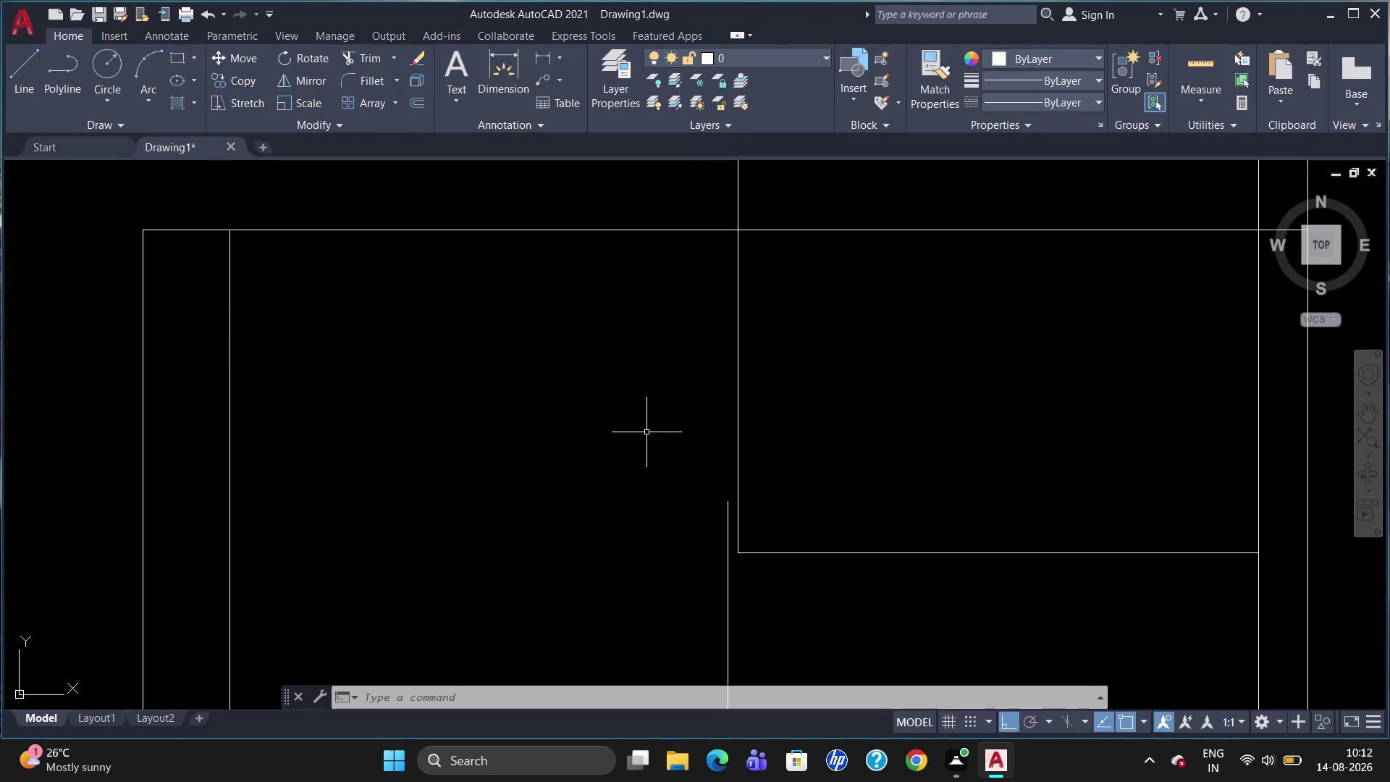
Zoom in on the left base cabinet's countertop and the open space beside it.
scroll(down, 3)
scroll(up, 3)
scroll(down, 3)
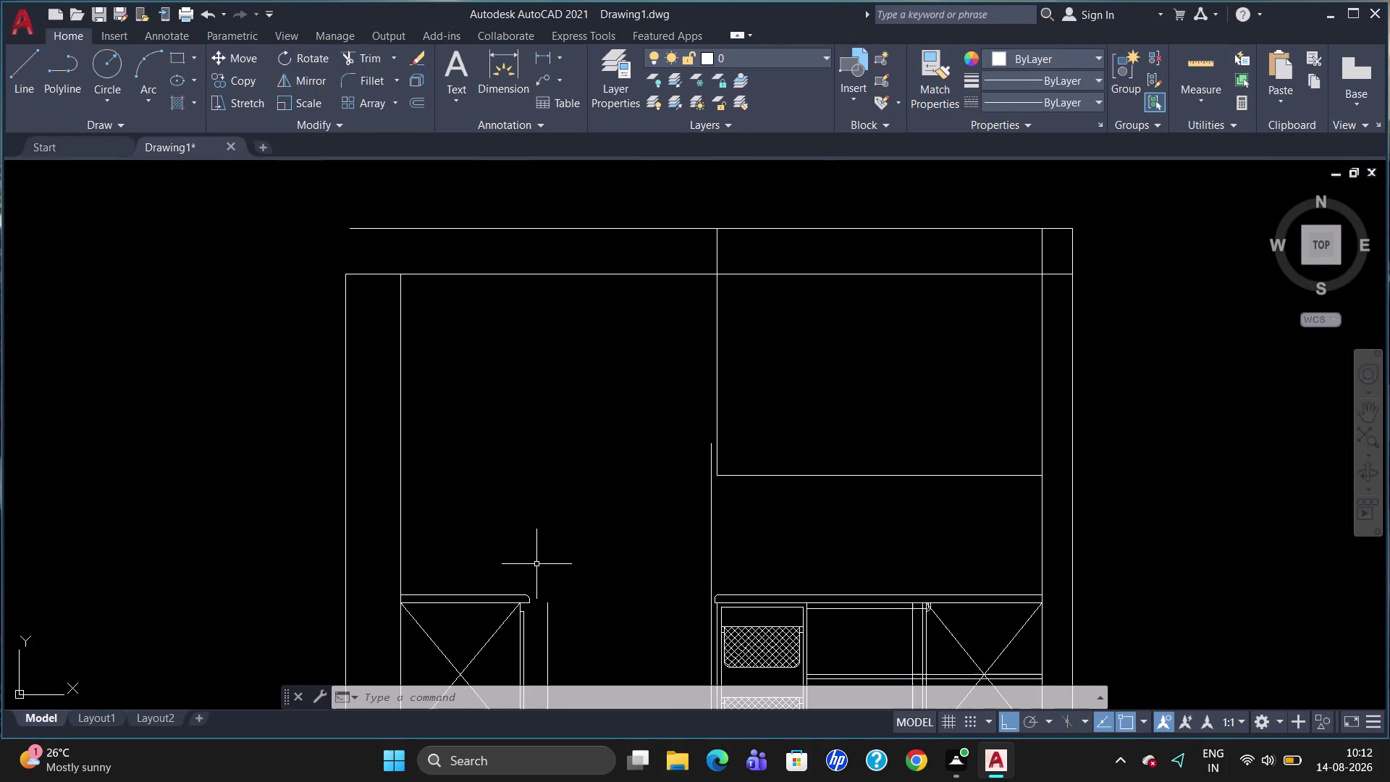
scroll(up, 3)
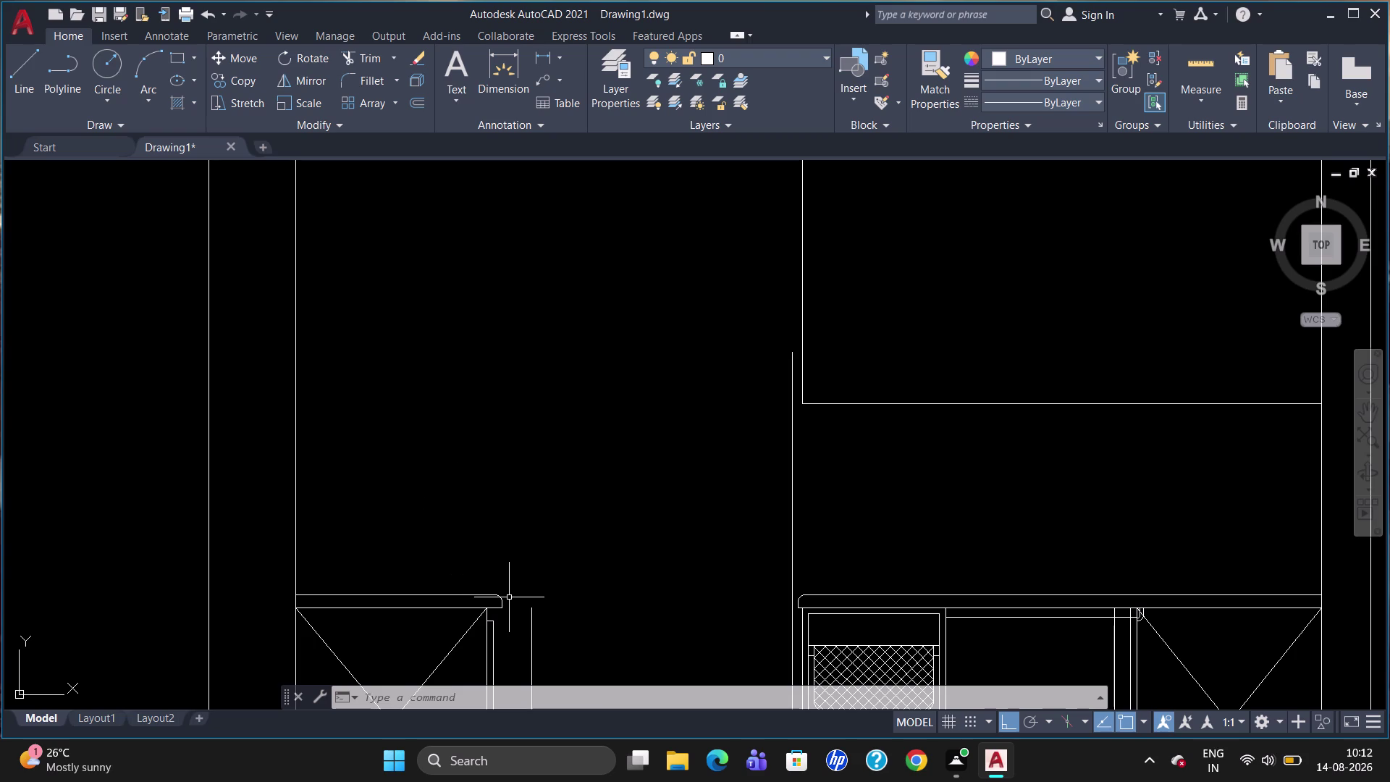
key(l)
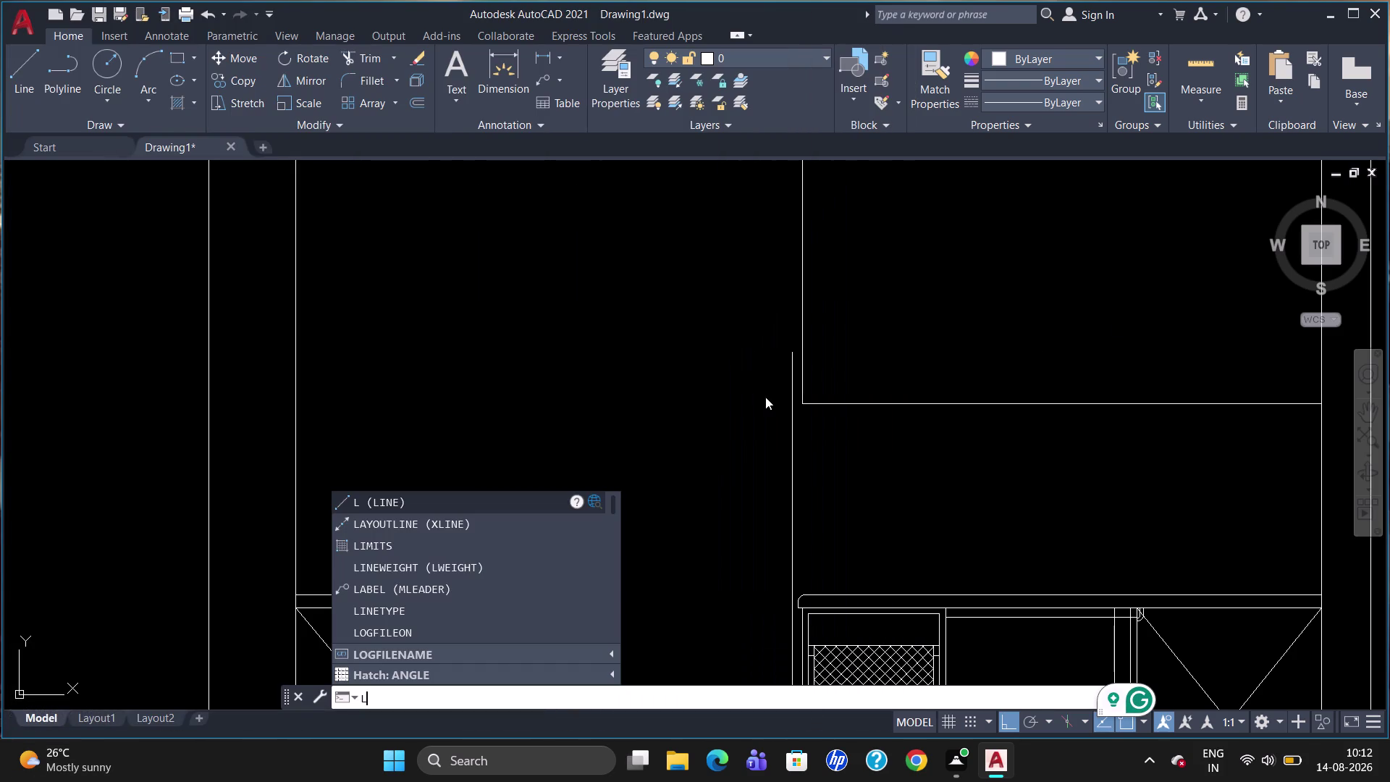
key(Escape)
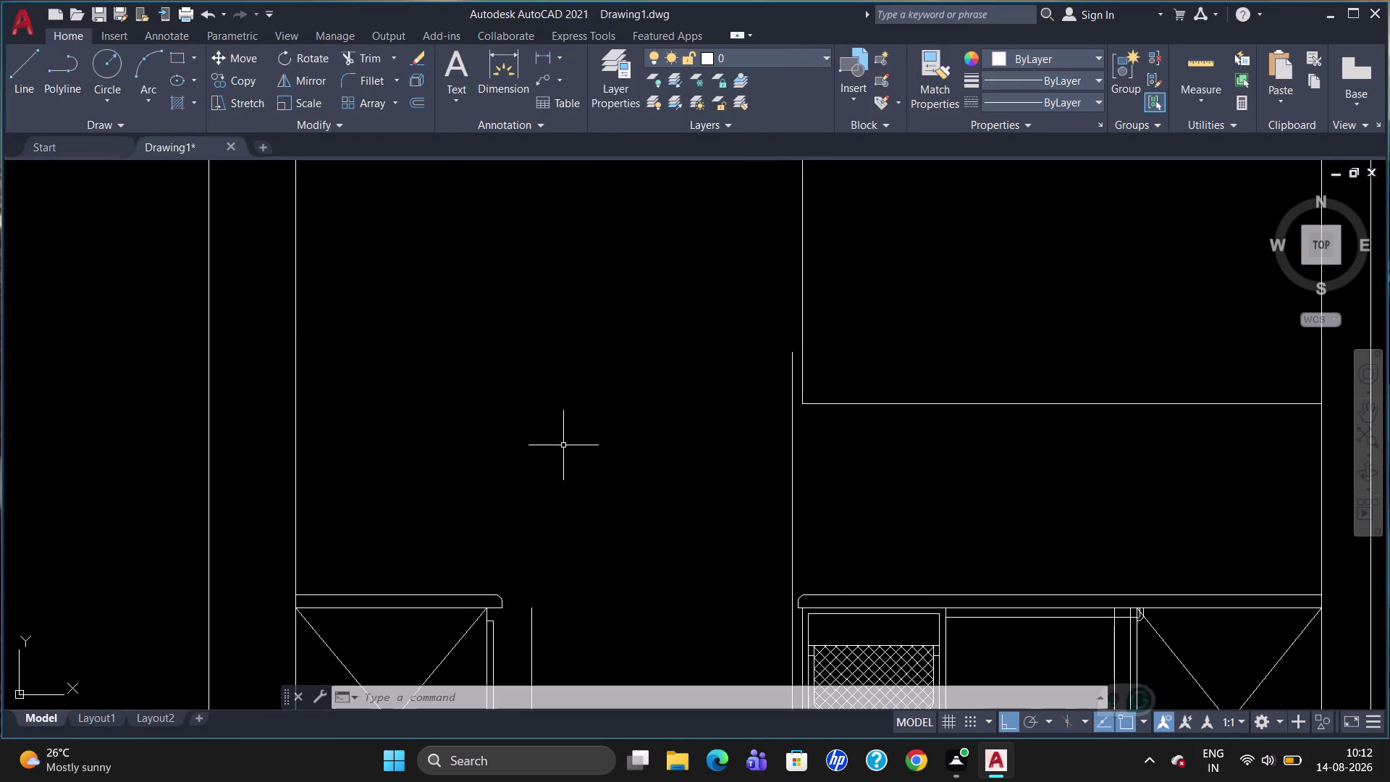
key(l)
key(Return)
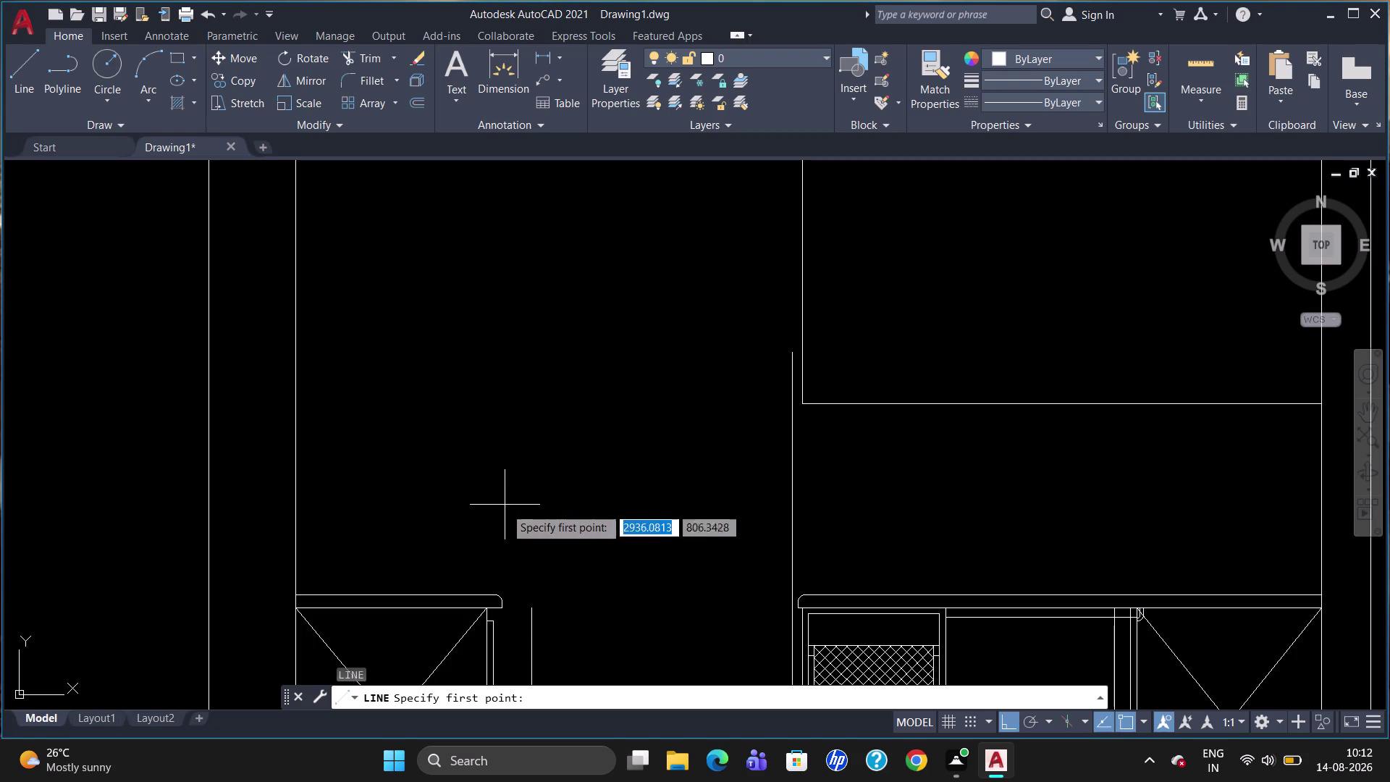
click(482, 607)
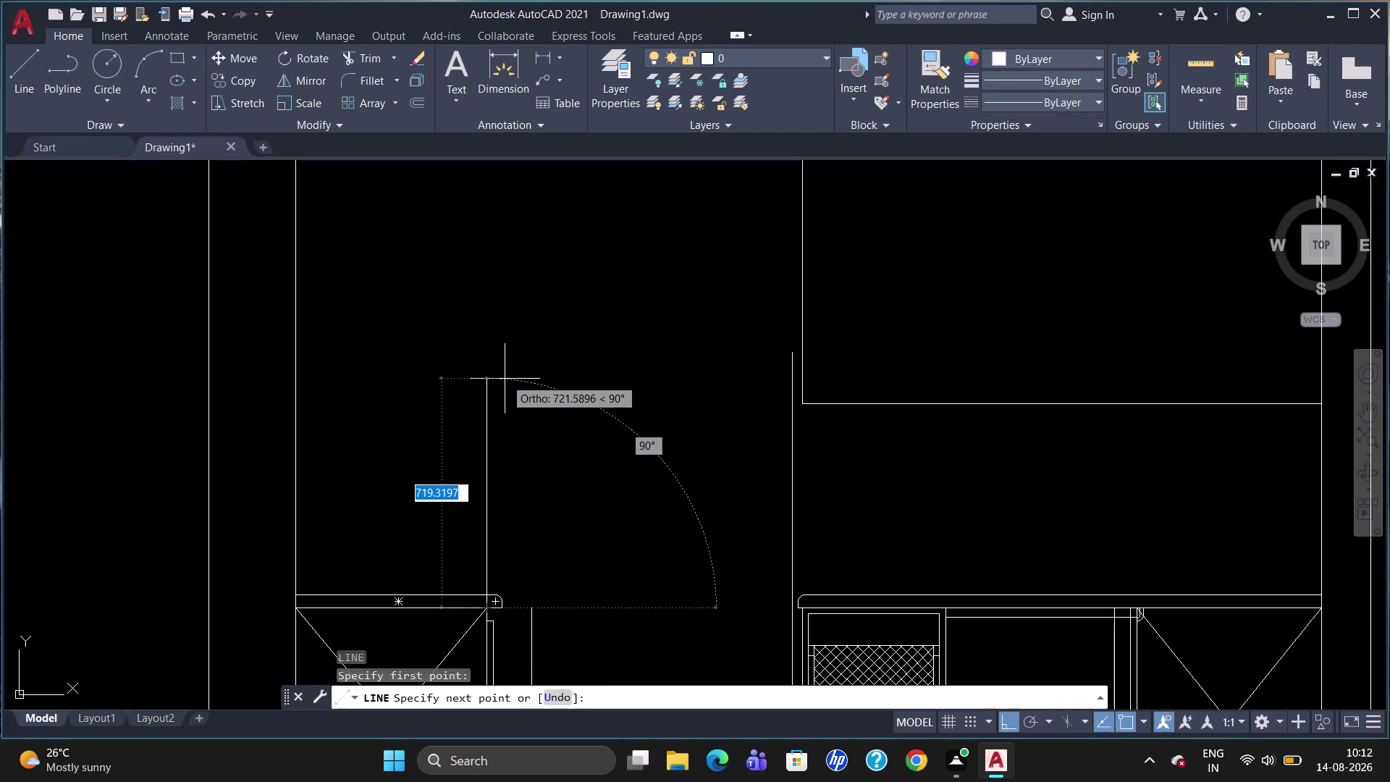
key(2)
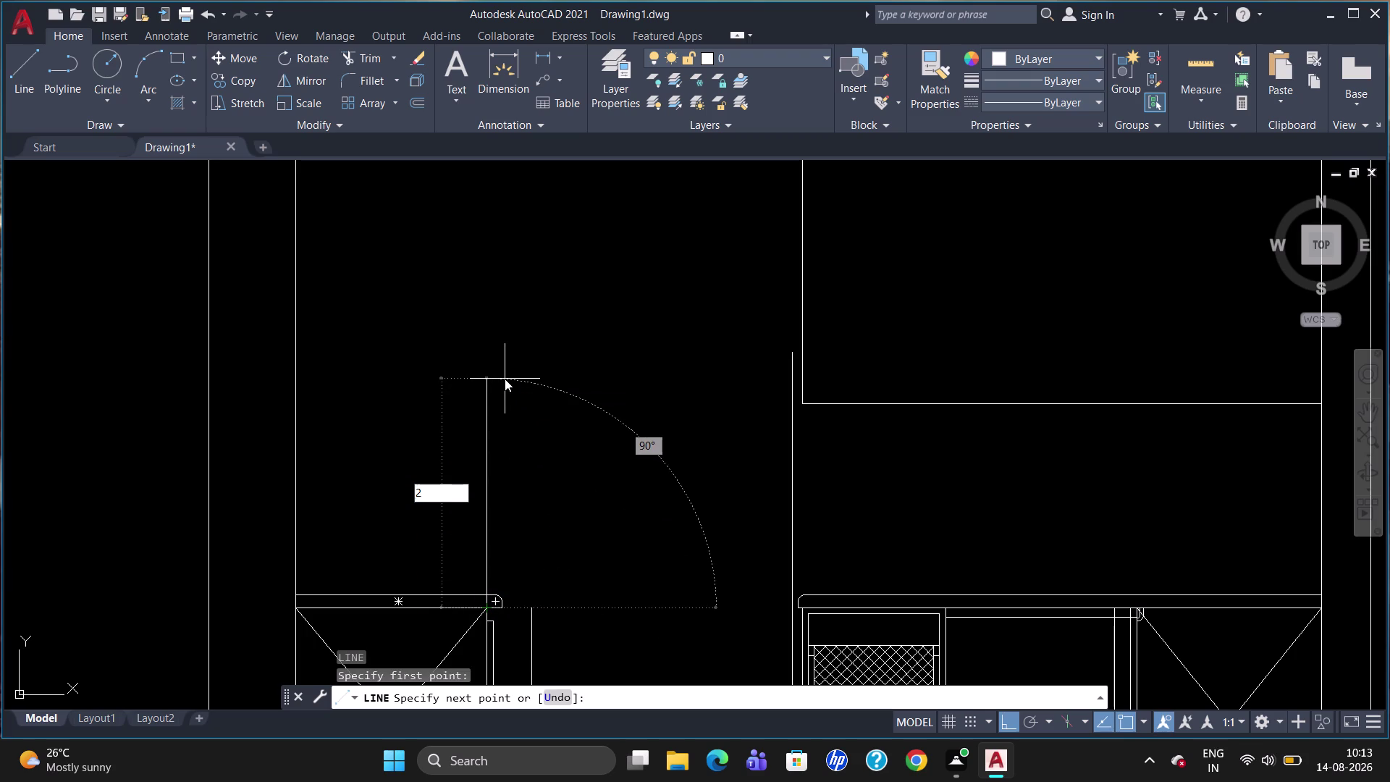
click(504, 379)
key(Escape)
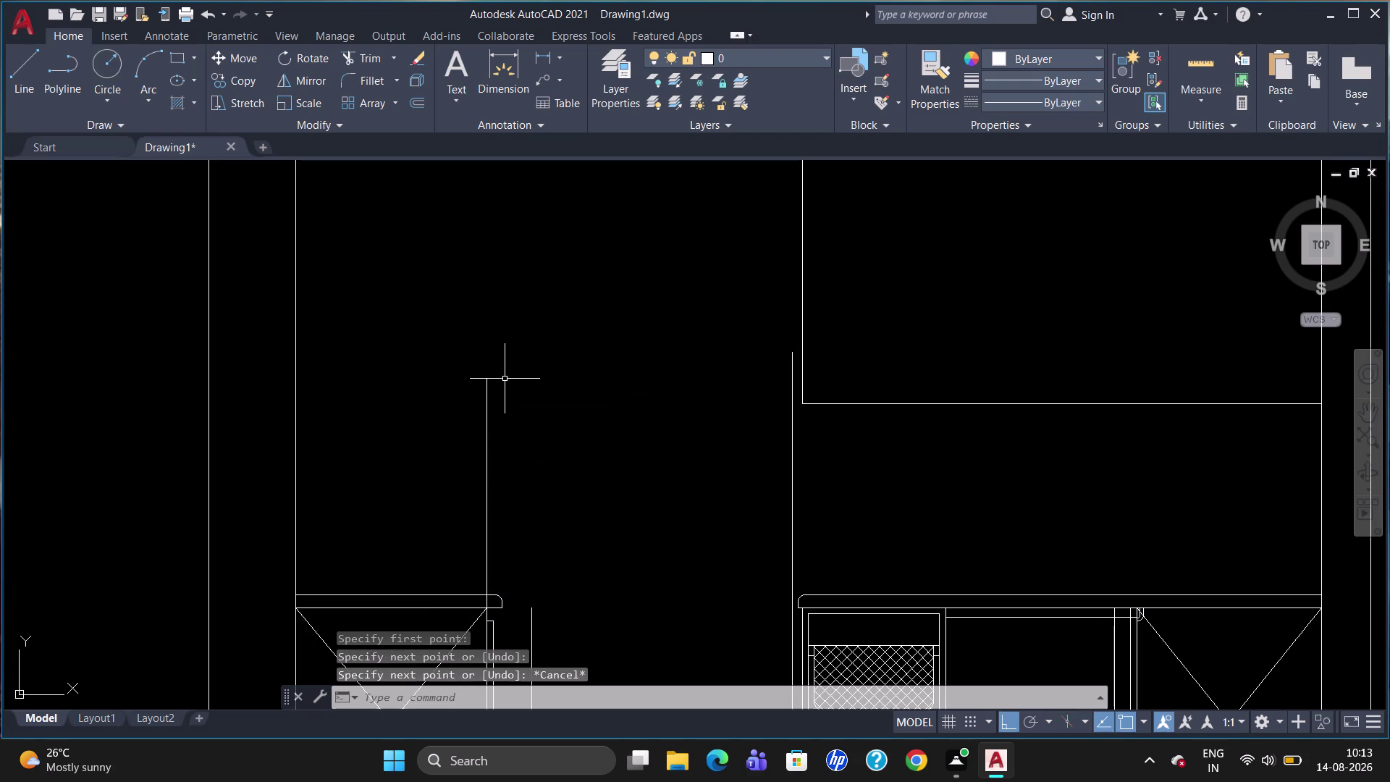
key(Escape)
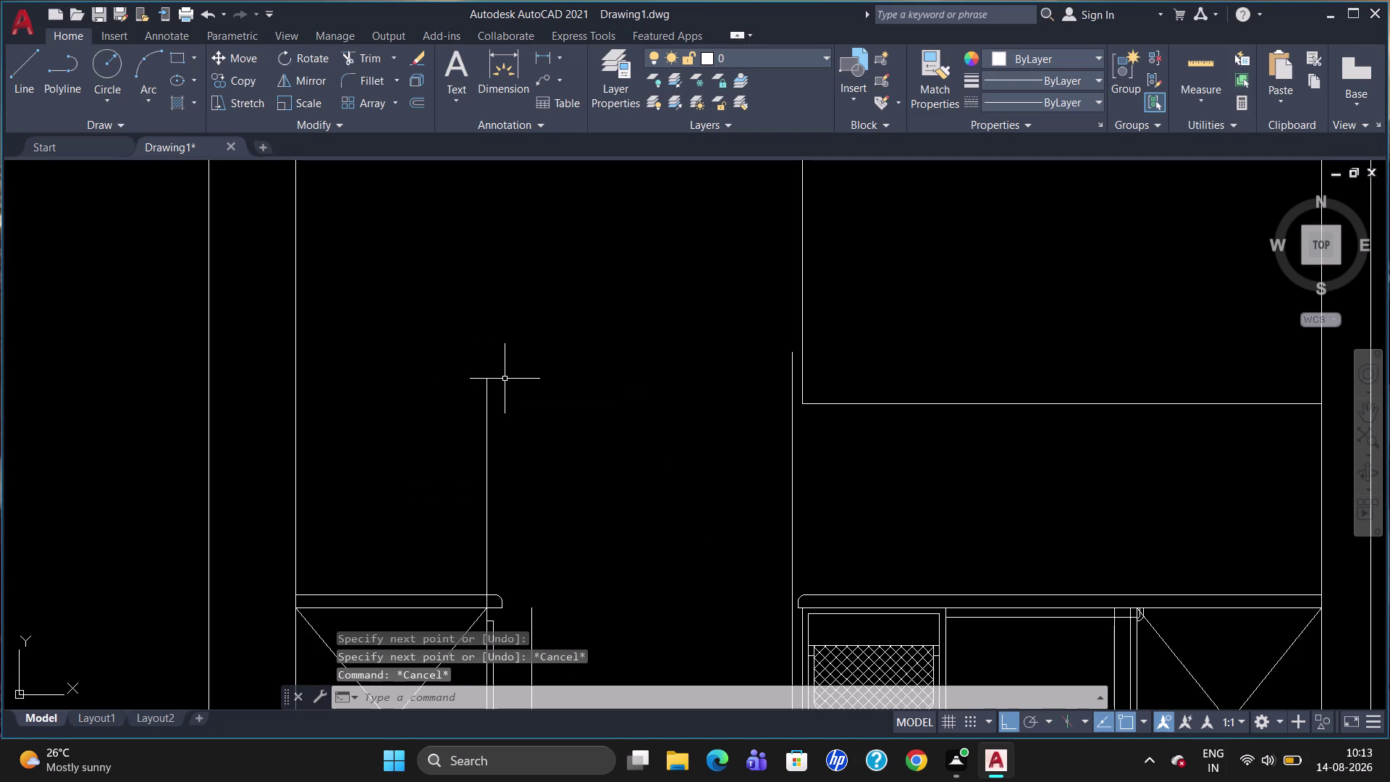
click(486, 403)
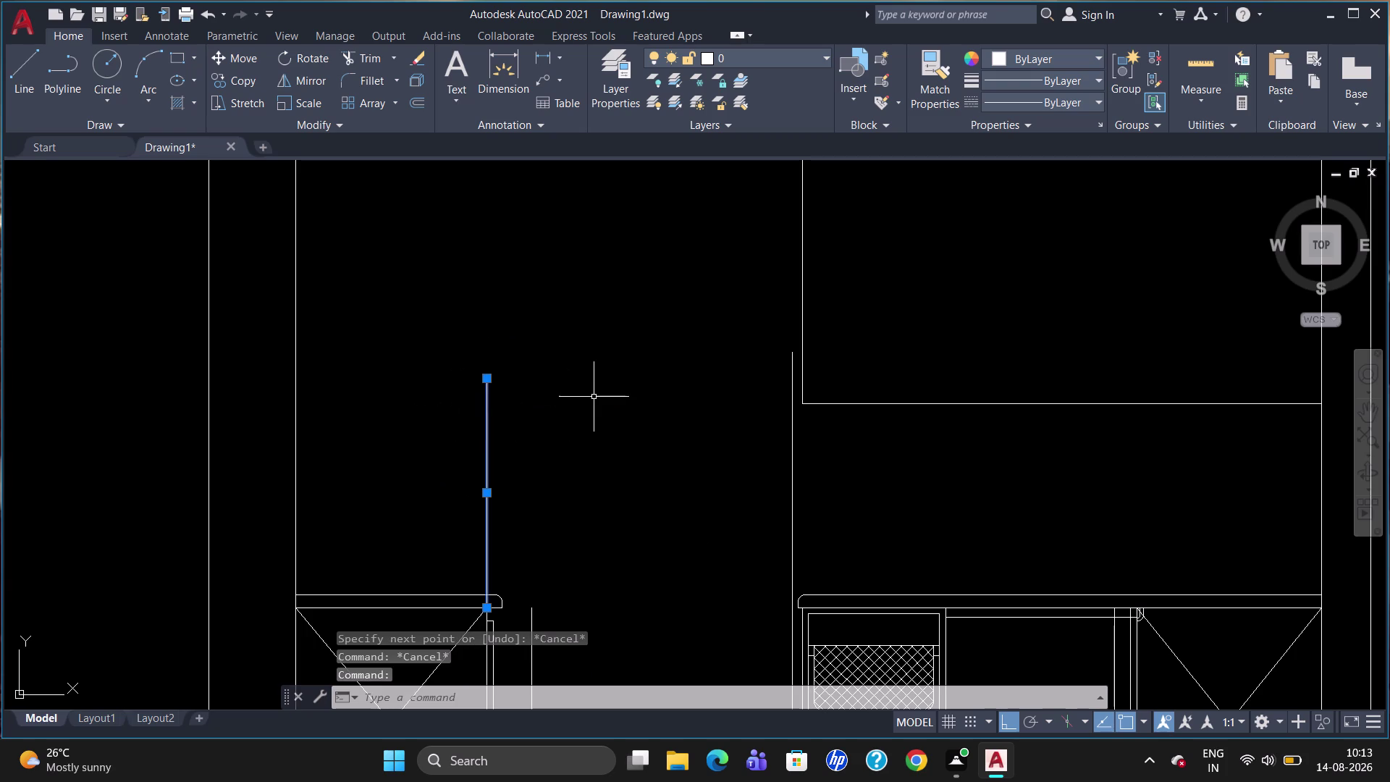
key(Delete)
key(l)
key(Return)
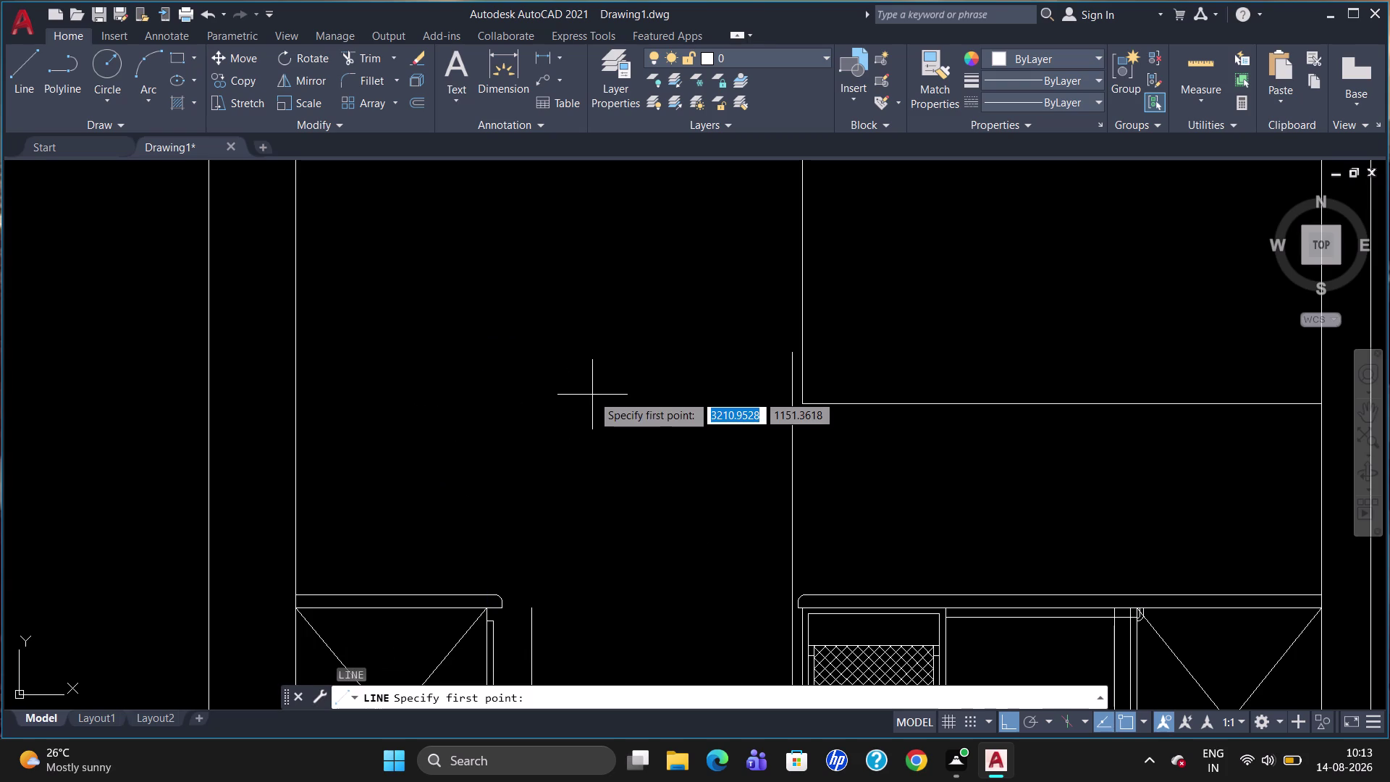
click(533, 612)
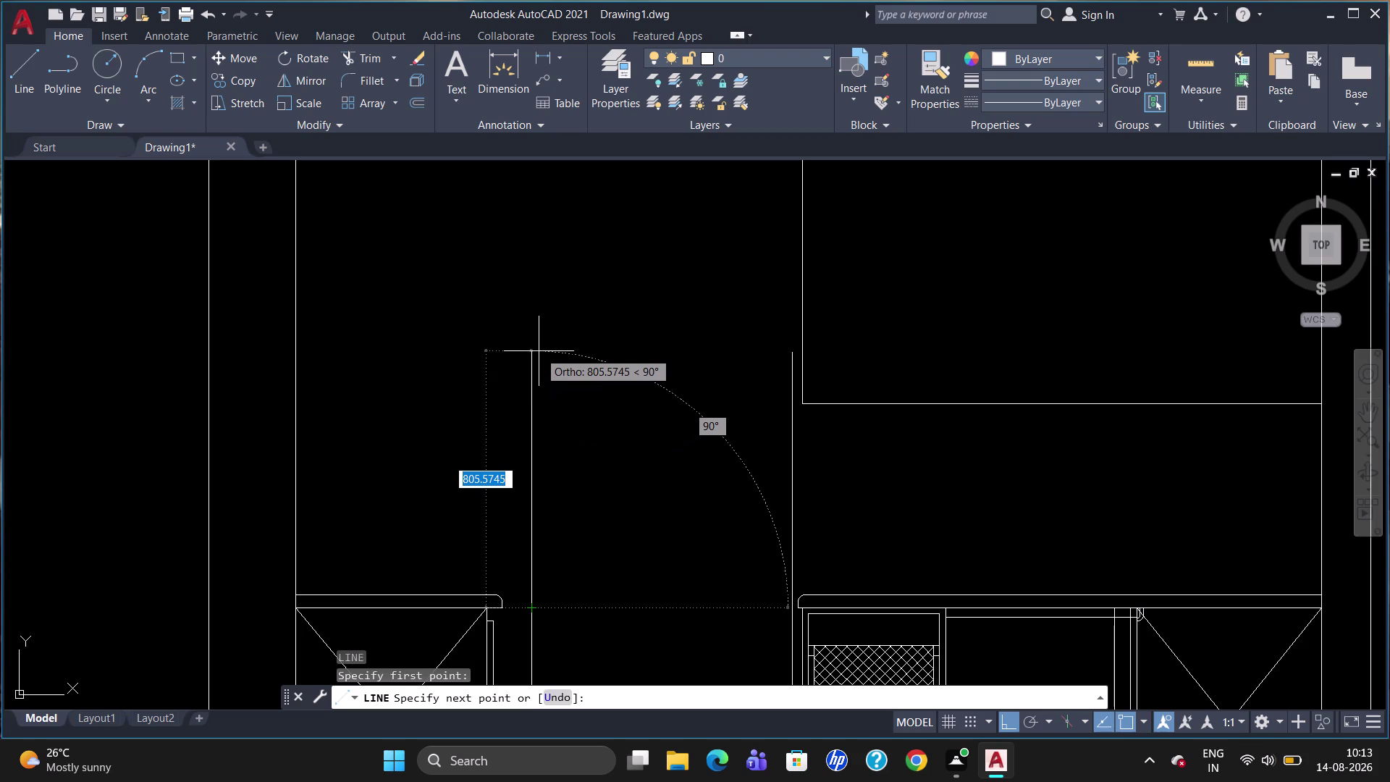
text(2100)
key(Return)
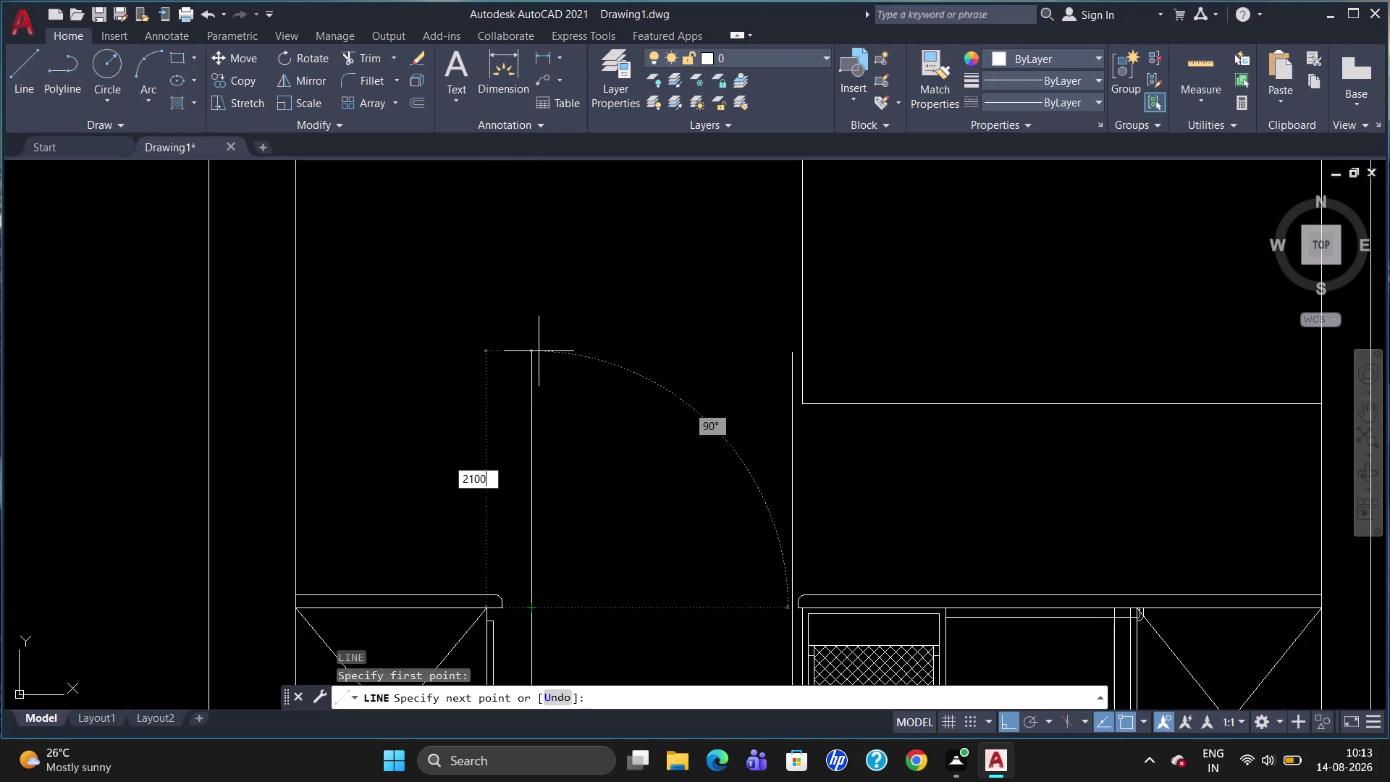
key(Escape)
scroll(down, 3)
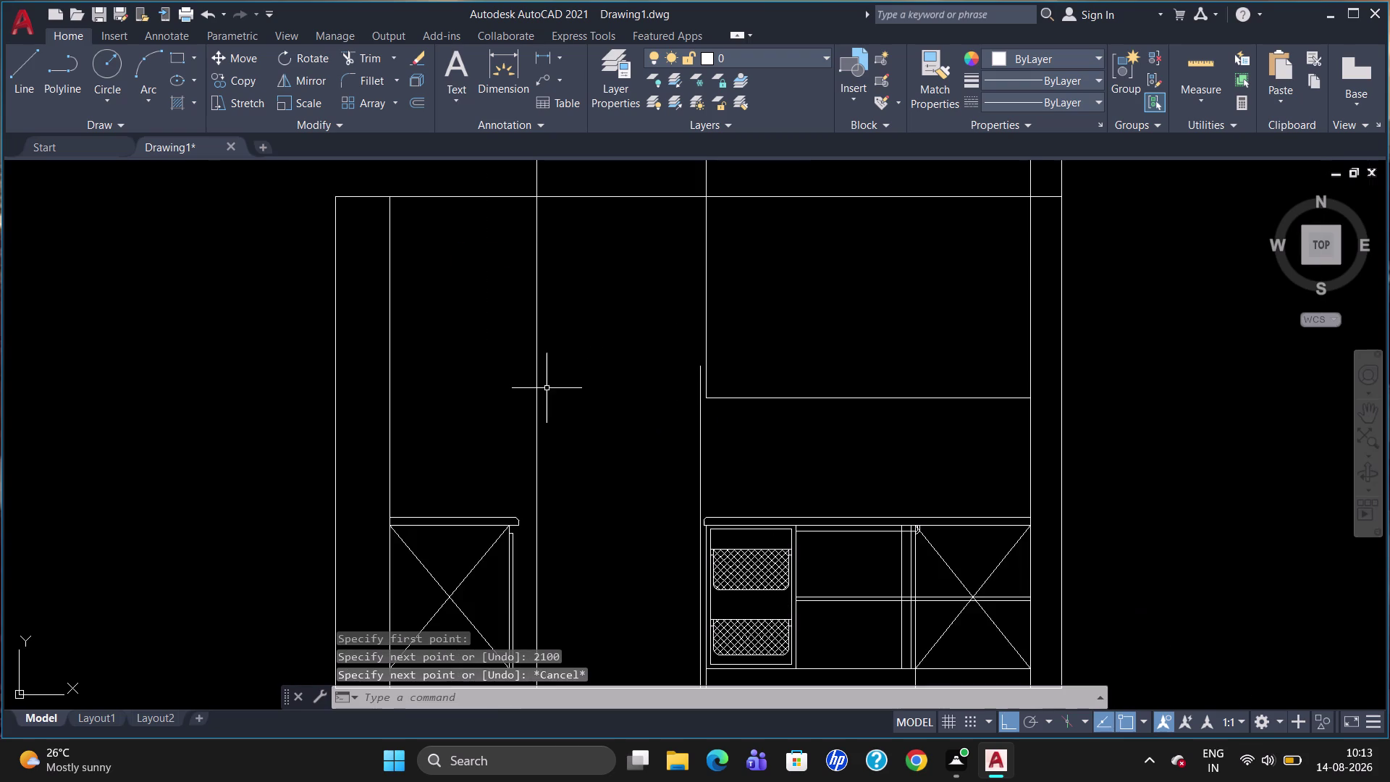
scroll(down, 3)
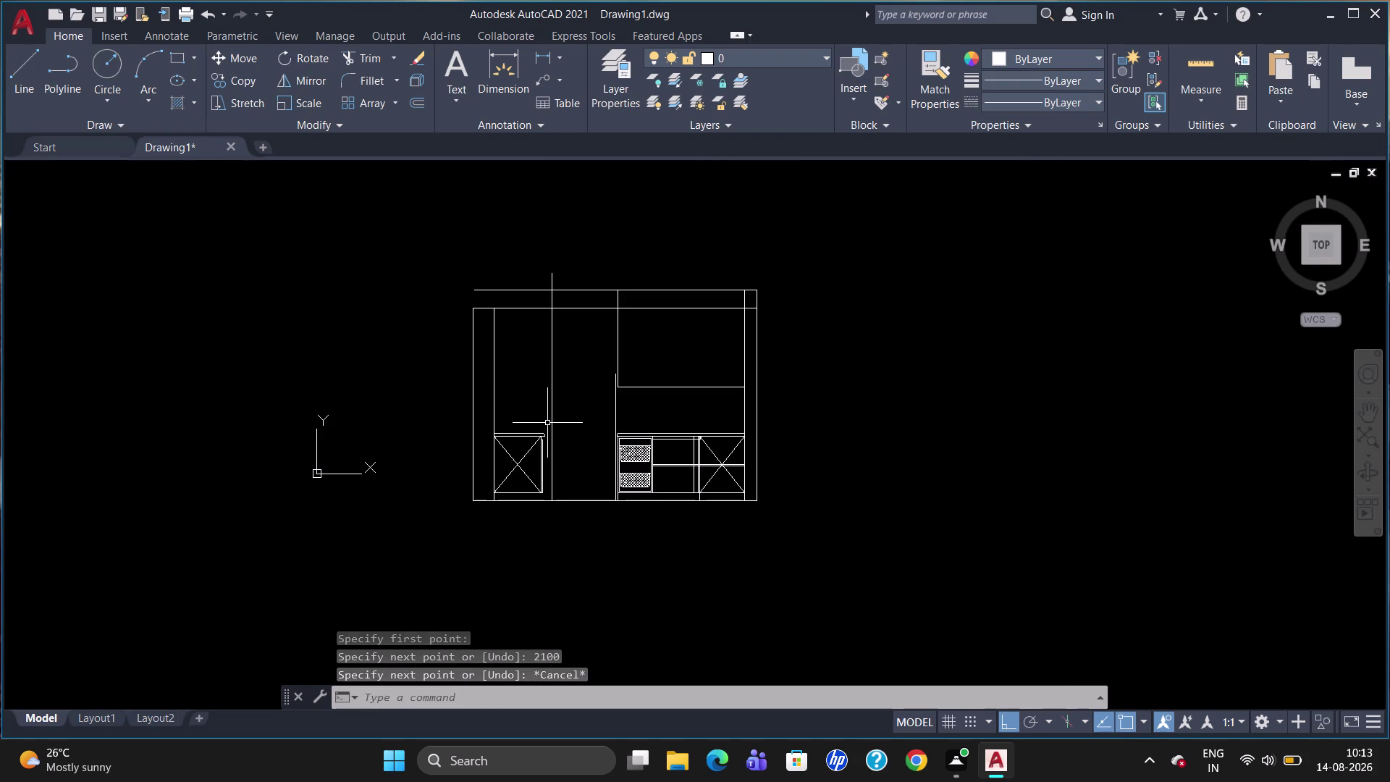
click(551, 399)
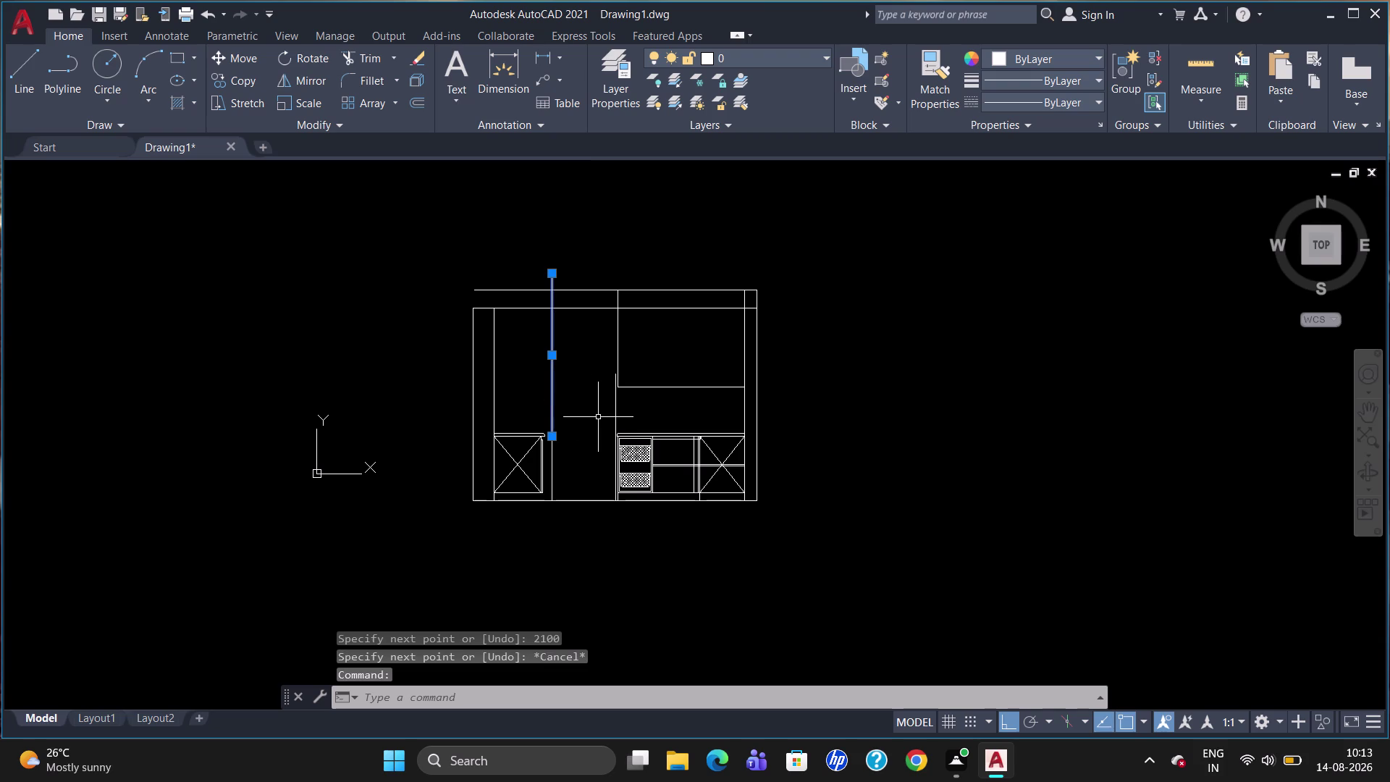
key(Delete)
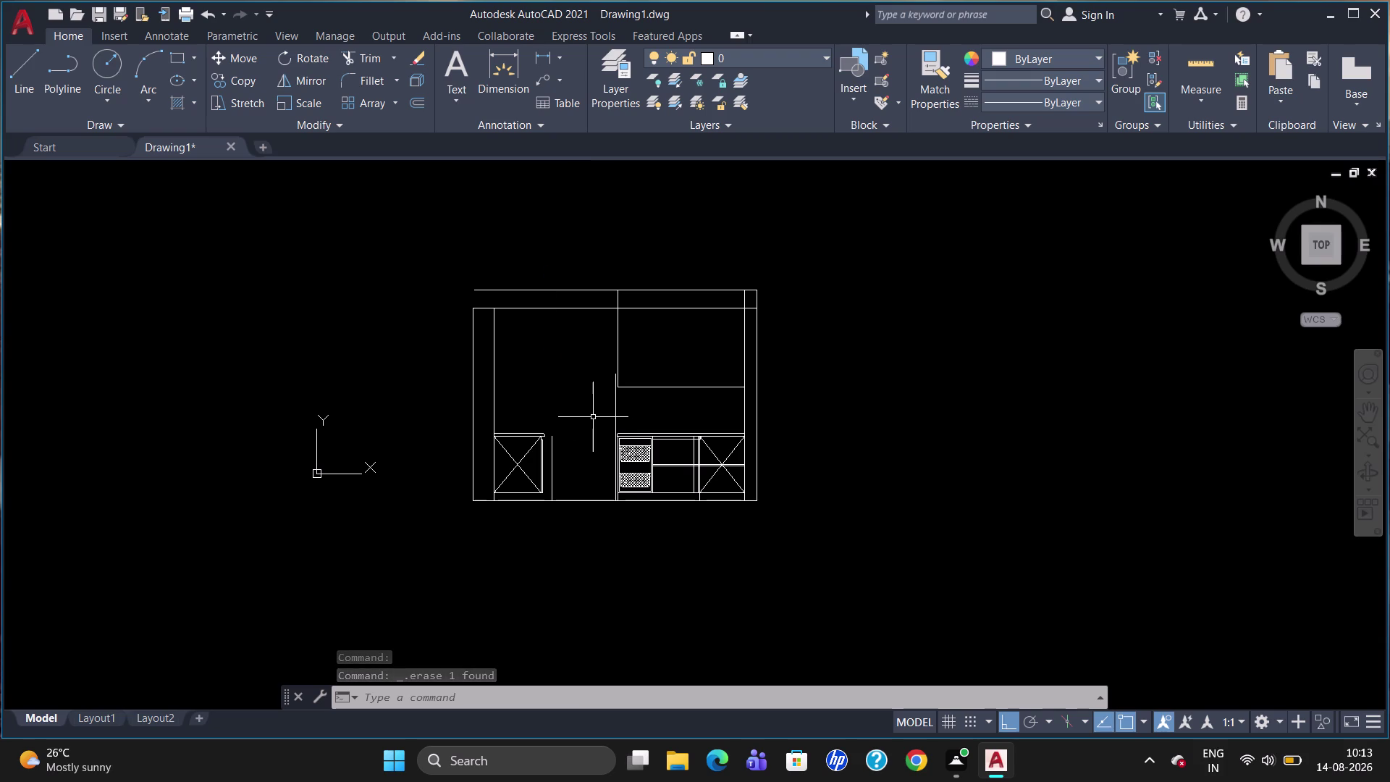
key(l)
key(Return)
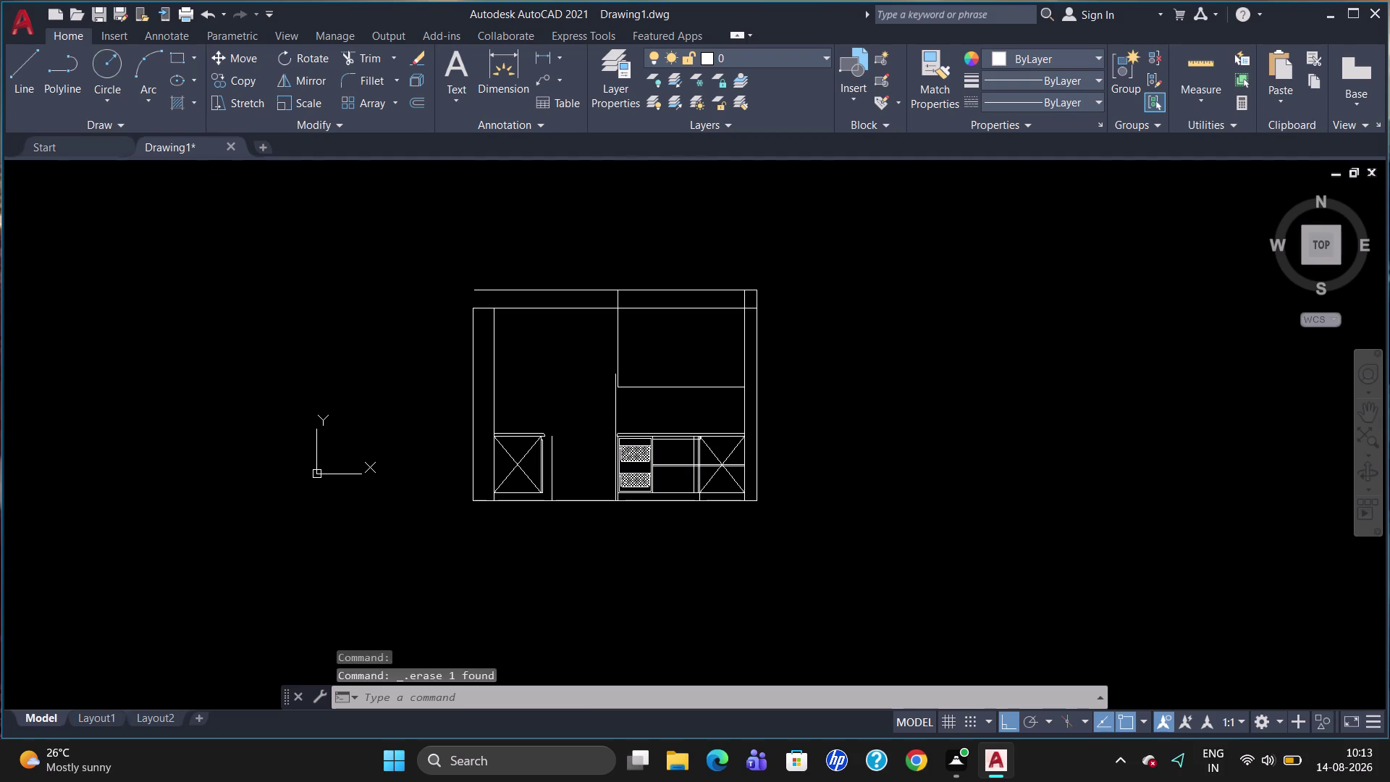
Draw a 2100-unit vertical line upward beside the left base cabinet.
click(551, 505)
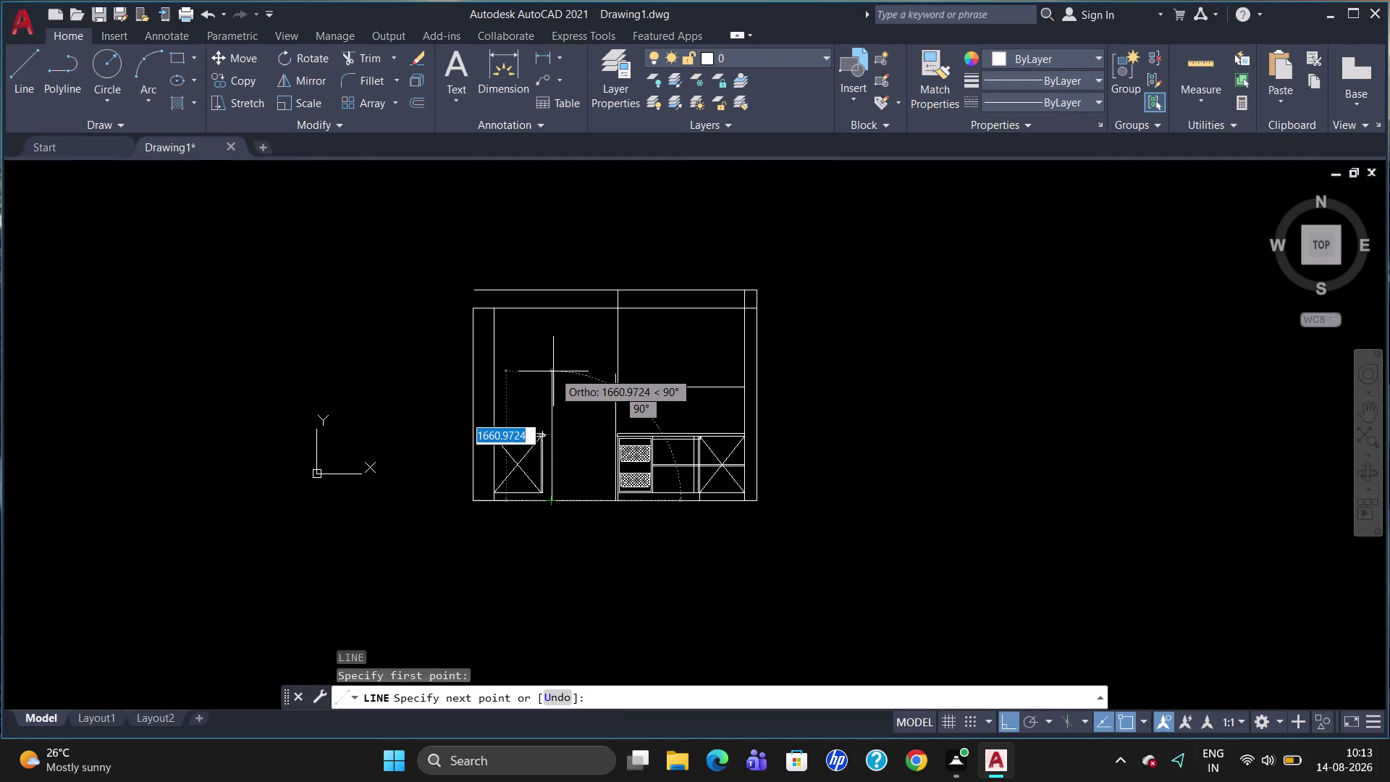
text(2100)
key(Return)
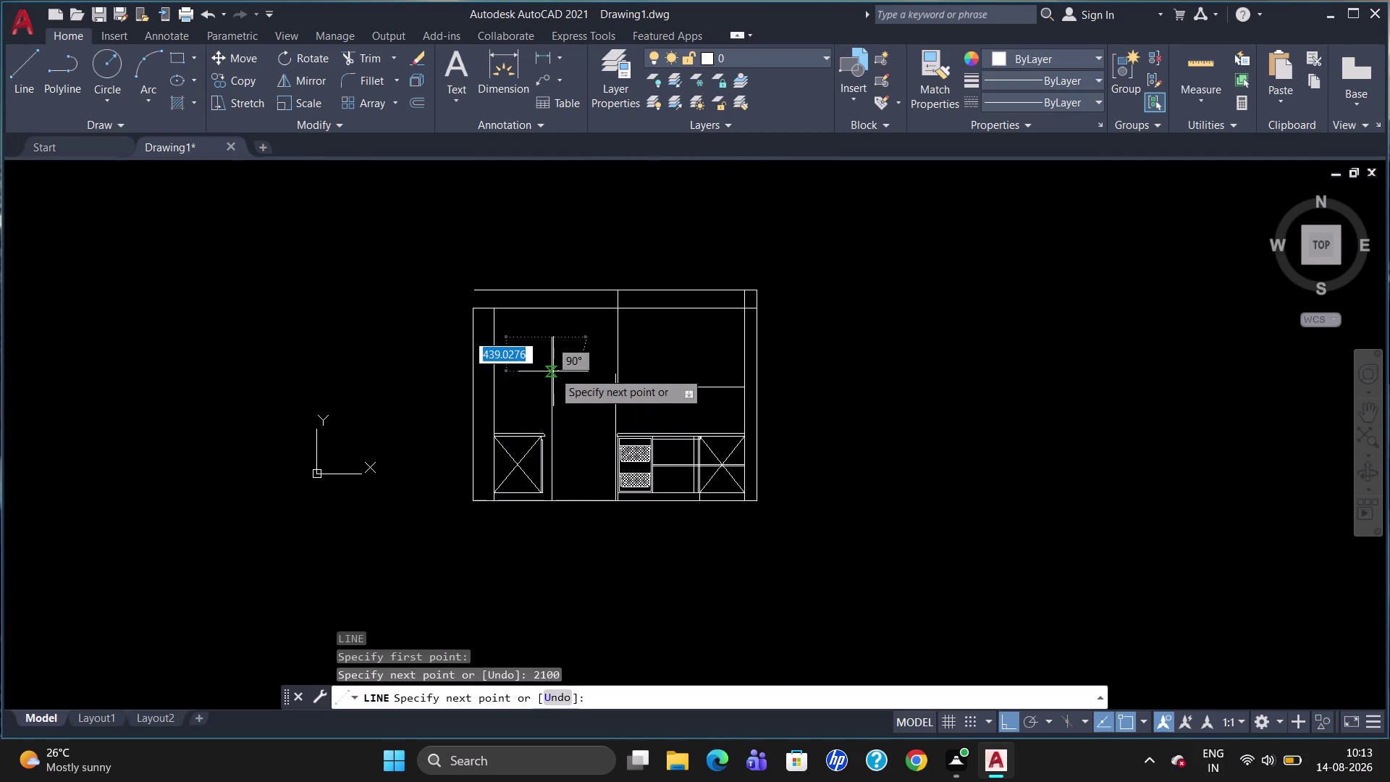
key(Escape)
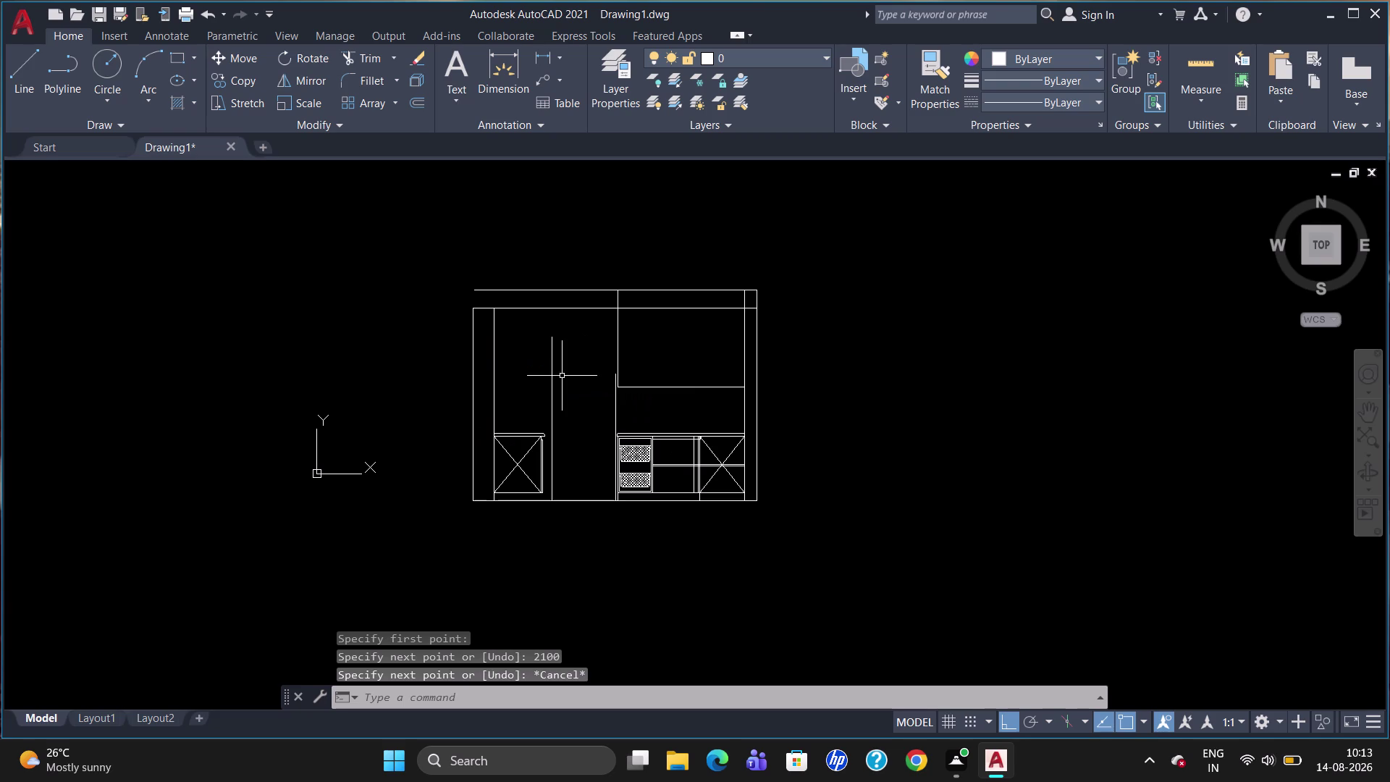
Draw a horizontal line running right from the tall line's top endpoint.
key(l)
key(Return)
scroll(up, 3)
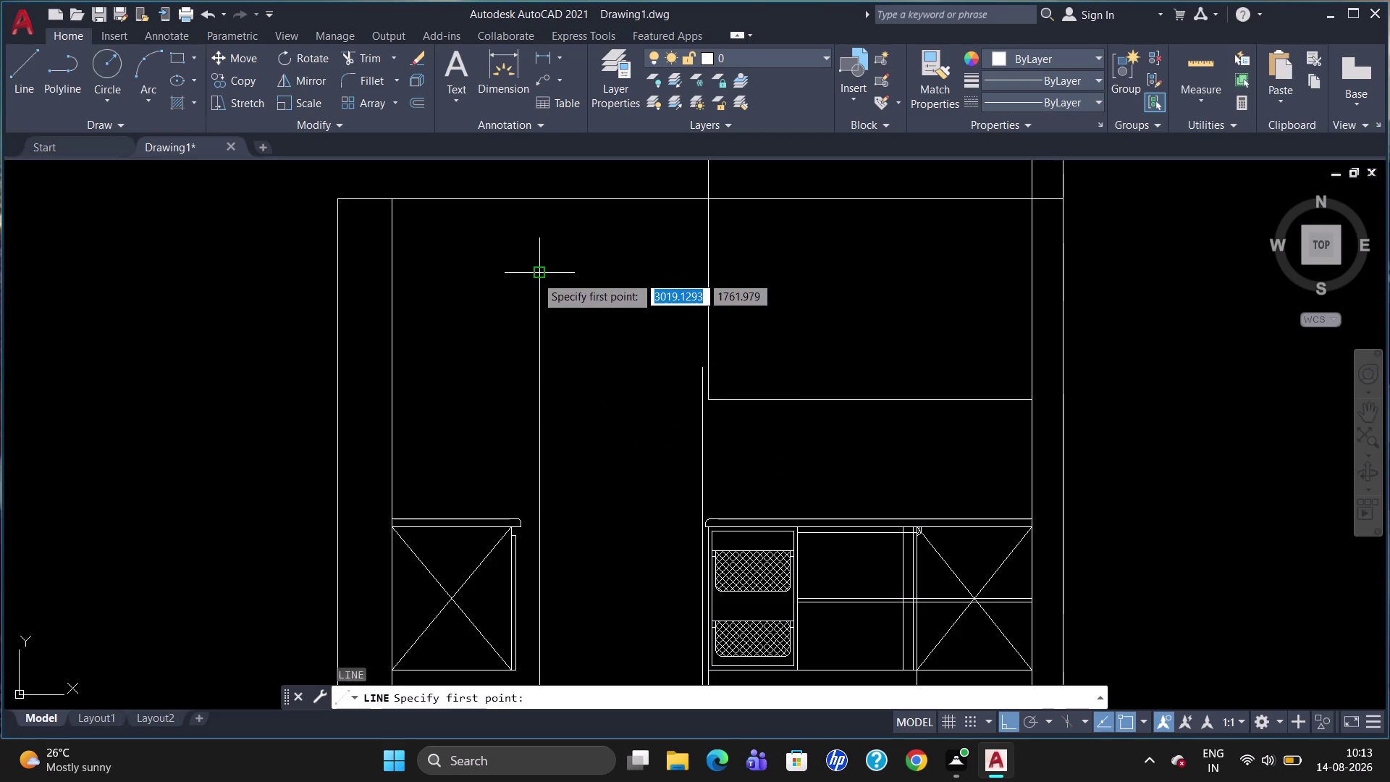
click(539, 275)
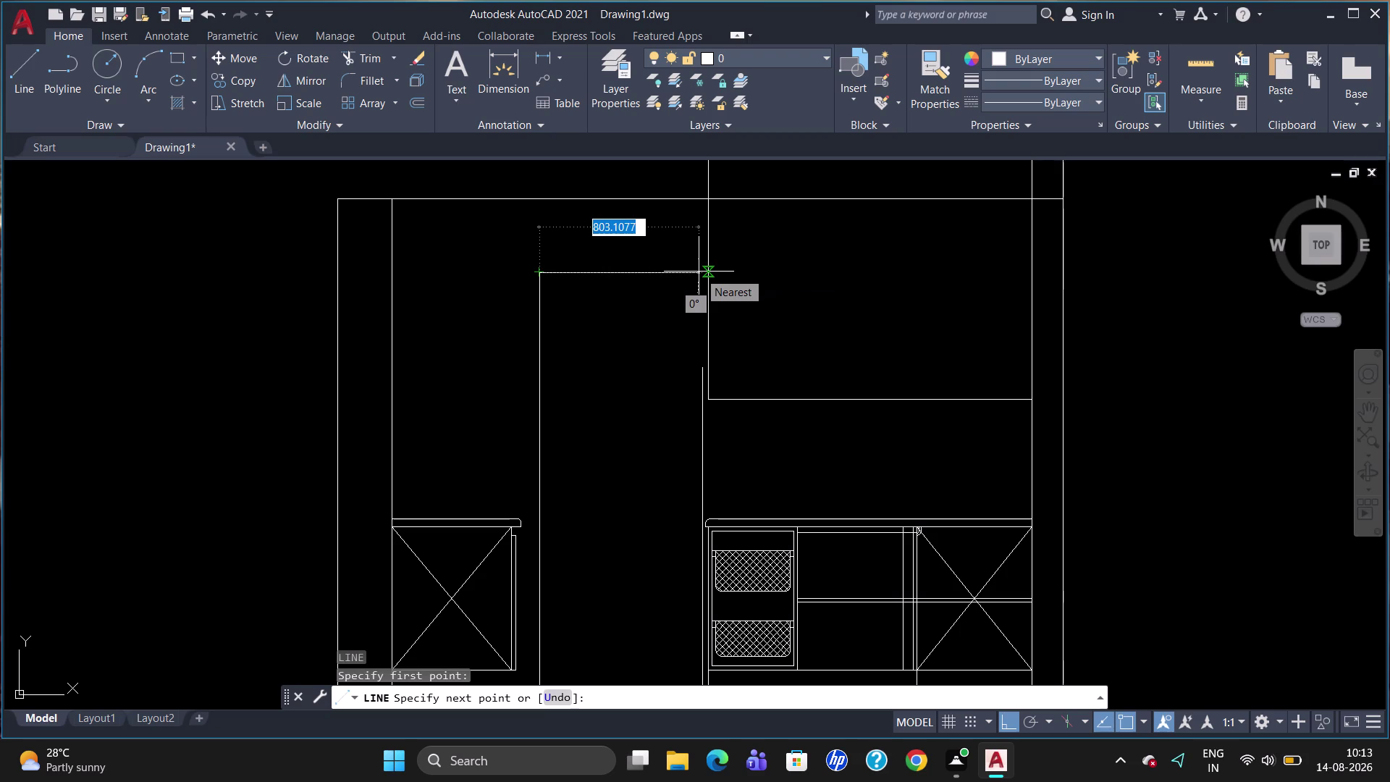
click(740, 264)
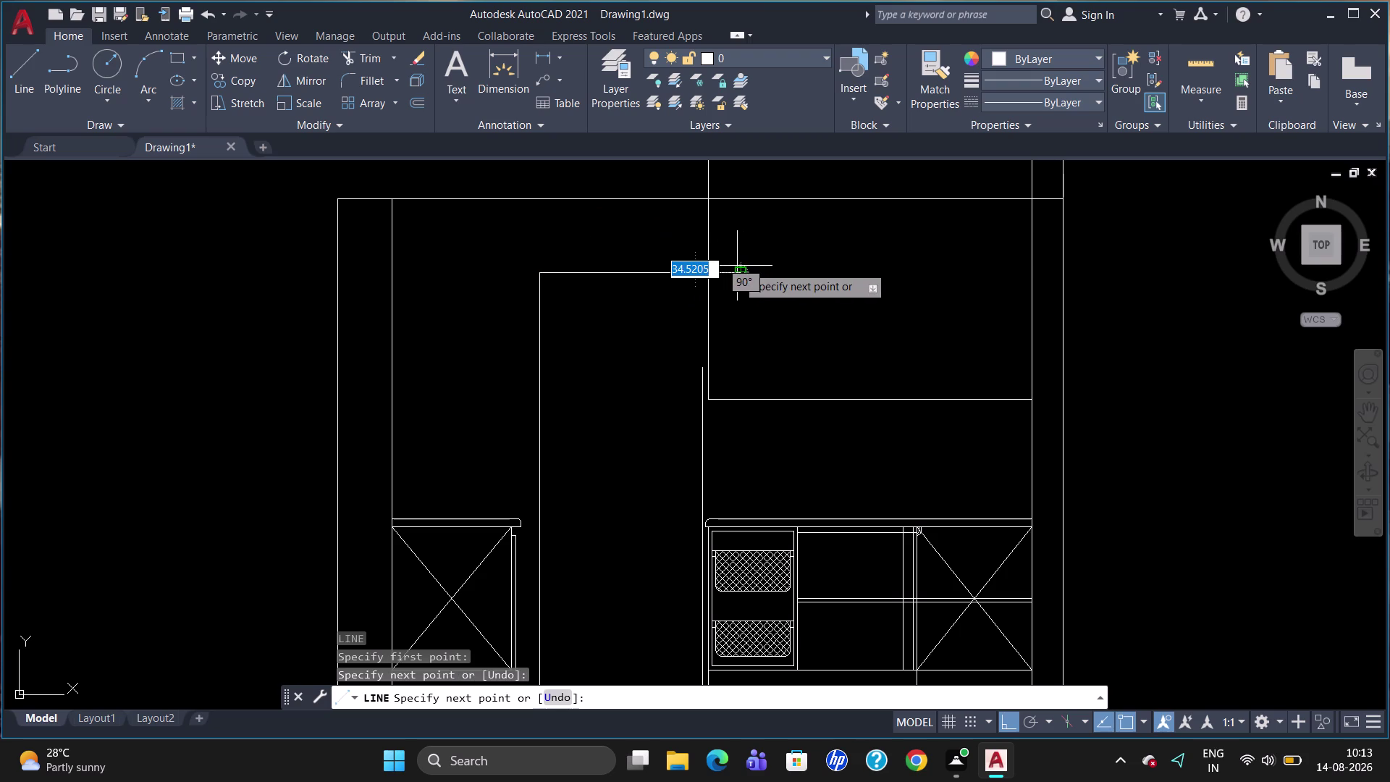
key(Escape)
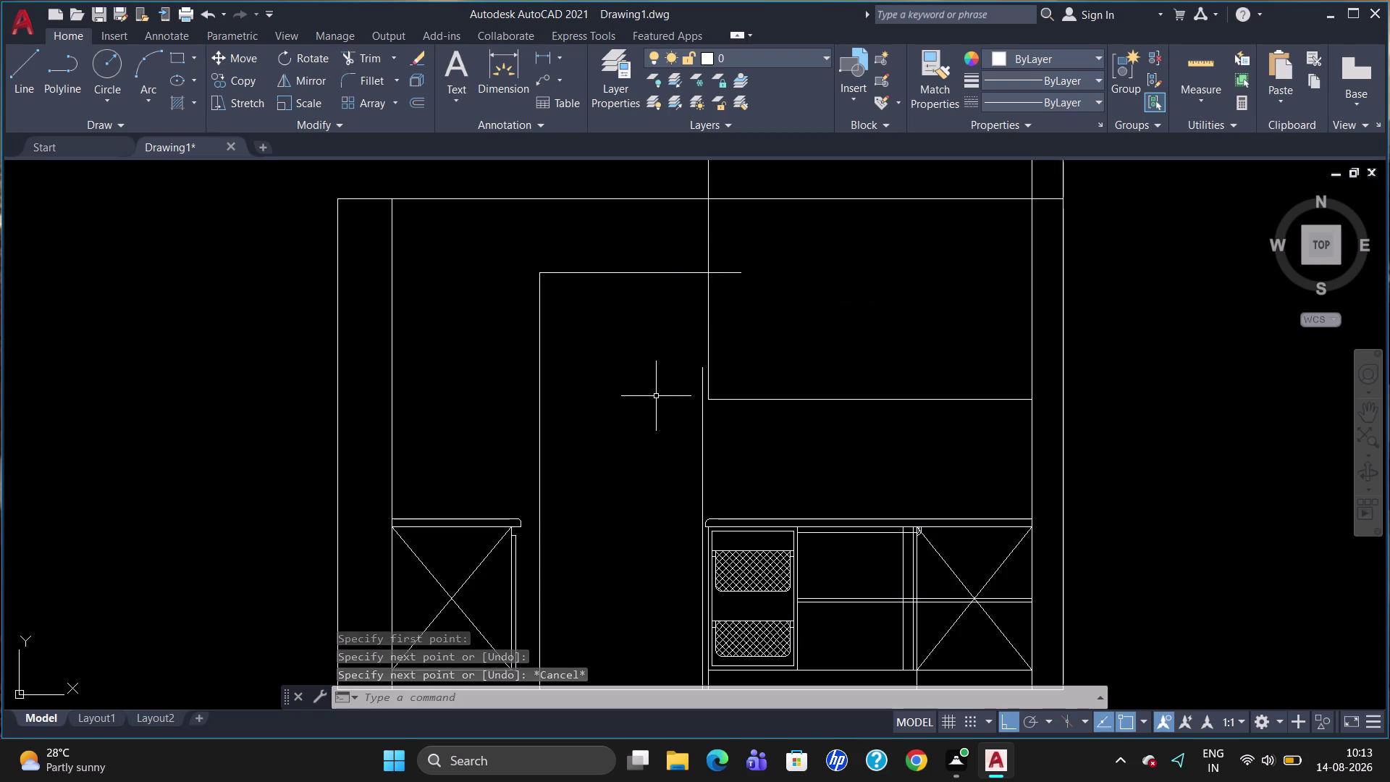
text(EX)
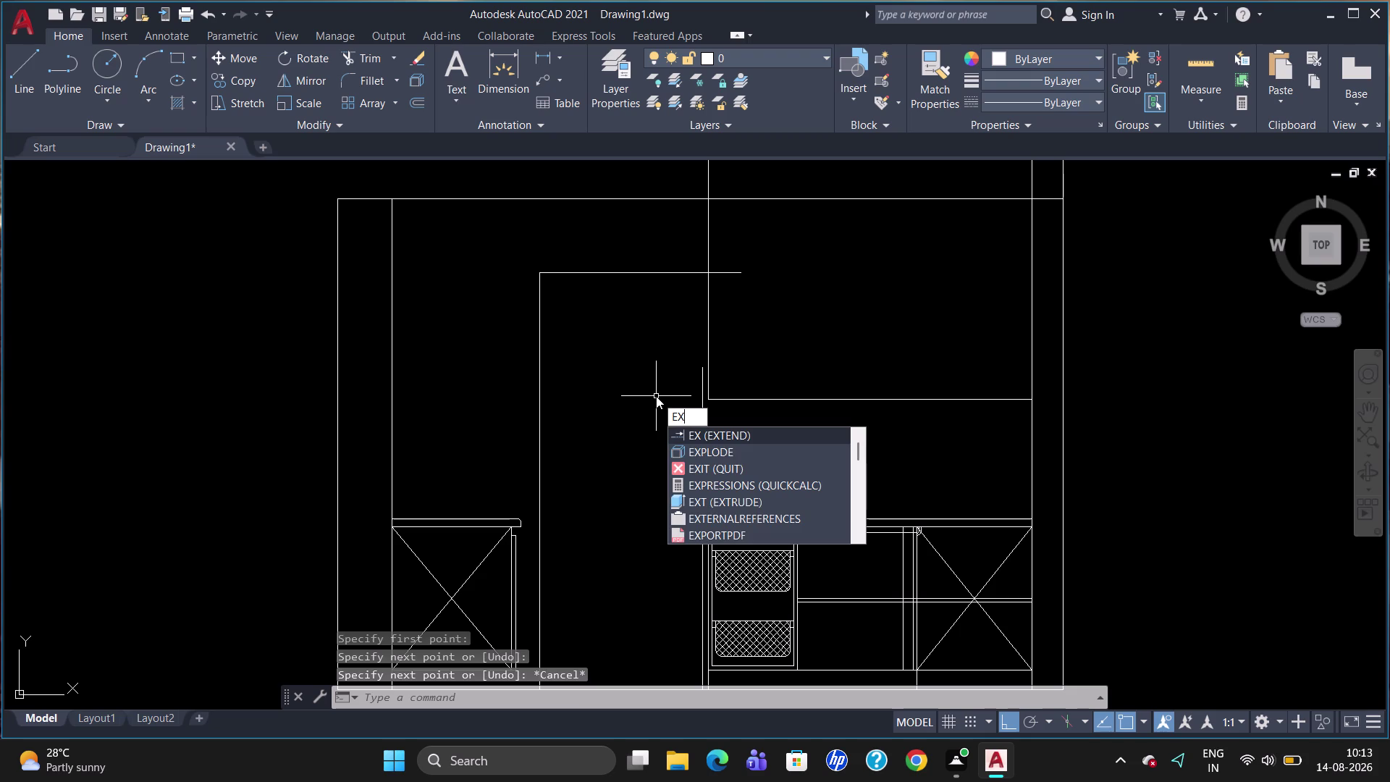
Try extending the short vertical line up to the horizontal boundary line, then cancel.
key(Return)
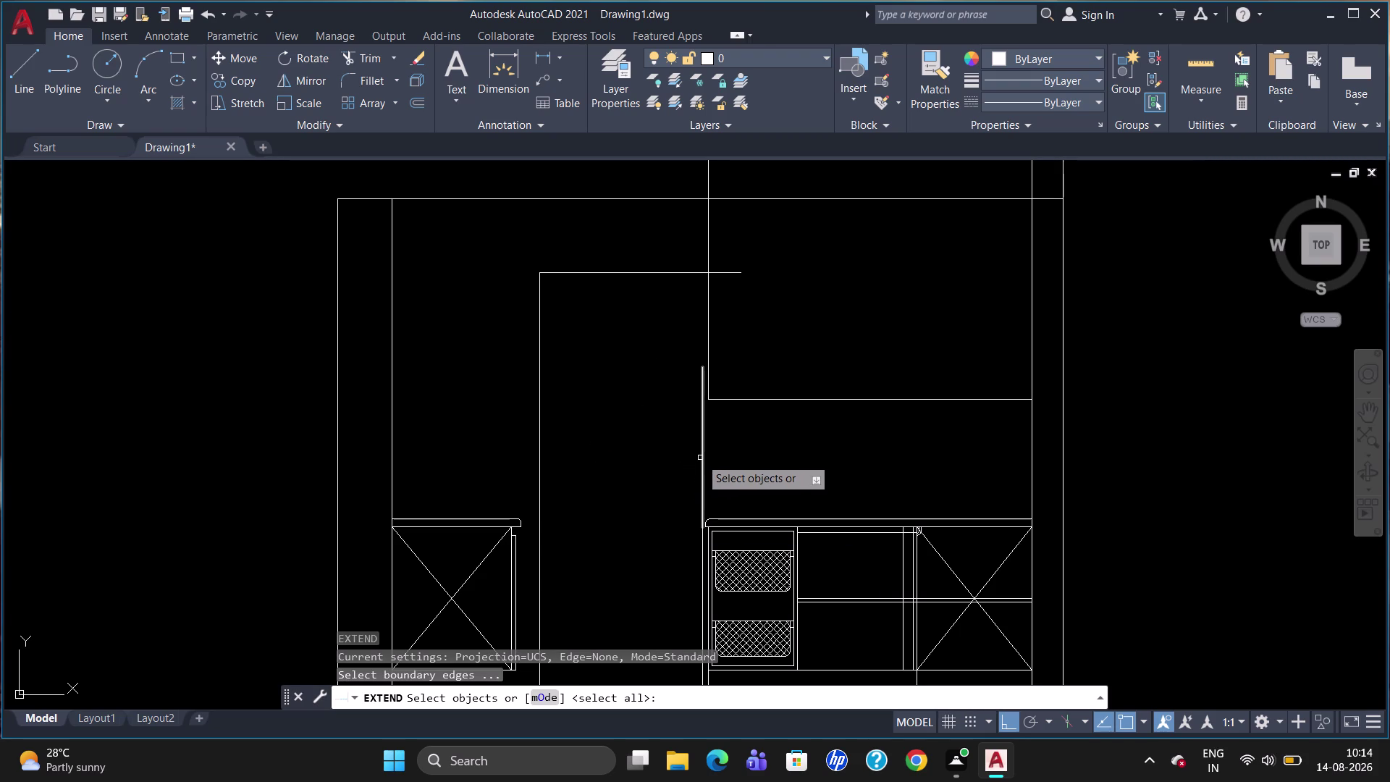
click(641, 272)
key(Return)
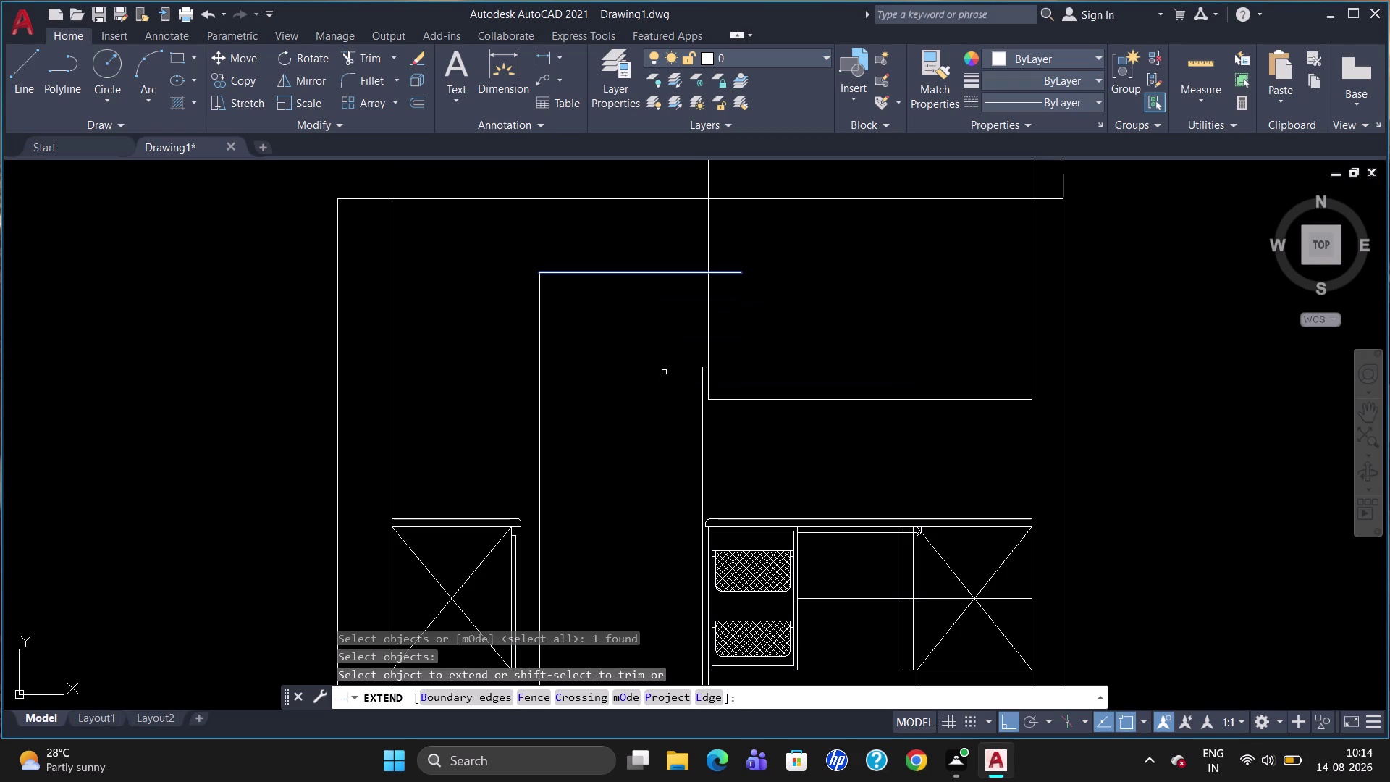
click(703, 404)
key(Escape)
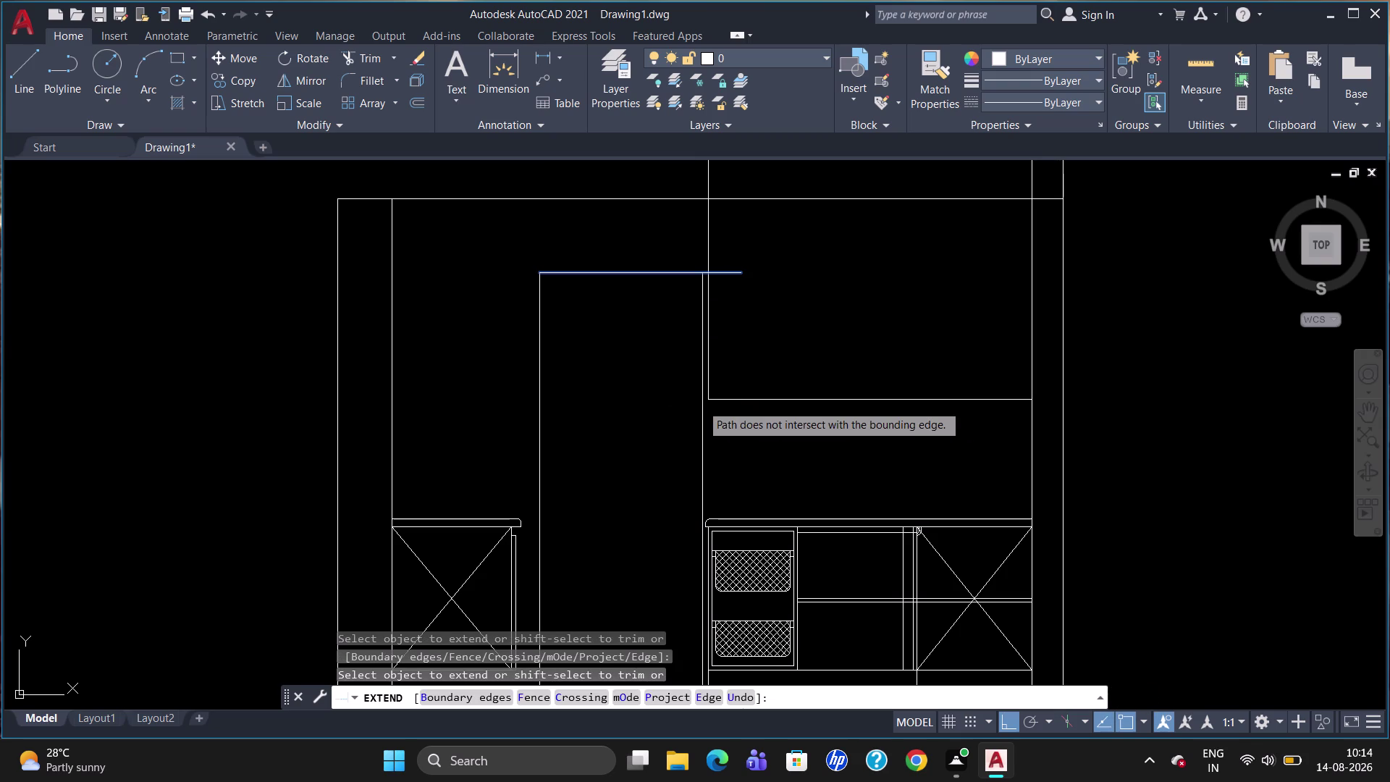
Trim the overhanging line ends at the tall opening's top corner, then zoom out.
text(TR)
key(Return)
key(Return)
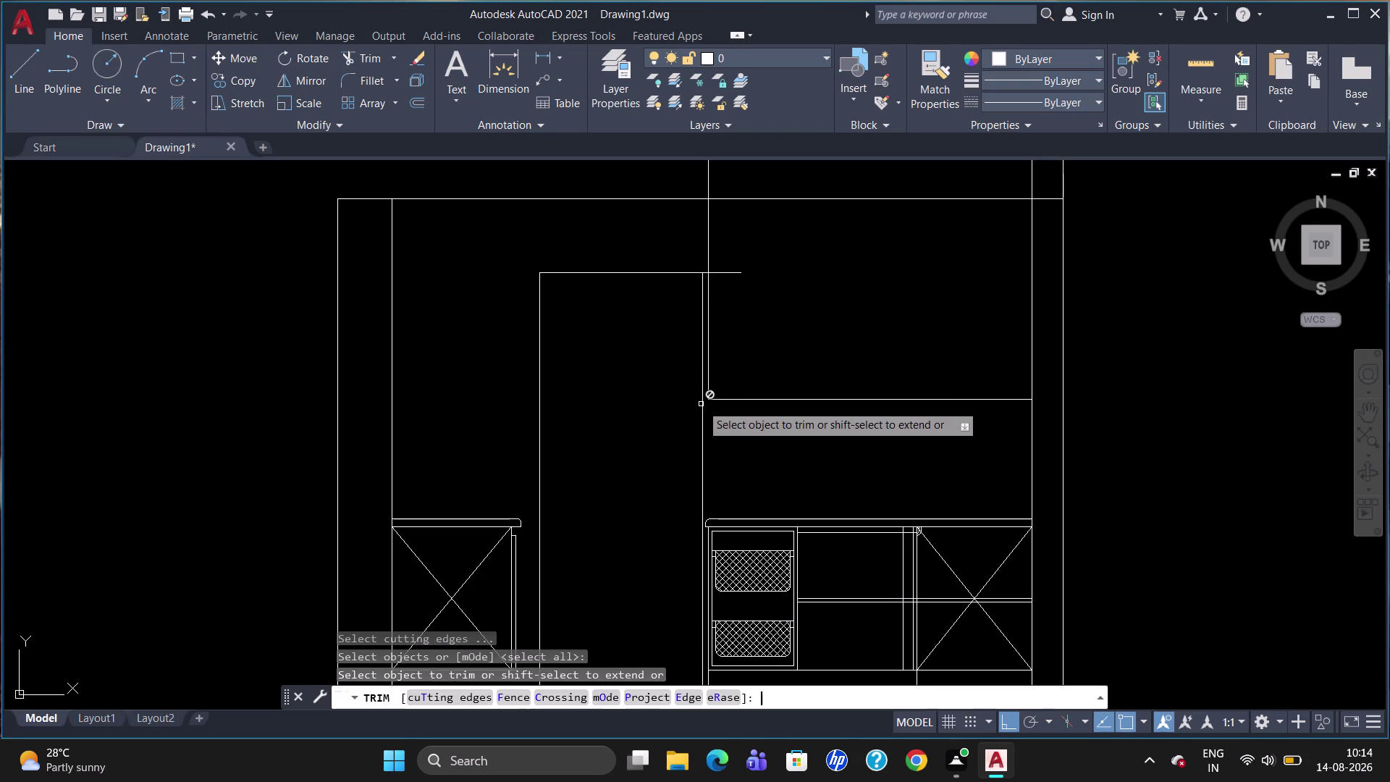
click(726, 272)
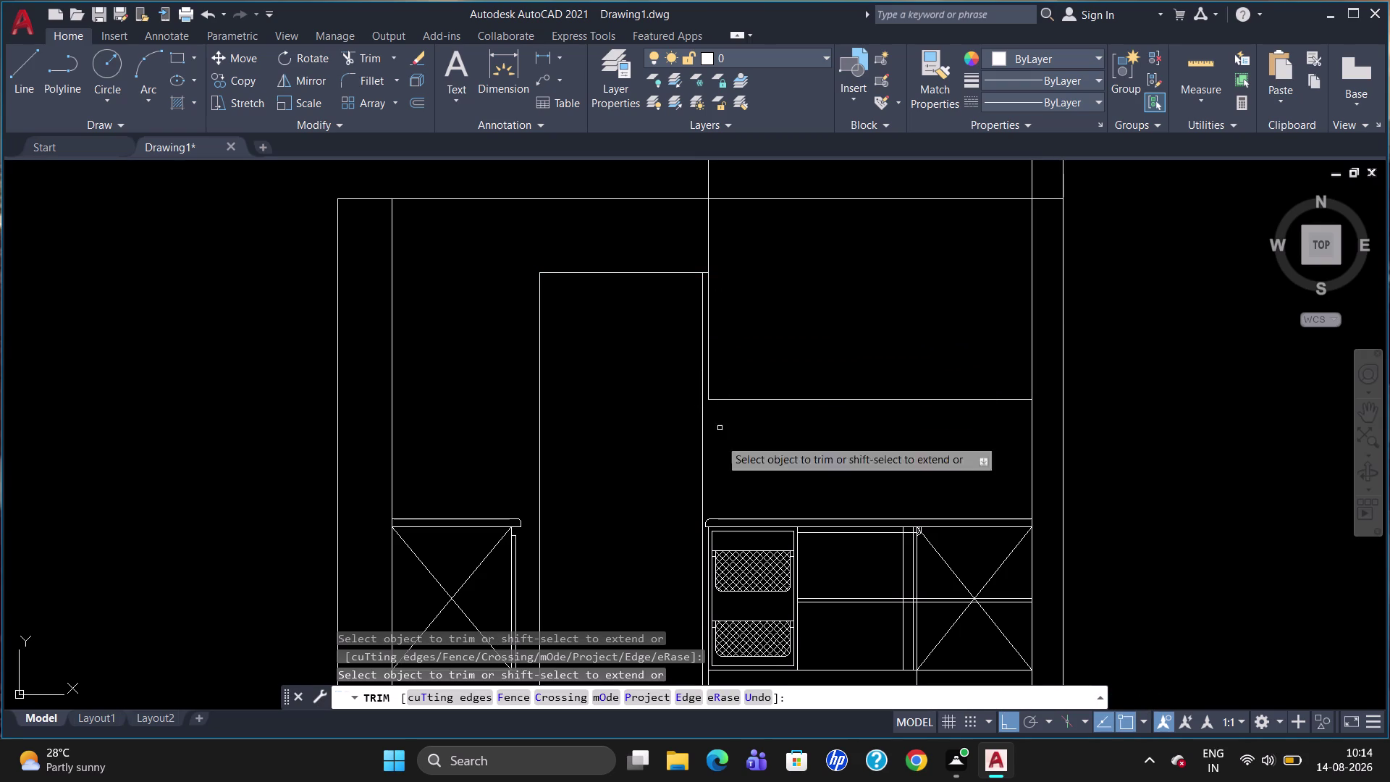
scroll(down, 3)
scroll(up, 3)
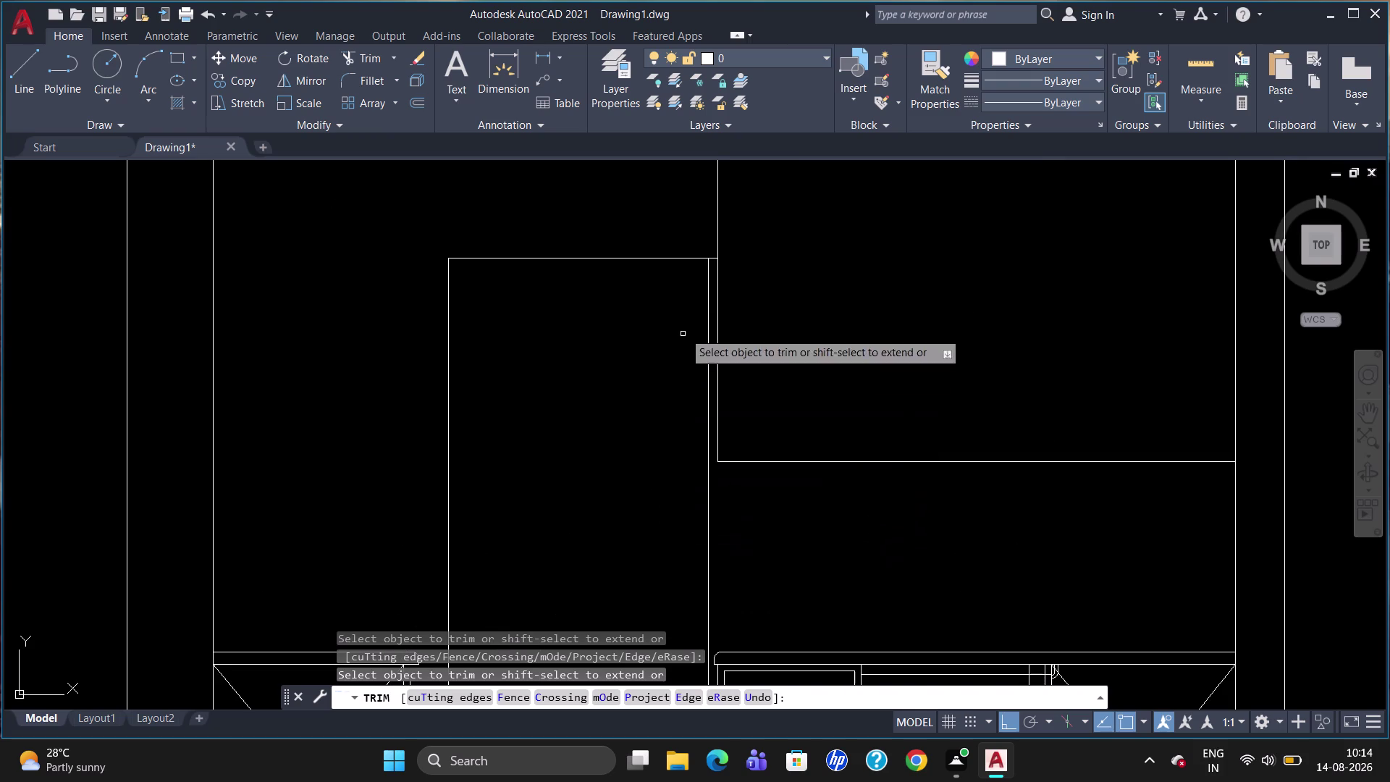
click(710, 263)
click(714, 258)
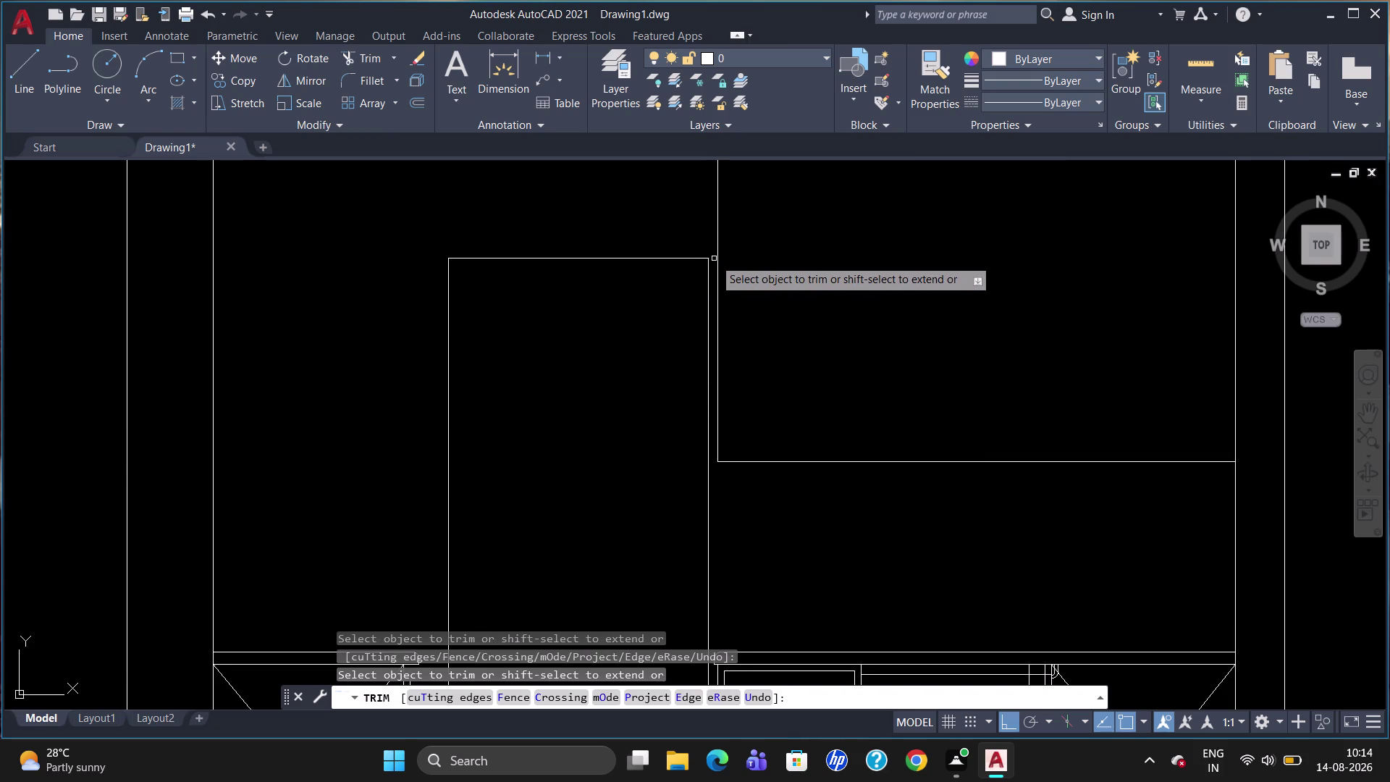
key(Escape)
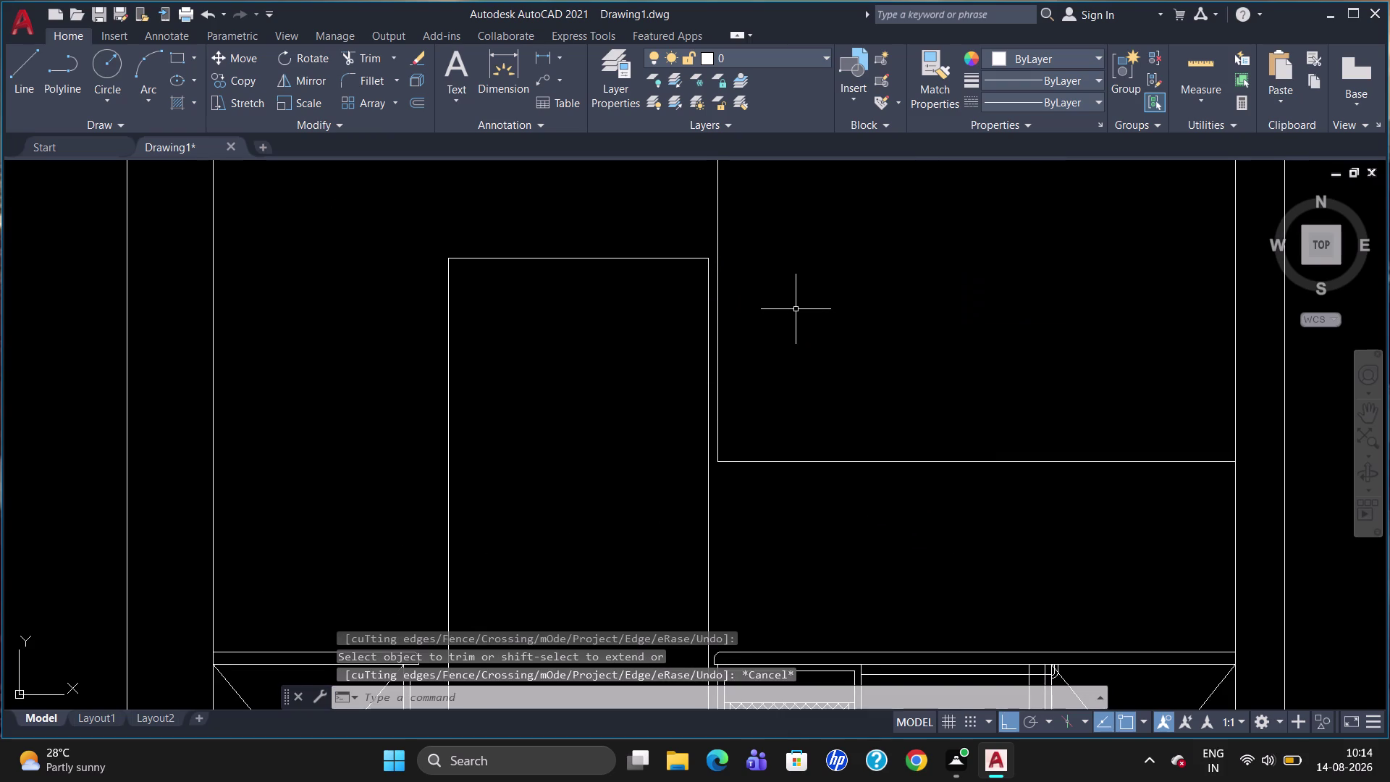
scroll(down, 3)
scroll(down, 3)
scroll(up, 3)
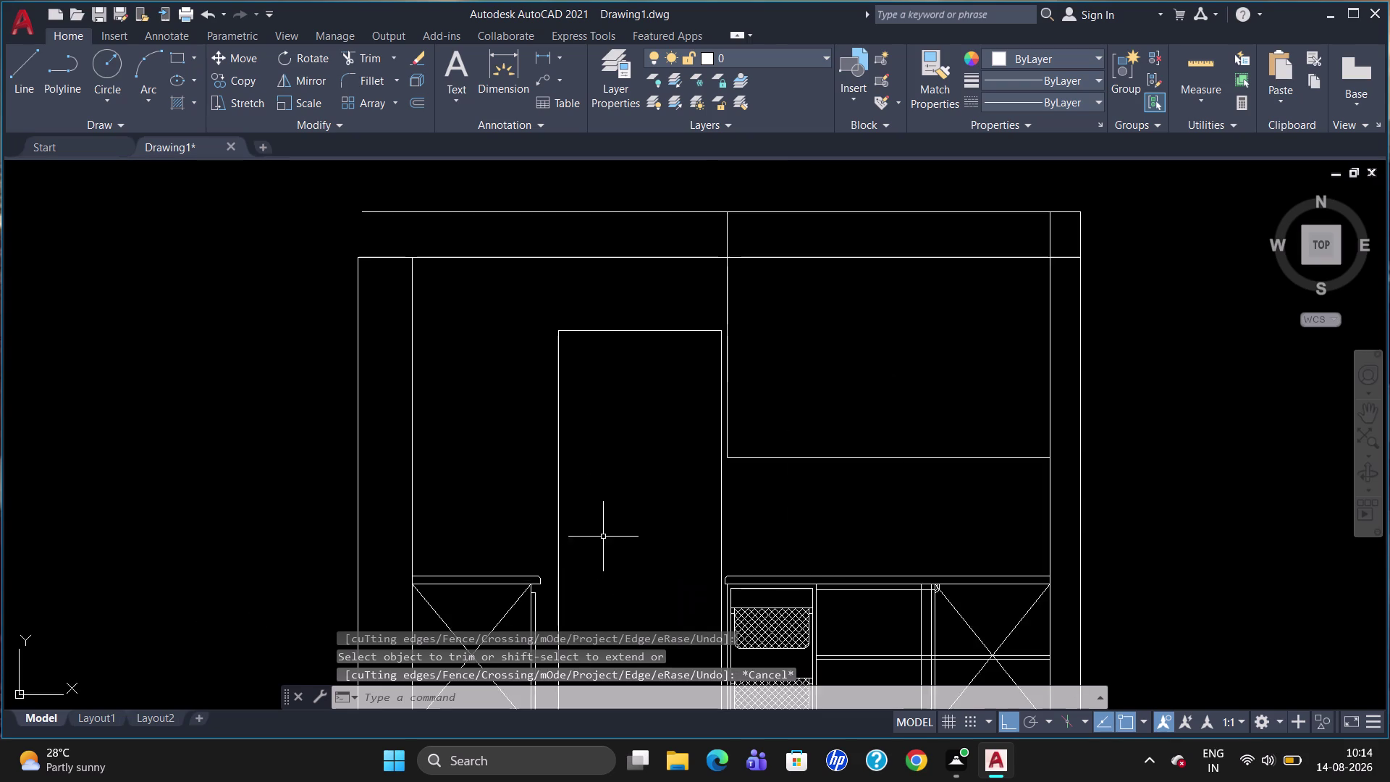
scroll(down, 3)
scroll(up, 3)
scroll(up, 3)
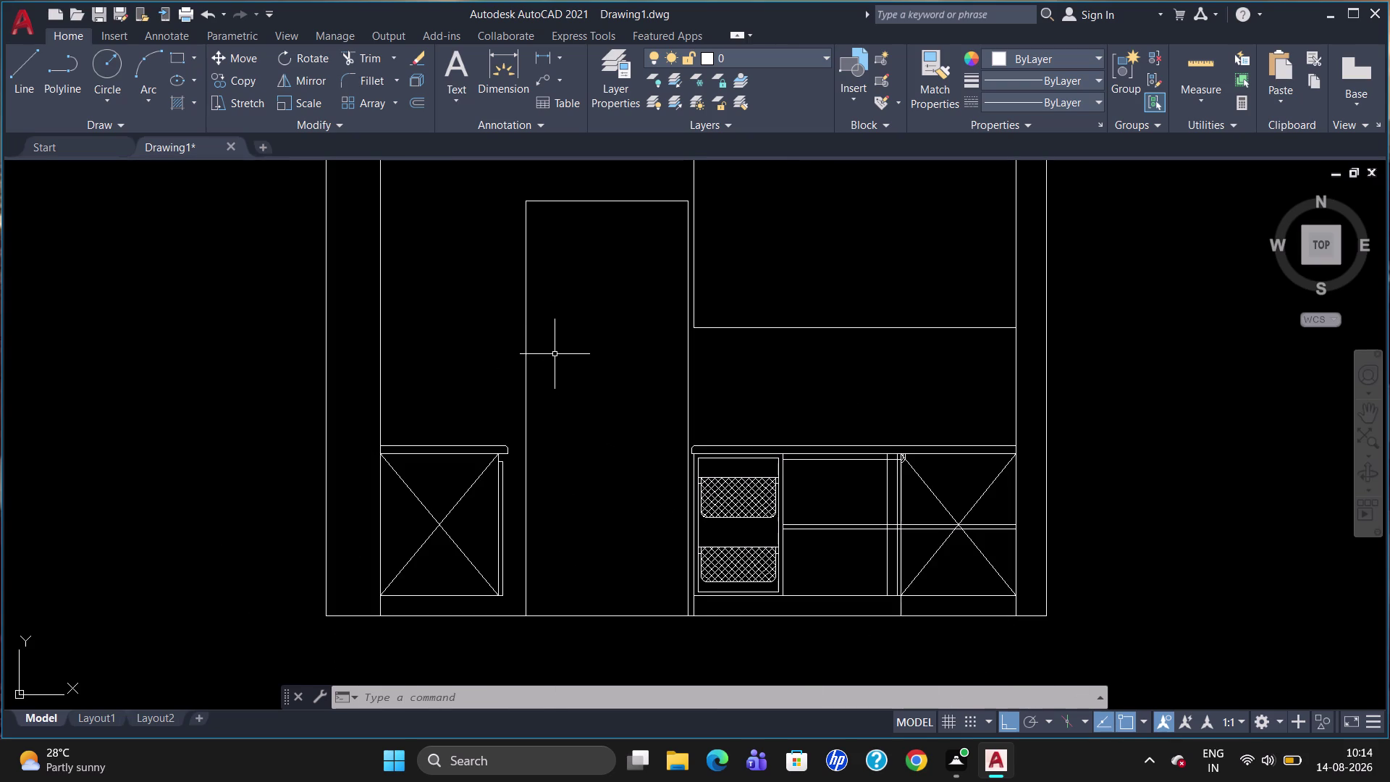
Join the tall opening's left, top and right edge lines into one polyline.
click(527, 360)
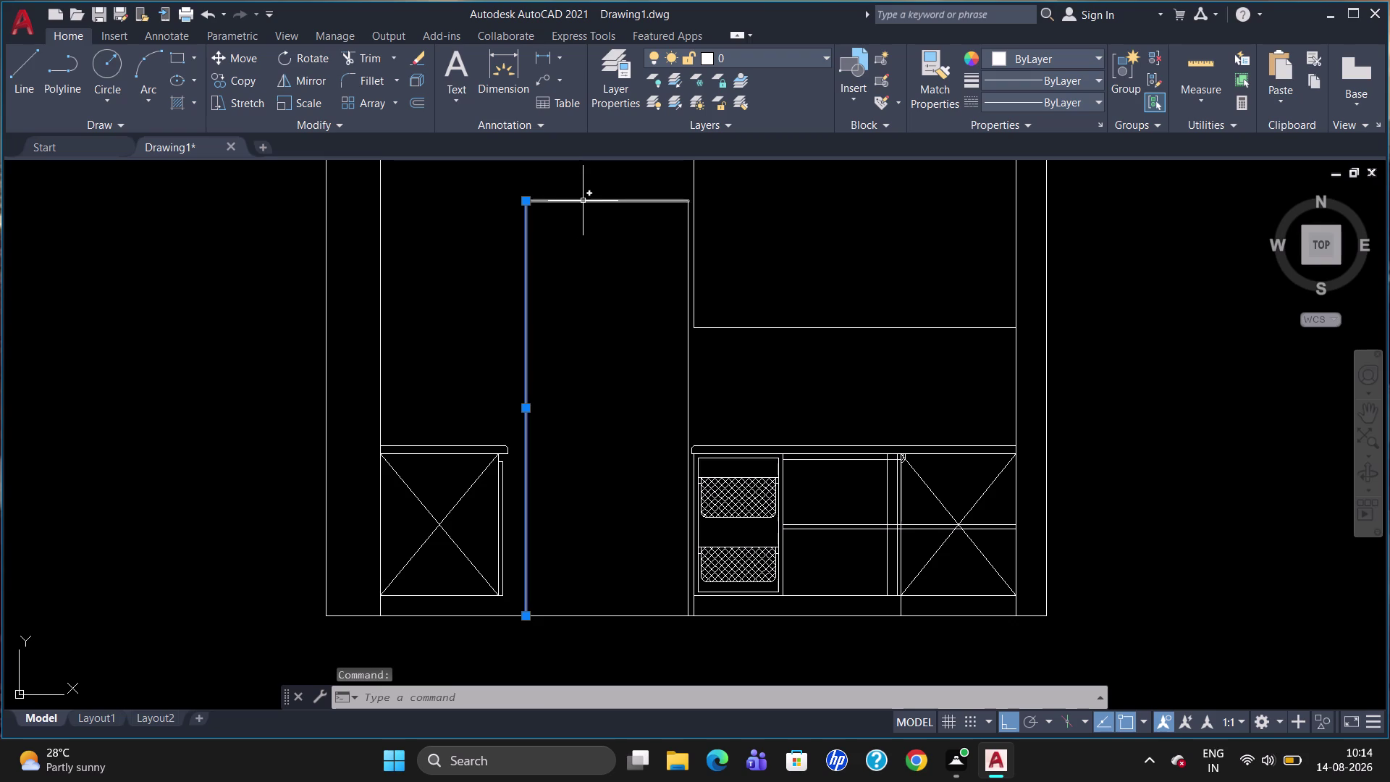
click(583, 200)
click(689, 333)
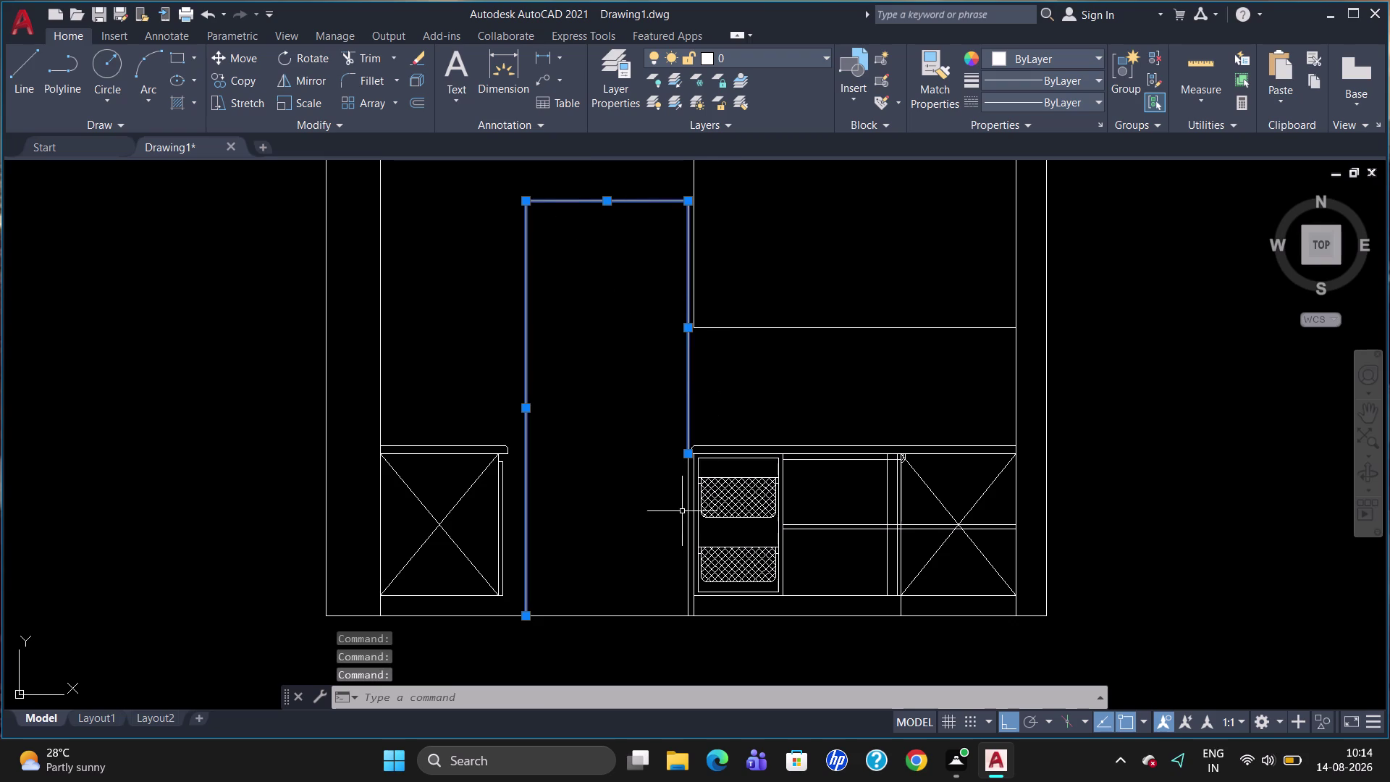
click(688, 502)
click(688, 606)
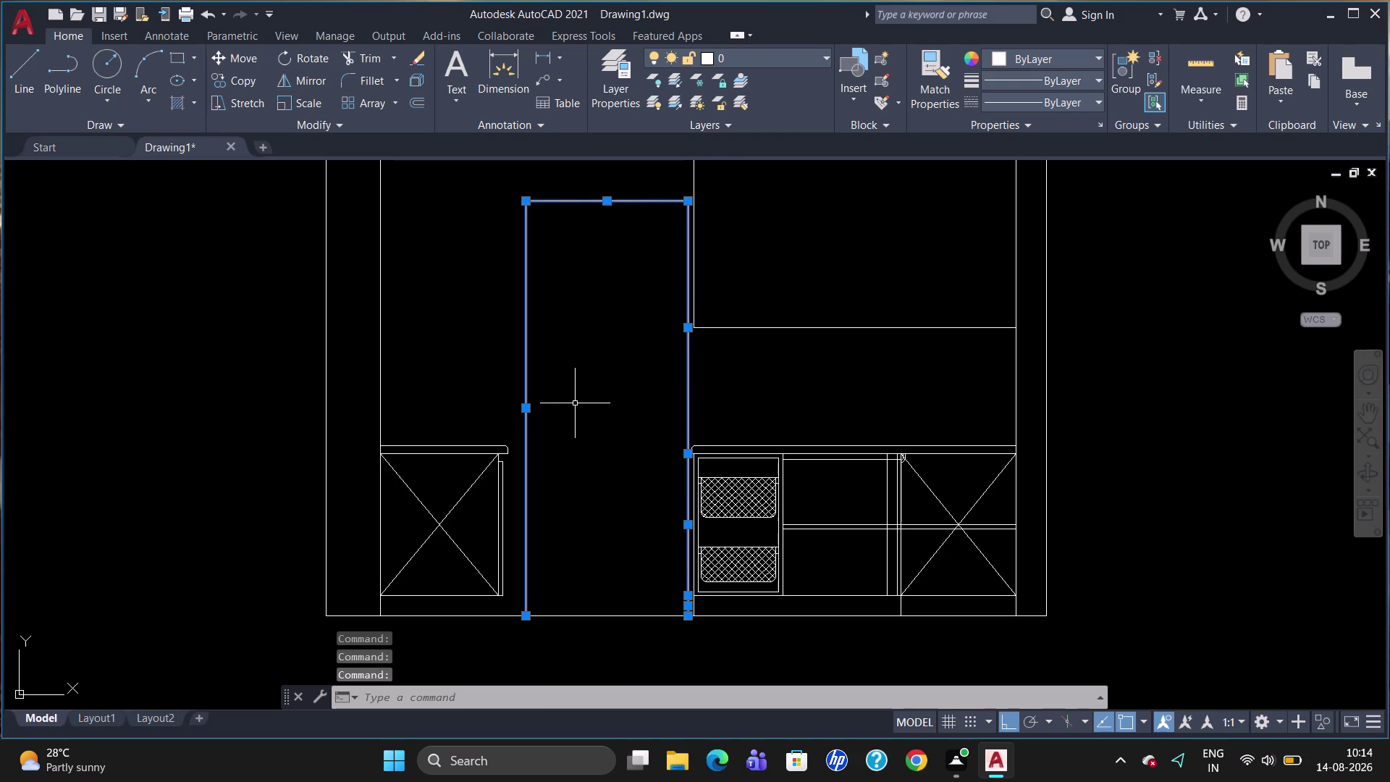
key(j)
key(Return)
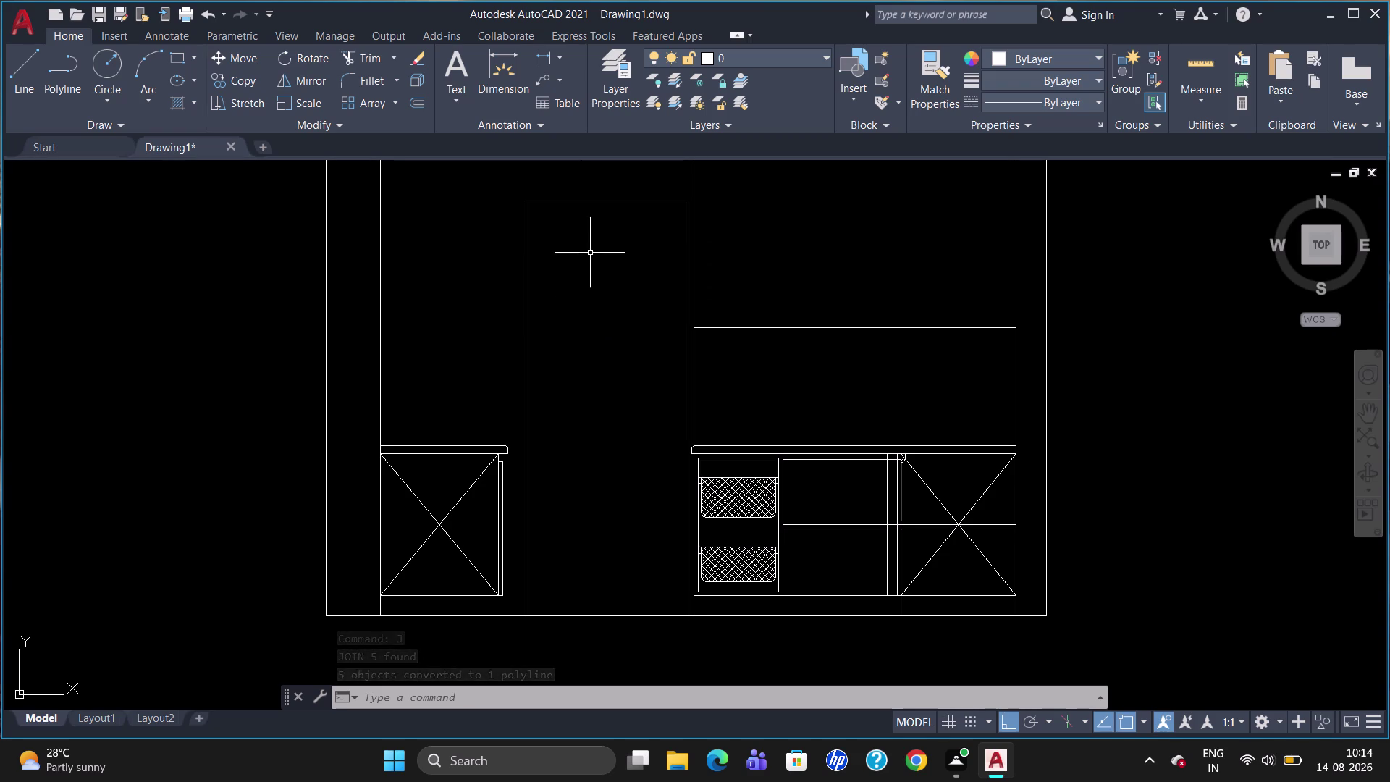
Offset the tall opening's polyline 50 units inward to form a frame.
key(o)
key(Return)
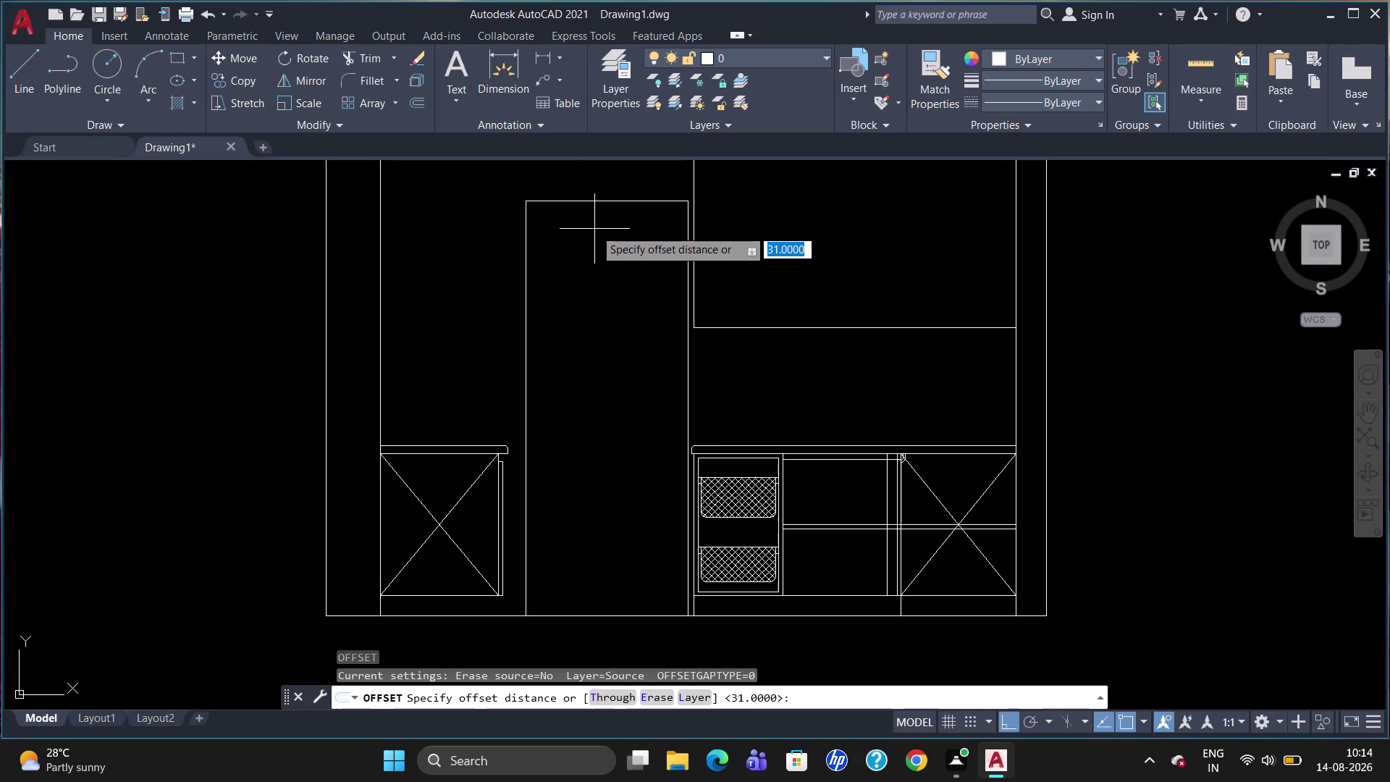
text(50)
key(Return)
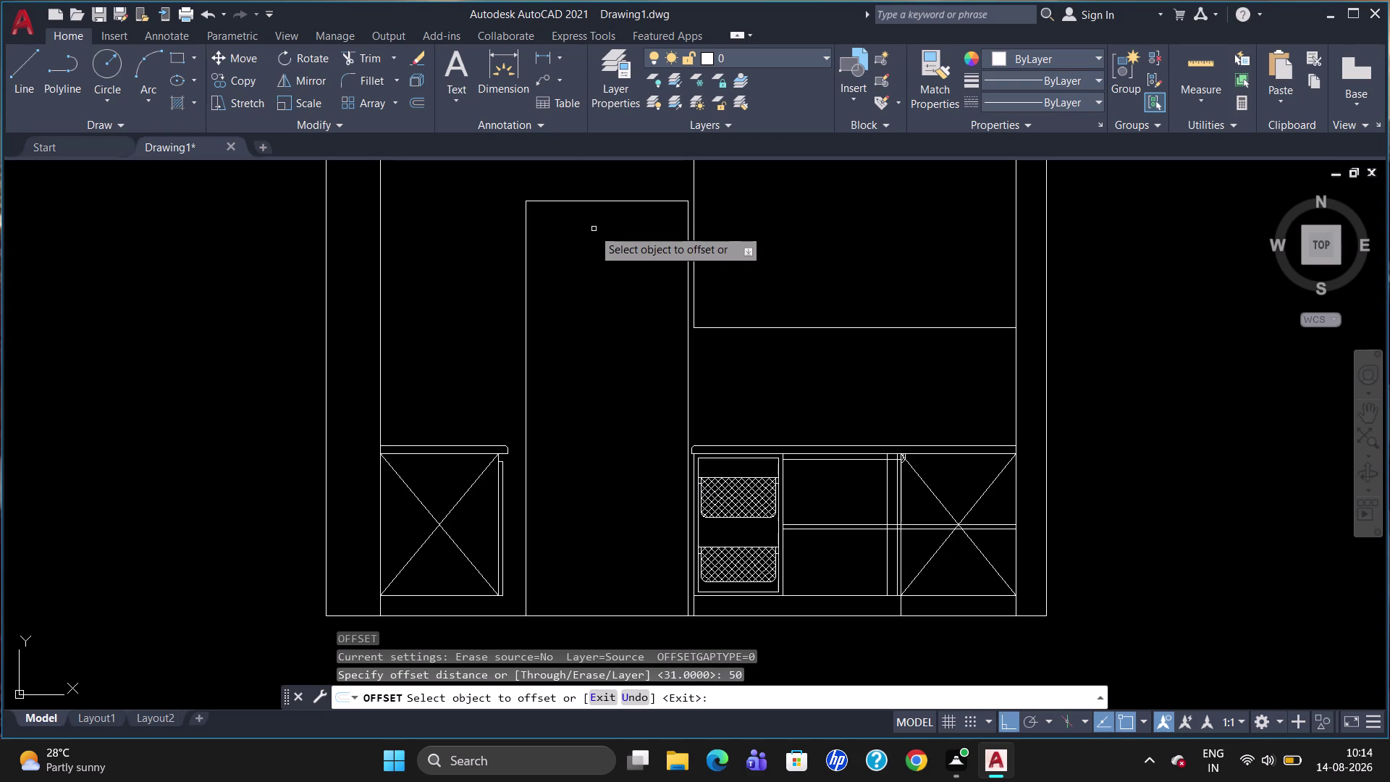
click(590, 201)
click(596, 222)
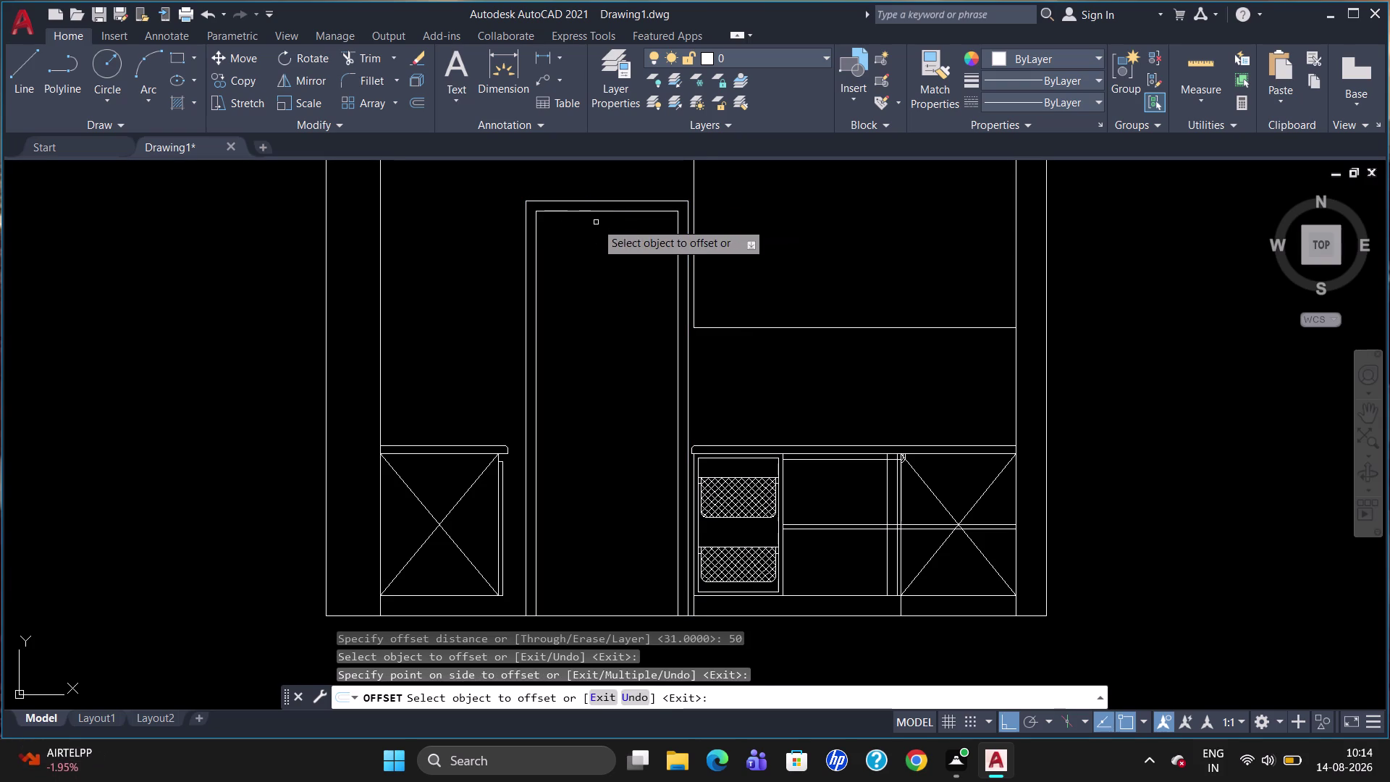
key(Escape)
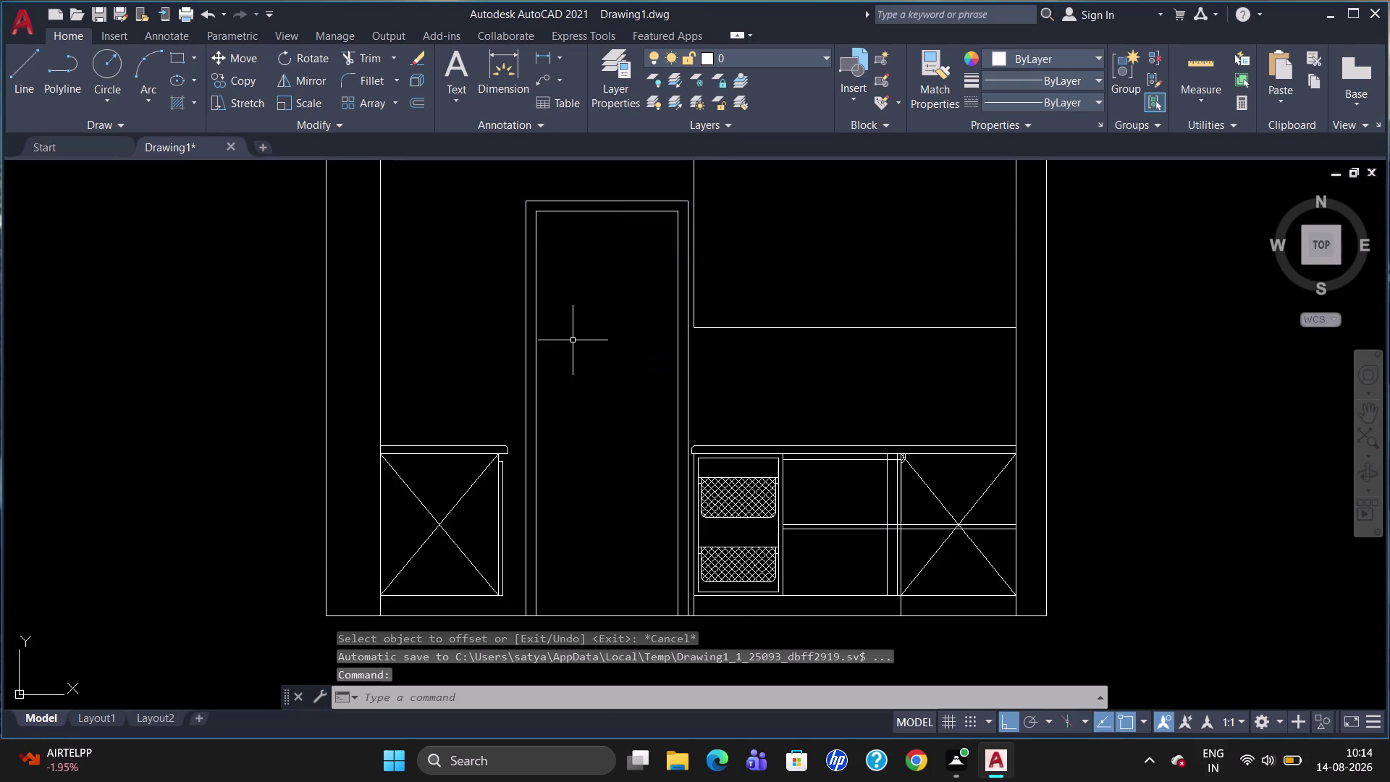
key(c)
key(Return)
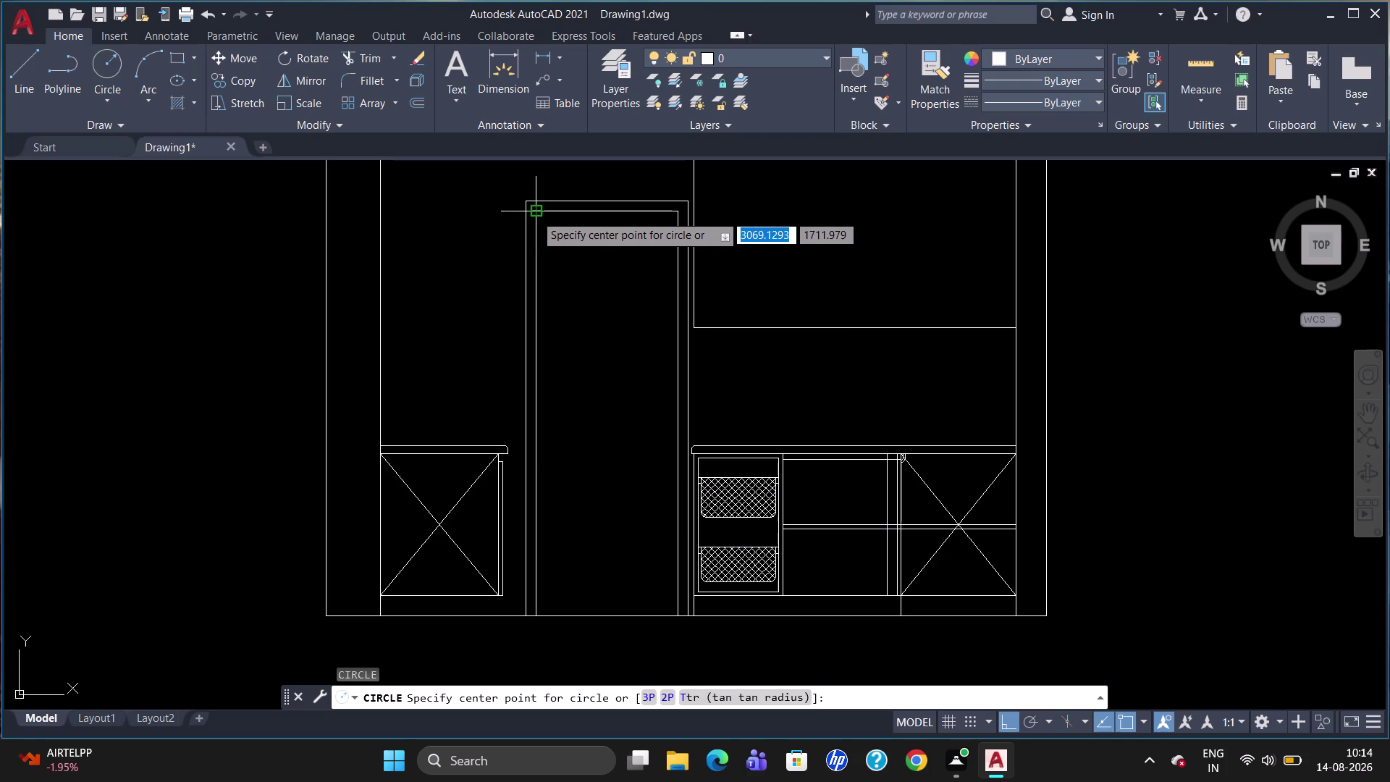
Draw trial circles of radius 30 and 40 on the door panel.
click(556, 412)
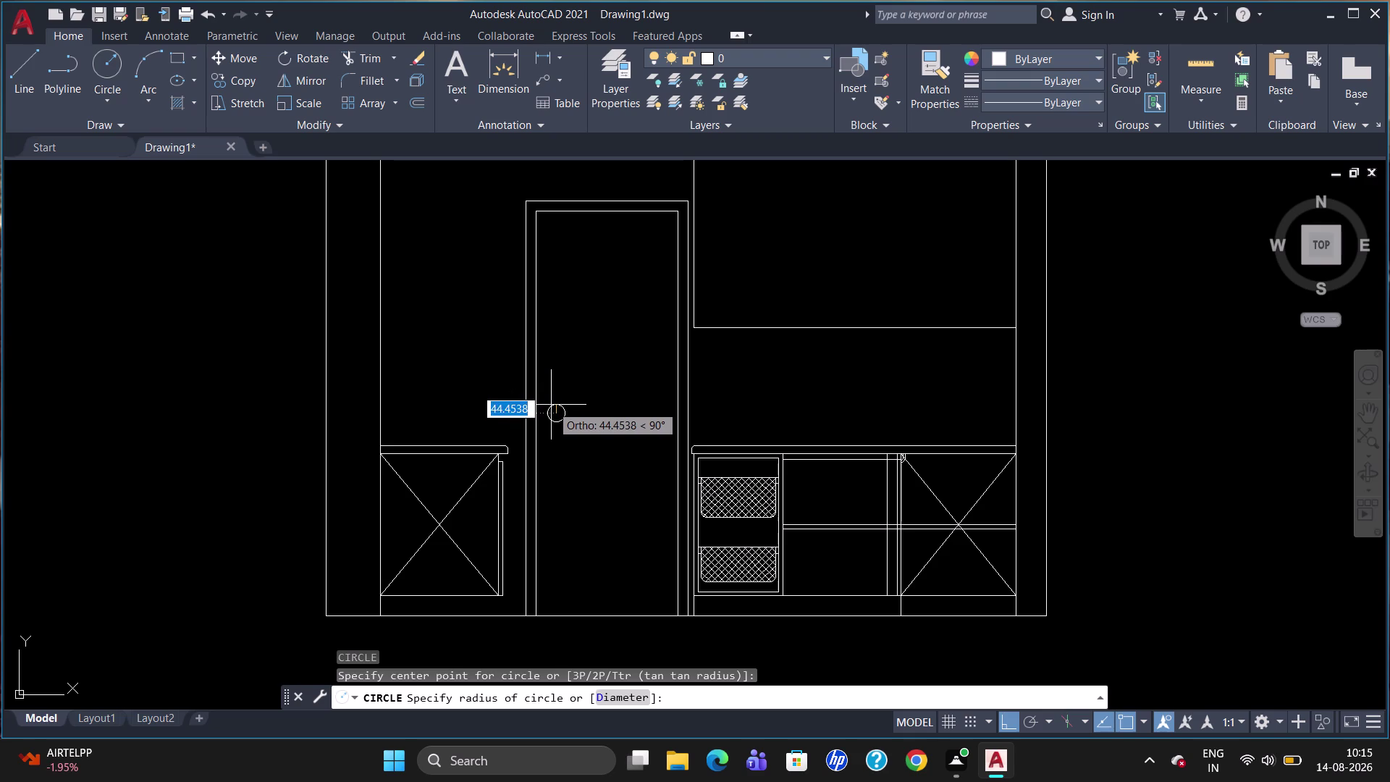
text(30)
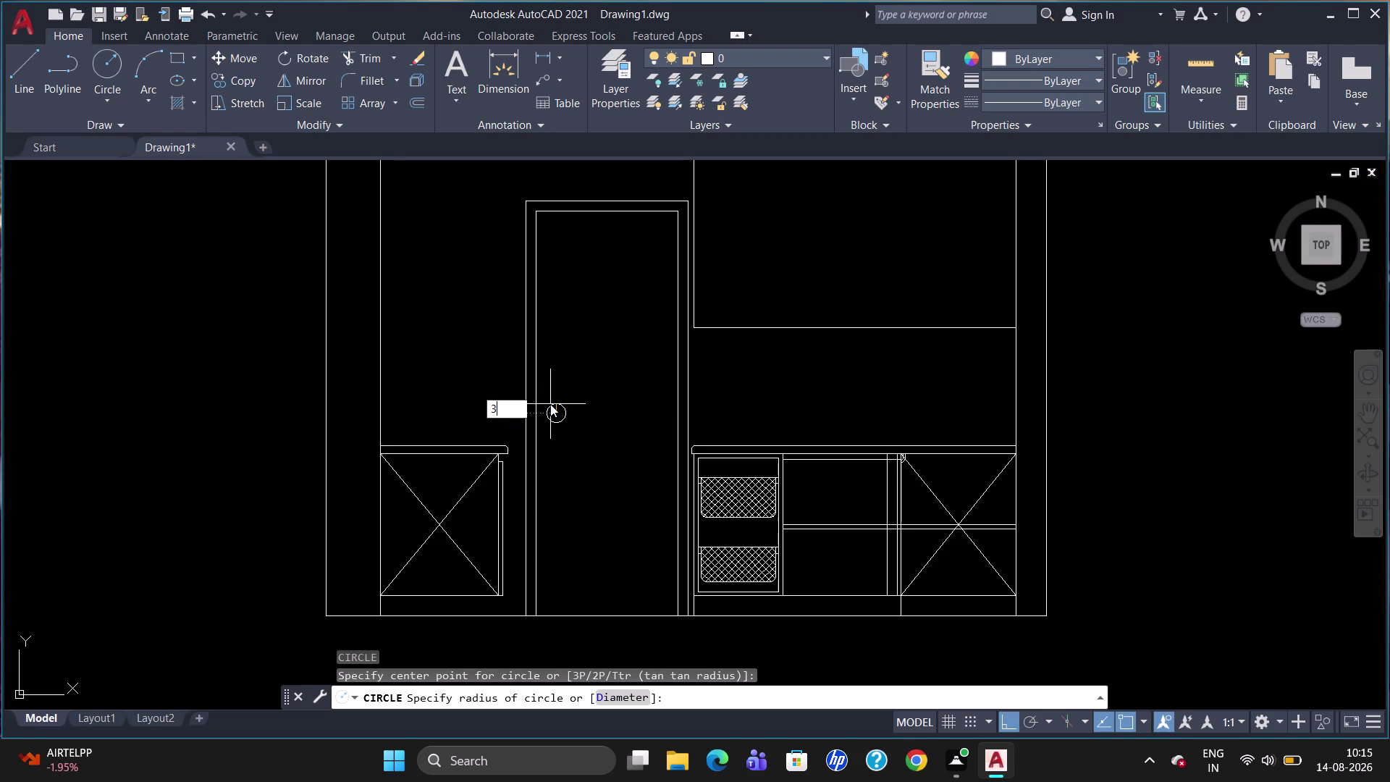
key(Return)
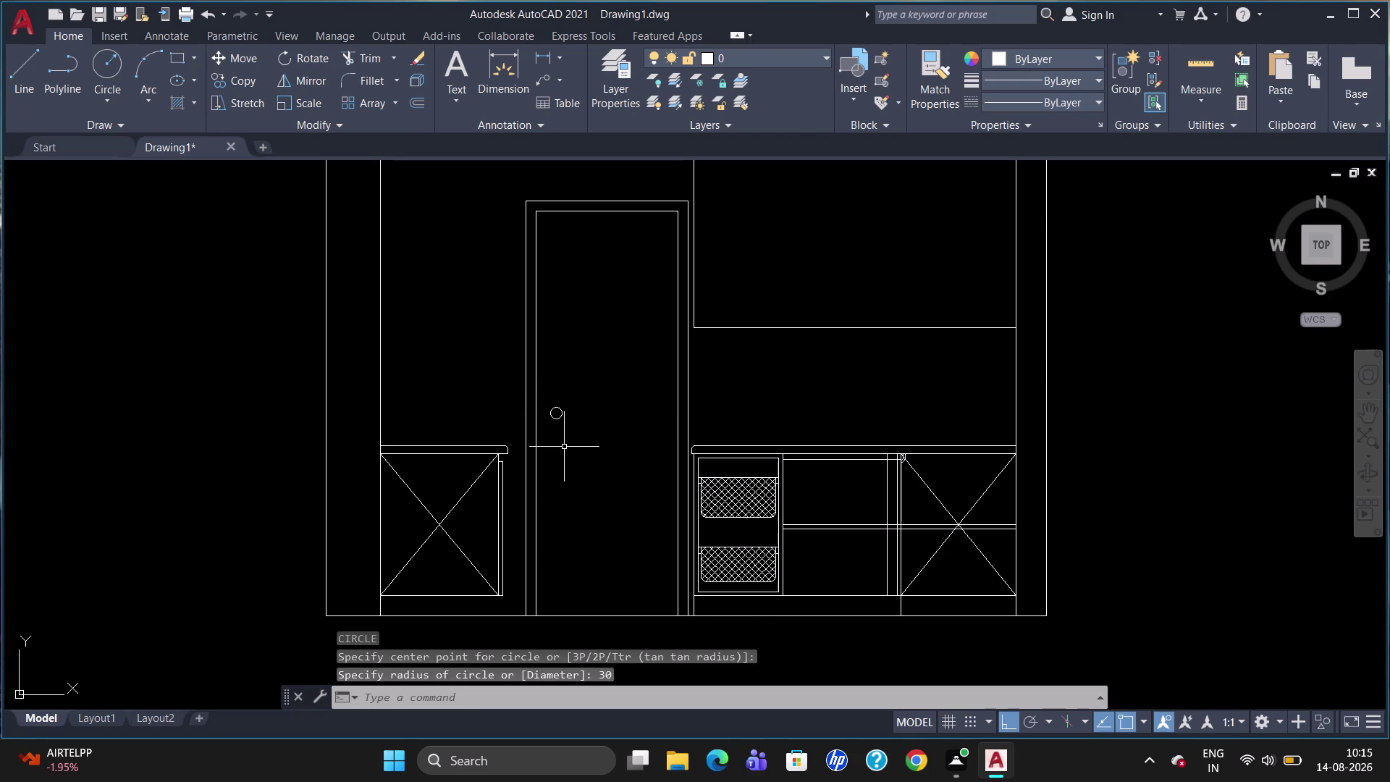
scroll(down, 3)
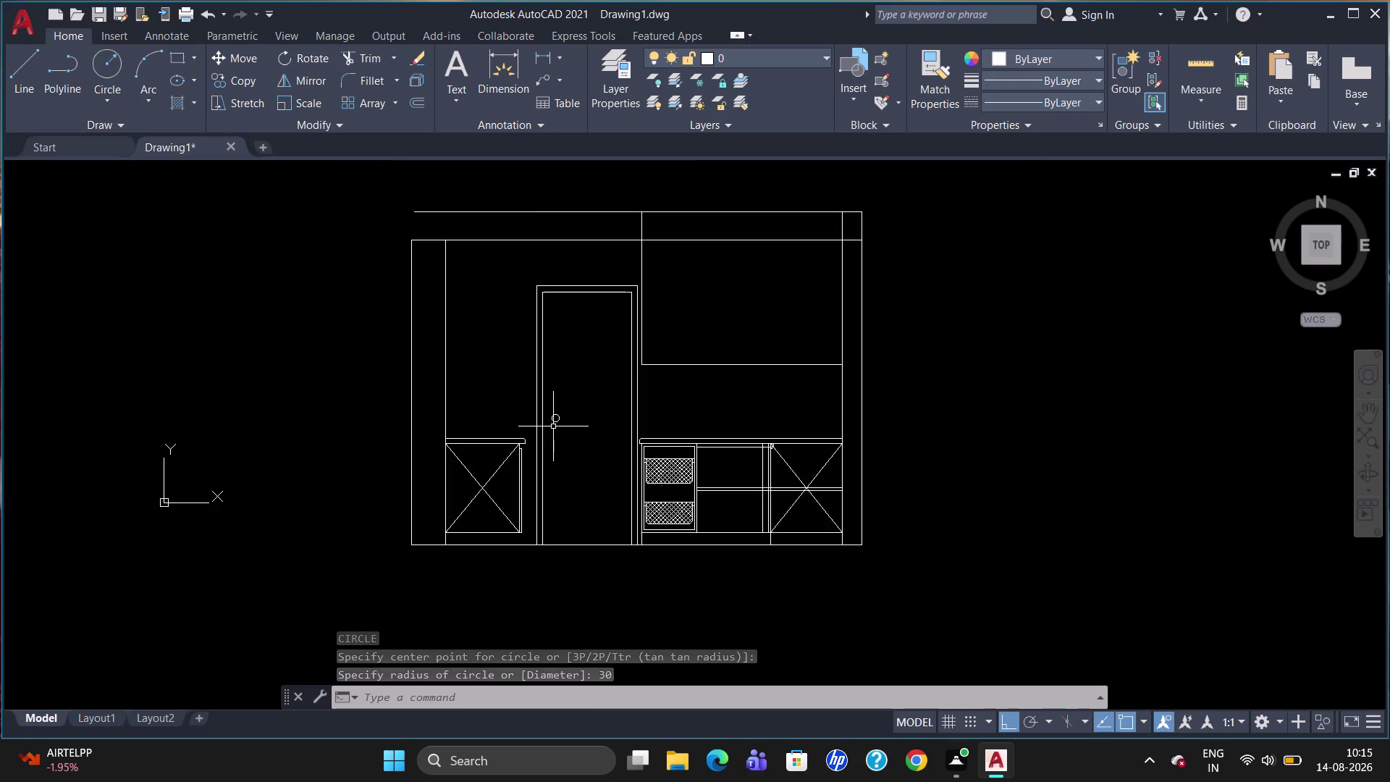
scroll(up, 3)
scroll(up, 3)
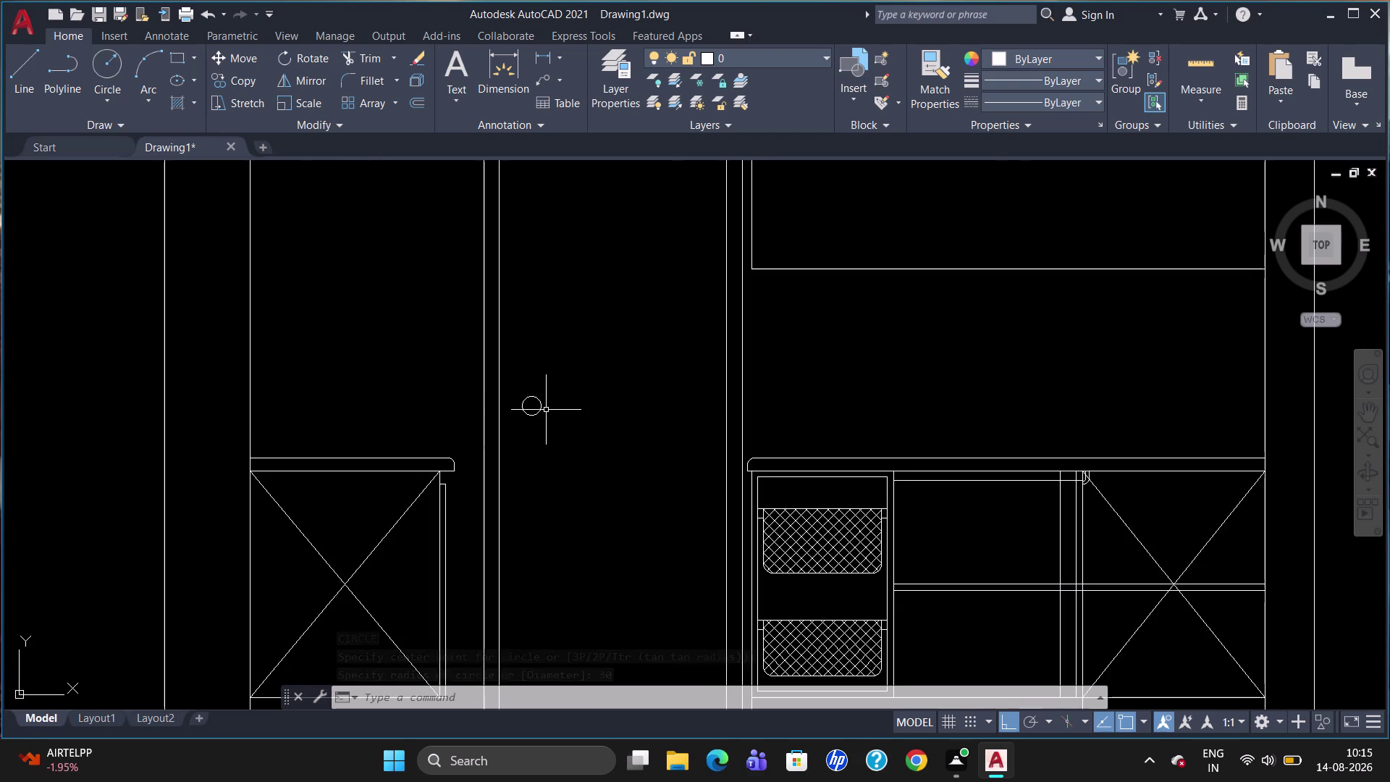
key(c)
key(Return)
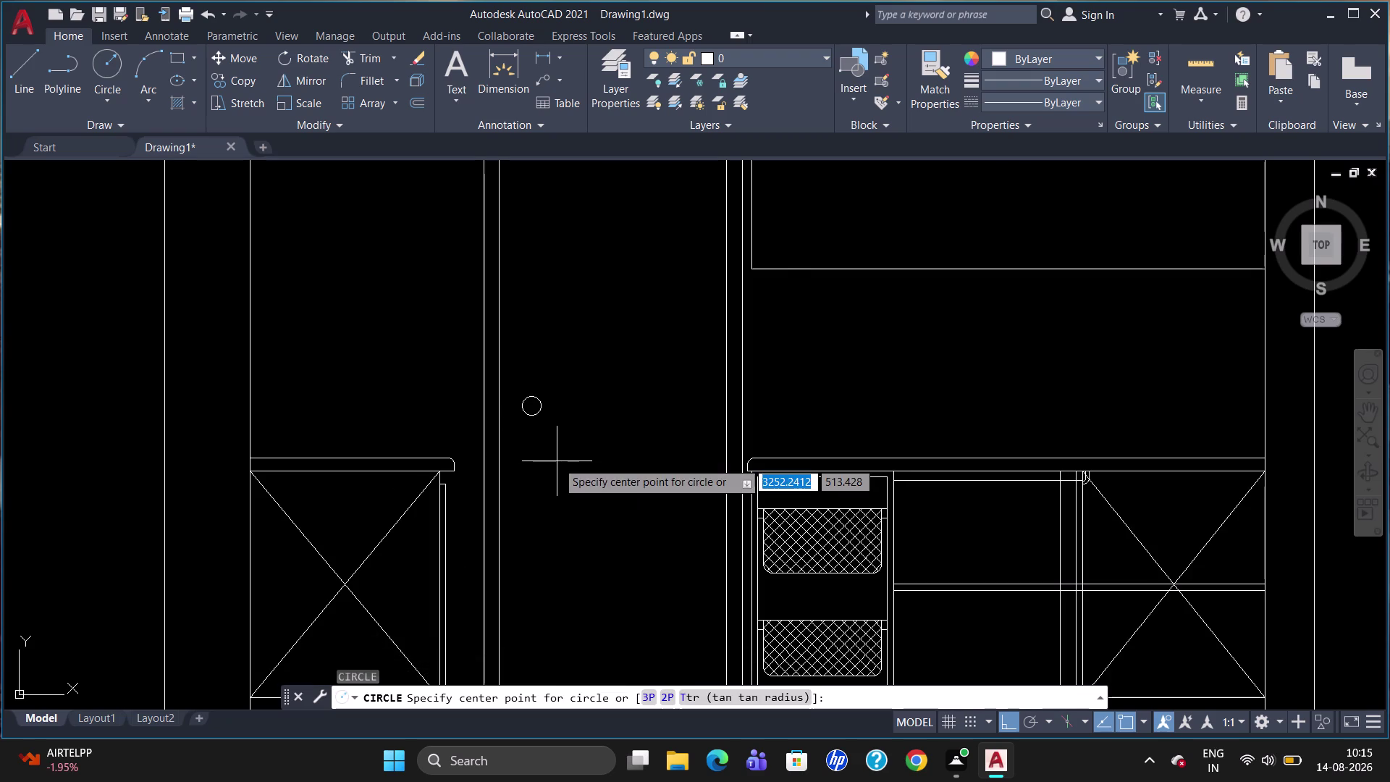
click(530, 408)
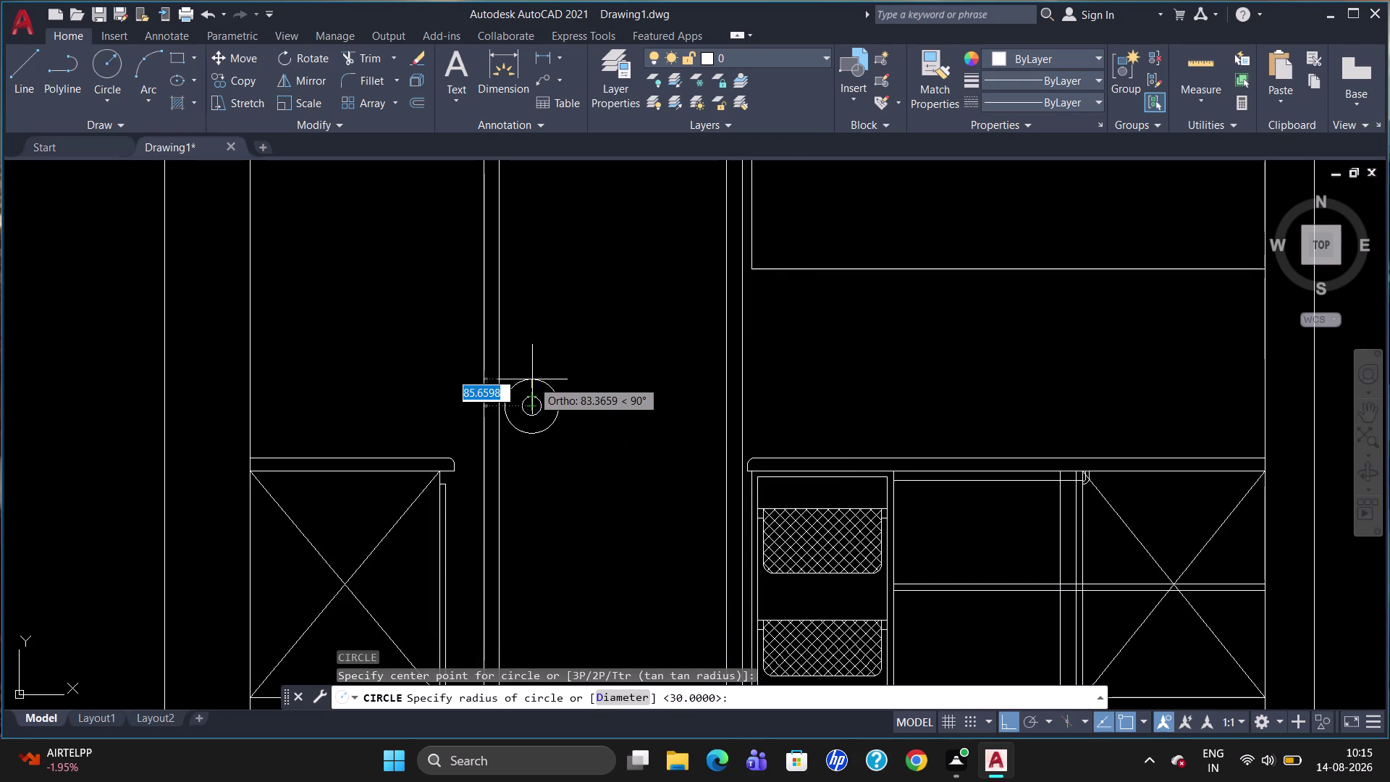
text(40)
key(Return)
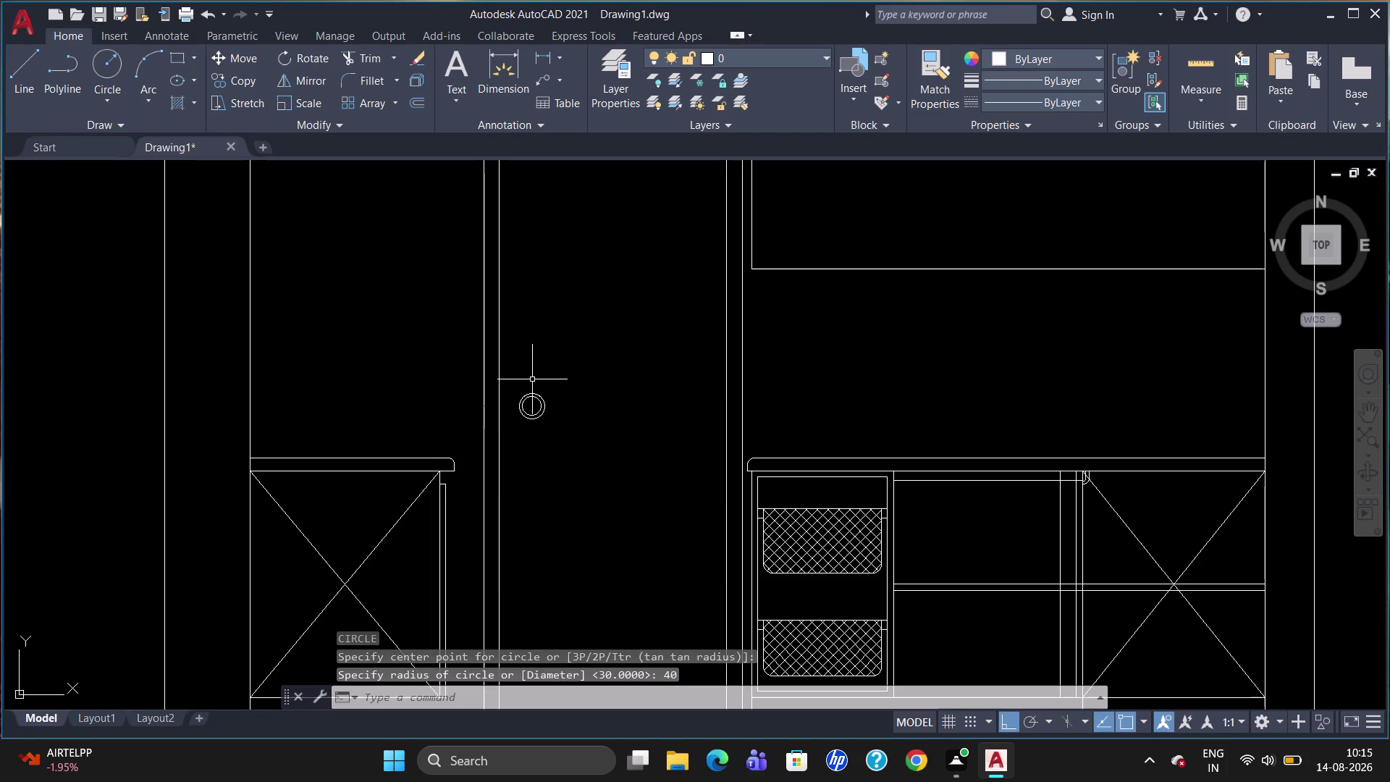
key(Escape)
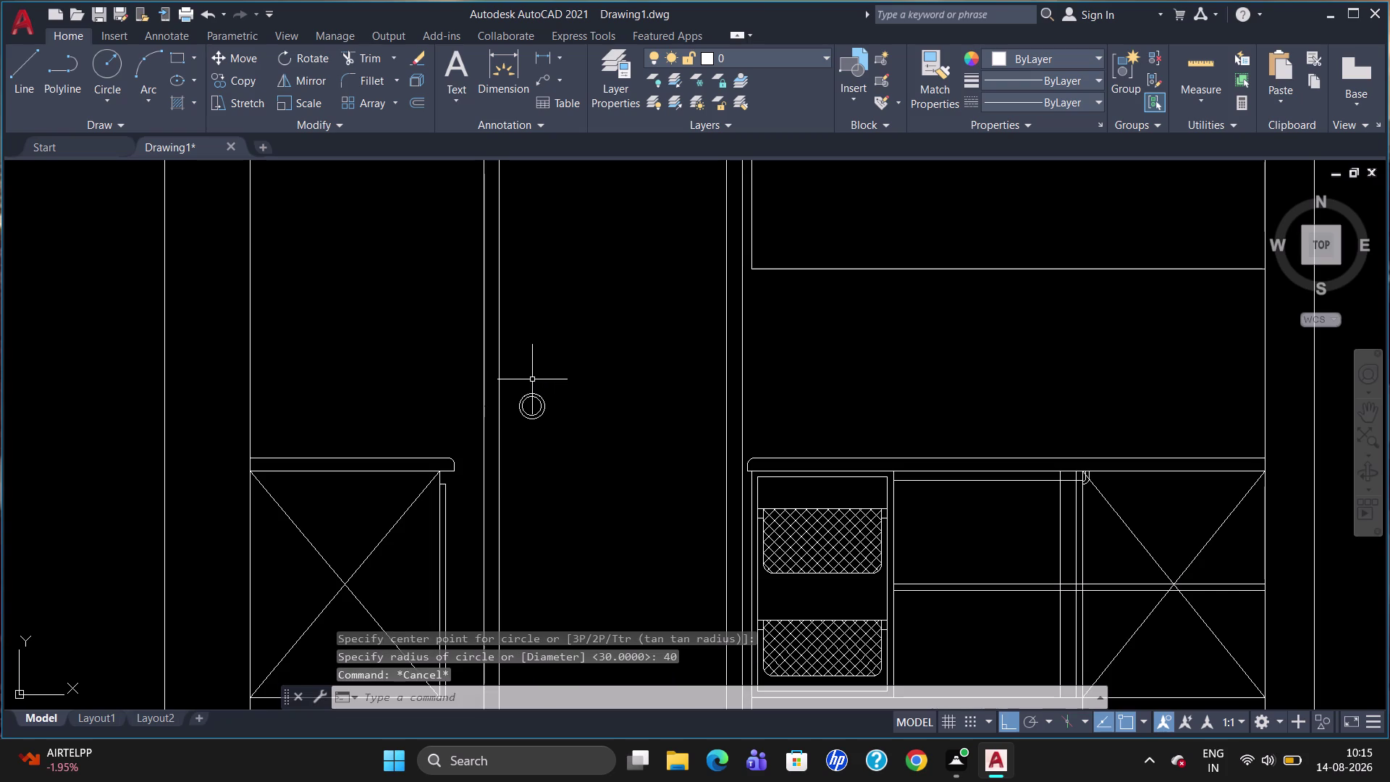
Erase the unwanted circle and draw a radius-10 handle circle on the door panel.
click(532, 398)
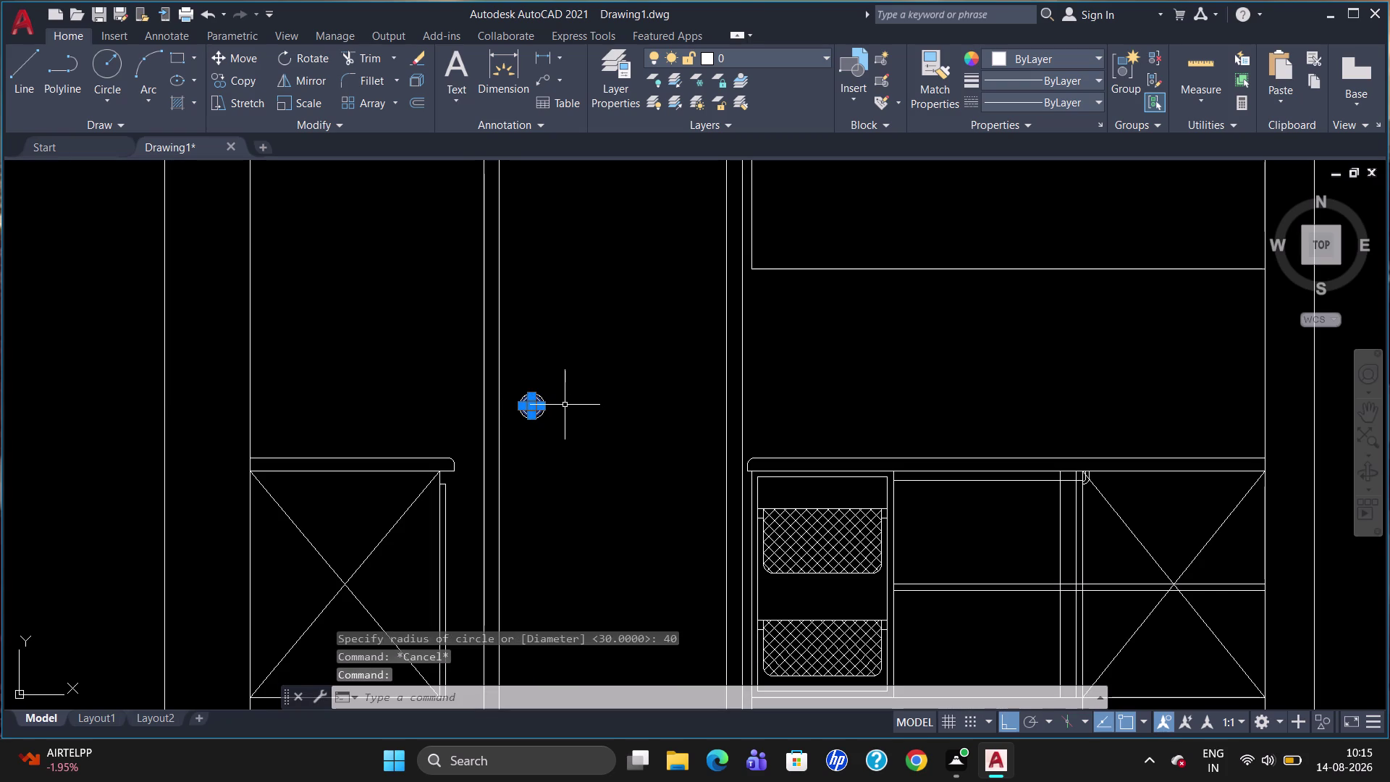
key(Delete)
key(c)
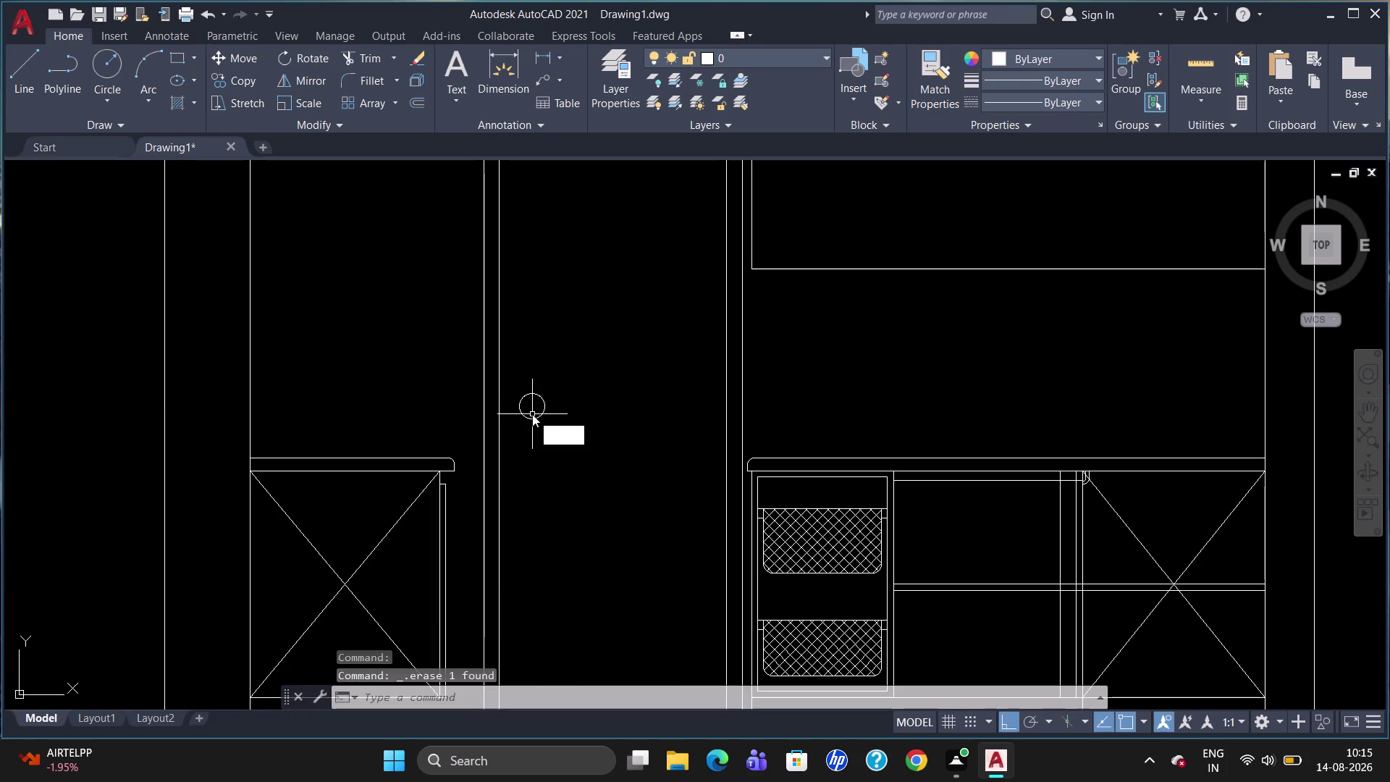
key(Return)
click(533, 403)
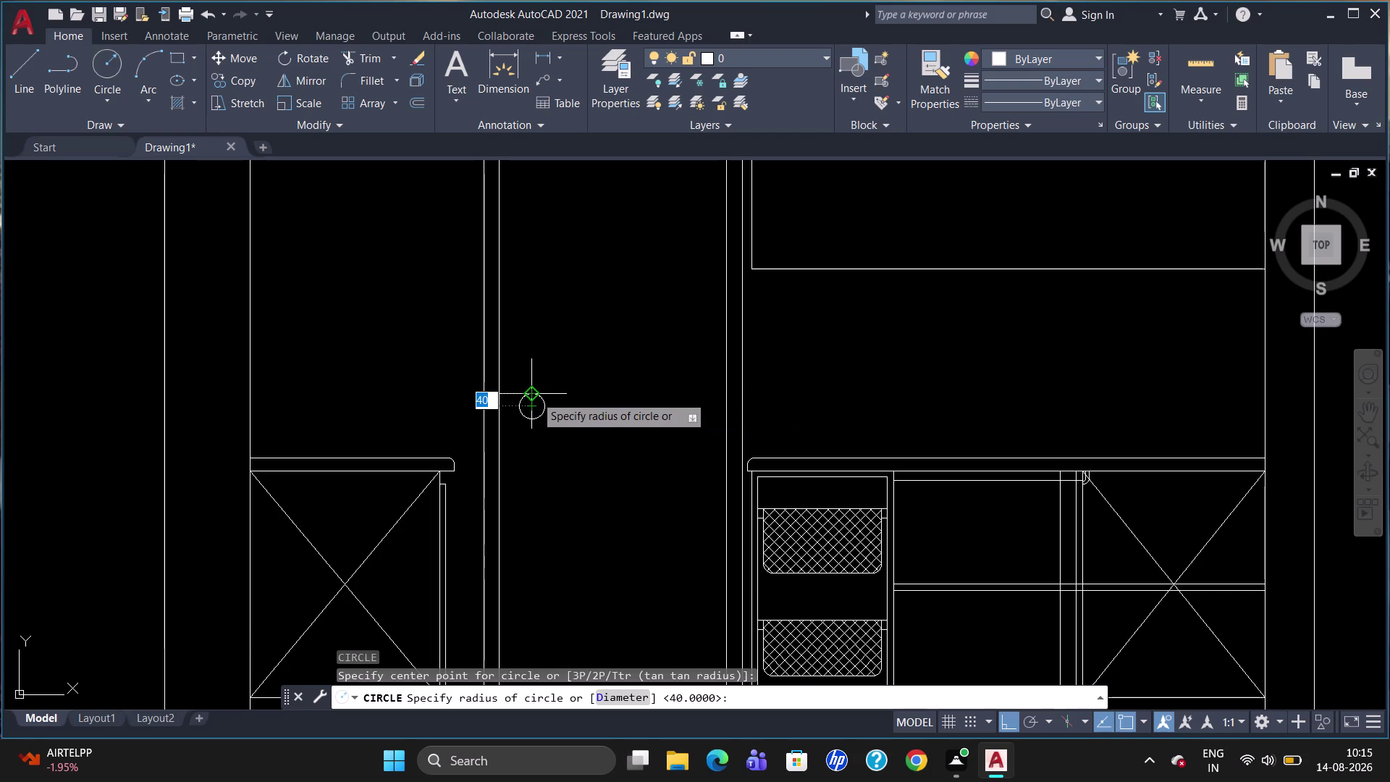
text(1)
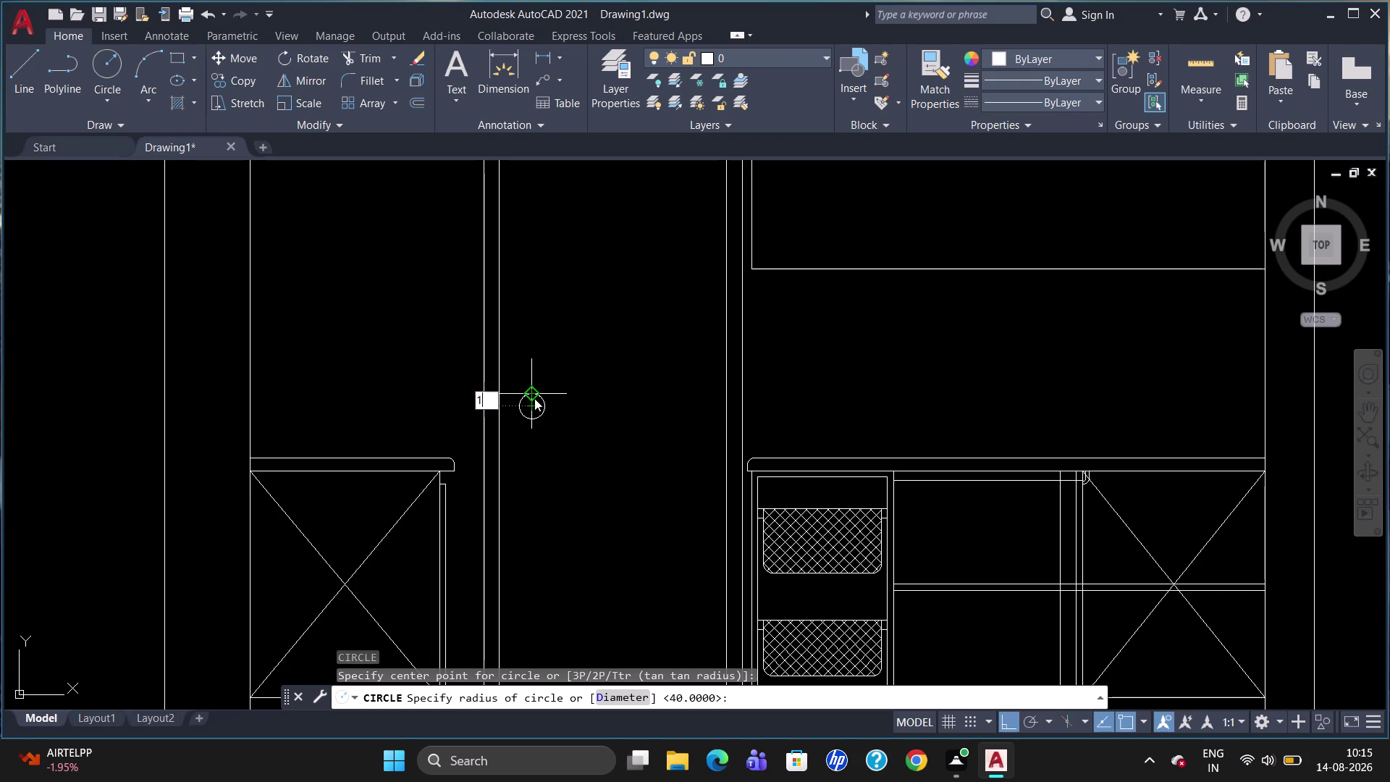
text(0)
key(Return)
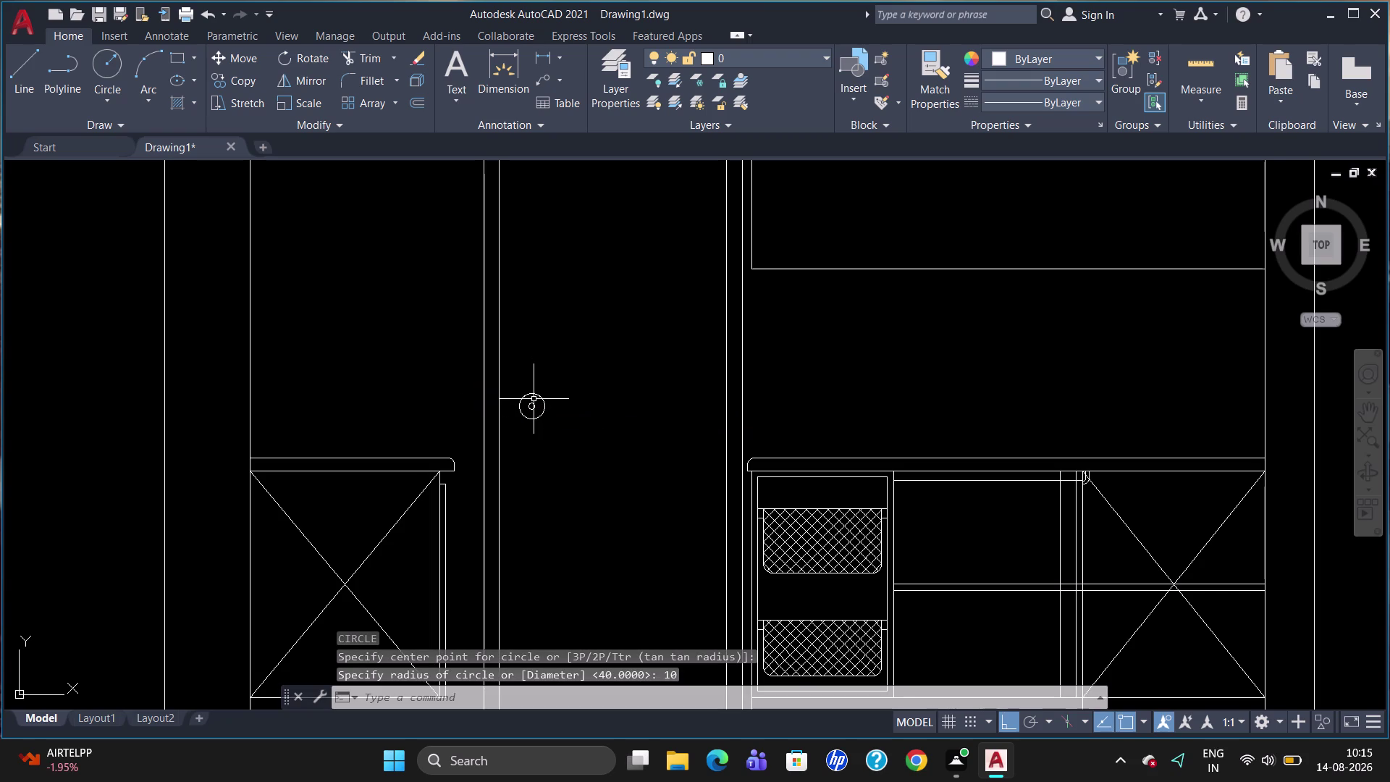
click(534, 404)
Set the handle circle's radius to 20 (diameter 40) in Properties, then close the palette.
right_click(534, 404)
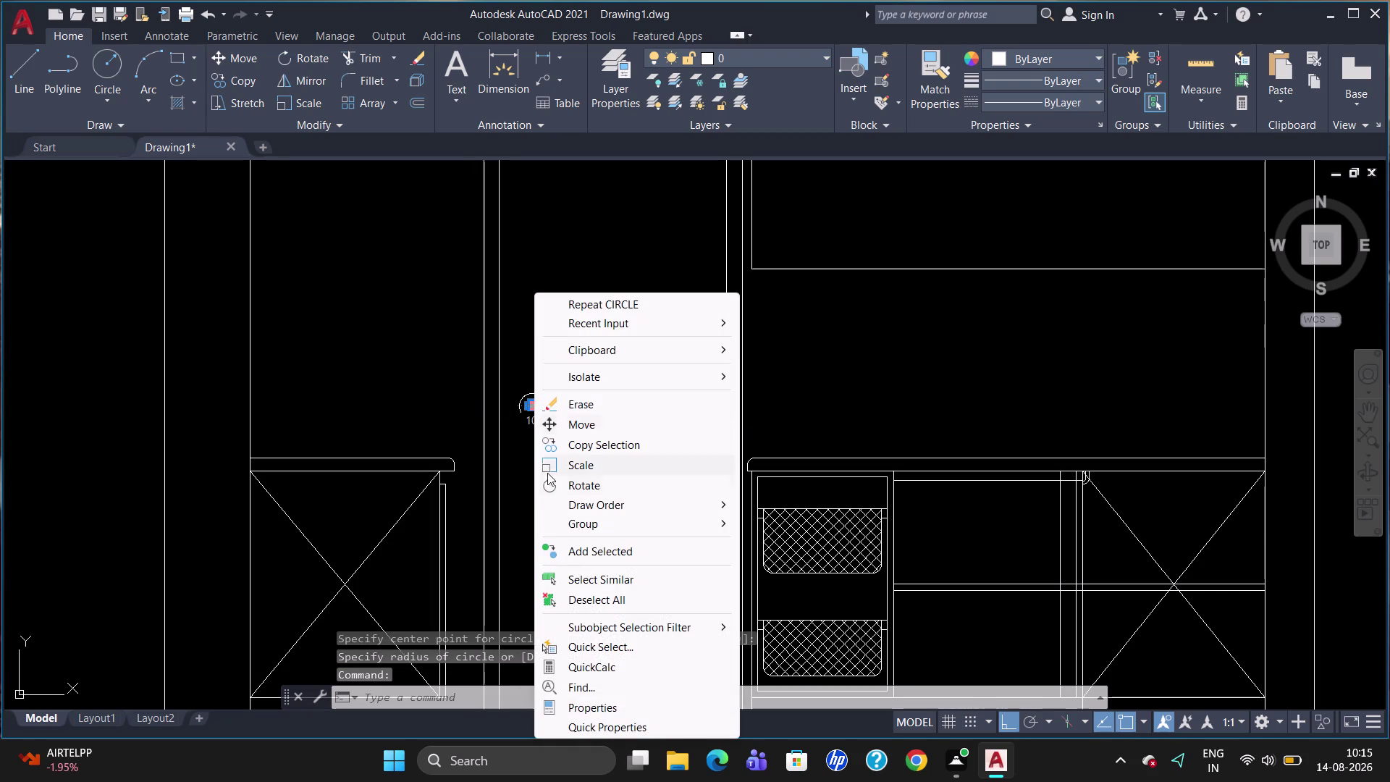
click(597, 706)
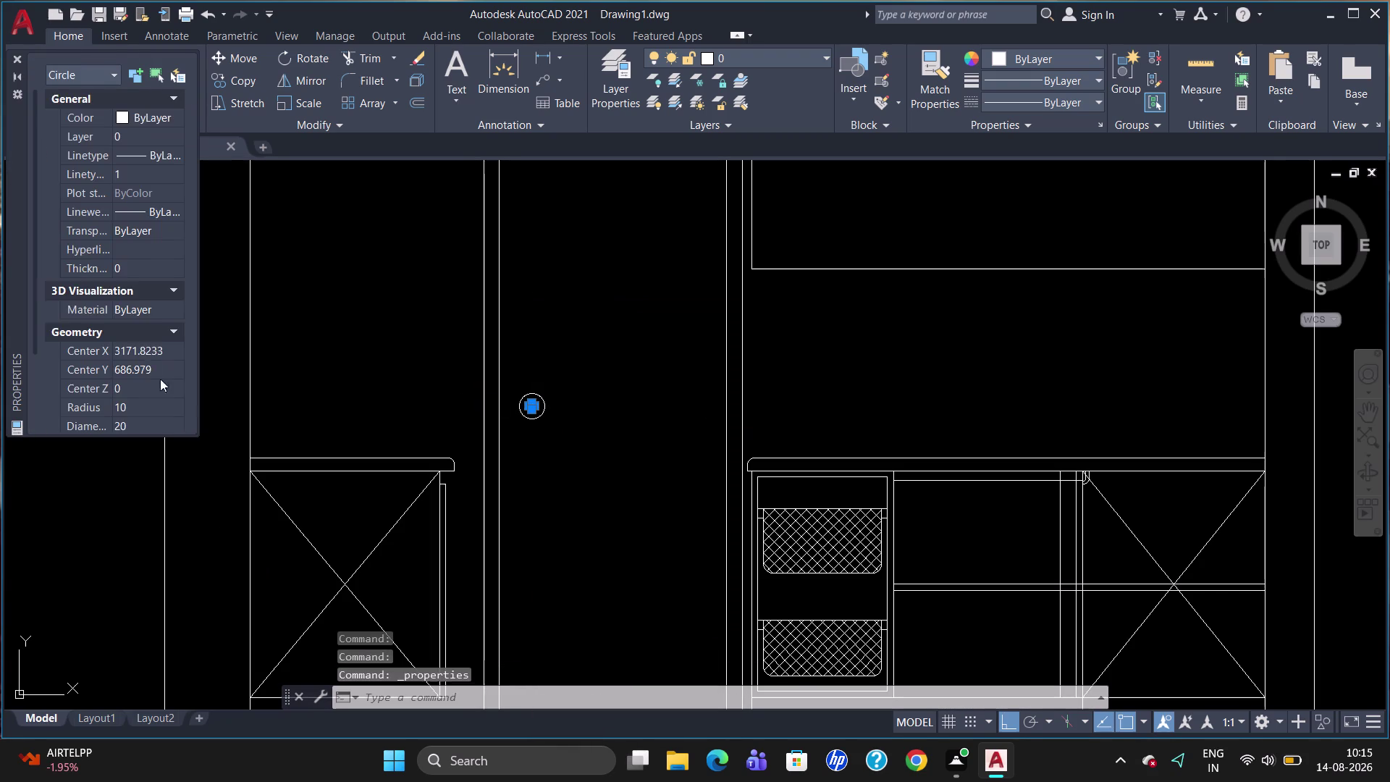
scroll(down, 3)
click(151, 297)
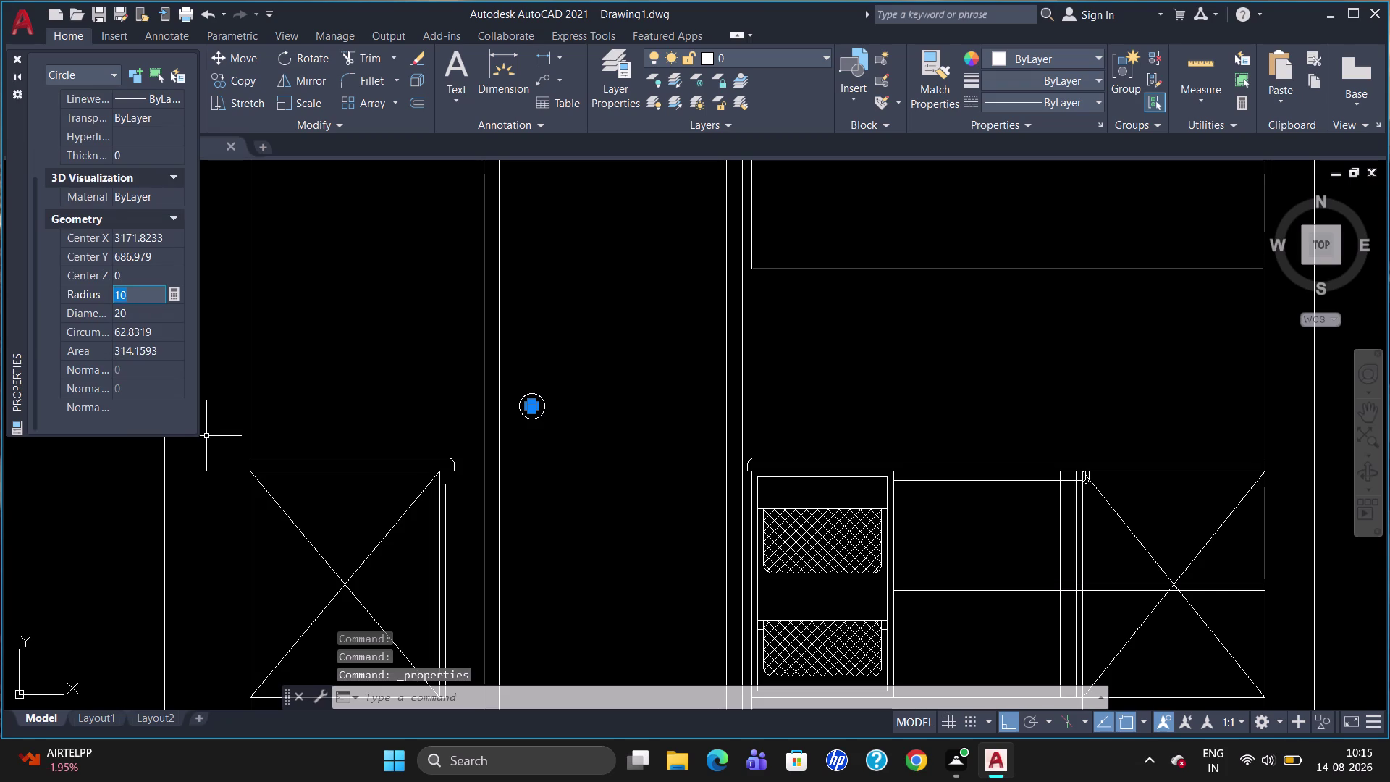
key(BackSpace)
text(20)
key(Return)
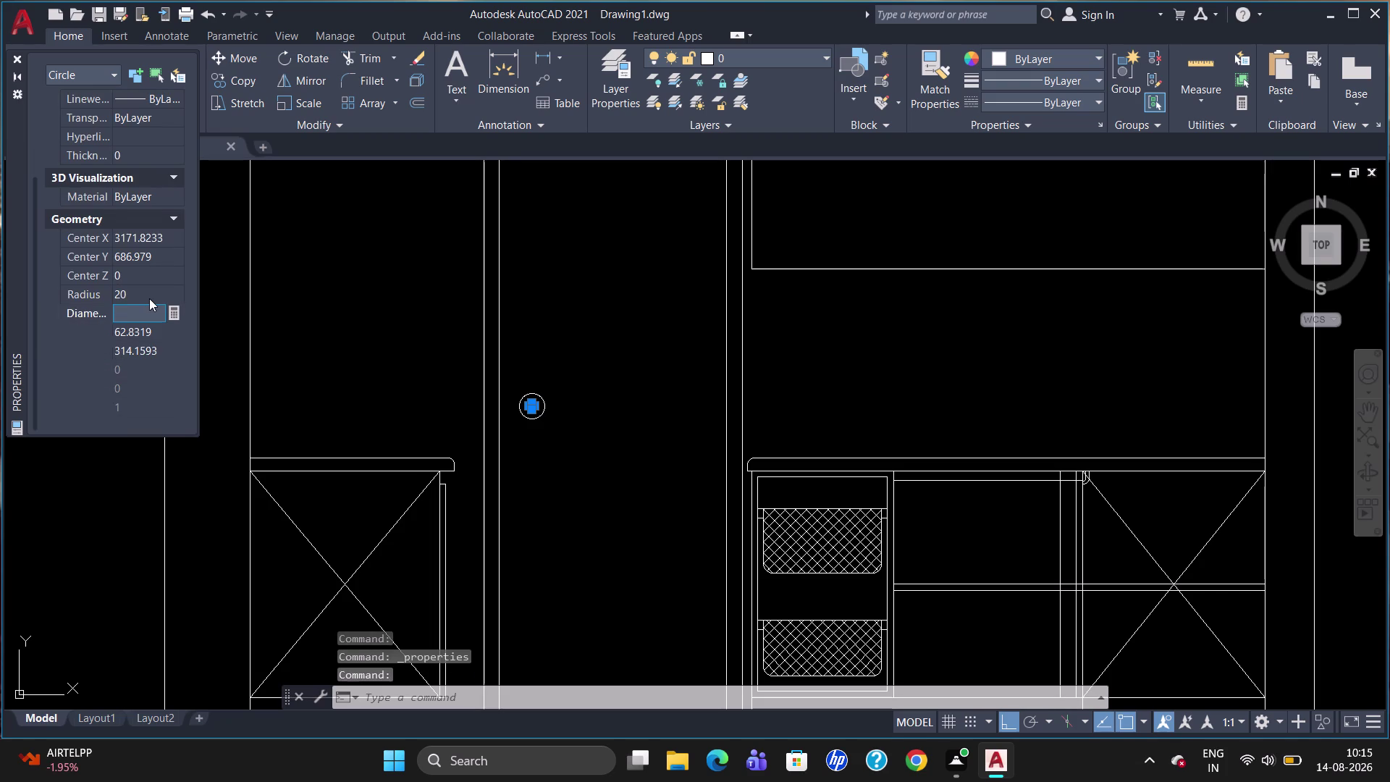
key(Escape)
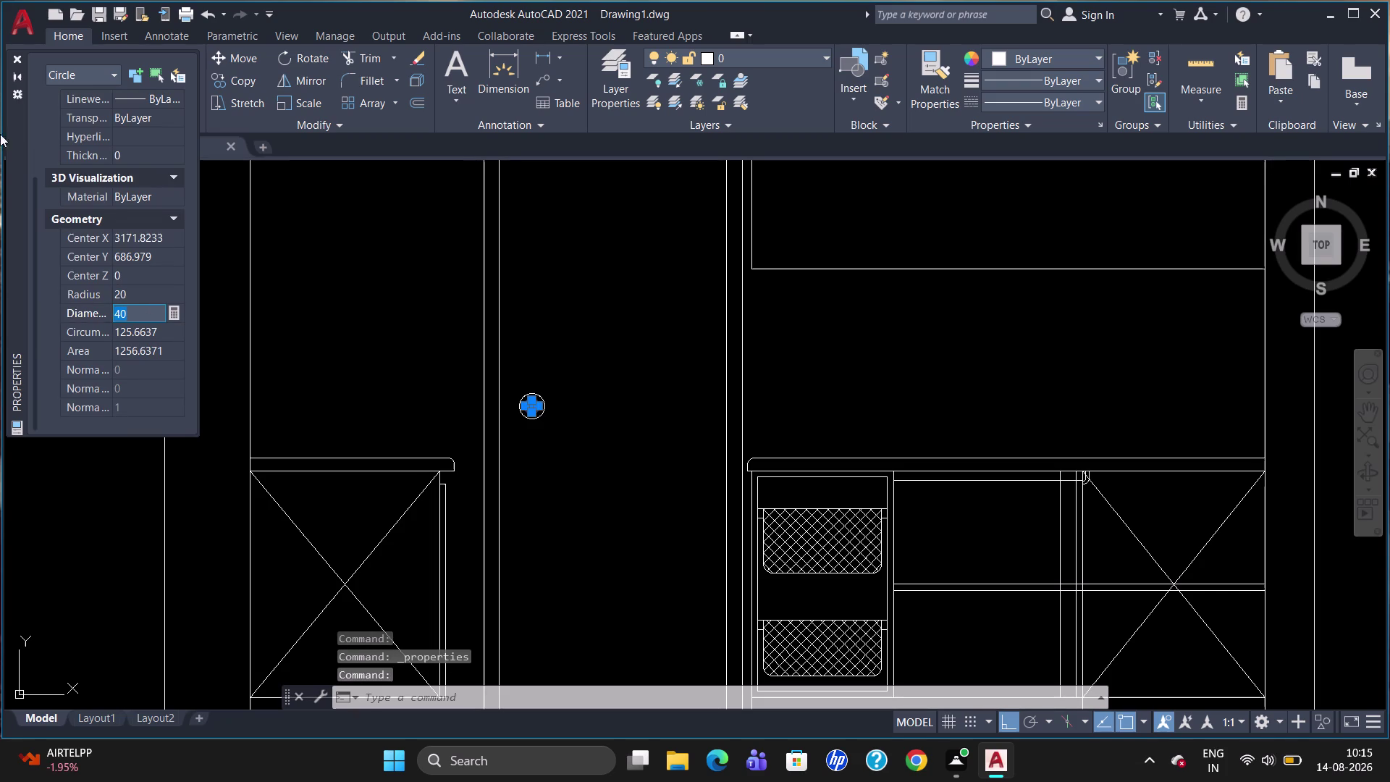
click(15, 59)
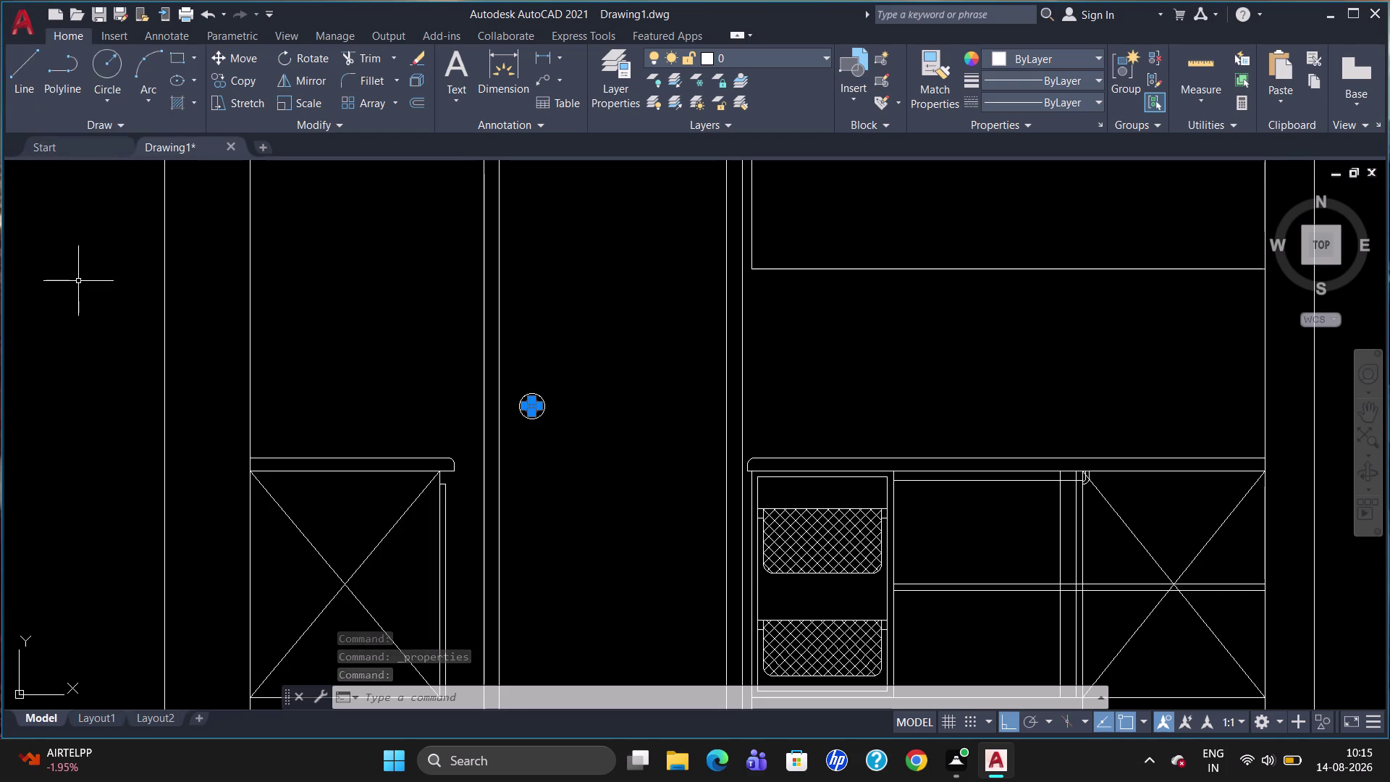
key(Escape)
scroll(down, 3)
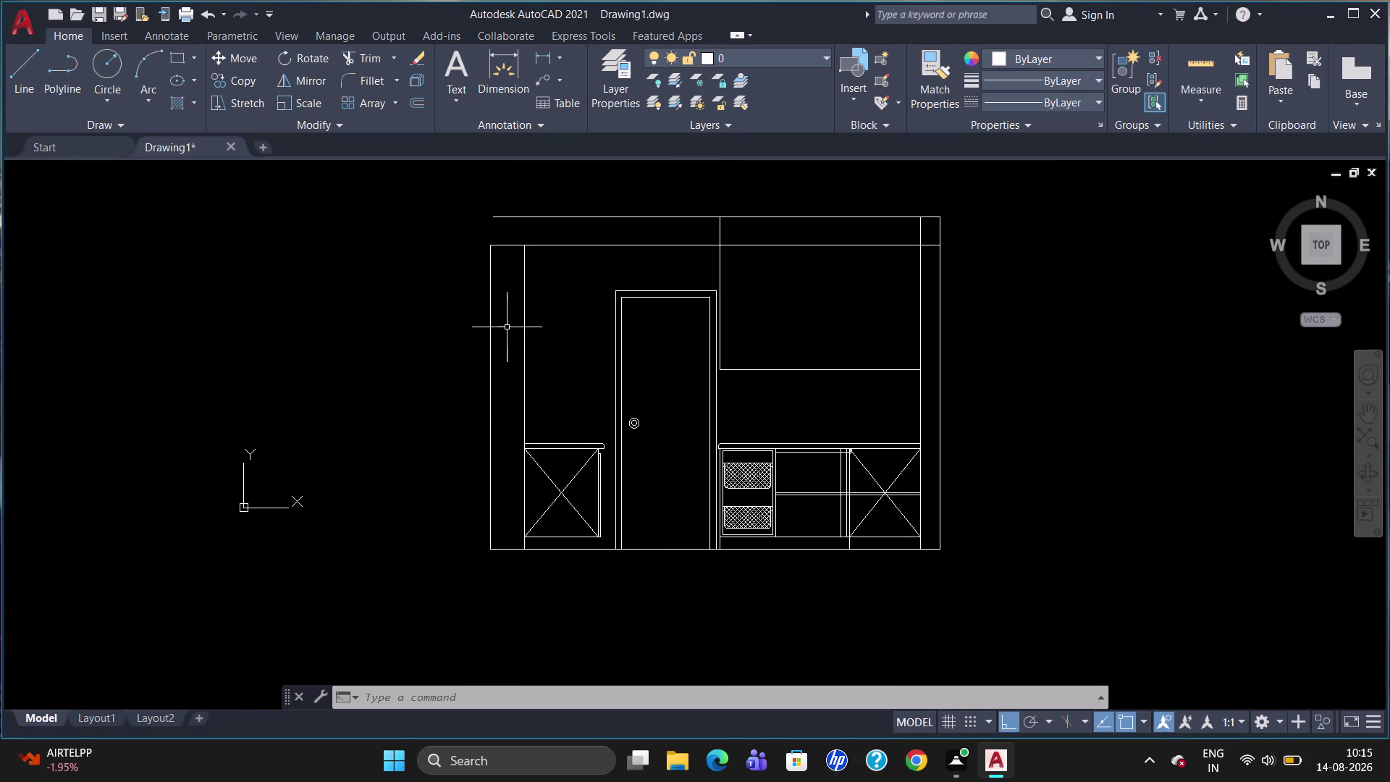
scroll(up, 3)
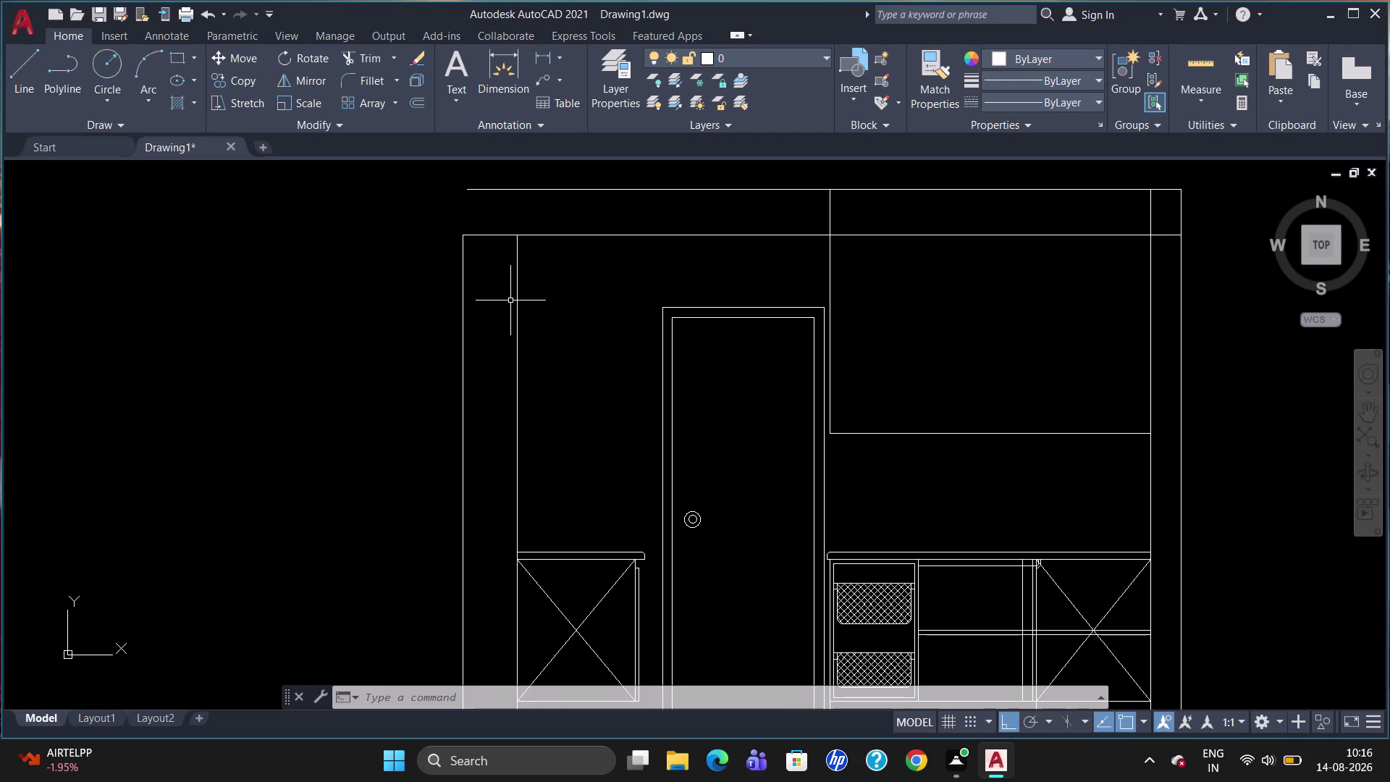
scroll(down, 3)
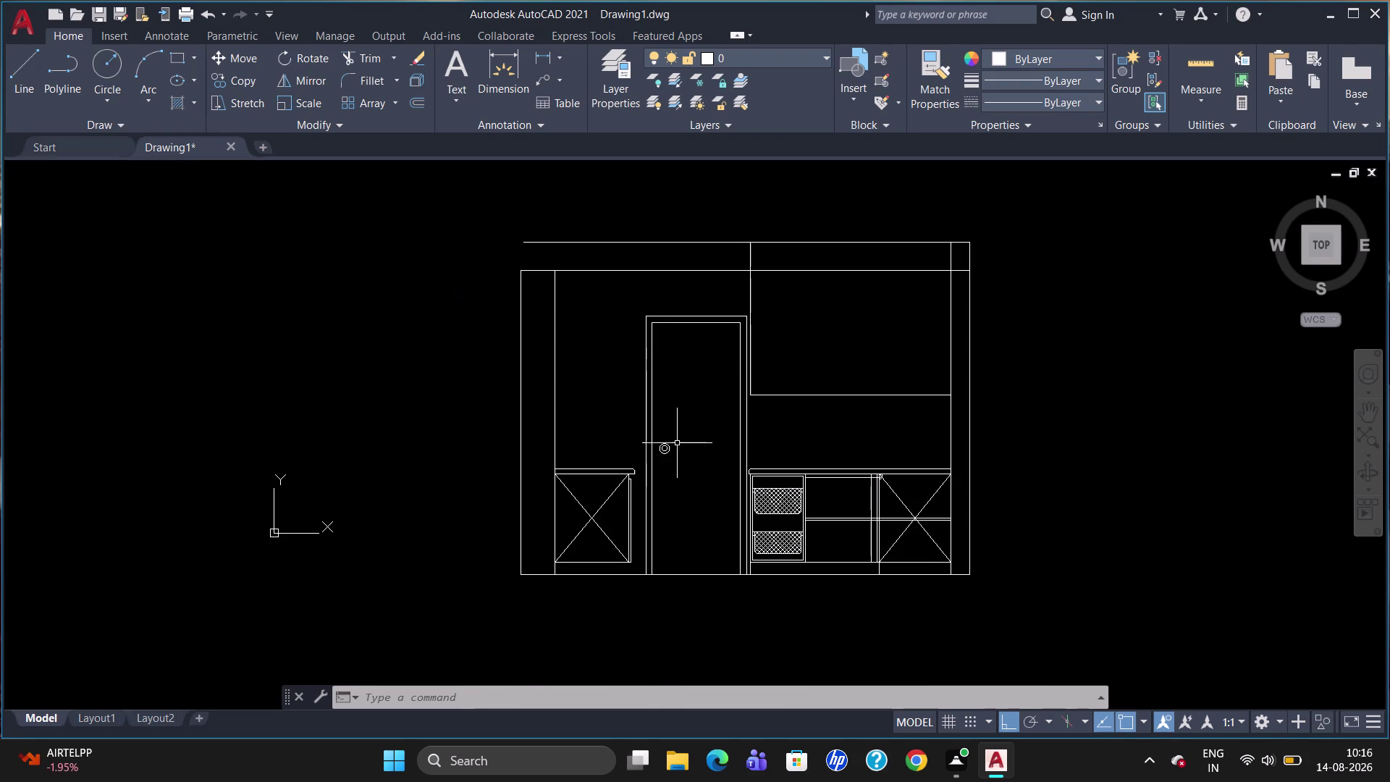
scroll(up, 3)
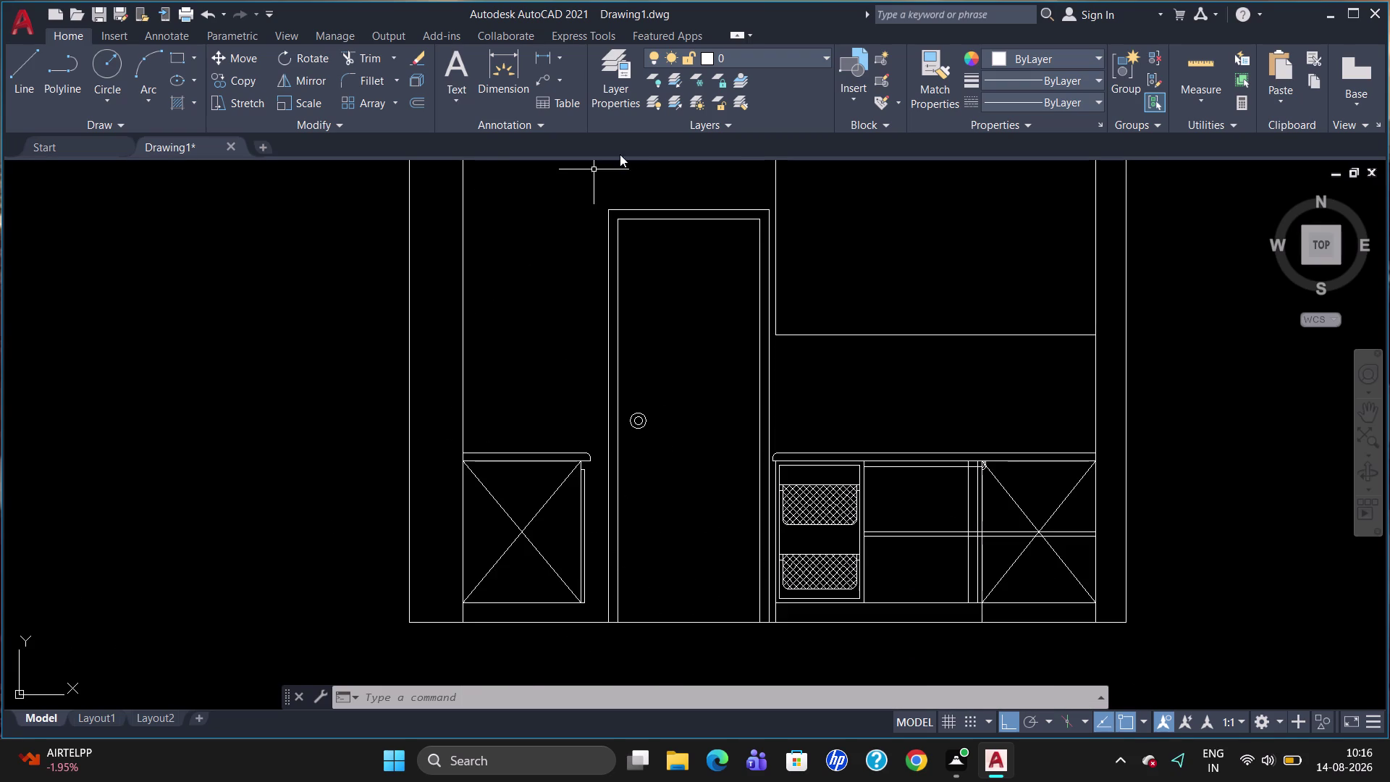
click(623, 62)
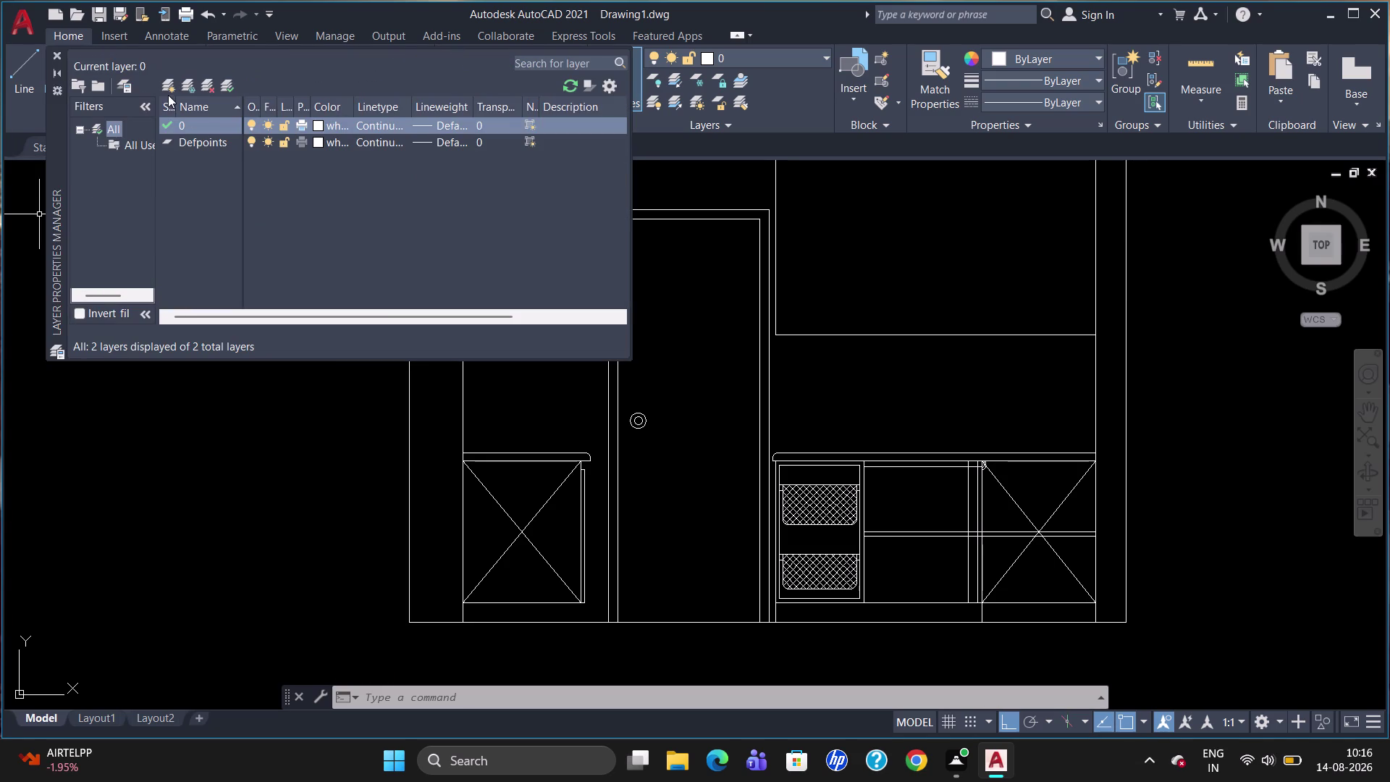
Create Layer1 with gold colour 42.
click(165, 92)
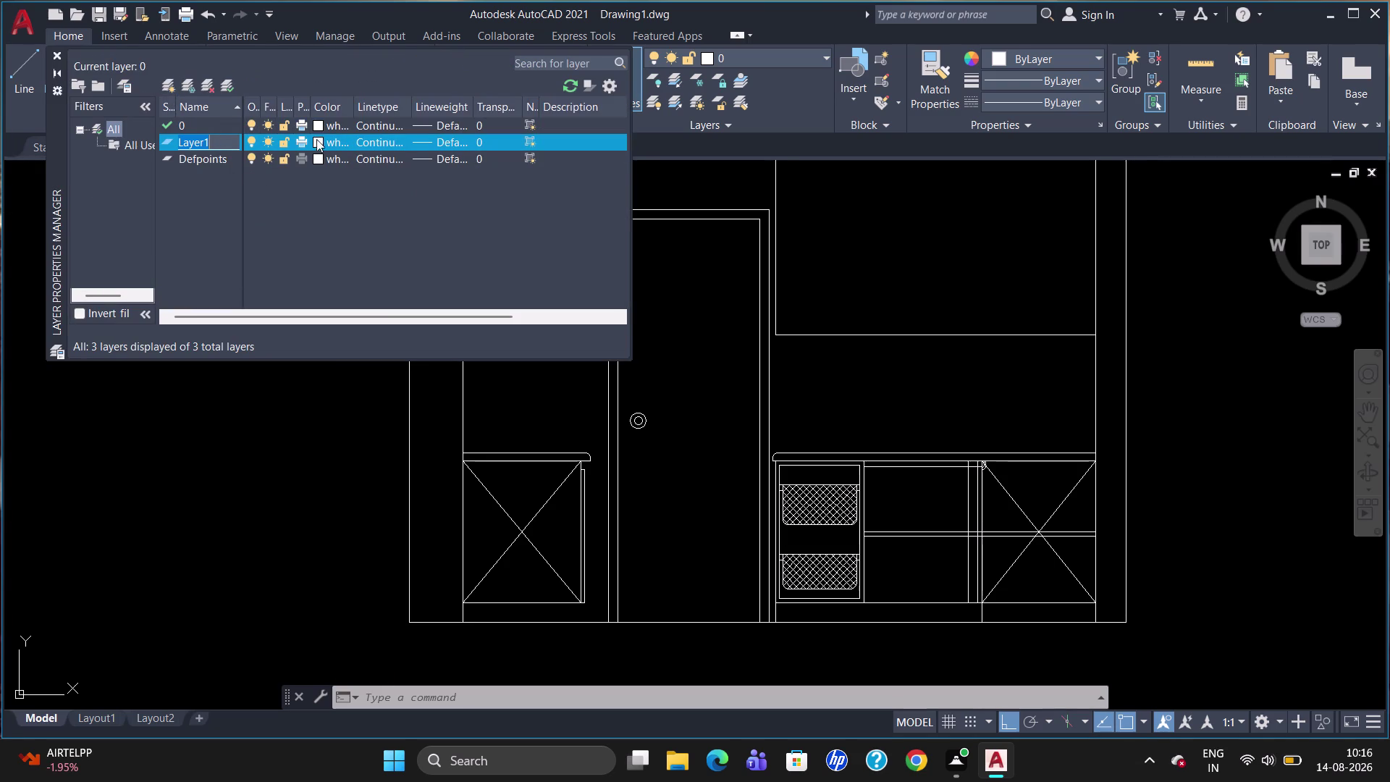
click(313, 139)
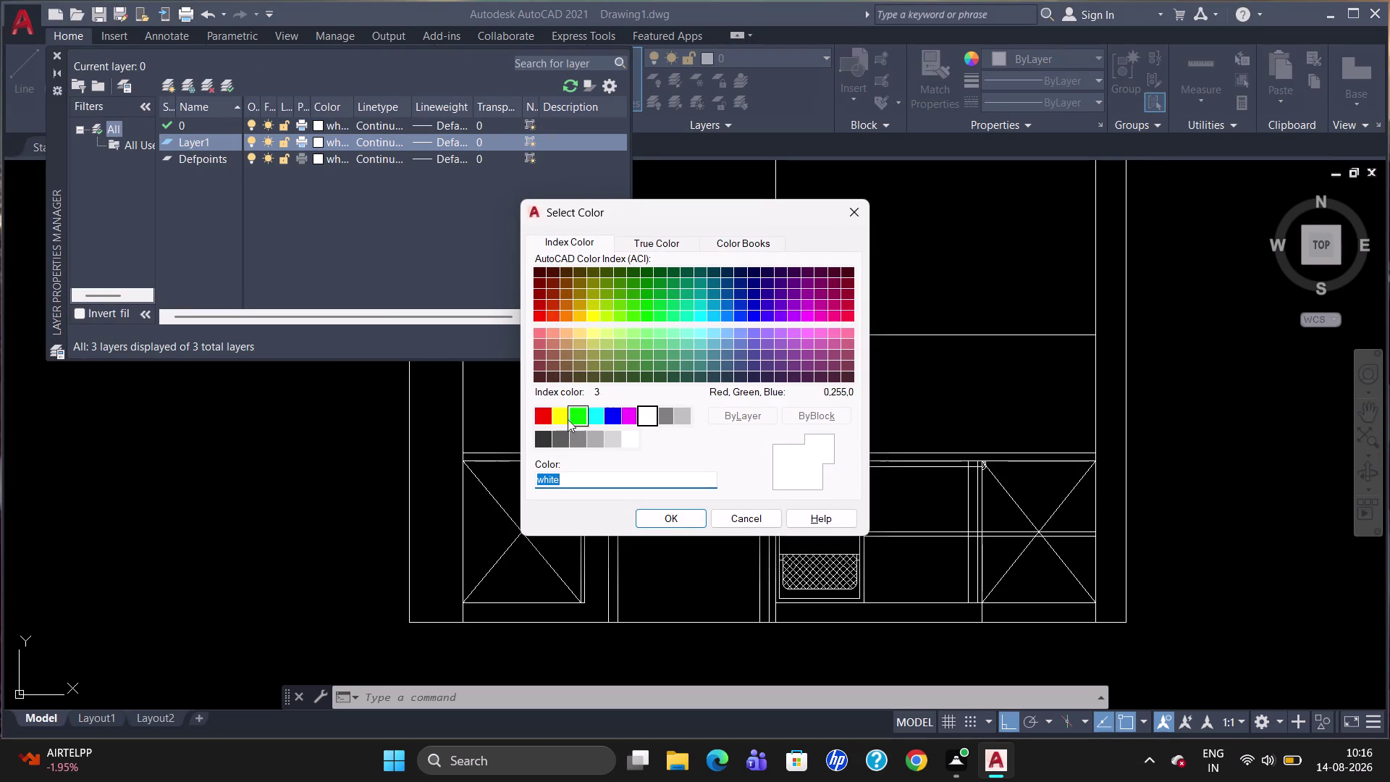
click(582, 308)
click(660, 514)
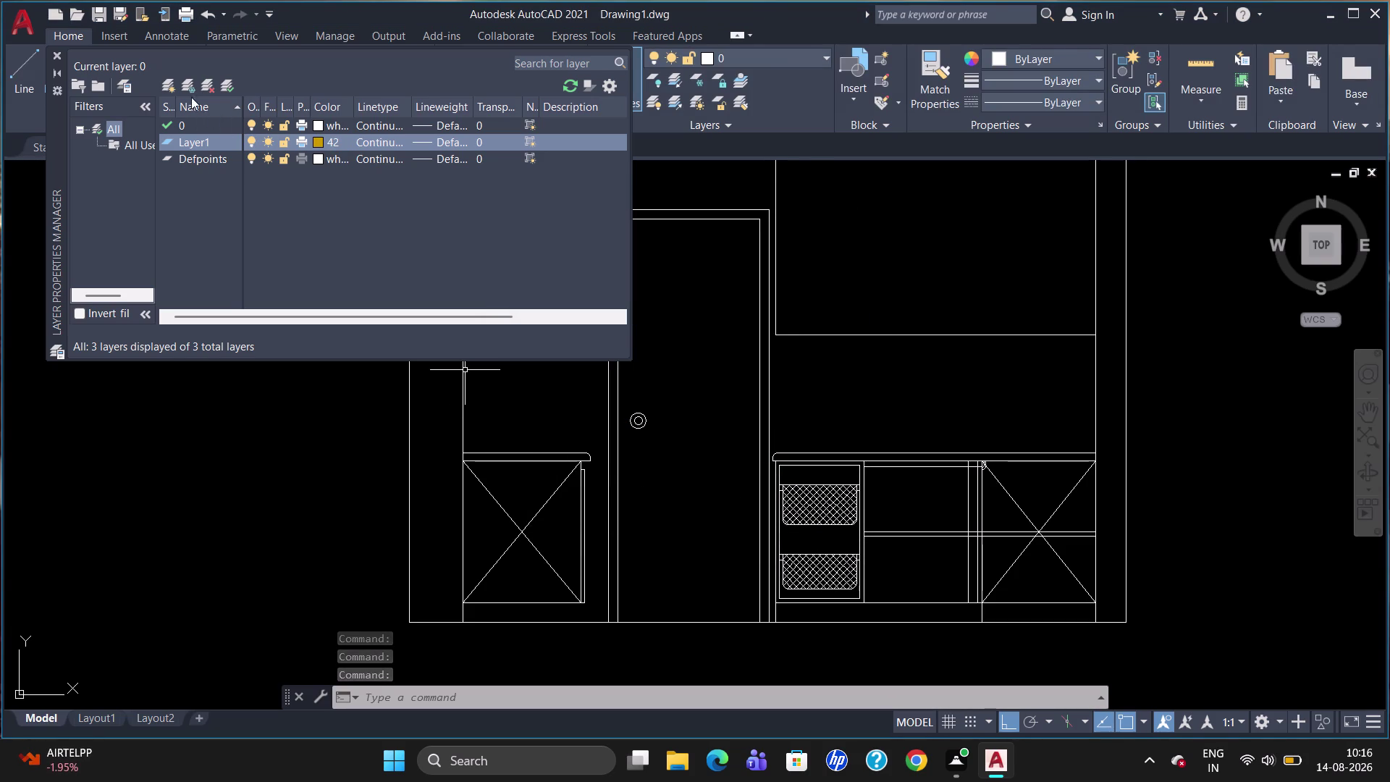
Create Layer2 coloured magenta.
click(163, 81)
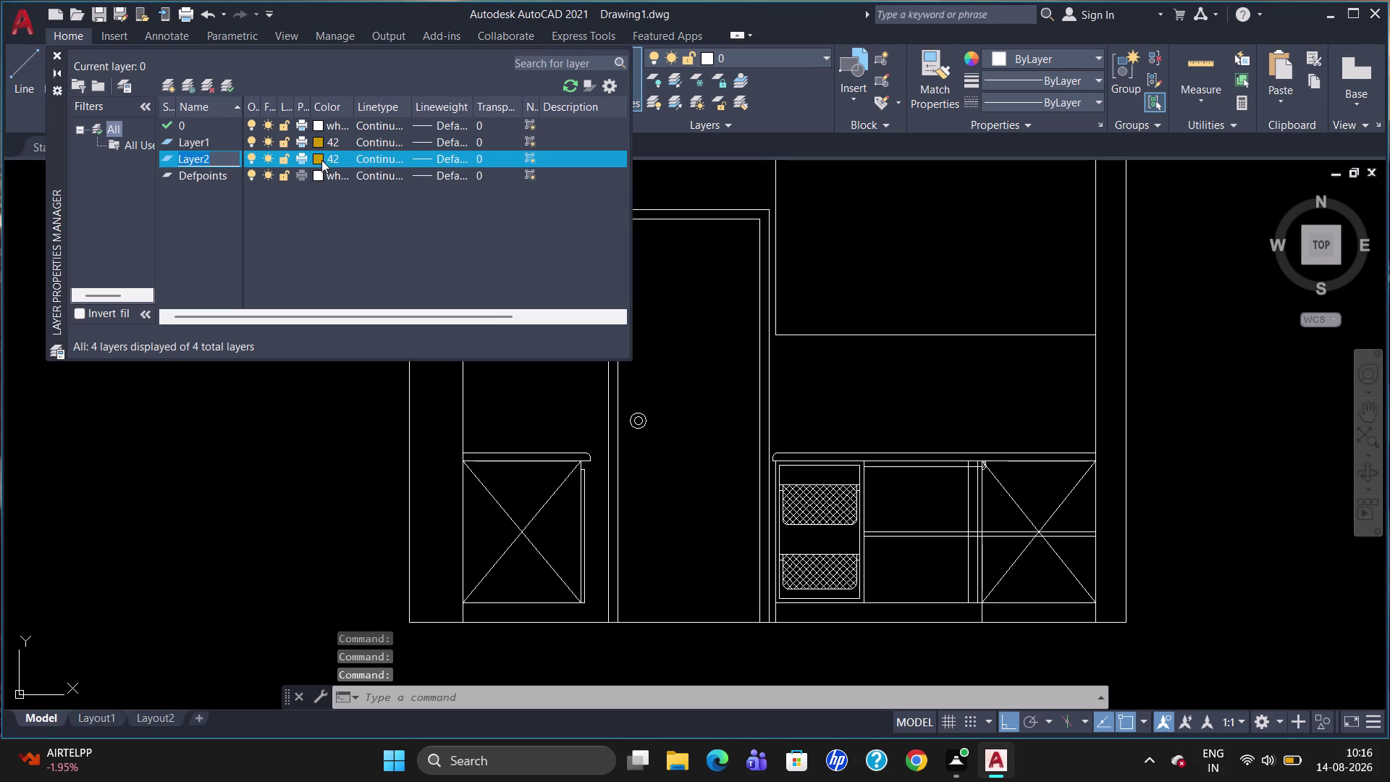
click(317, 159)
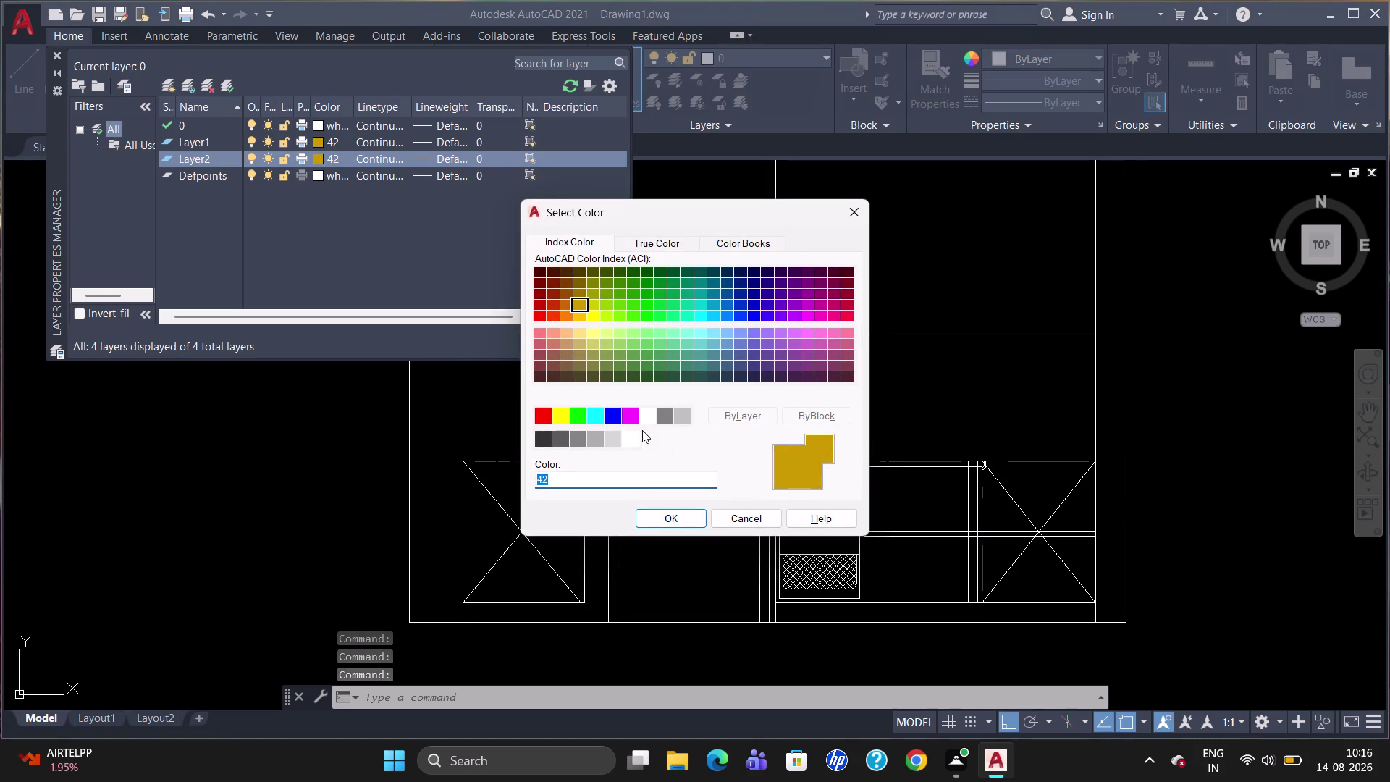
click(627, 416)
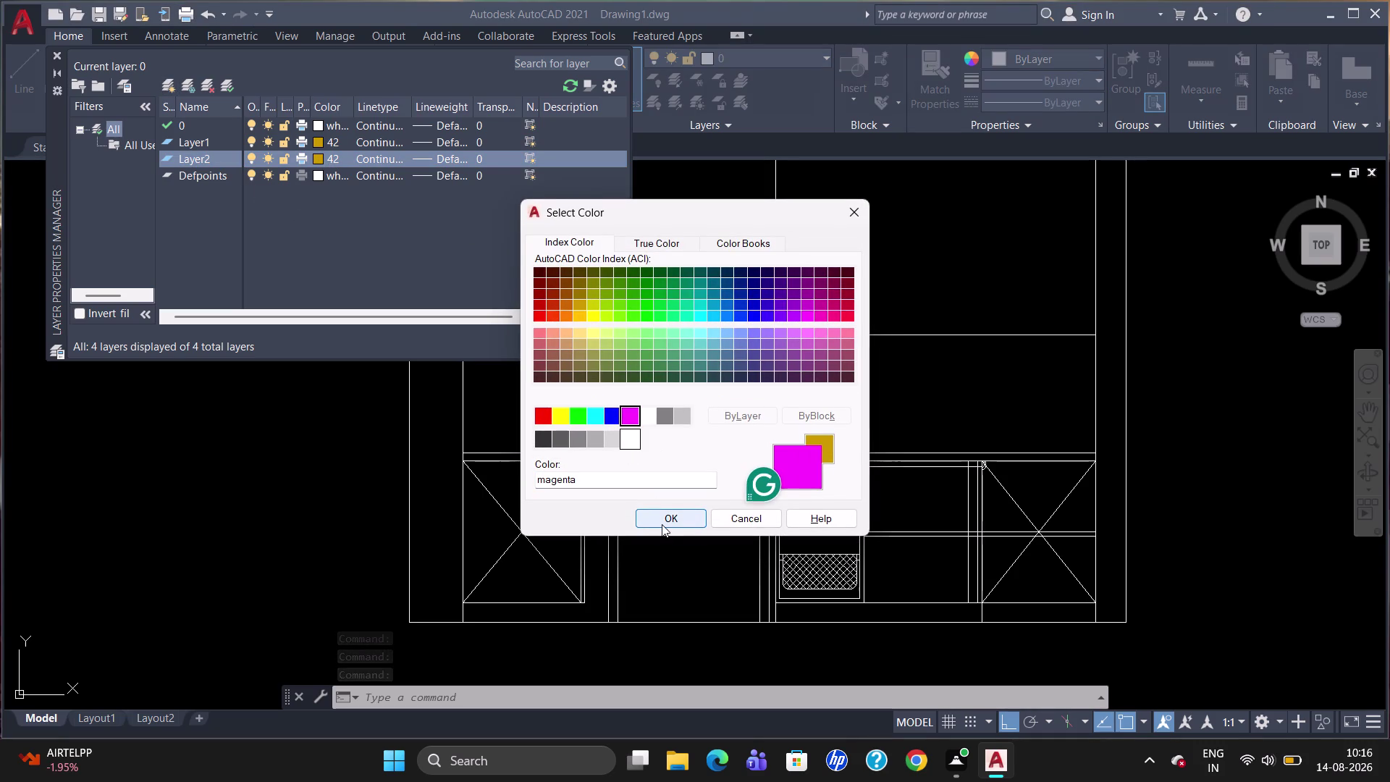
click(662, 522)
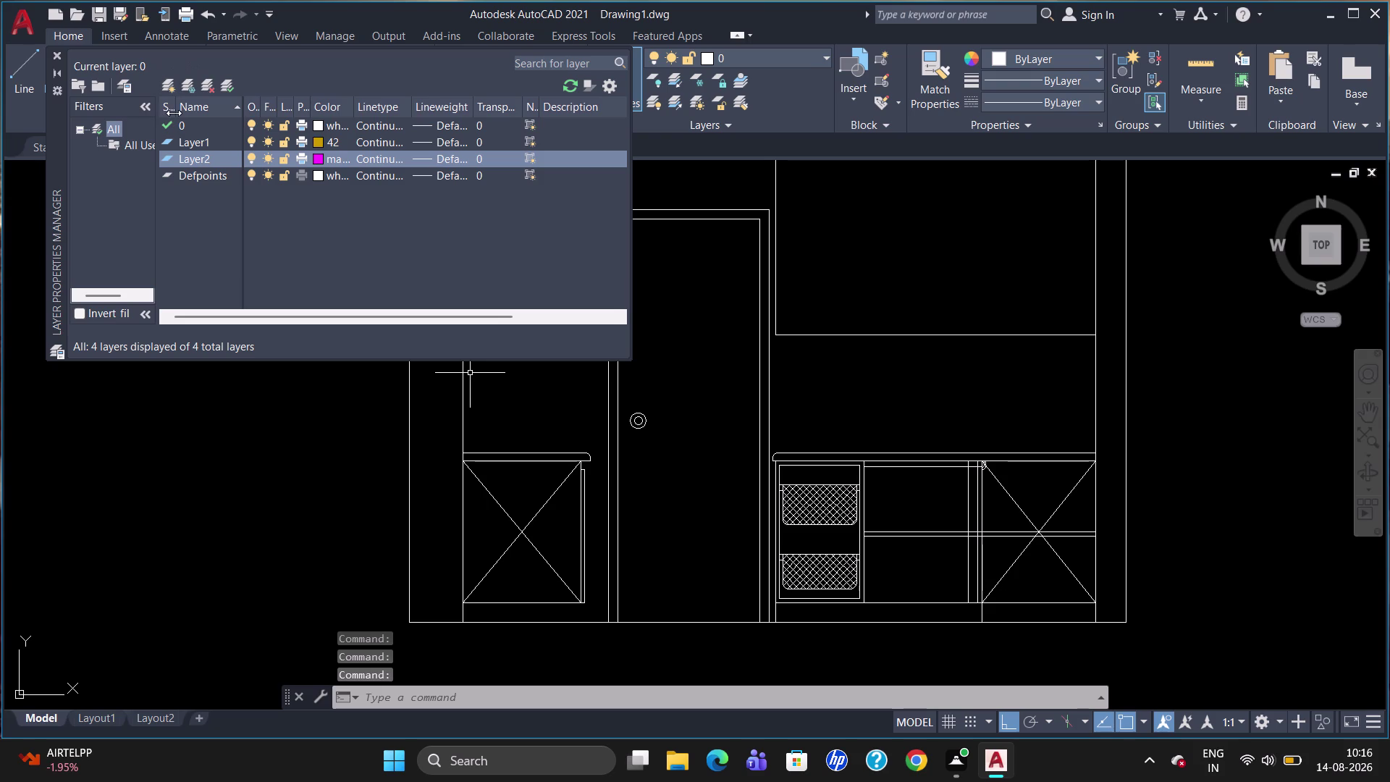
Create Layer3 coloured red and close the Layer Properties Manager.
click(172, 87)
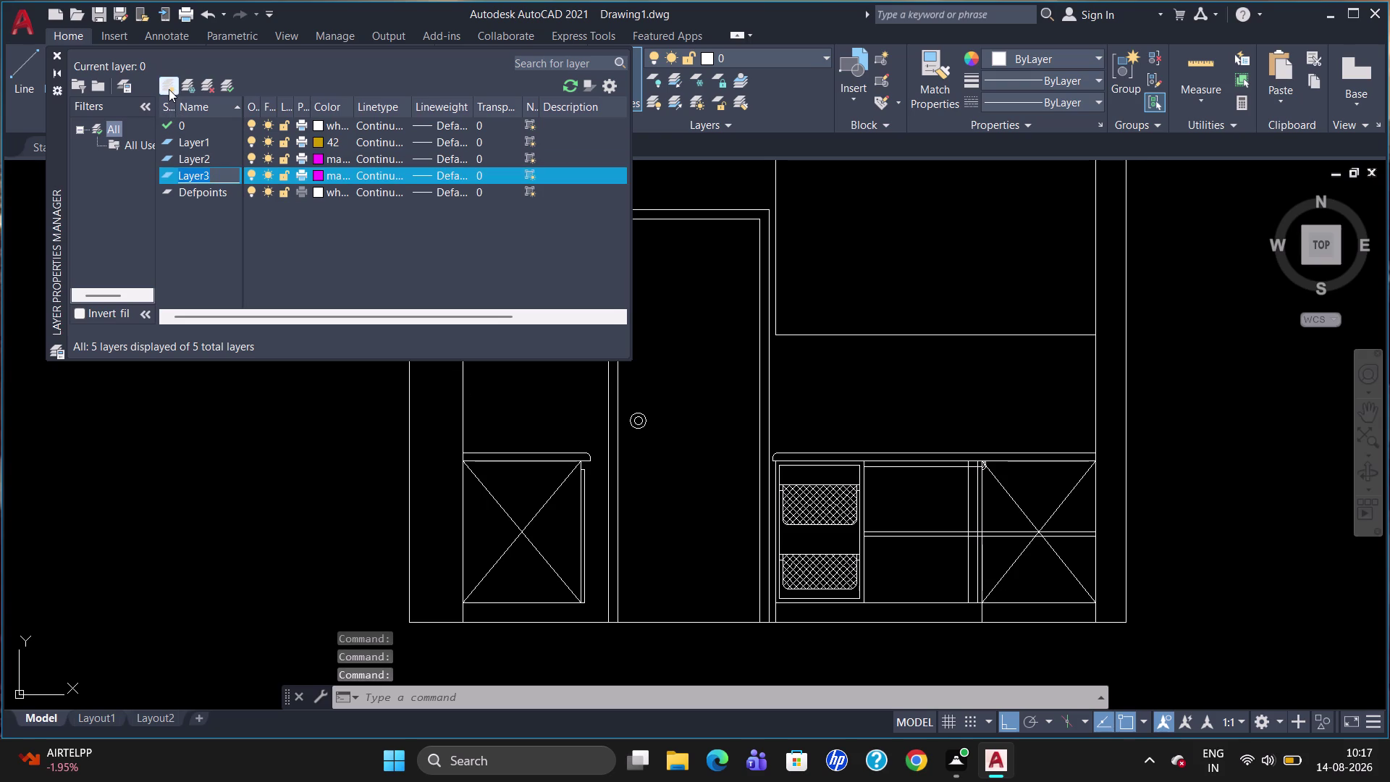
click(320, 177)
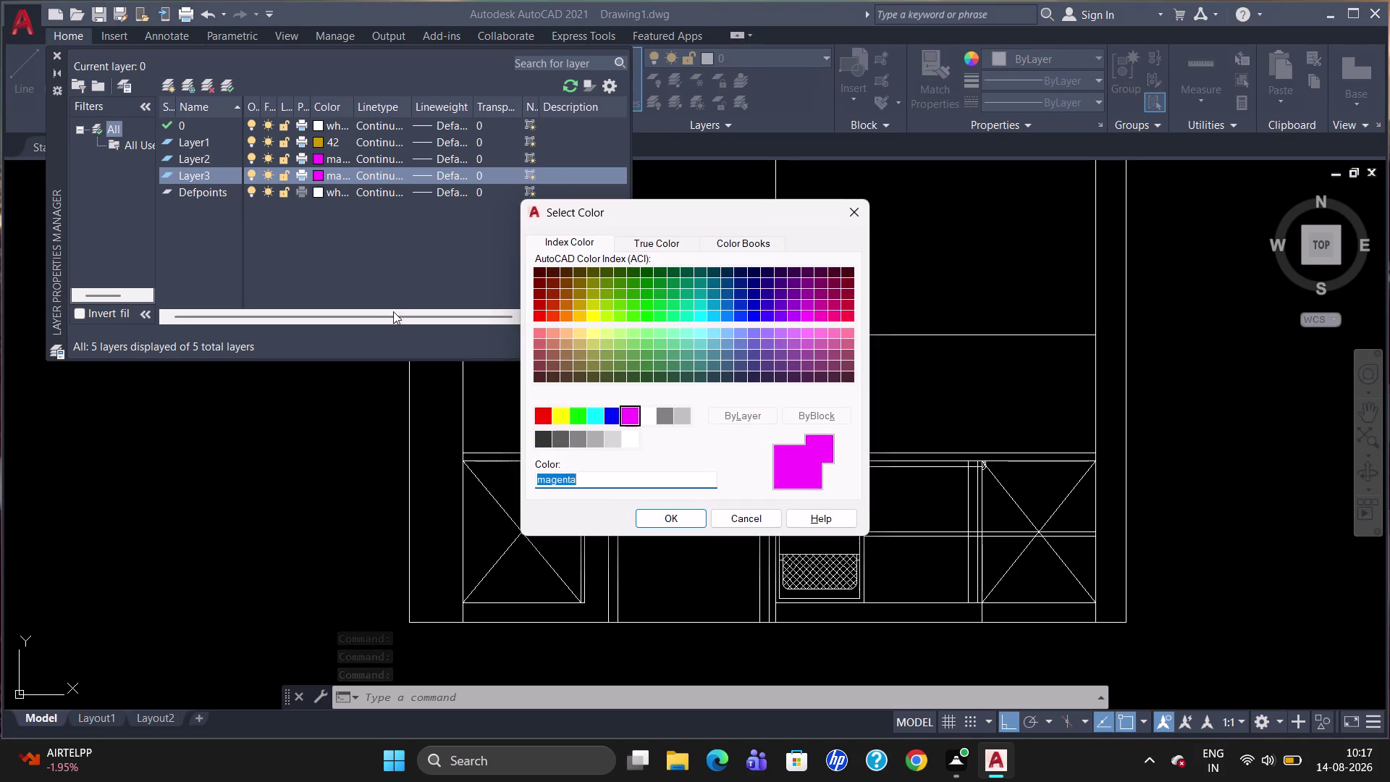
click(543, 413)
click(663, 512)
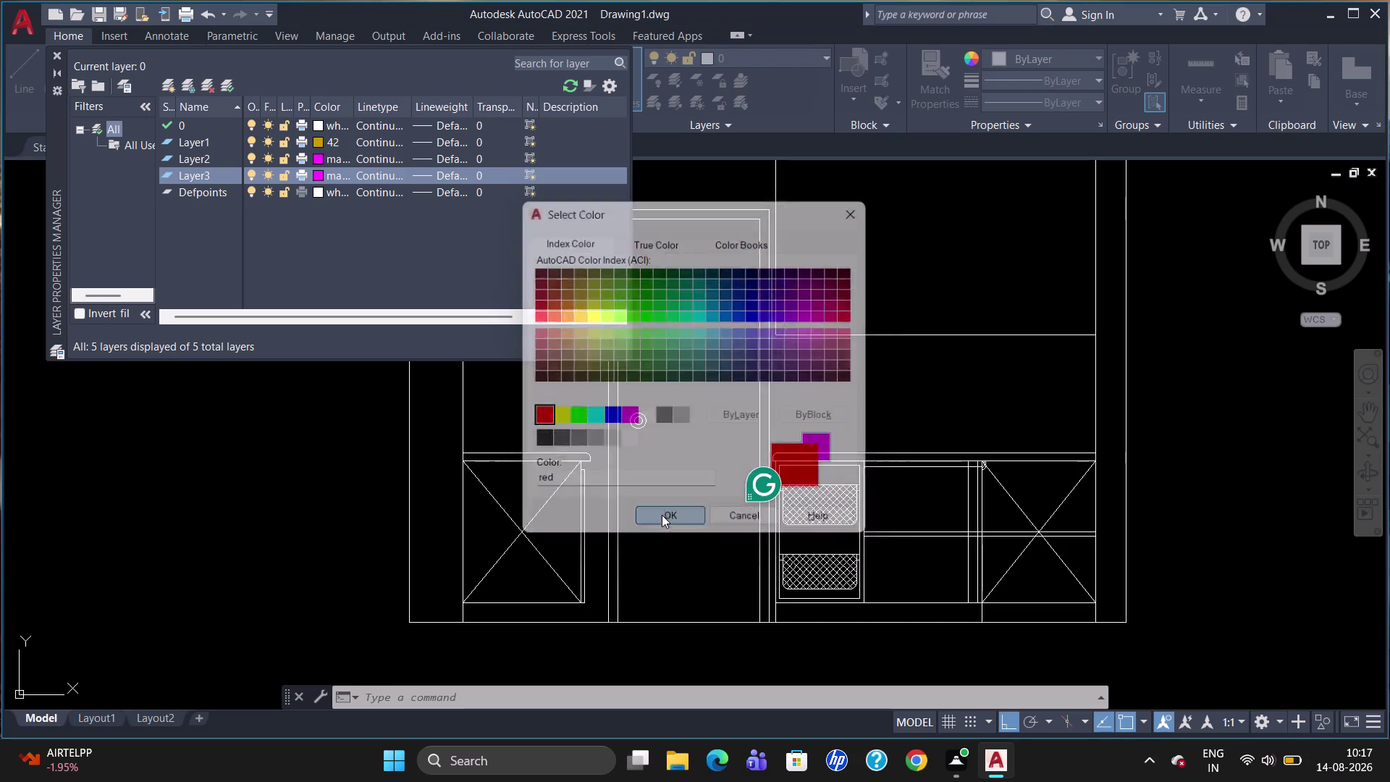
click(54, 53)
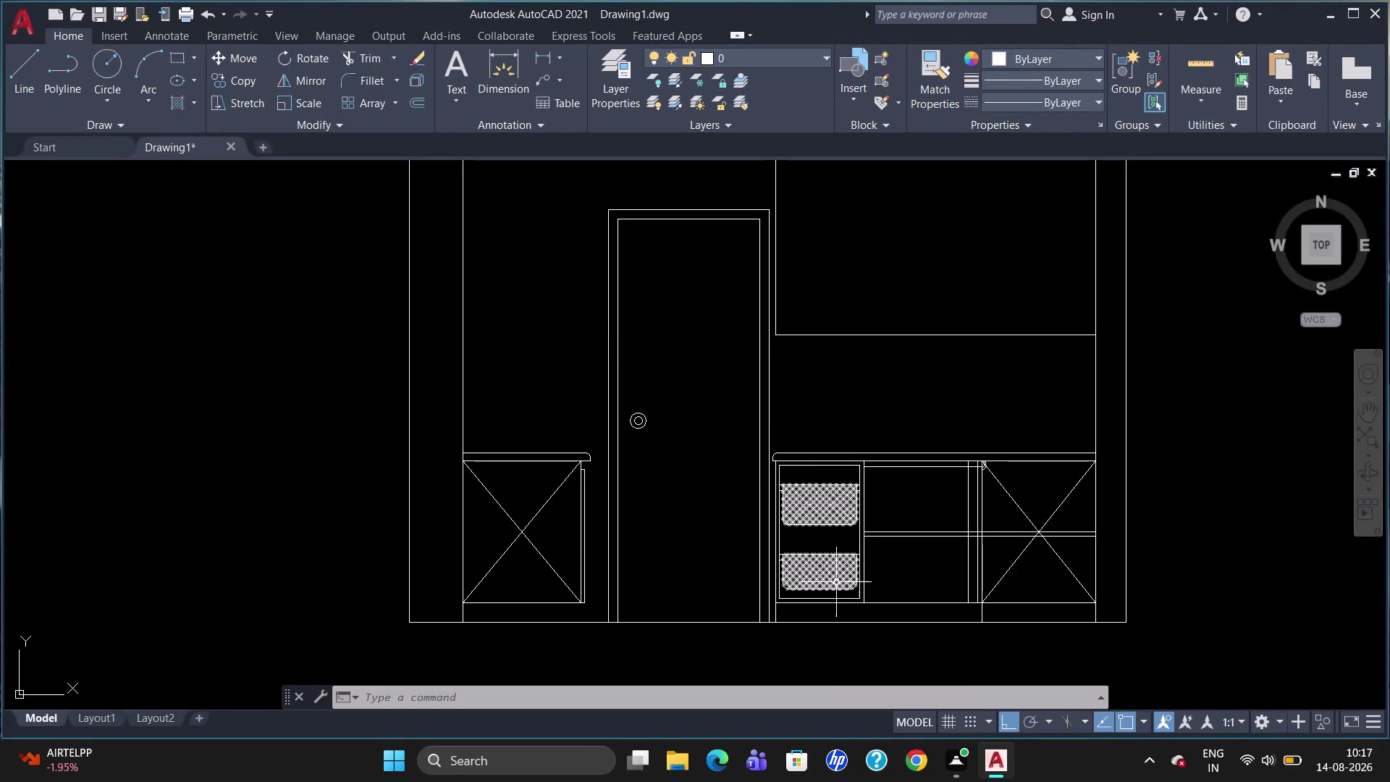
Move the base cabinets' frame, shelf, divider and diagonal cross lines onto Layer1.
scroll(up, 3)
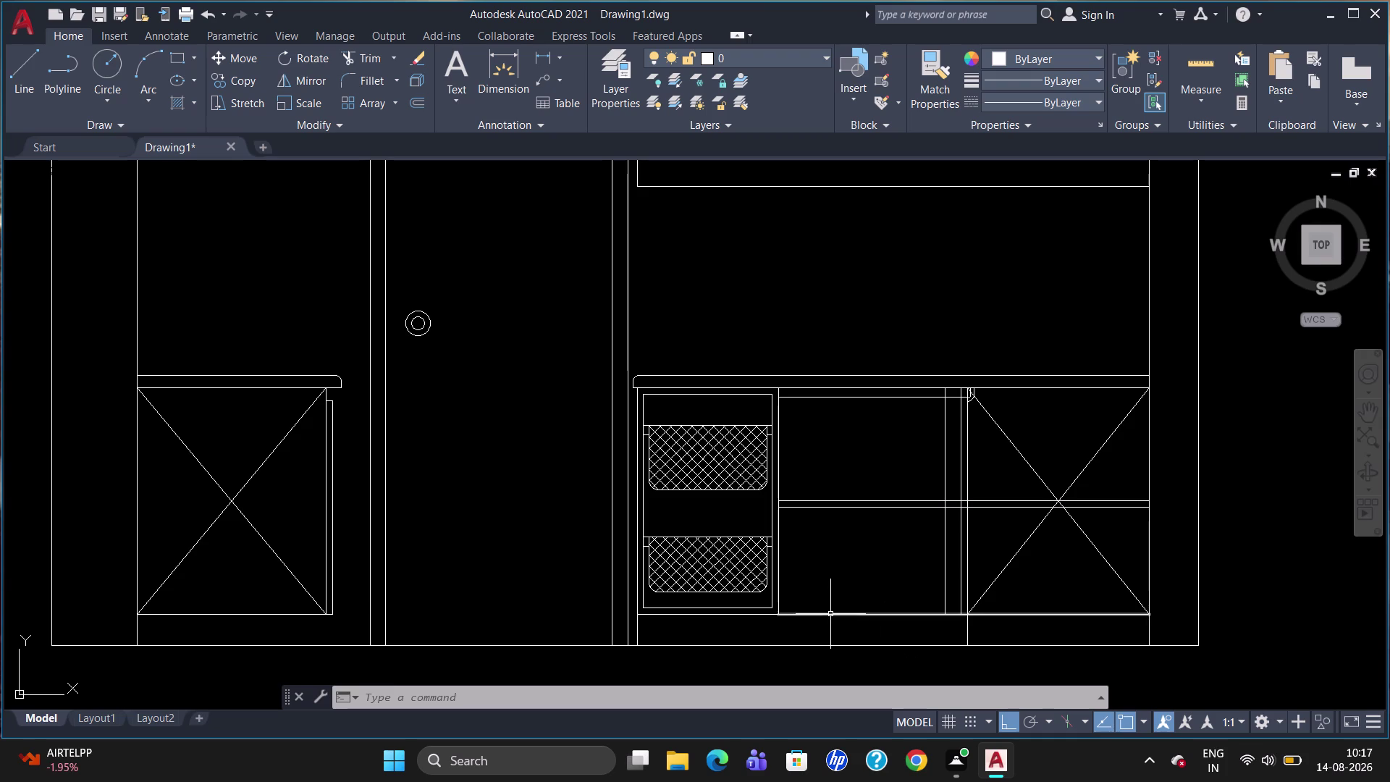
click(830, 614)
click(709, 614)
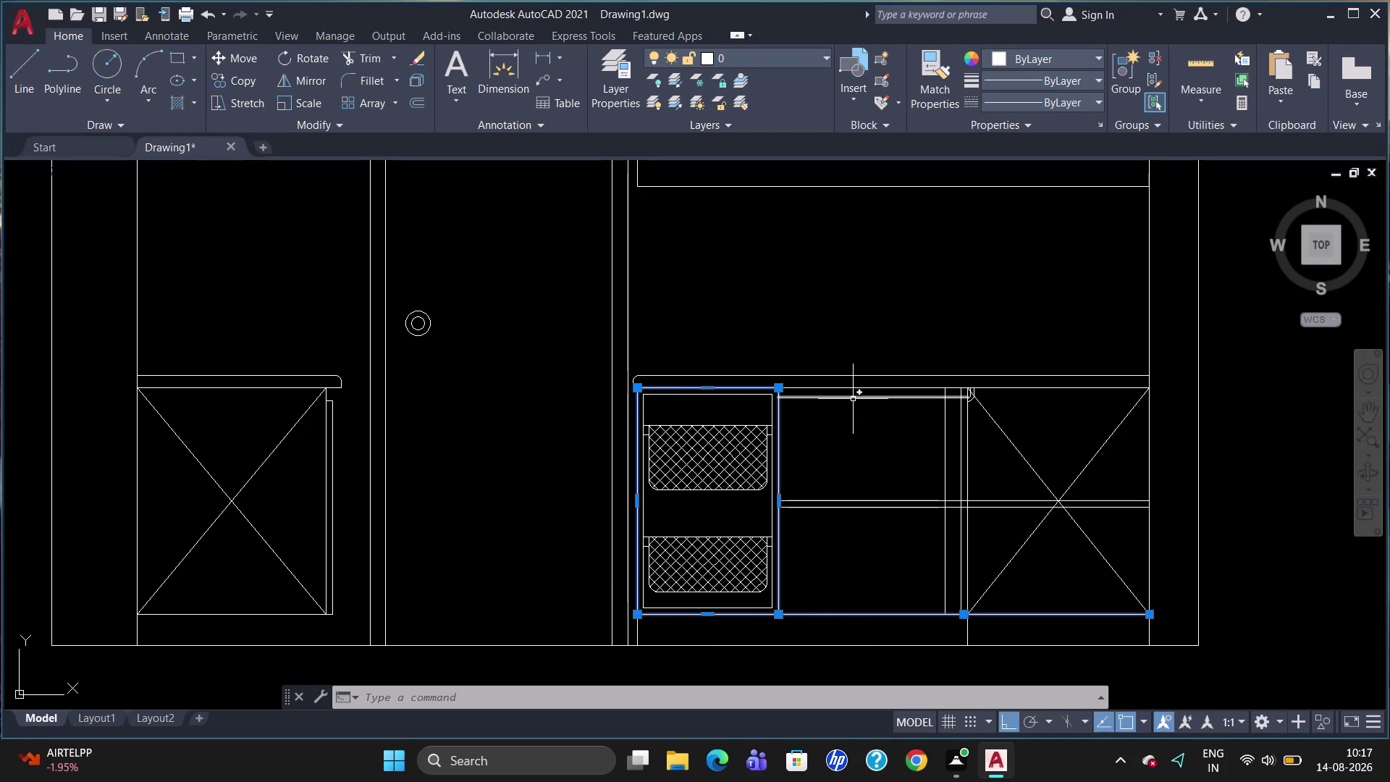
click(846, 498)
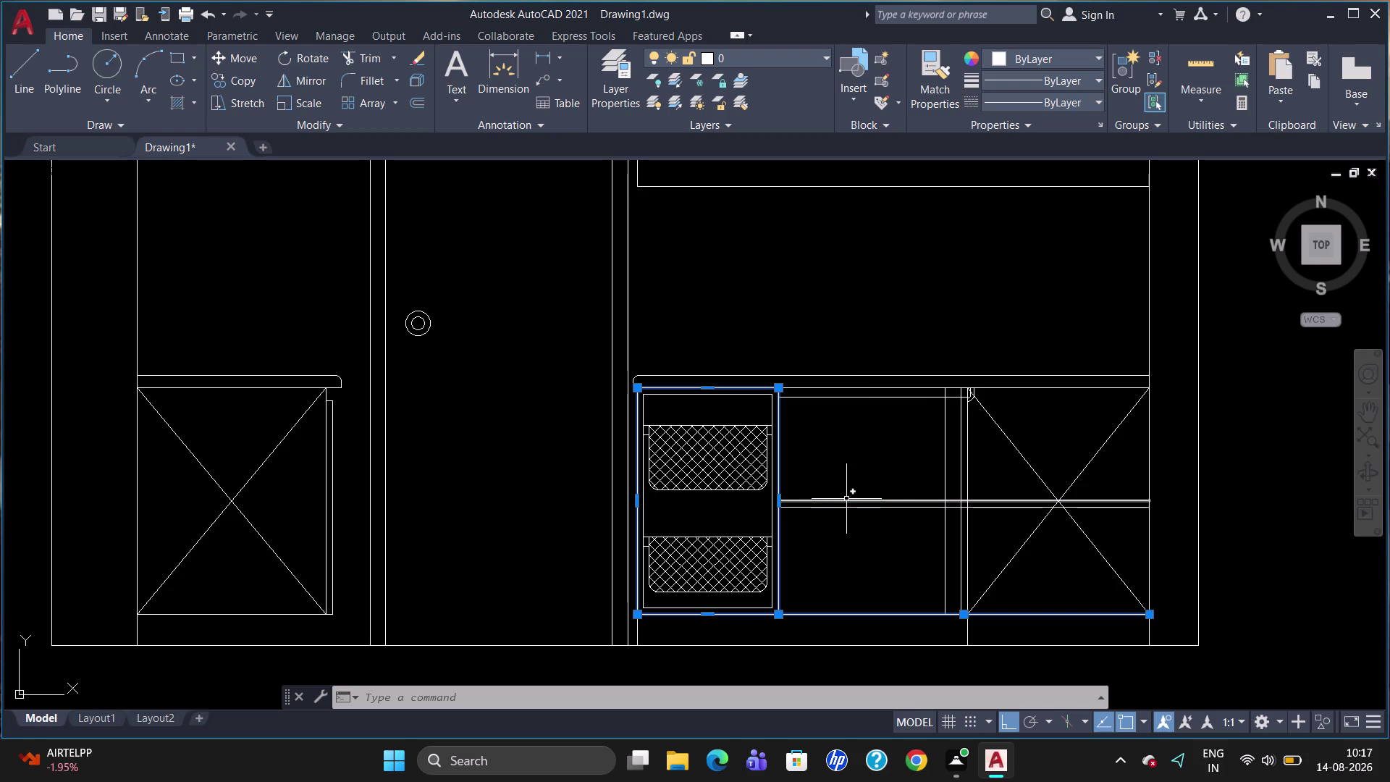
click(845, 509)
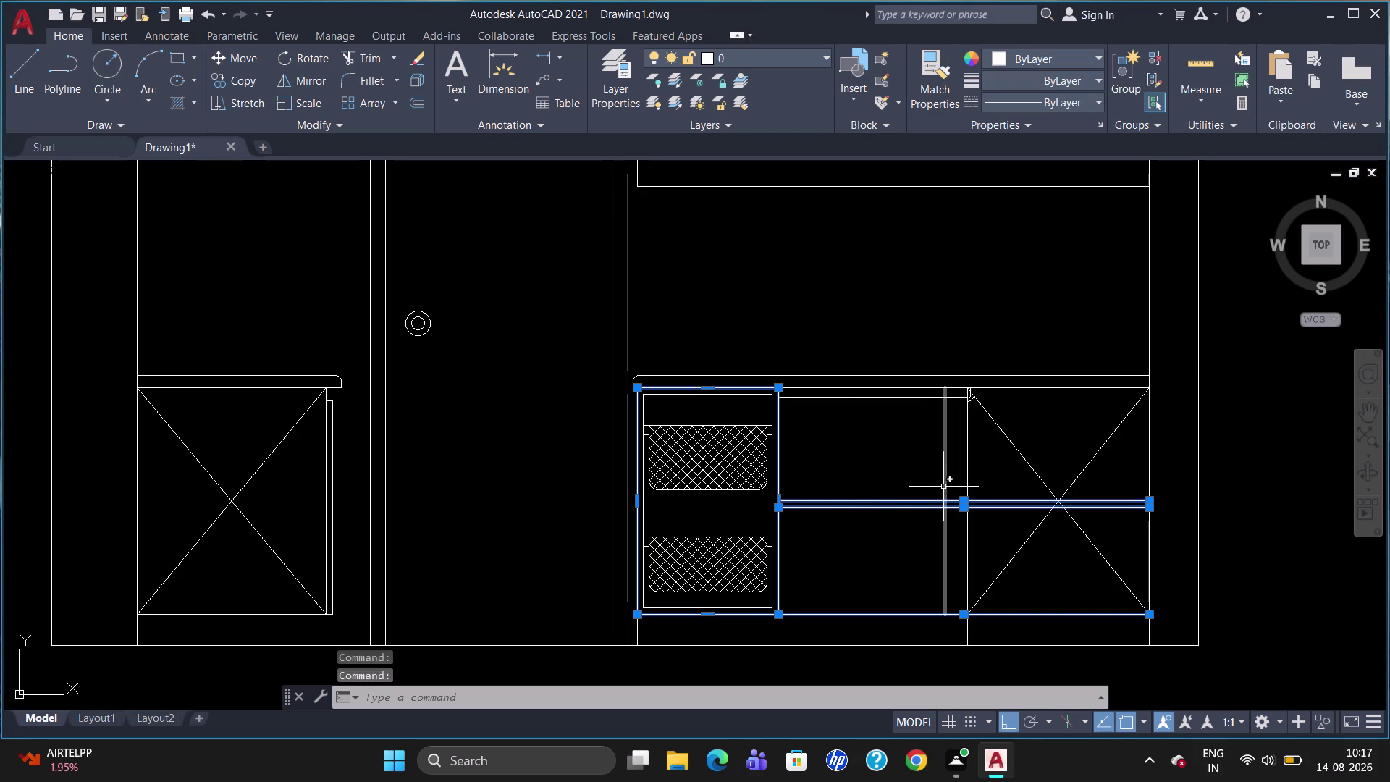
click(946, 481)
click(961, 480)
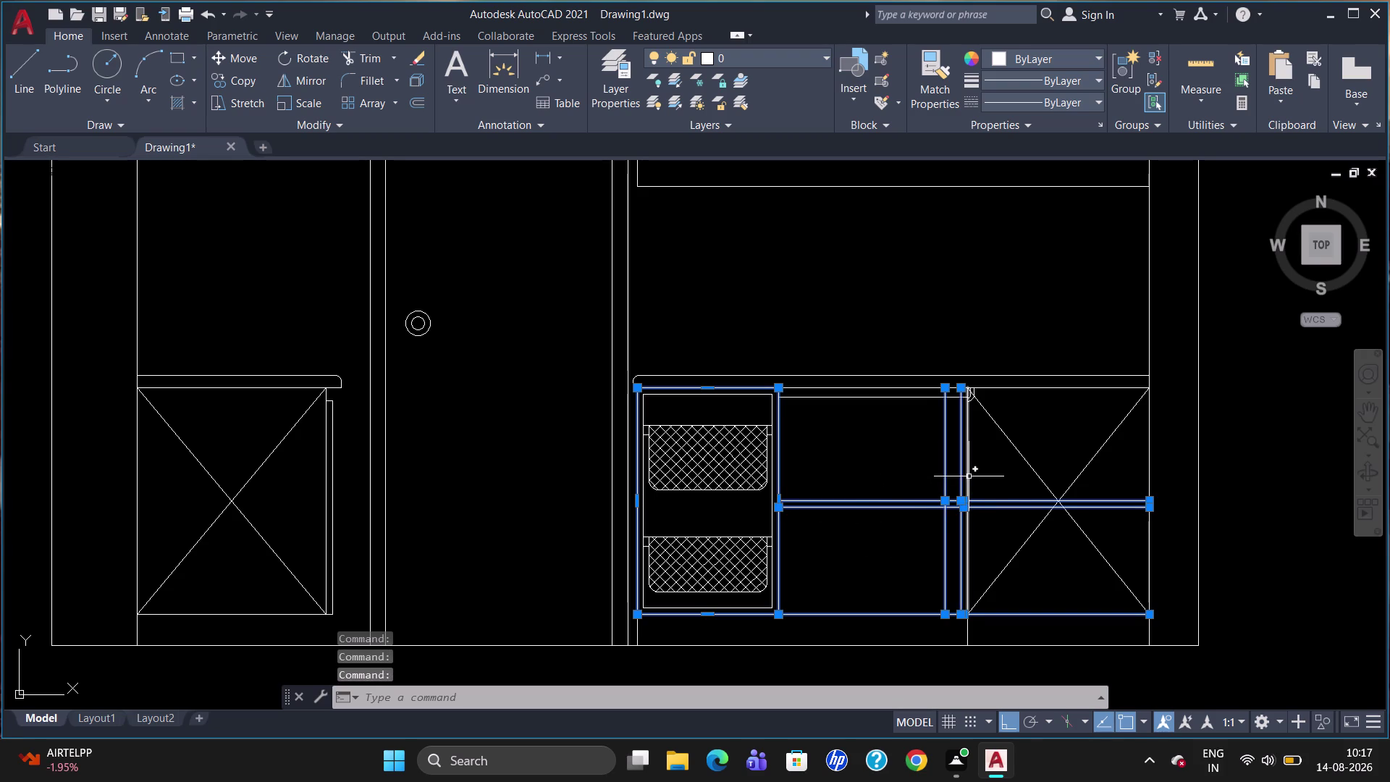
click(969, 477)
click(1031, 467)
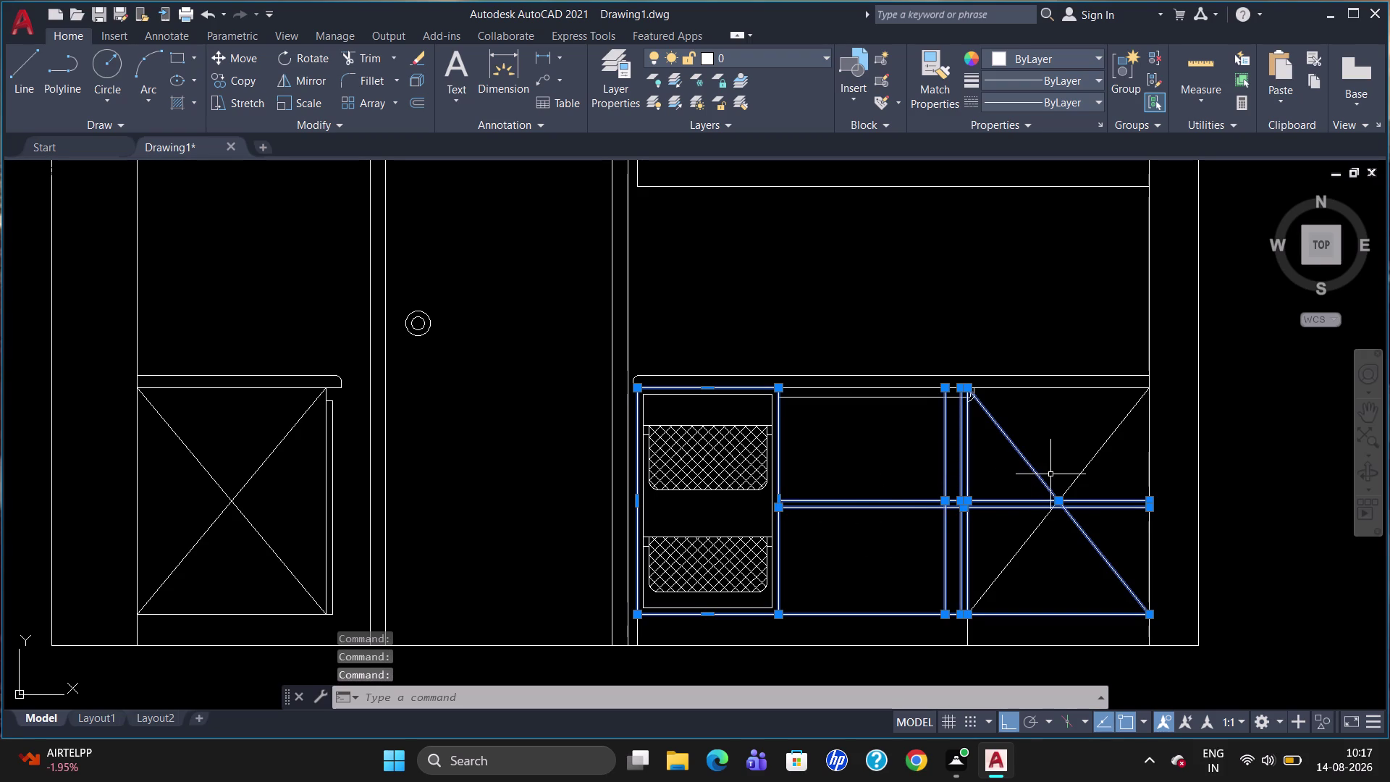
click(1101, 453)
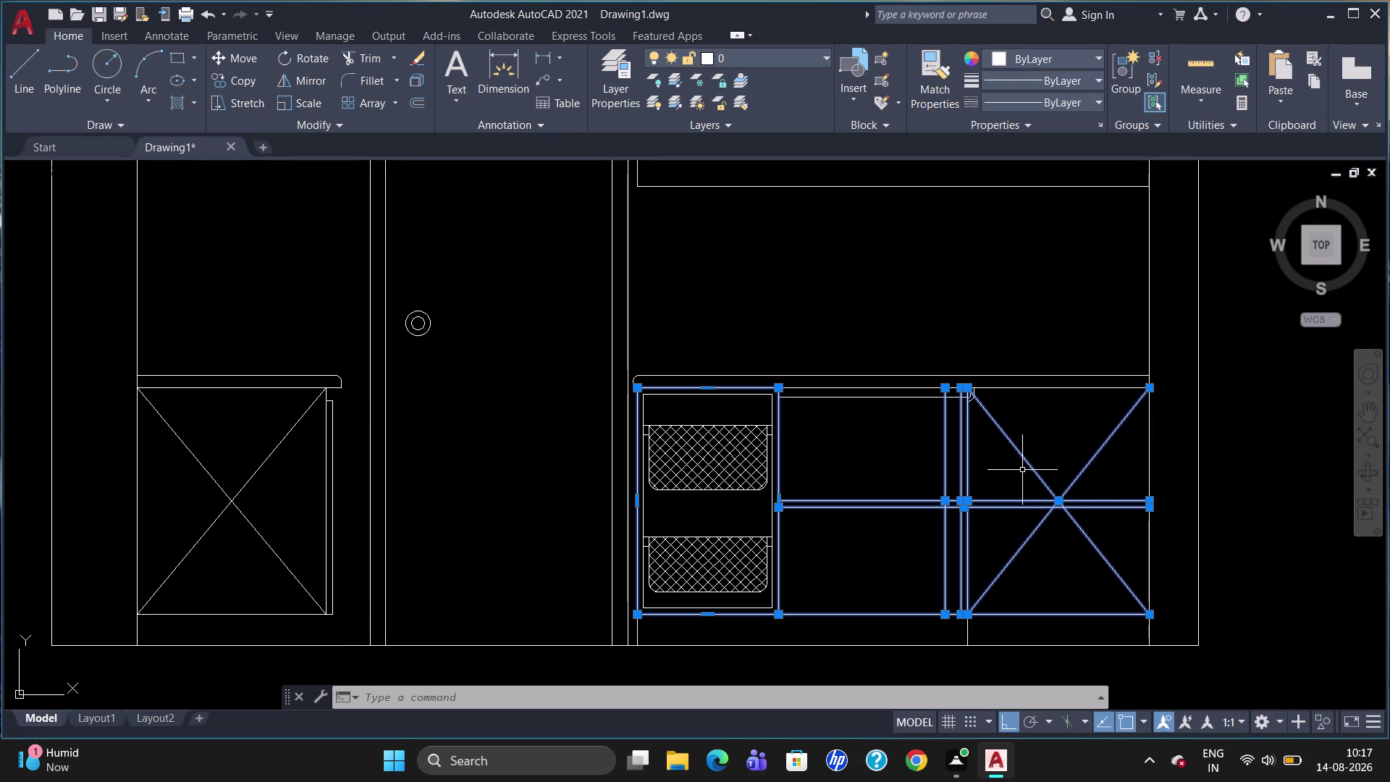
click(829, 63)
click(769, 122)
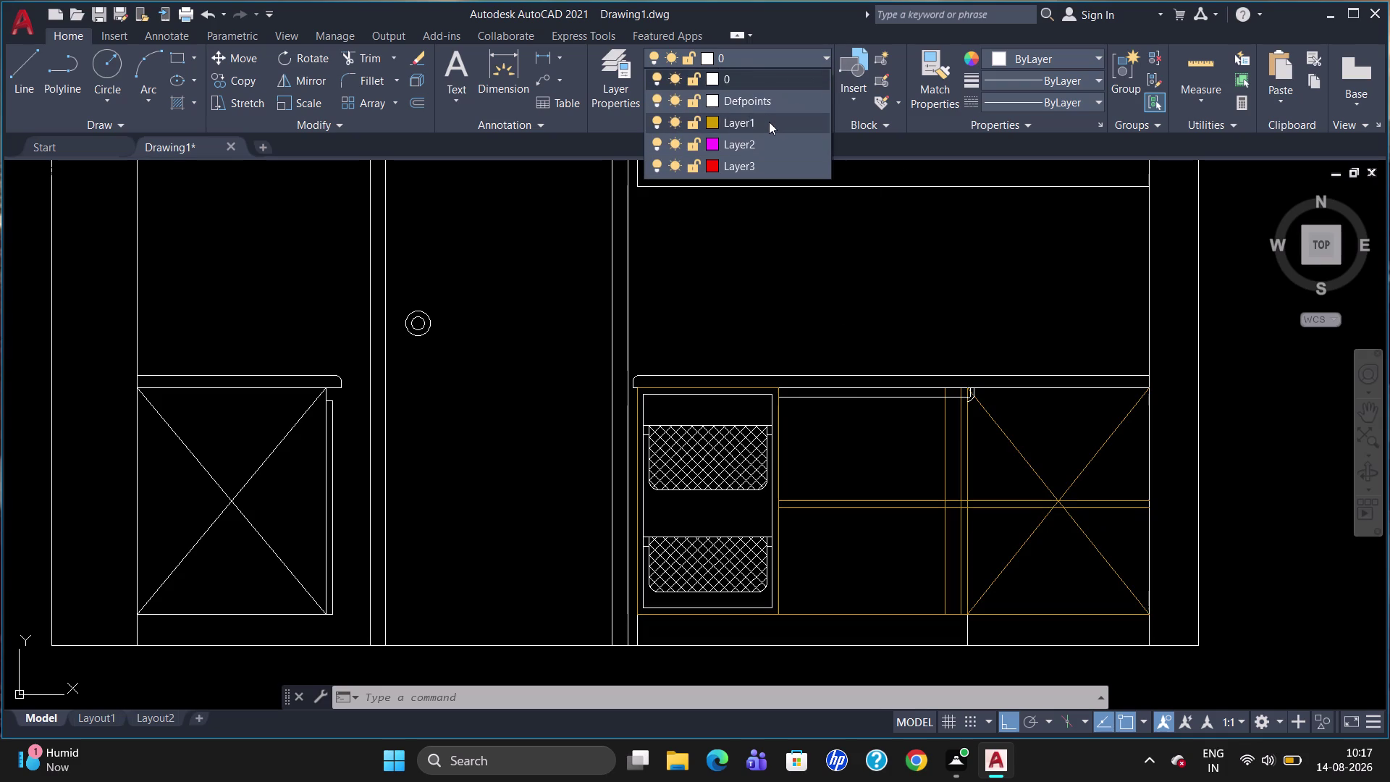
key(Escape)
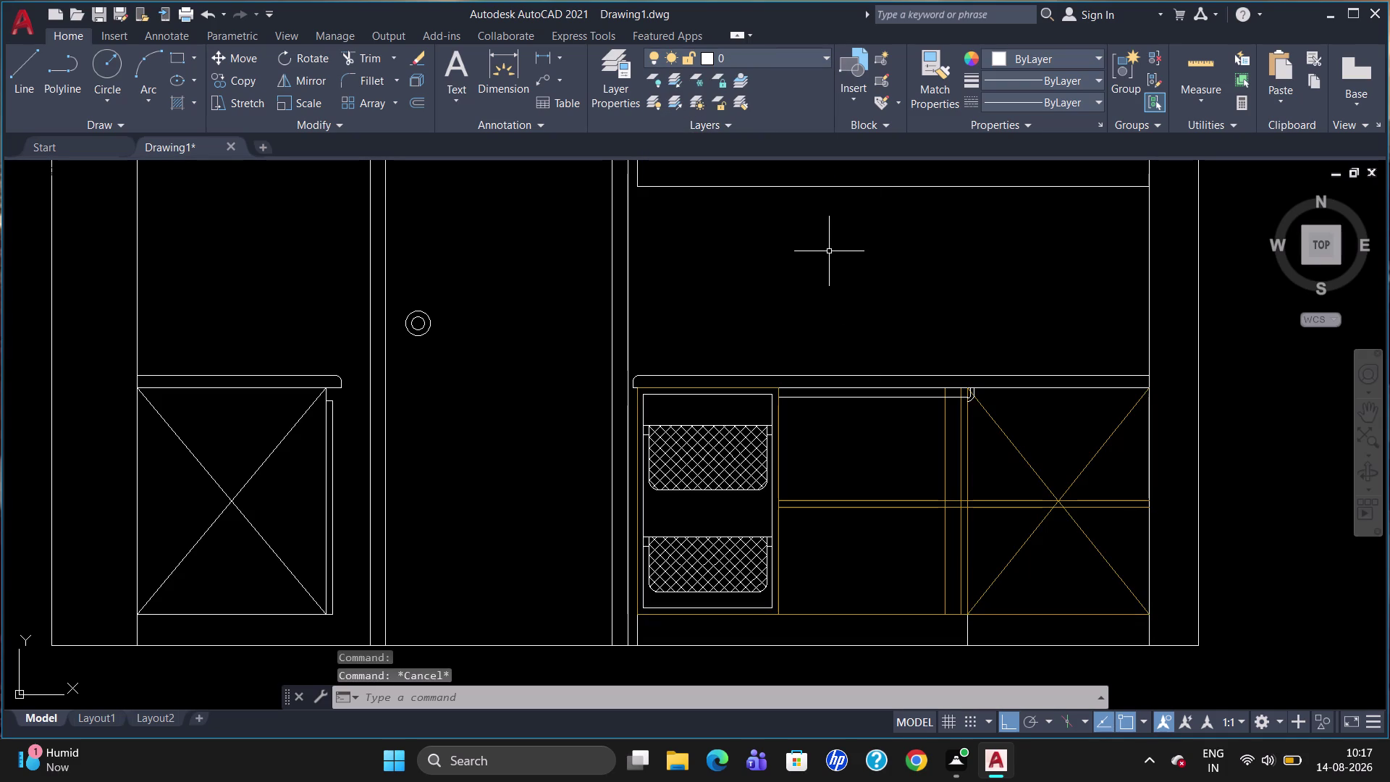
Break the right cabinet's right edge line at a point near its bottom.
text(B)
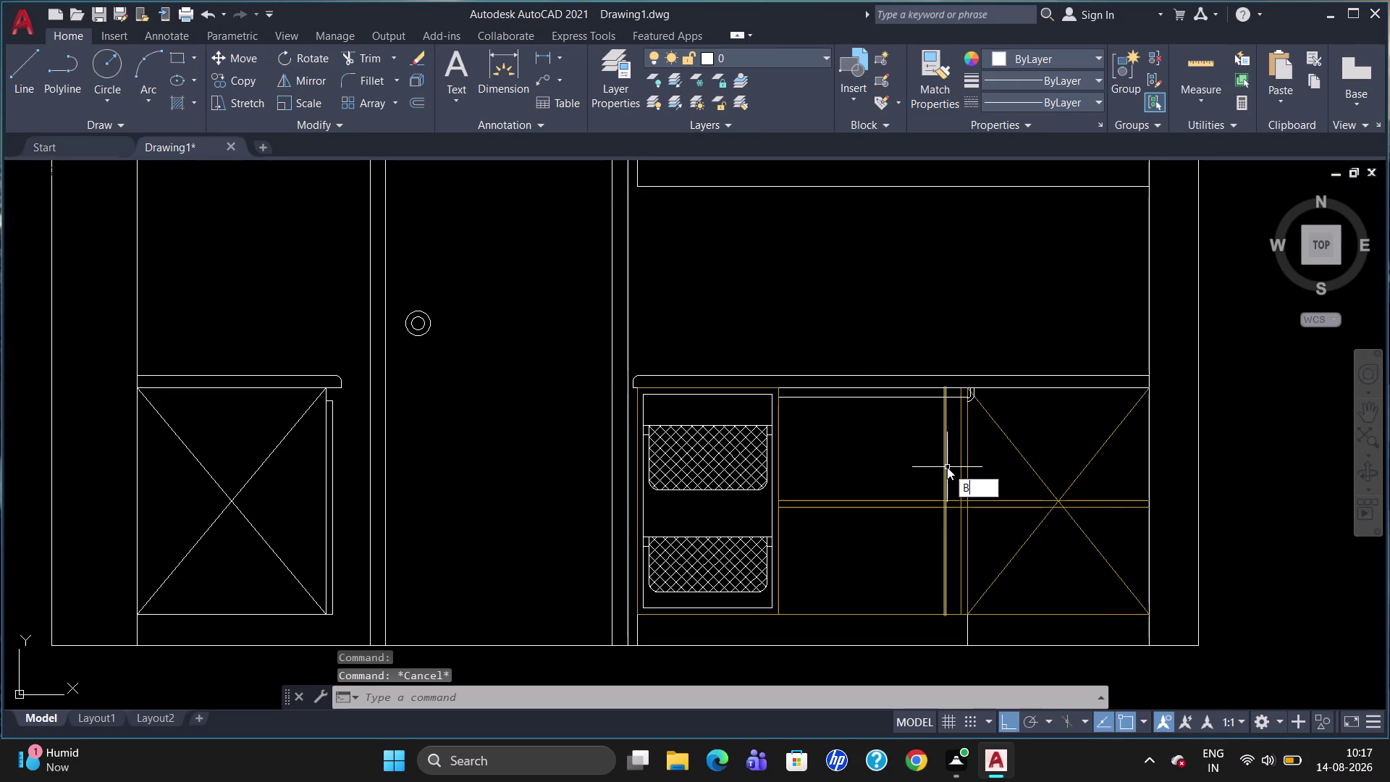
text(R)
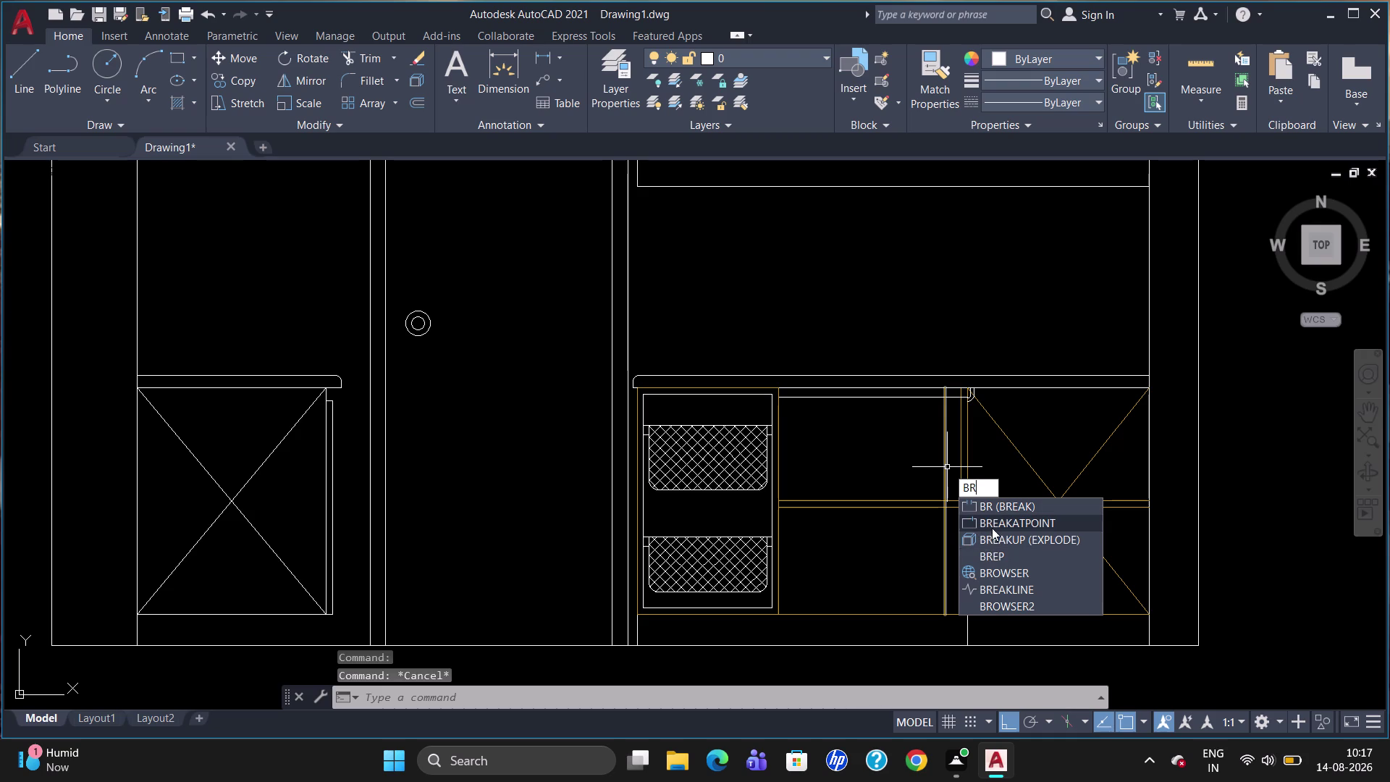
click(992, 527)
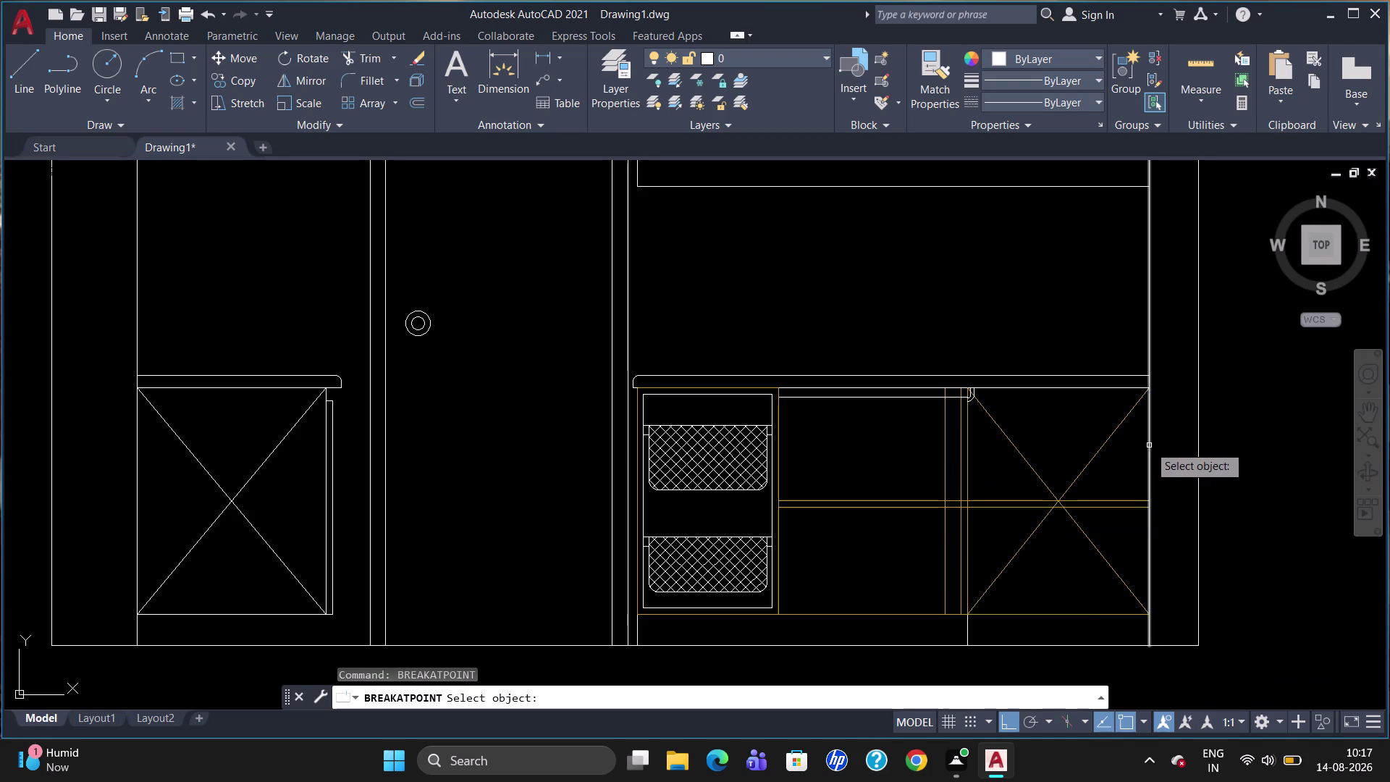
click(1149, 445)
click(1146, 391)
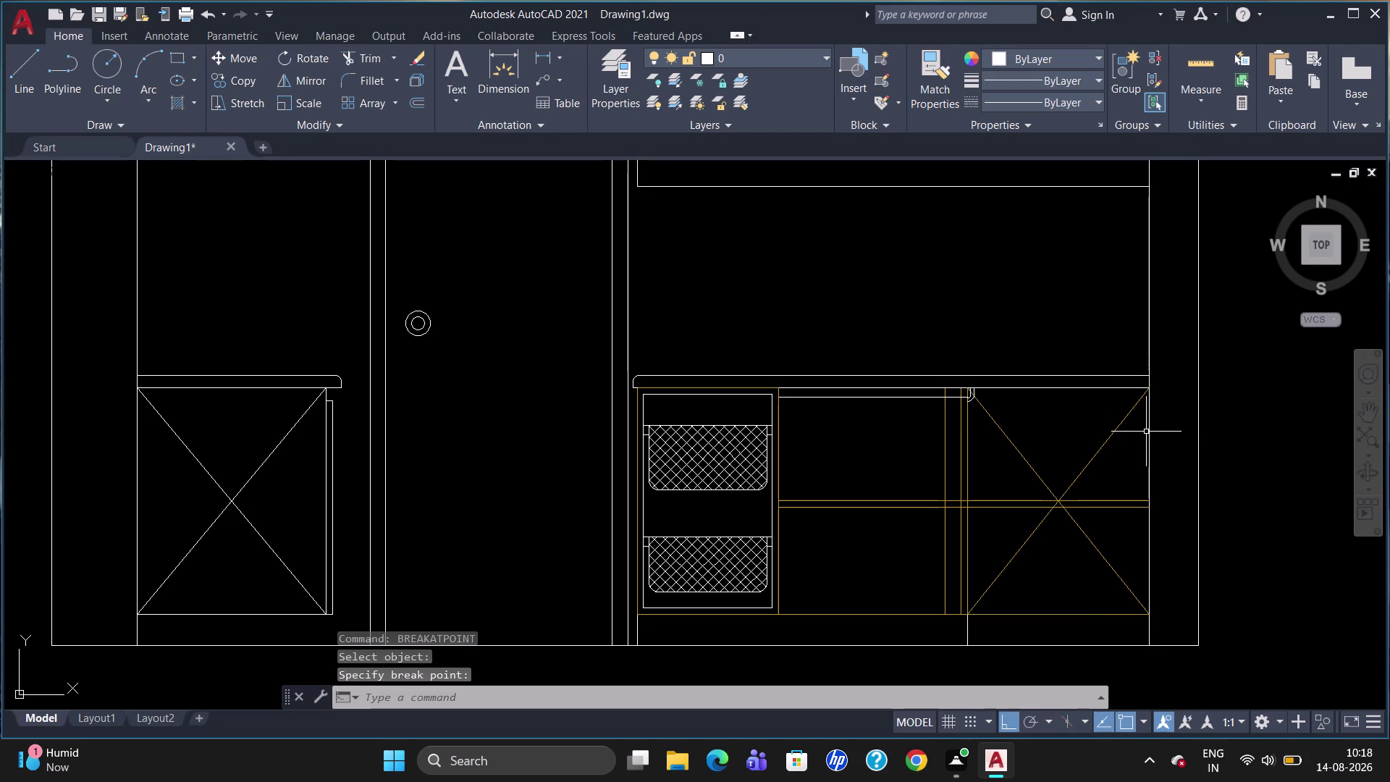
text(BR)
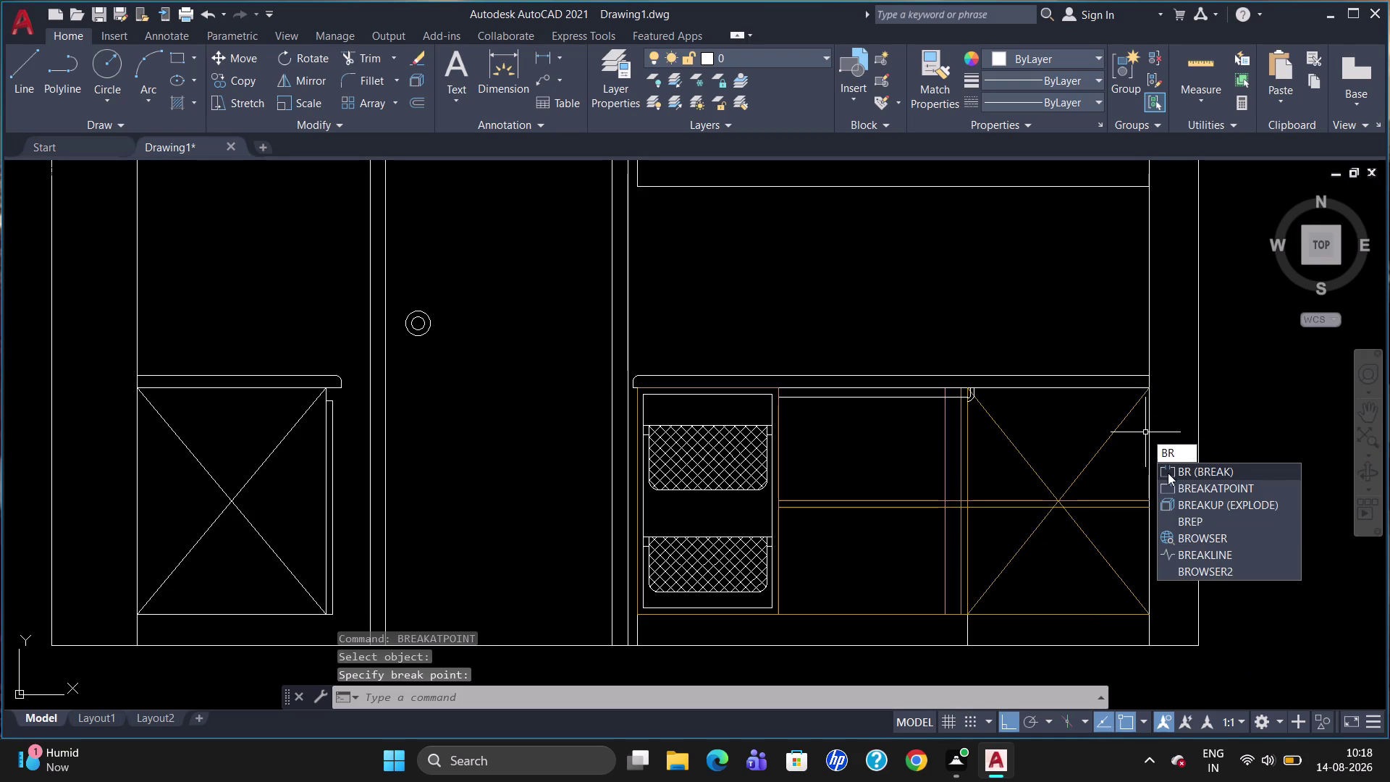
click(1175, 484)
click(1149, 535)
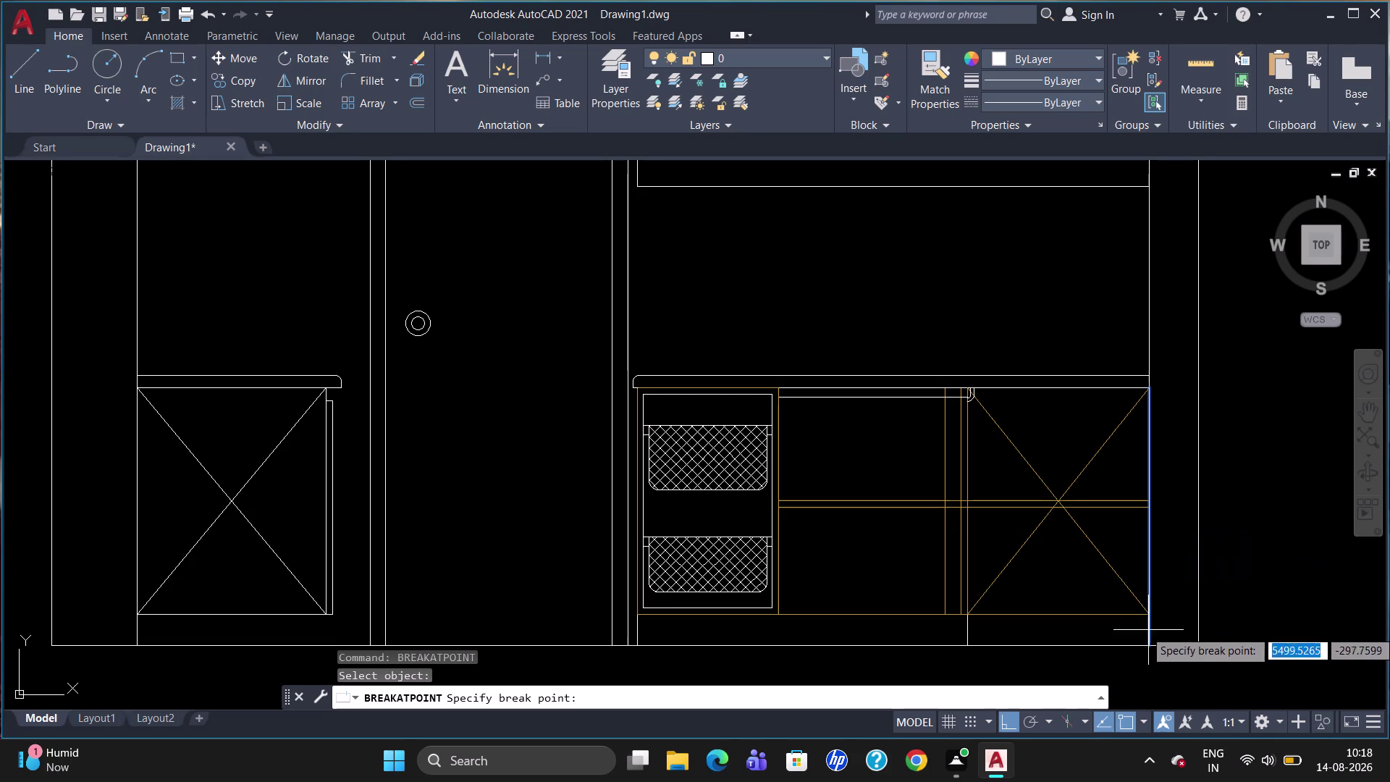
click(1147, 614)
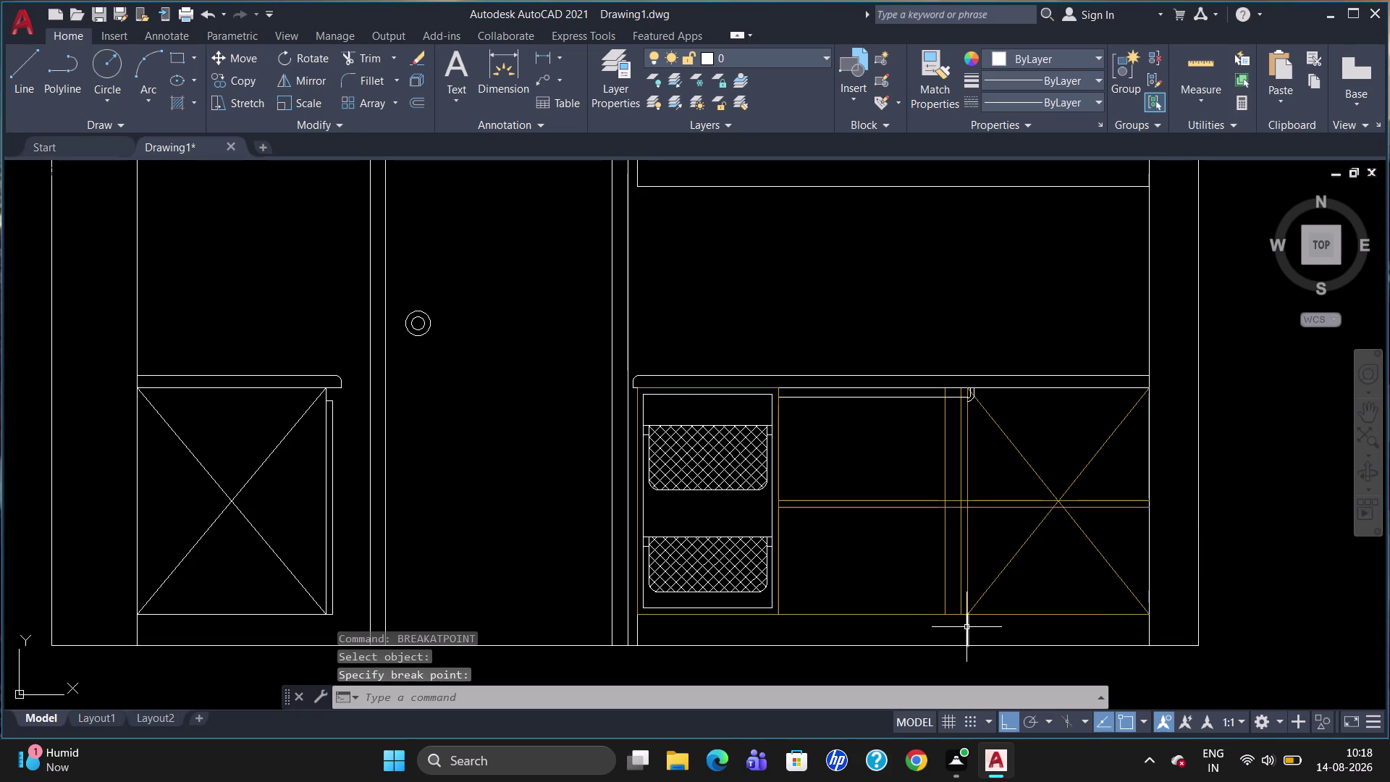
Move both pieces of the broken edge line onto Layer1.
click(967, 627)
click(1149, 528)
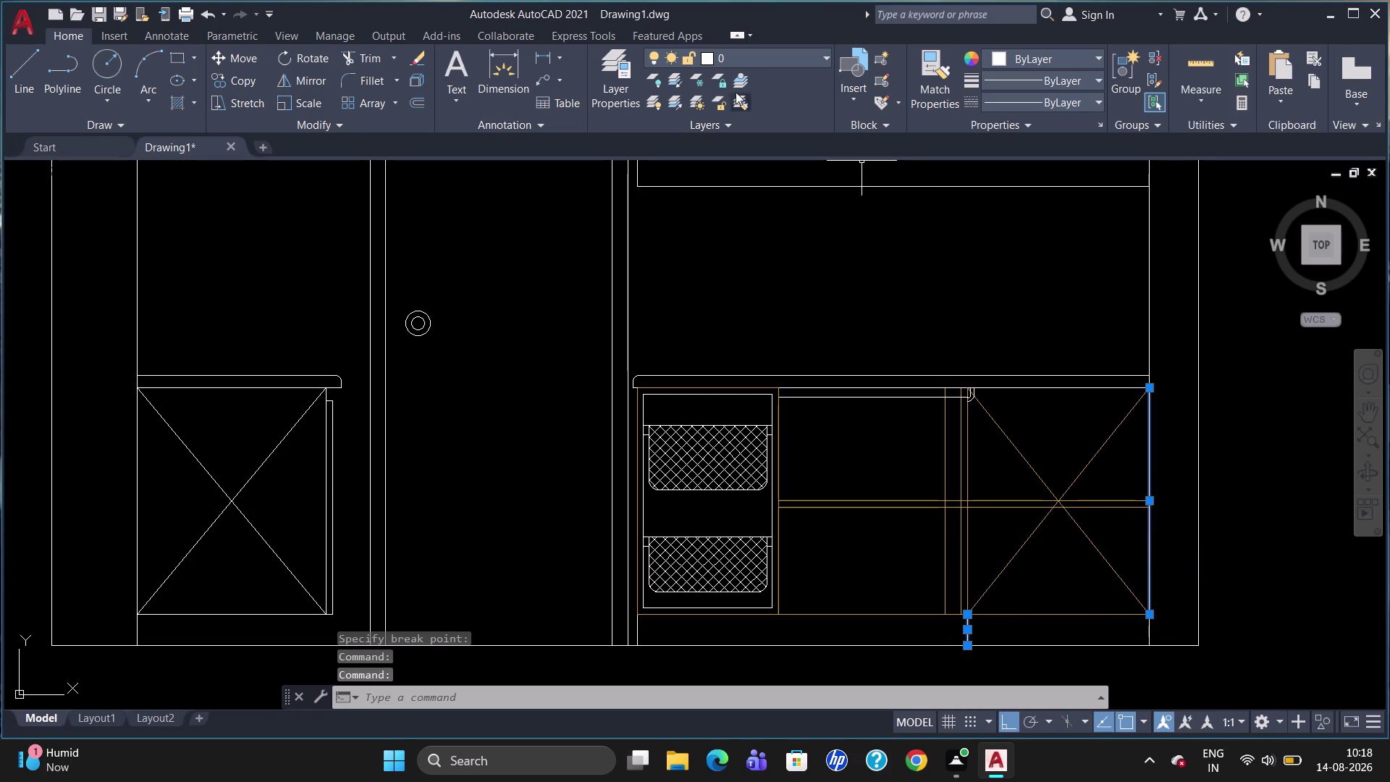
click(742, 60)
click(745, 121)
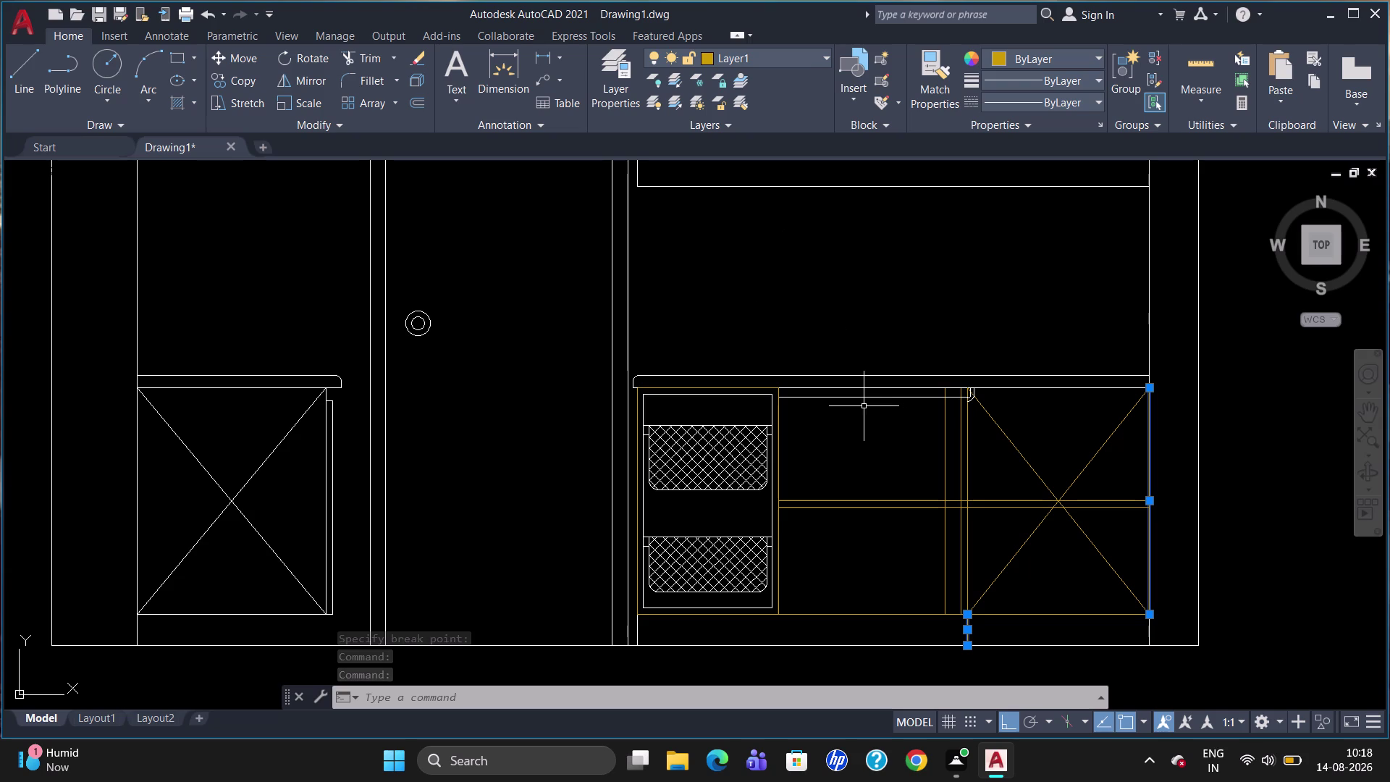
click(196, 106)
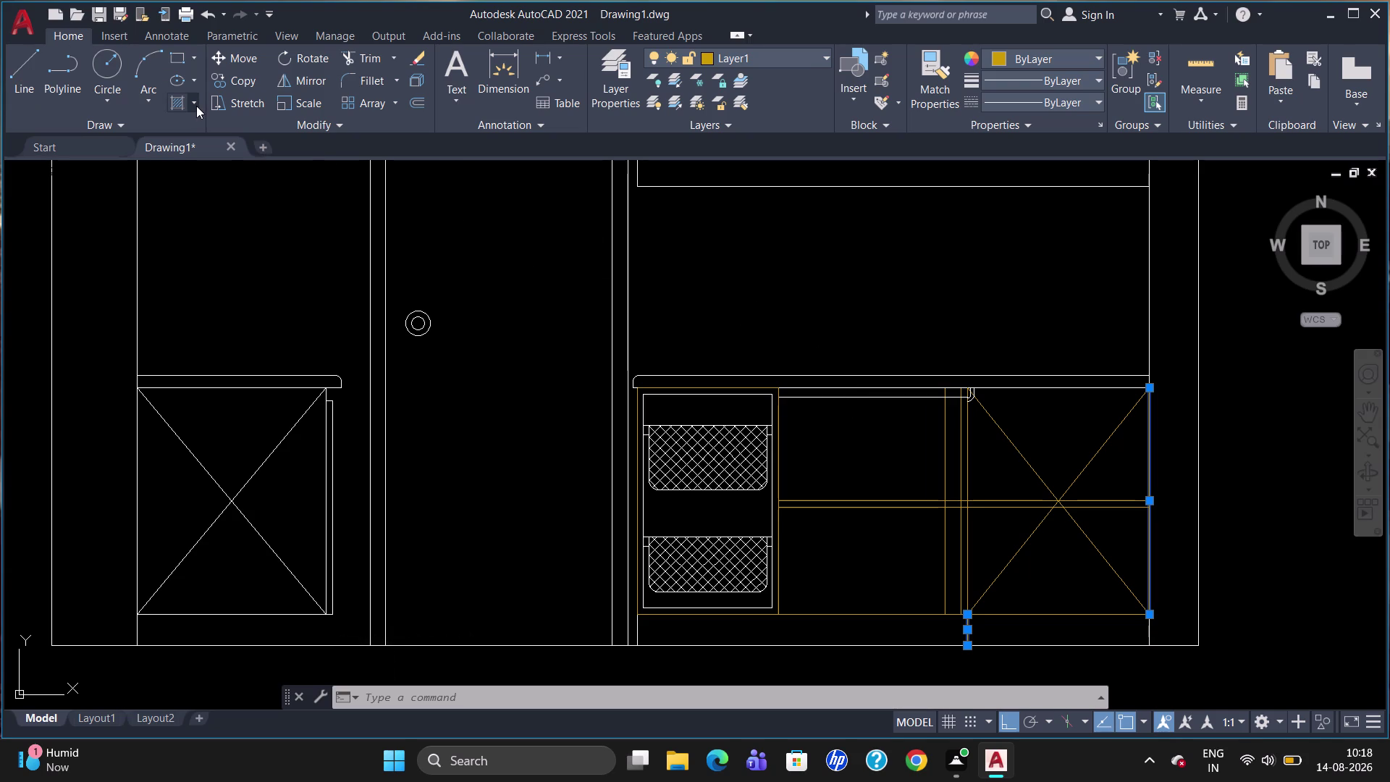
Fill the strip under the middle countertop with a two-colour 147,39,143 purple gradient.
click(214, 166)
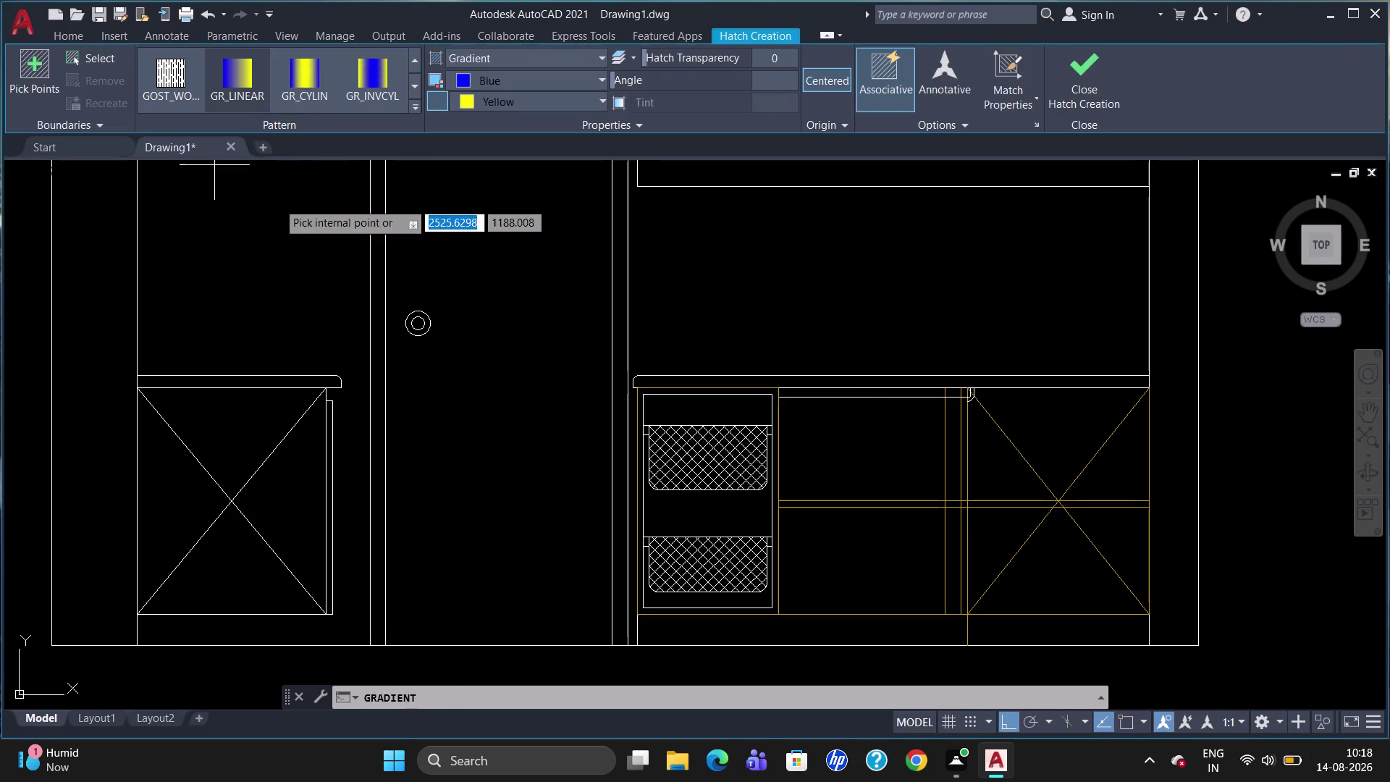
click(517, 78)
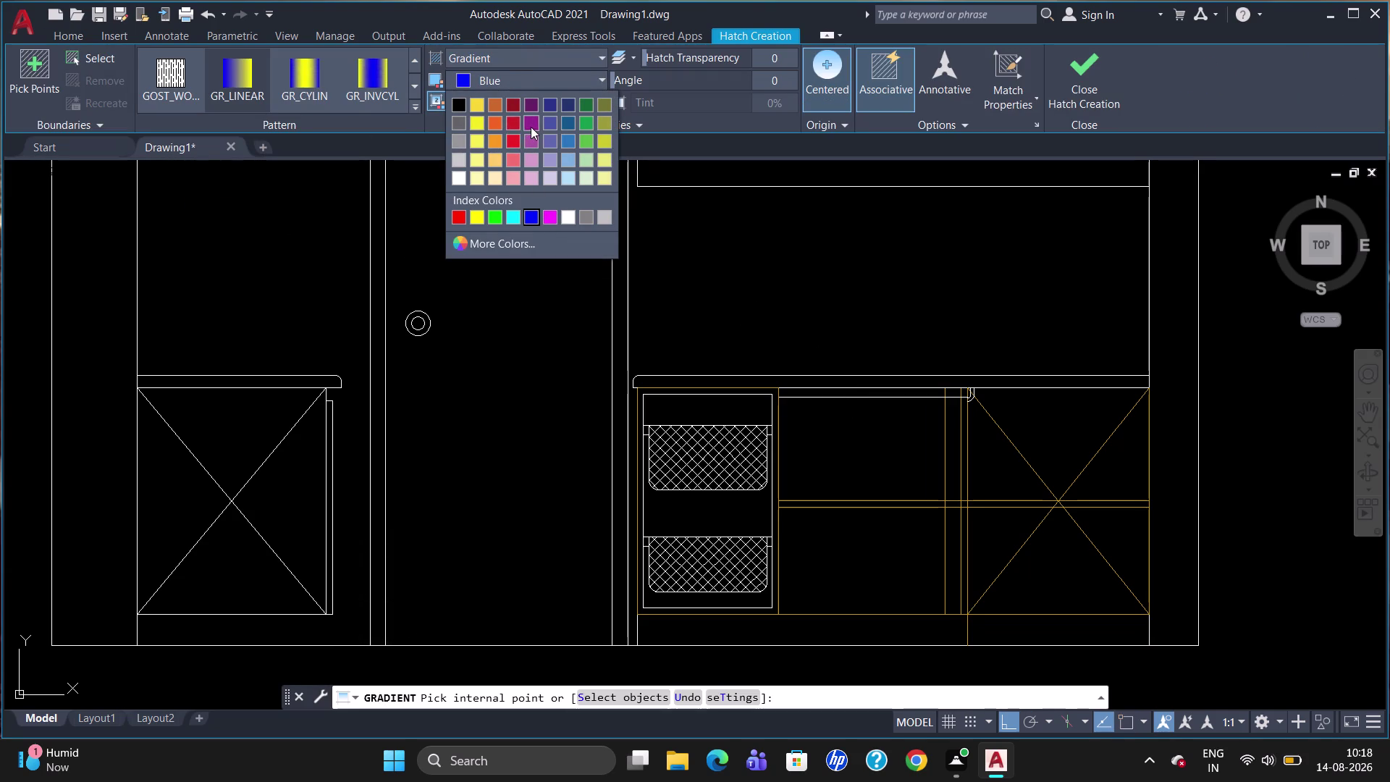
click(530, 127)
click(527, 102)
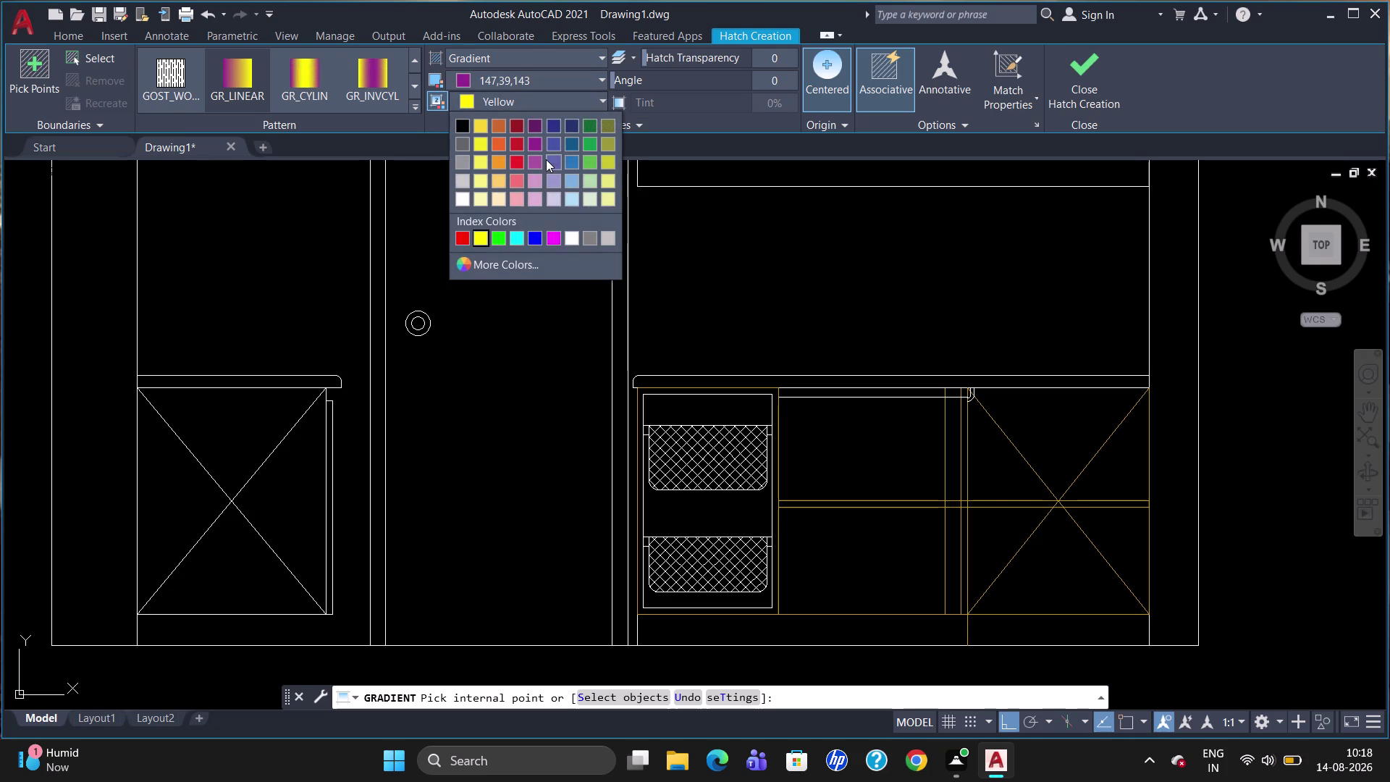
click(537, 142)
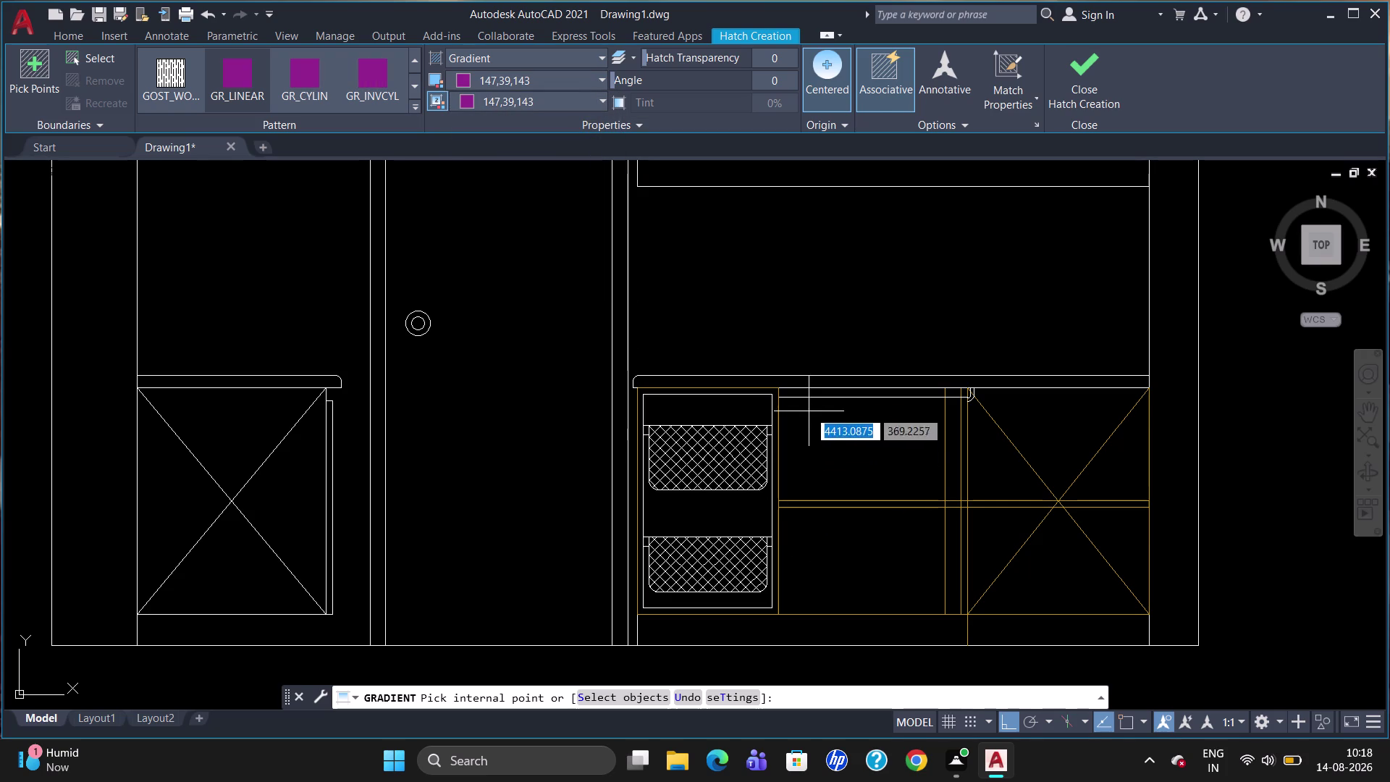
click(813, 393)
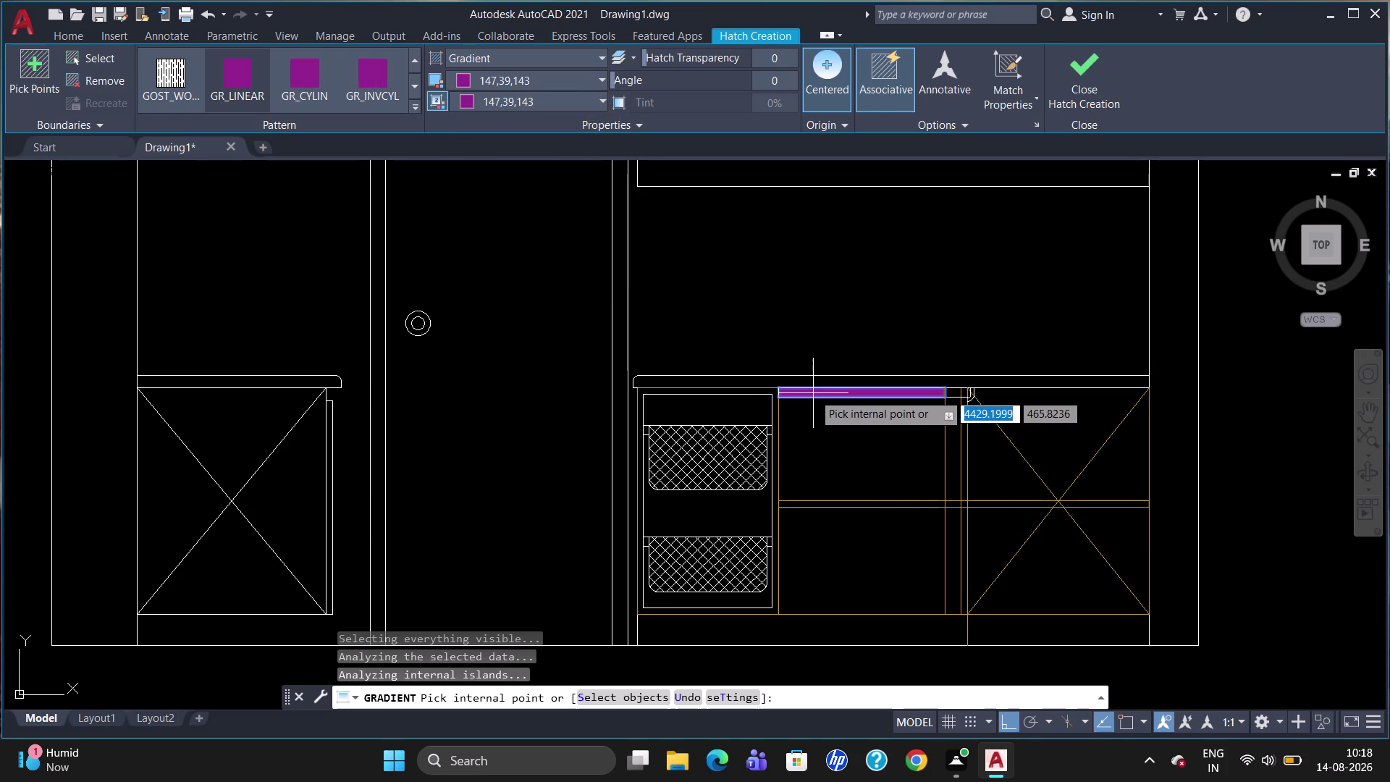
click(955, 391)
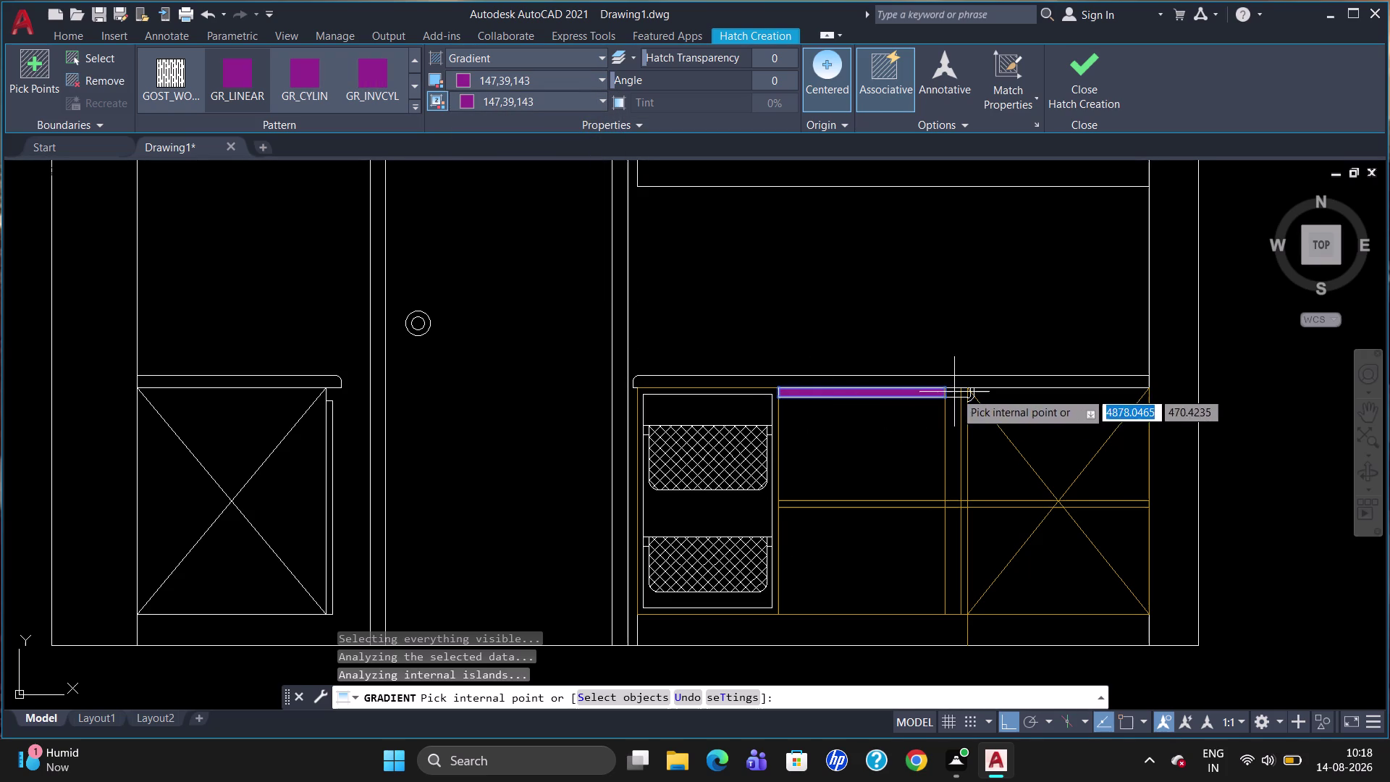
scroll(up, 3)
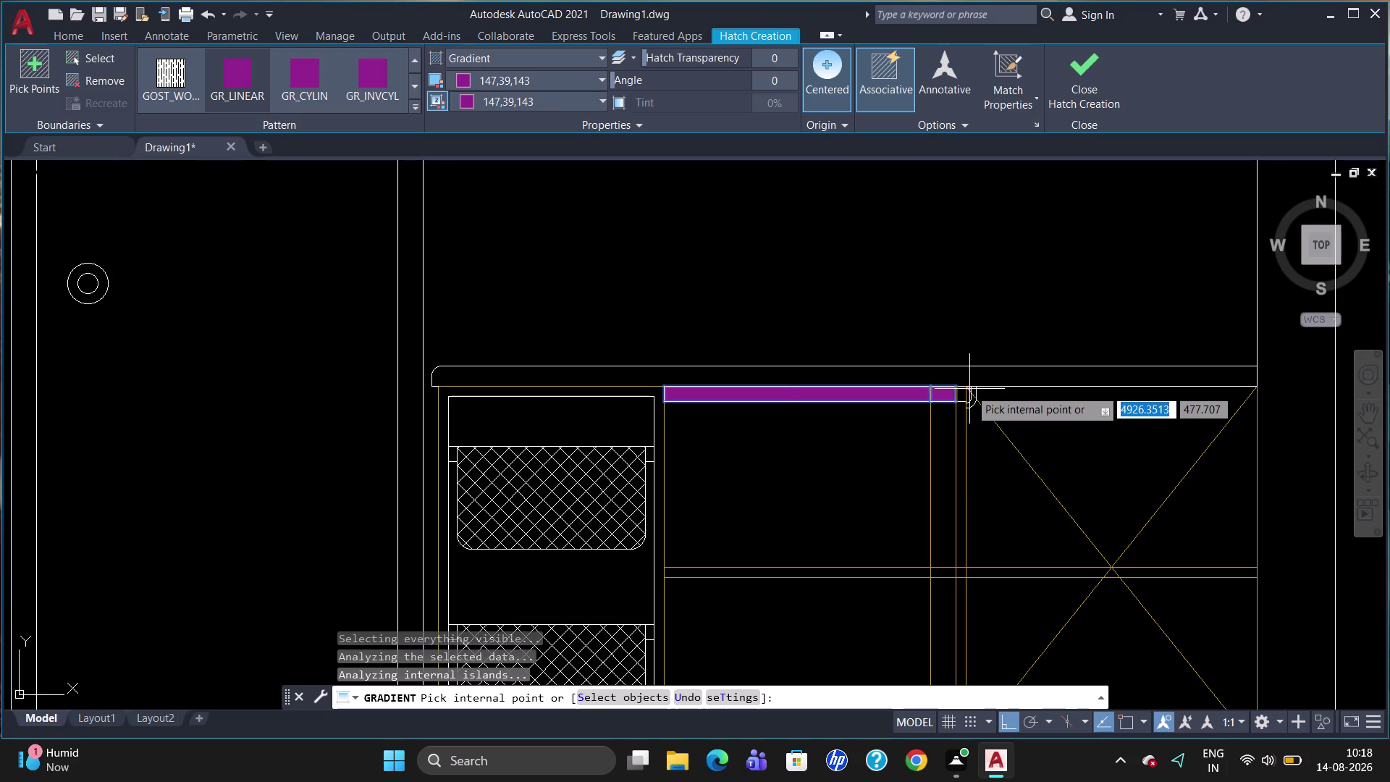
click(960, 396)
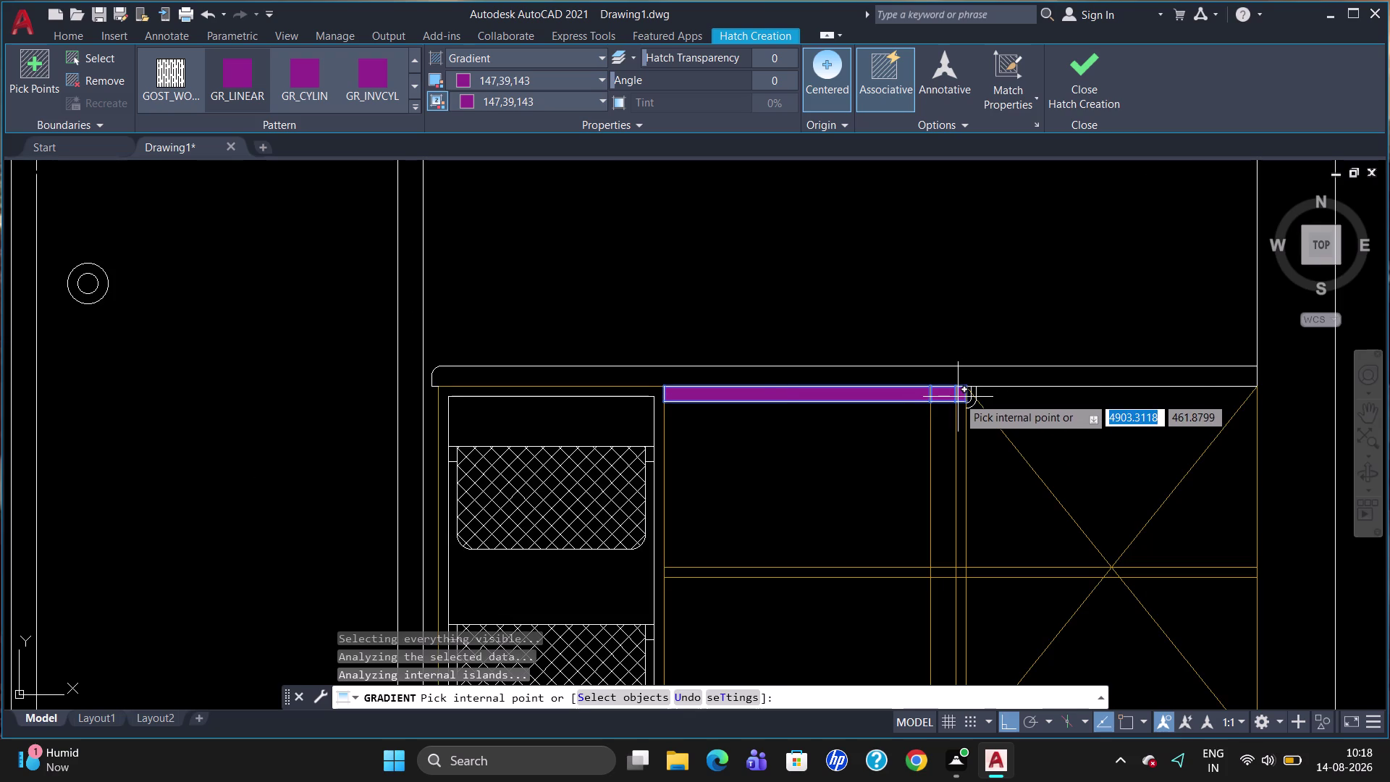
key(Escape)
scroll(up, 3)
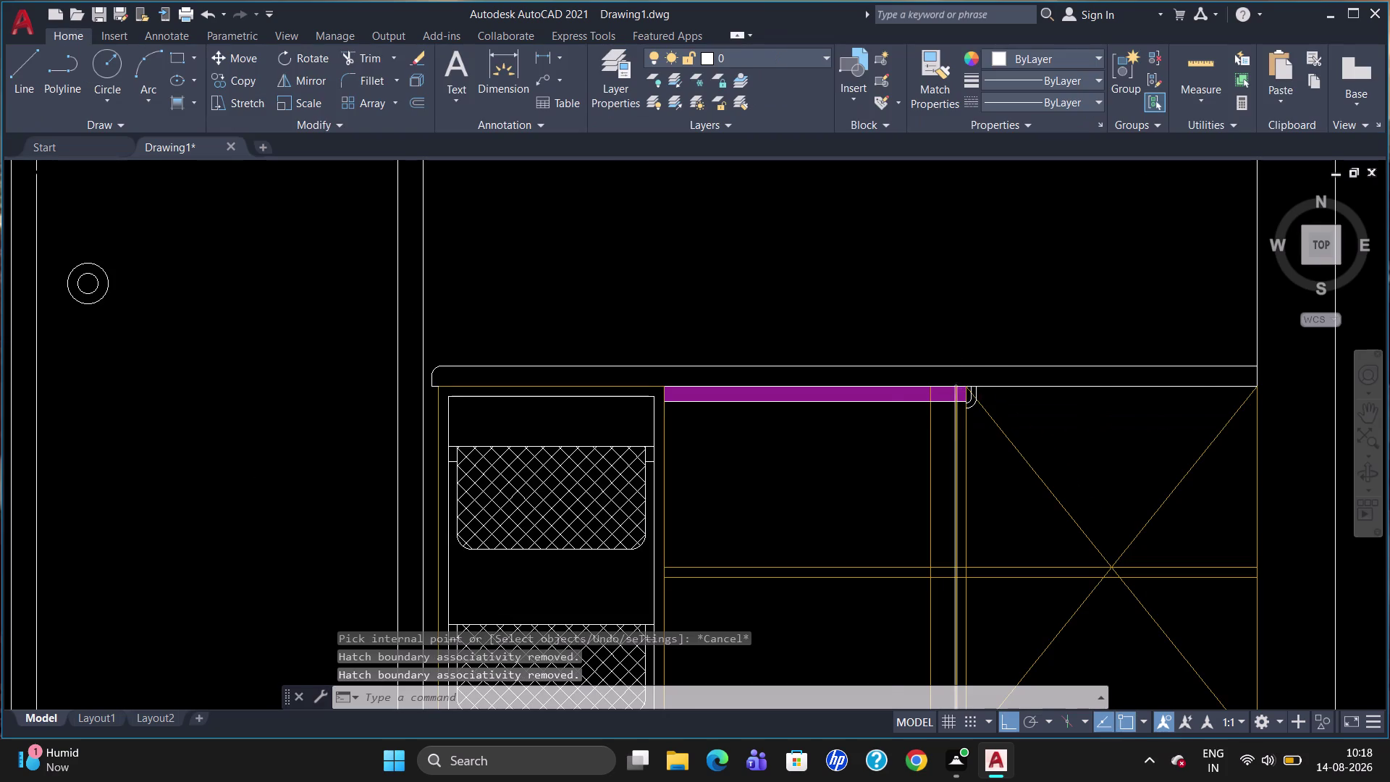
Trim the two vertical lines crossing the purple strip, then select the corner arc pieces.
scroll(up, 3)
text(TR)
key(Return)
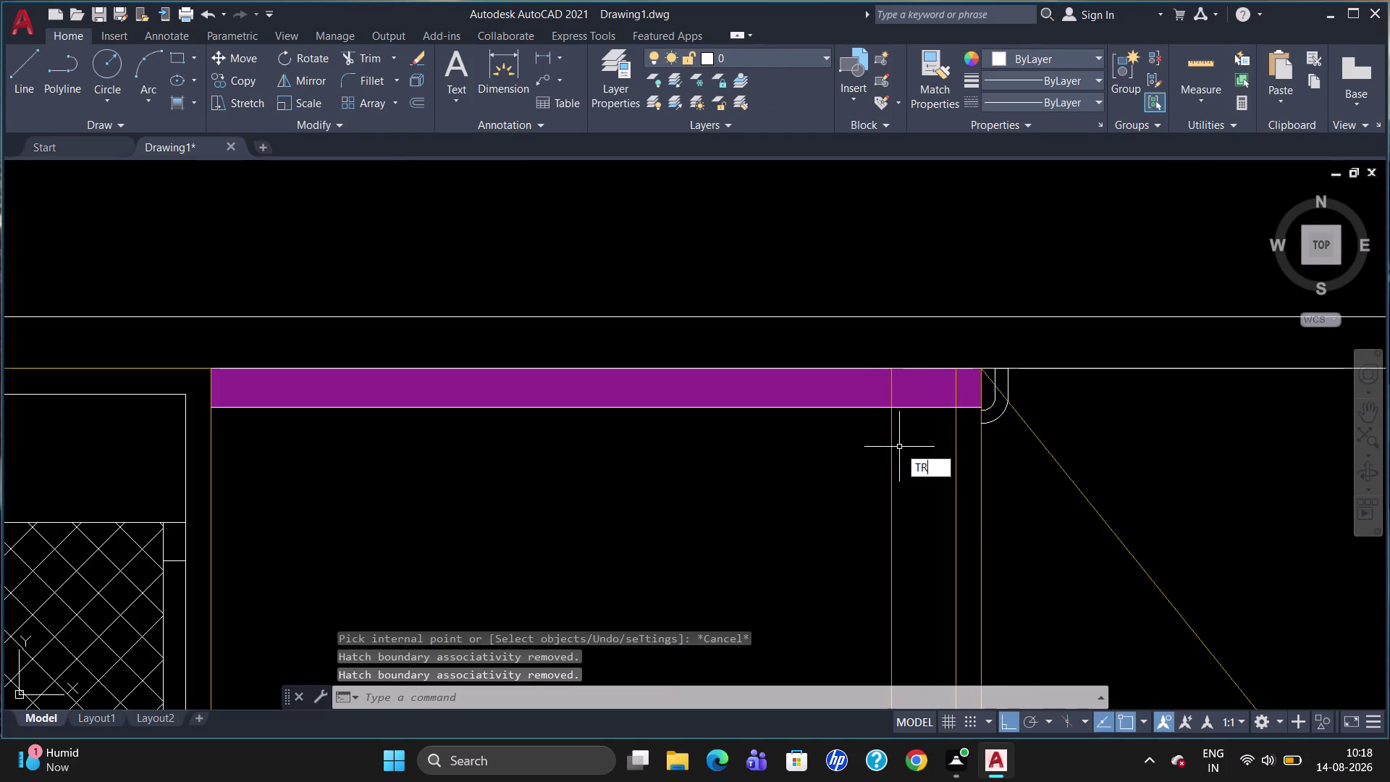
key(Return)
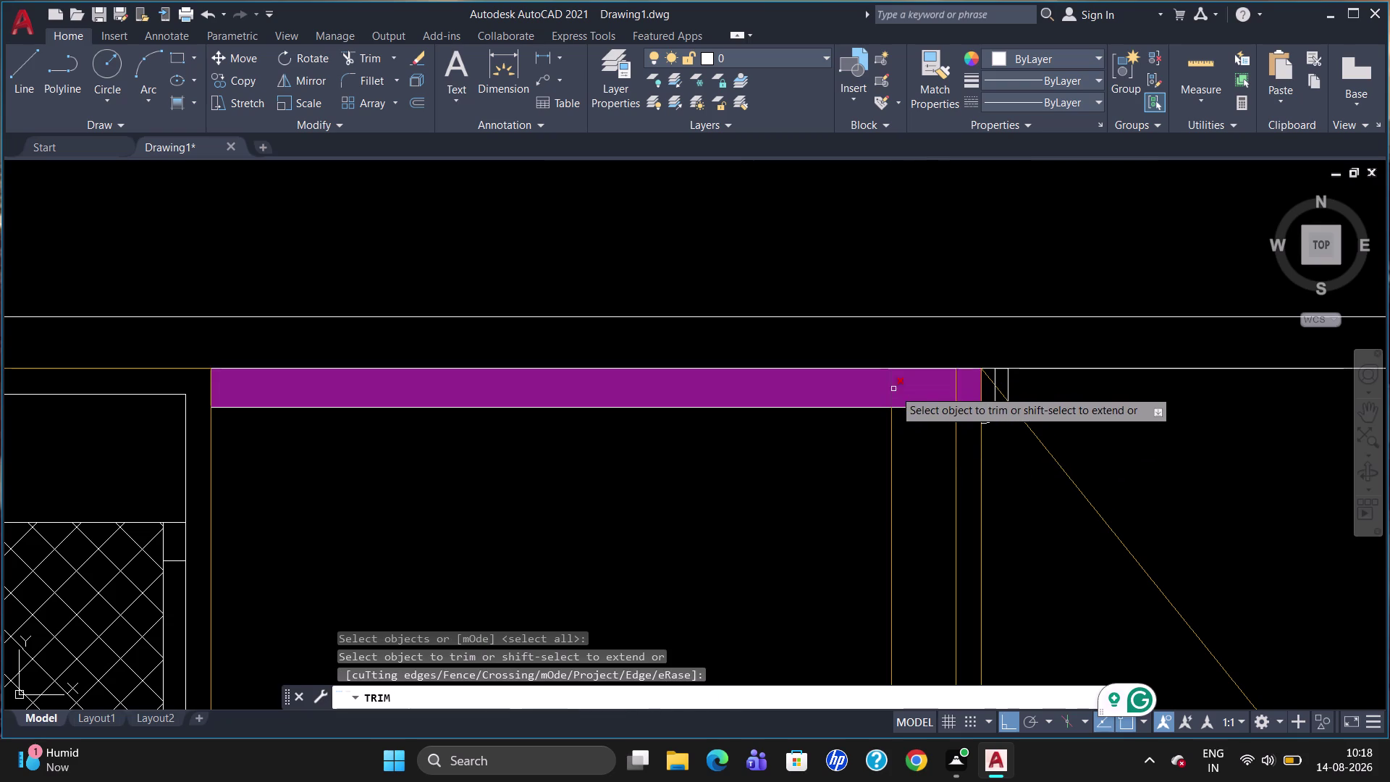
click(891, 391)
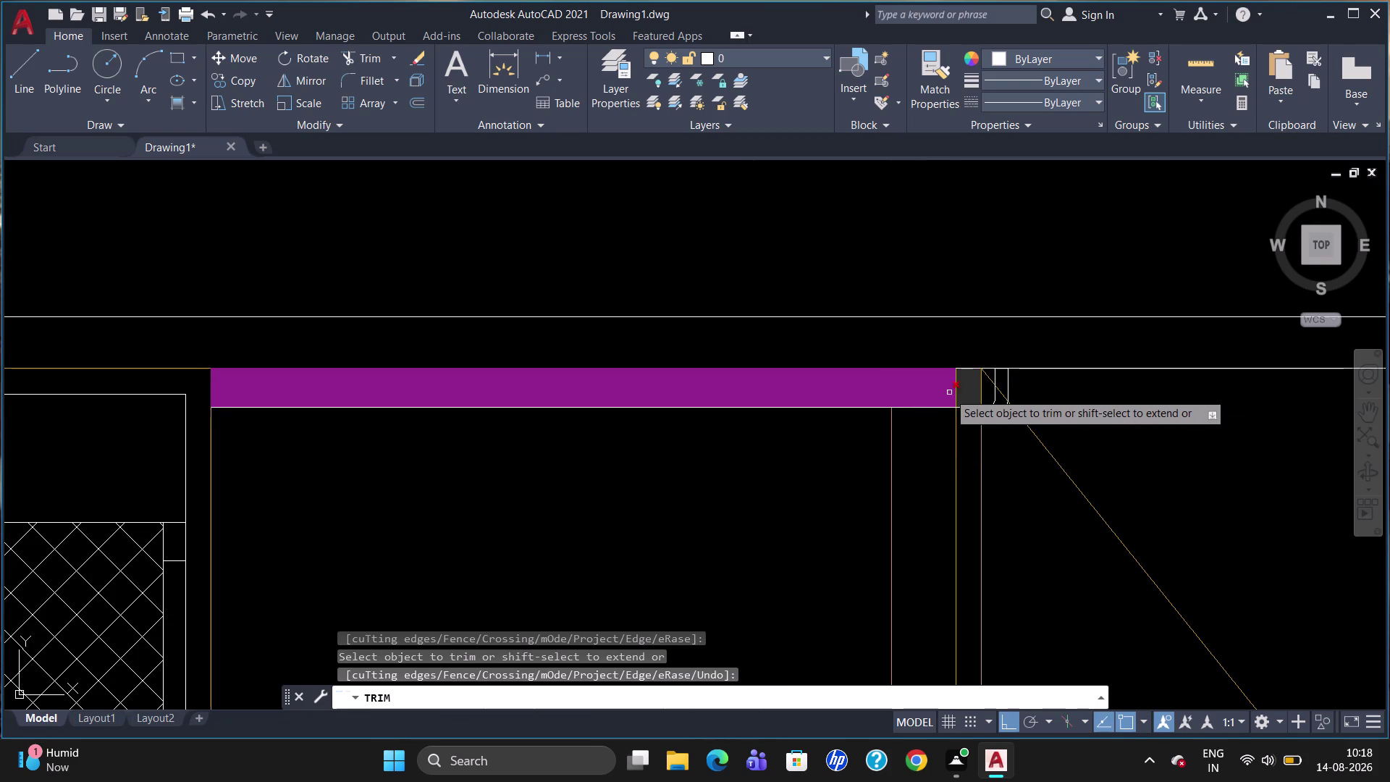
click(956, 389)
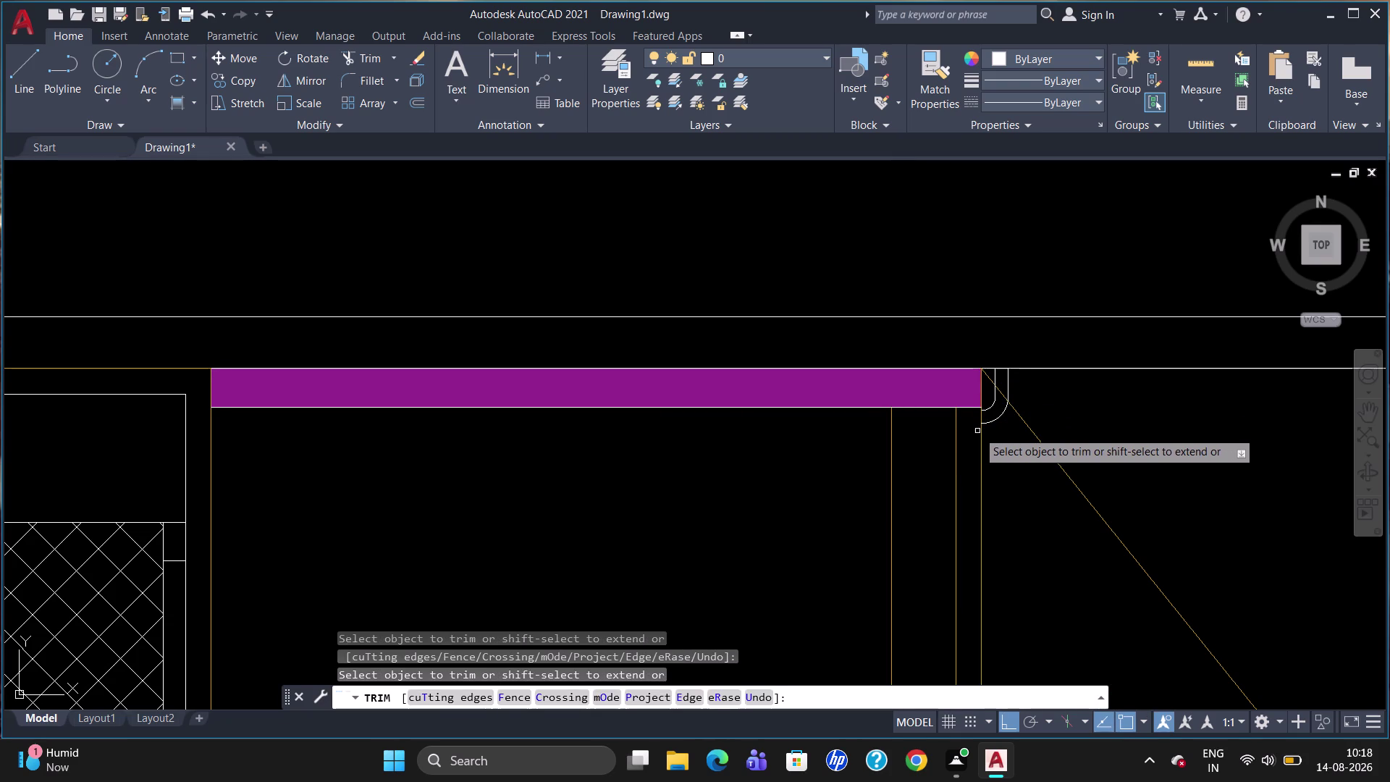
key(Escape)
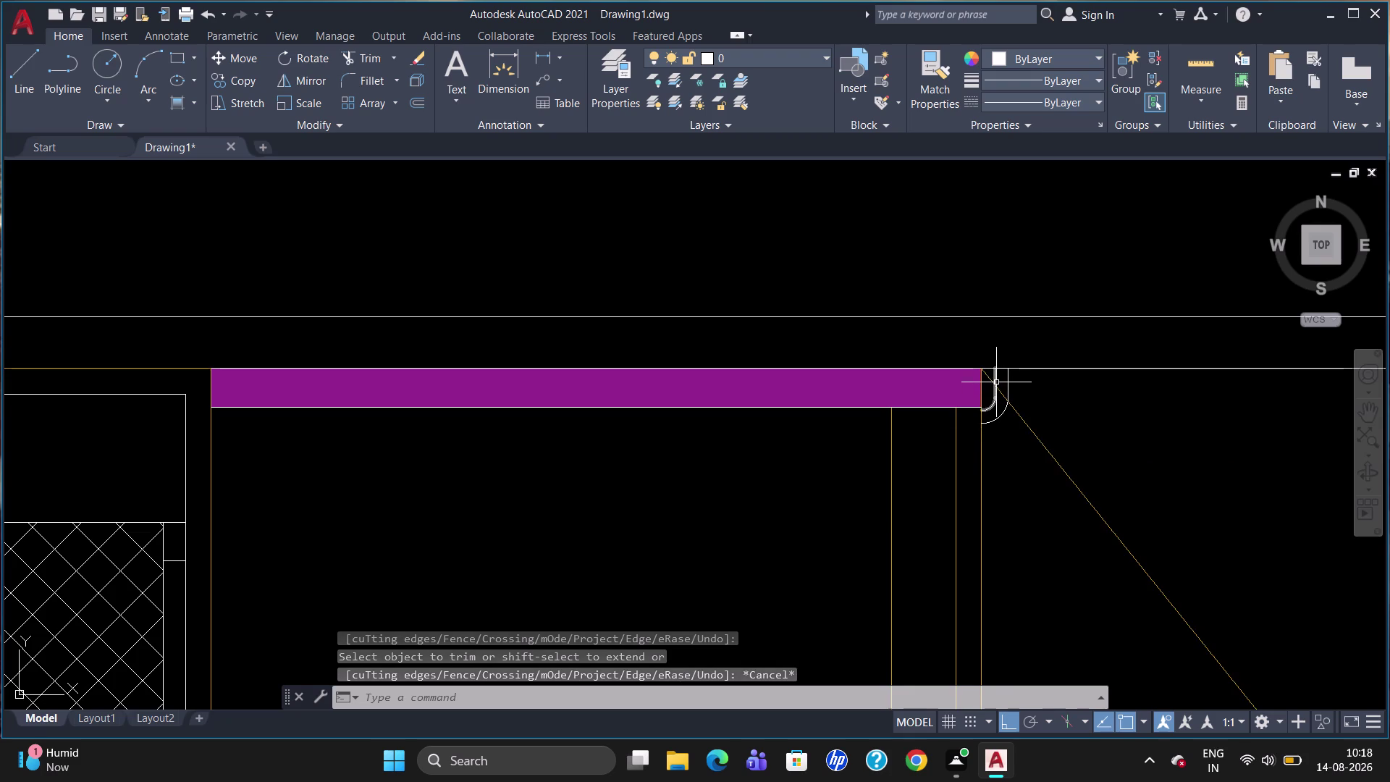
click(997, 382)
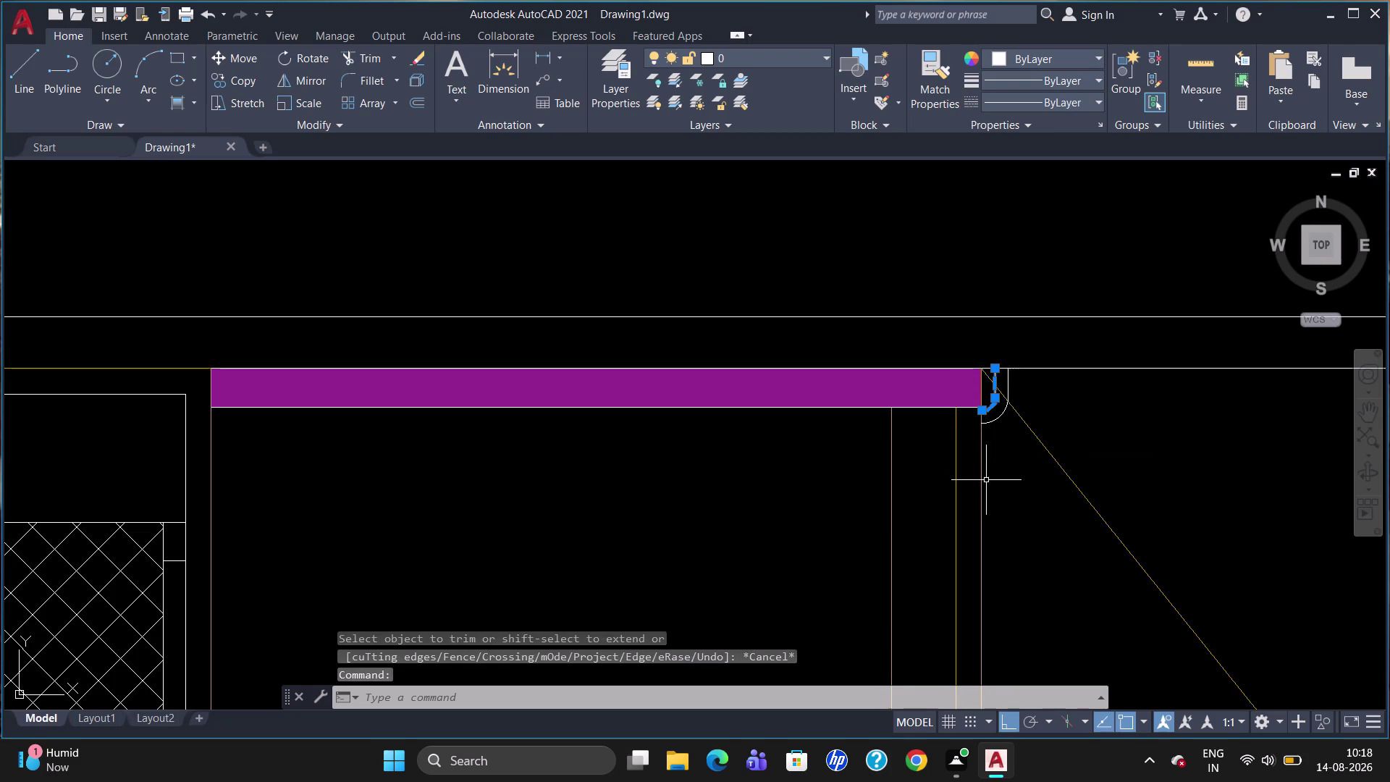
click(1002, 417)
Move the selected corner arc pieces onto Layer2.
click(803, 57)
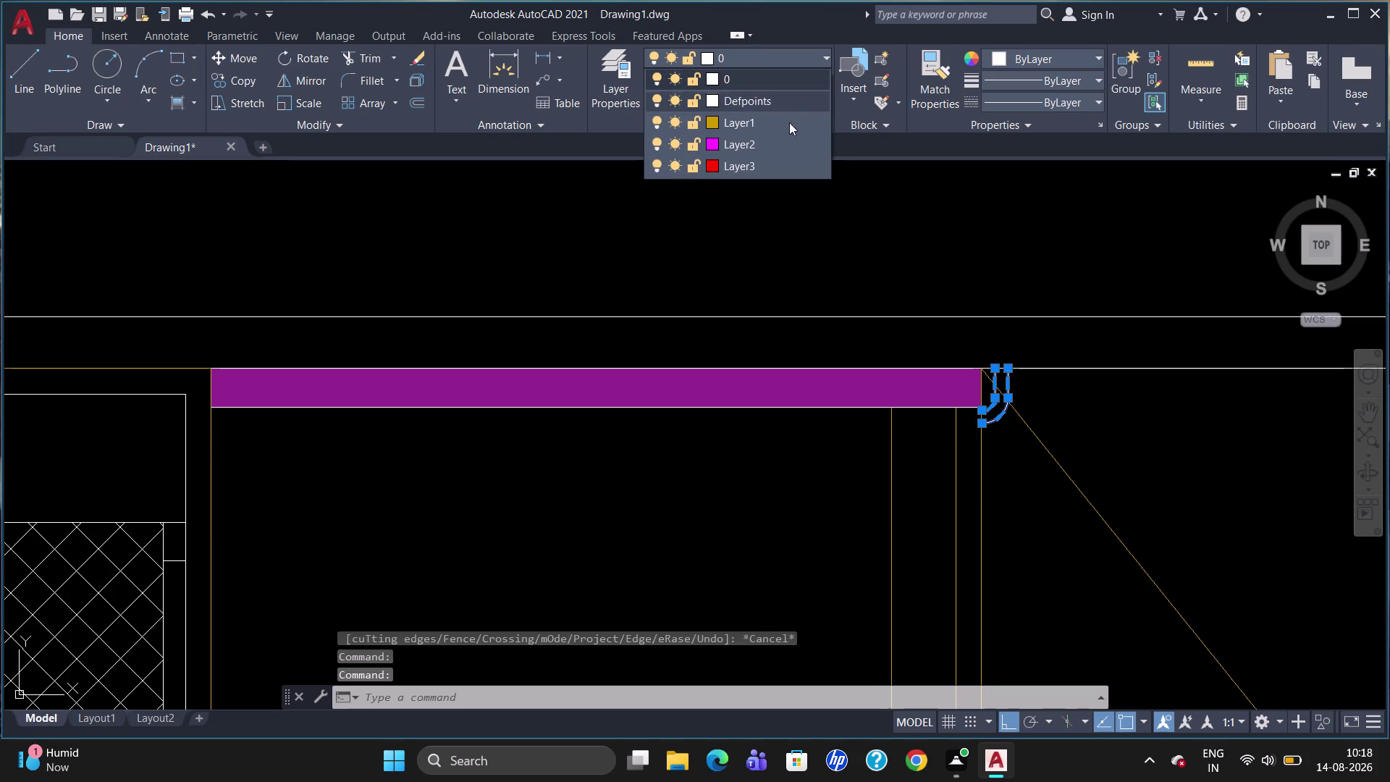
click(784, 149)
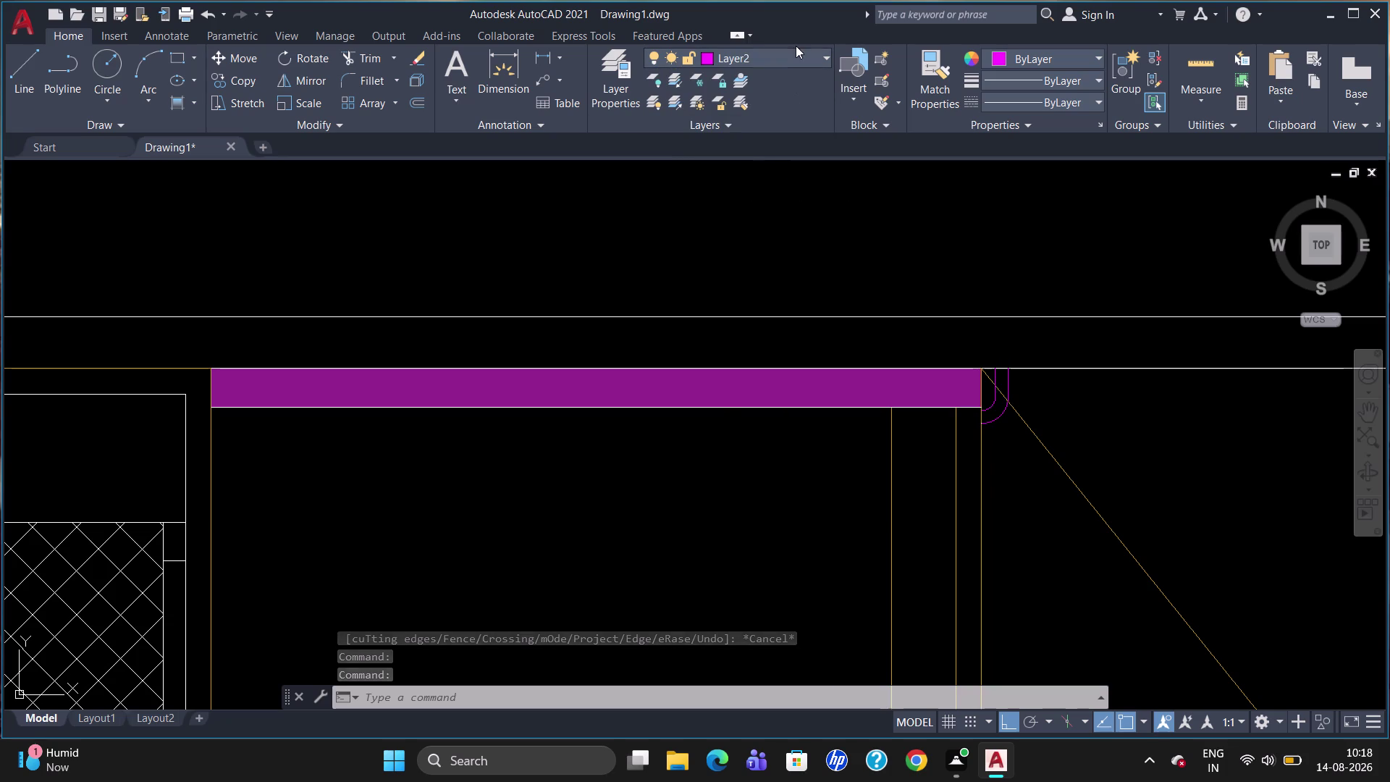
click(821, 56)
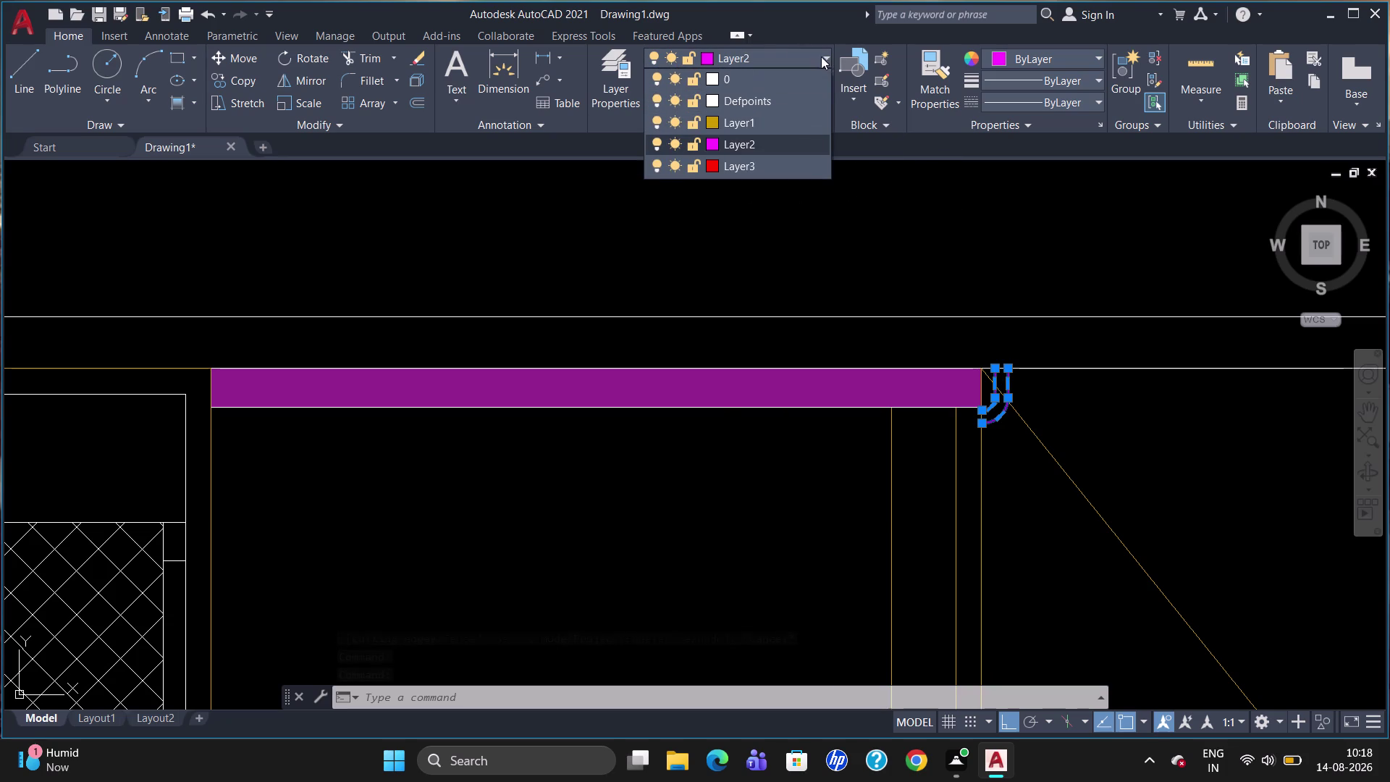
scroll(down, 3)
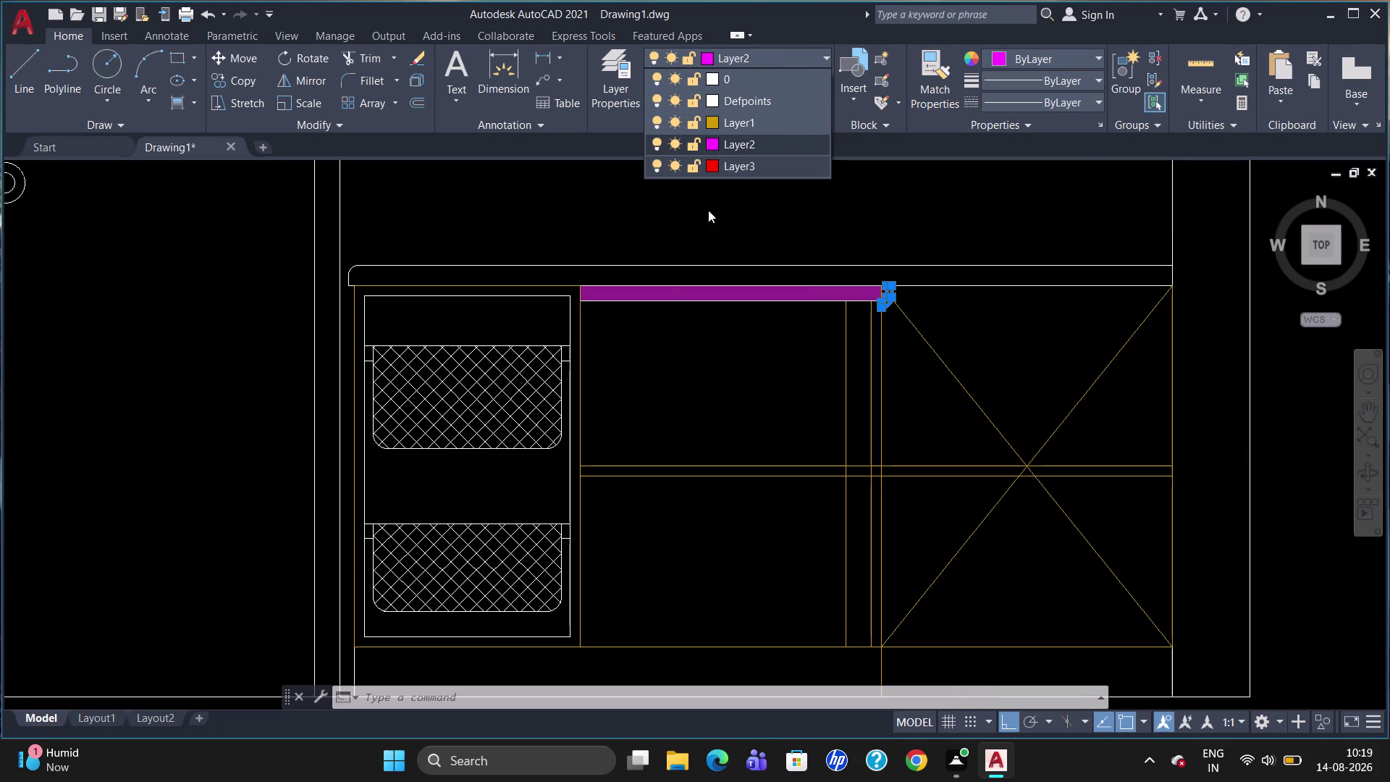
scroll(up, 3)
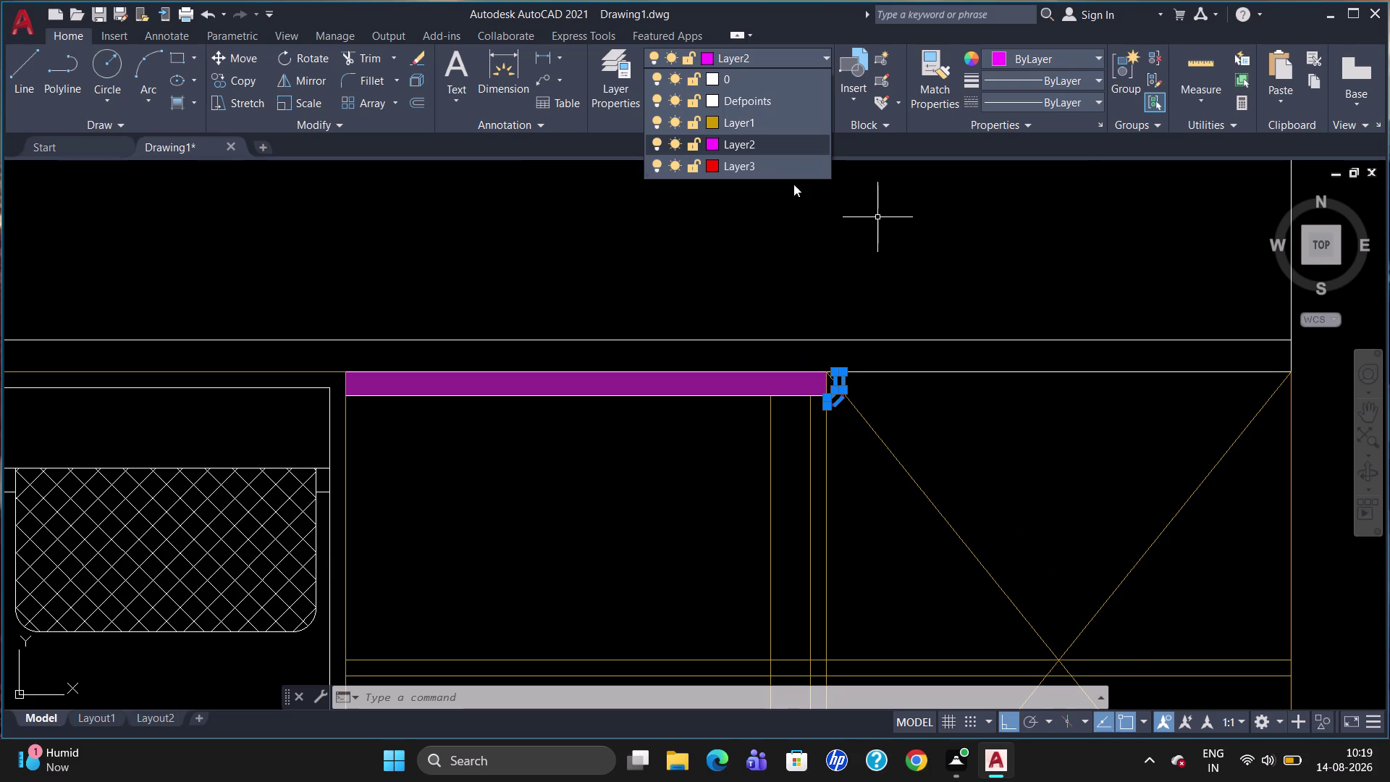
click(763, 145)
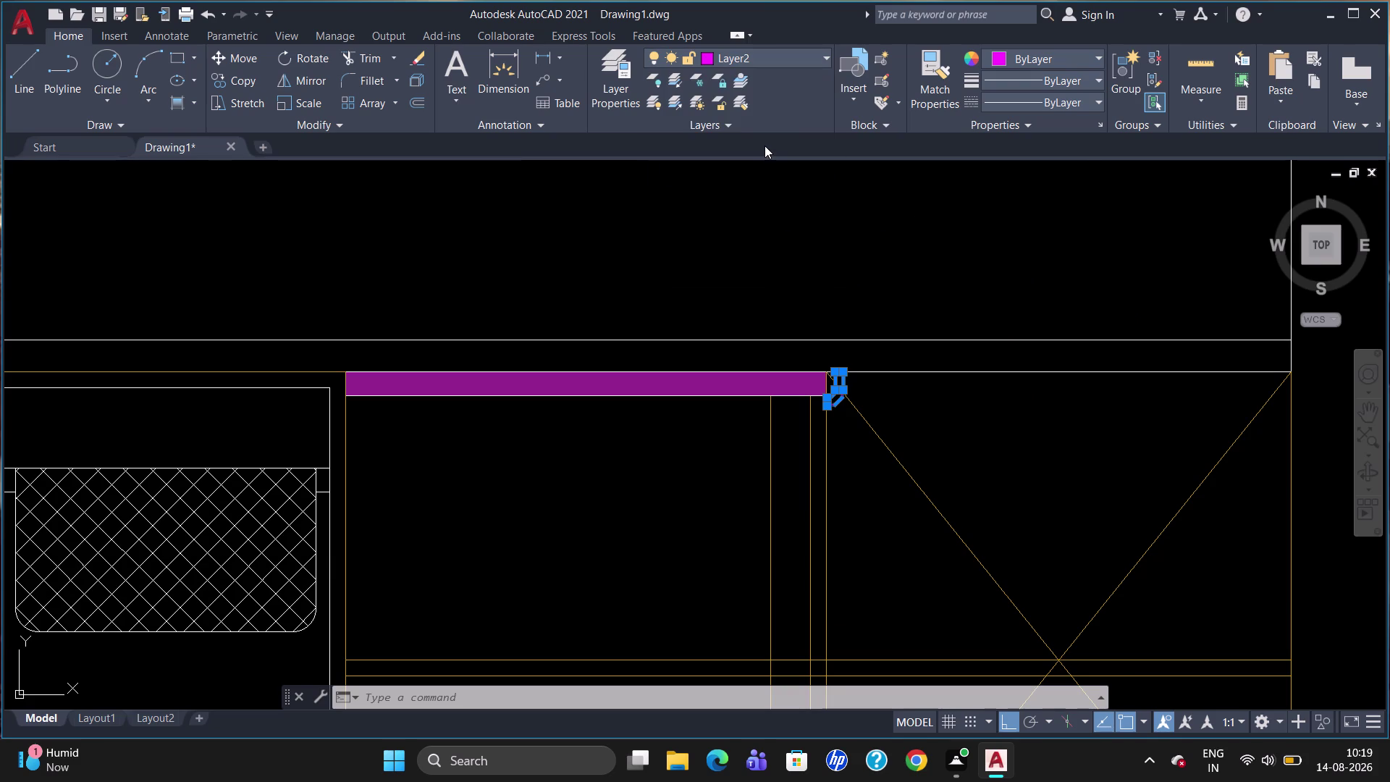
Change Layer2's colour to index 212.
click(709, 57)
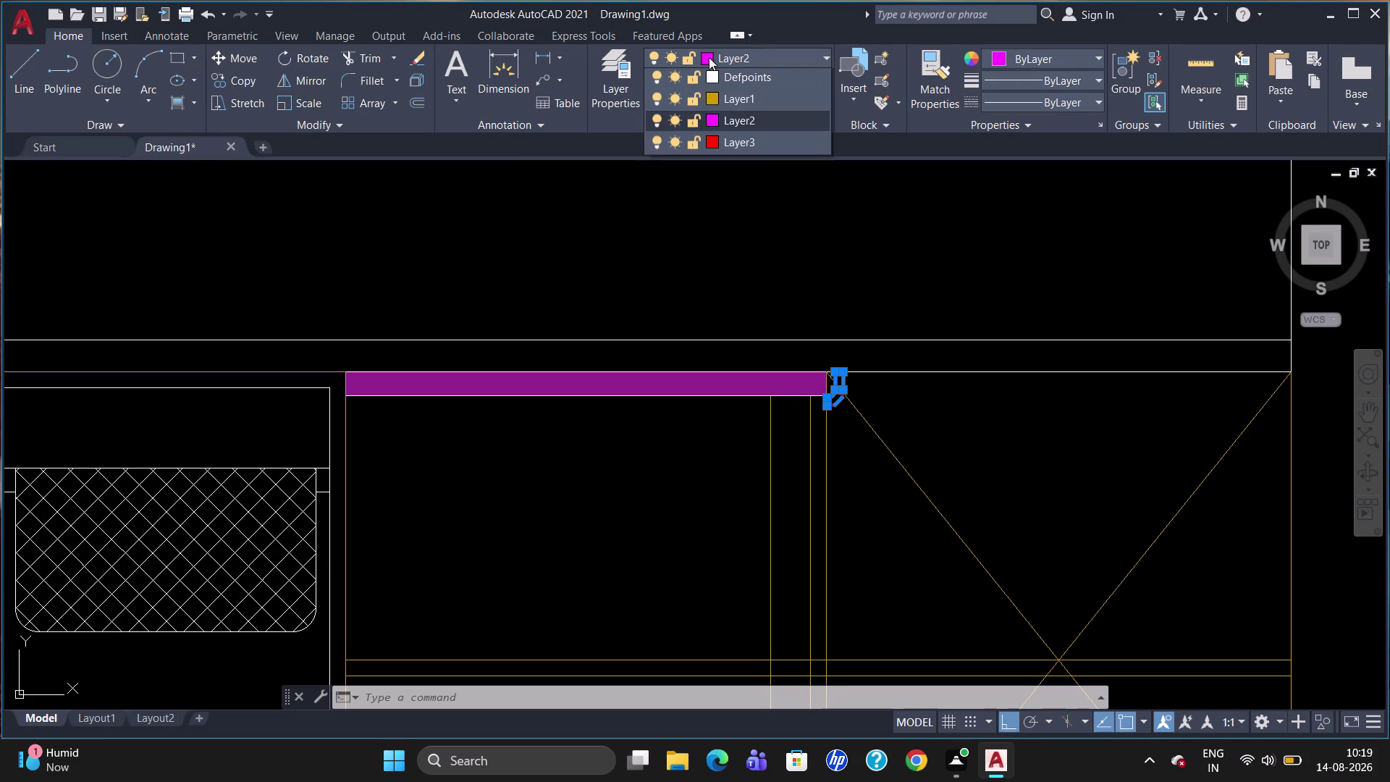
click(714, 147)
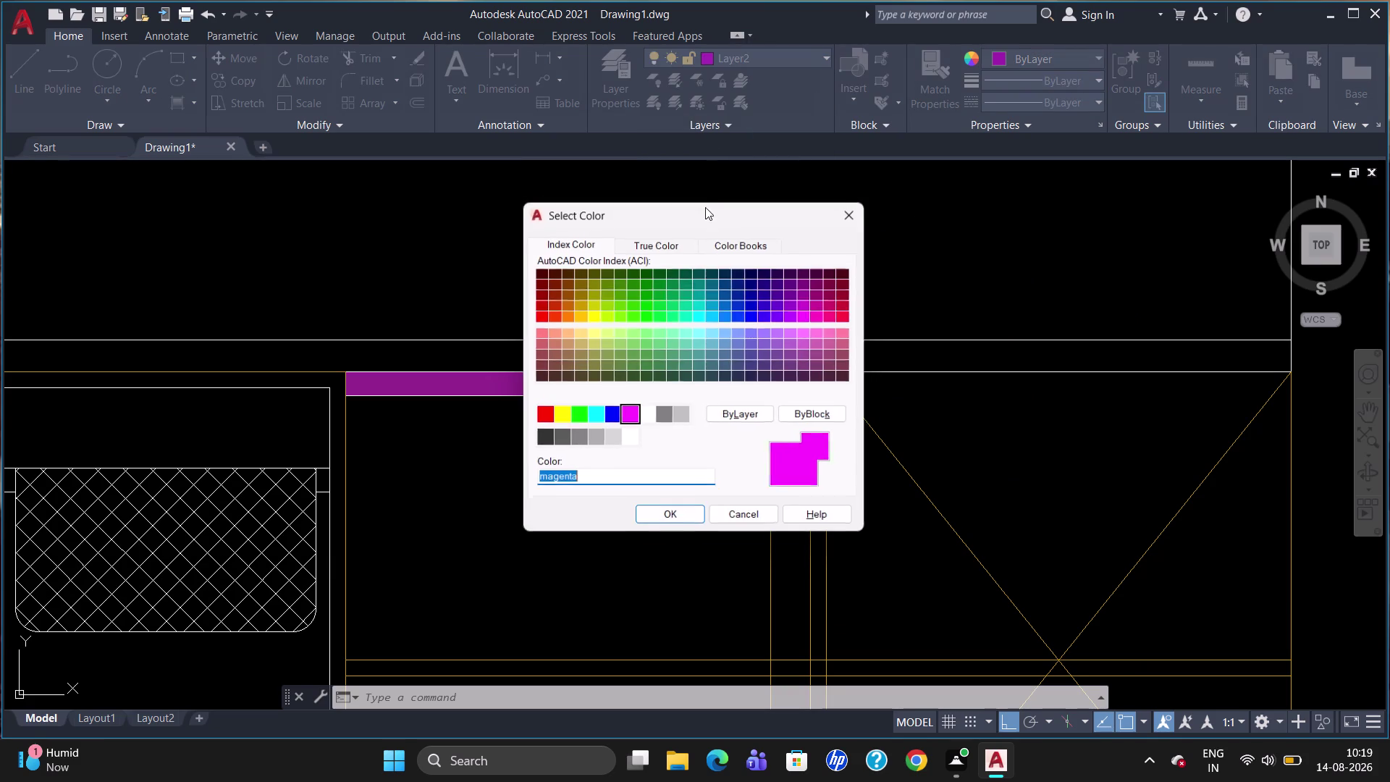
click(809, 304)
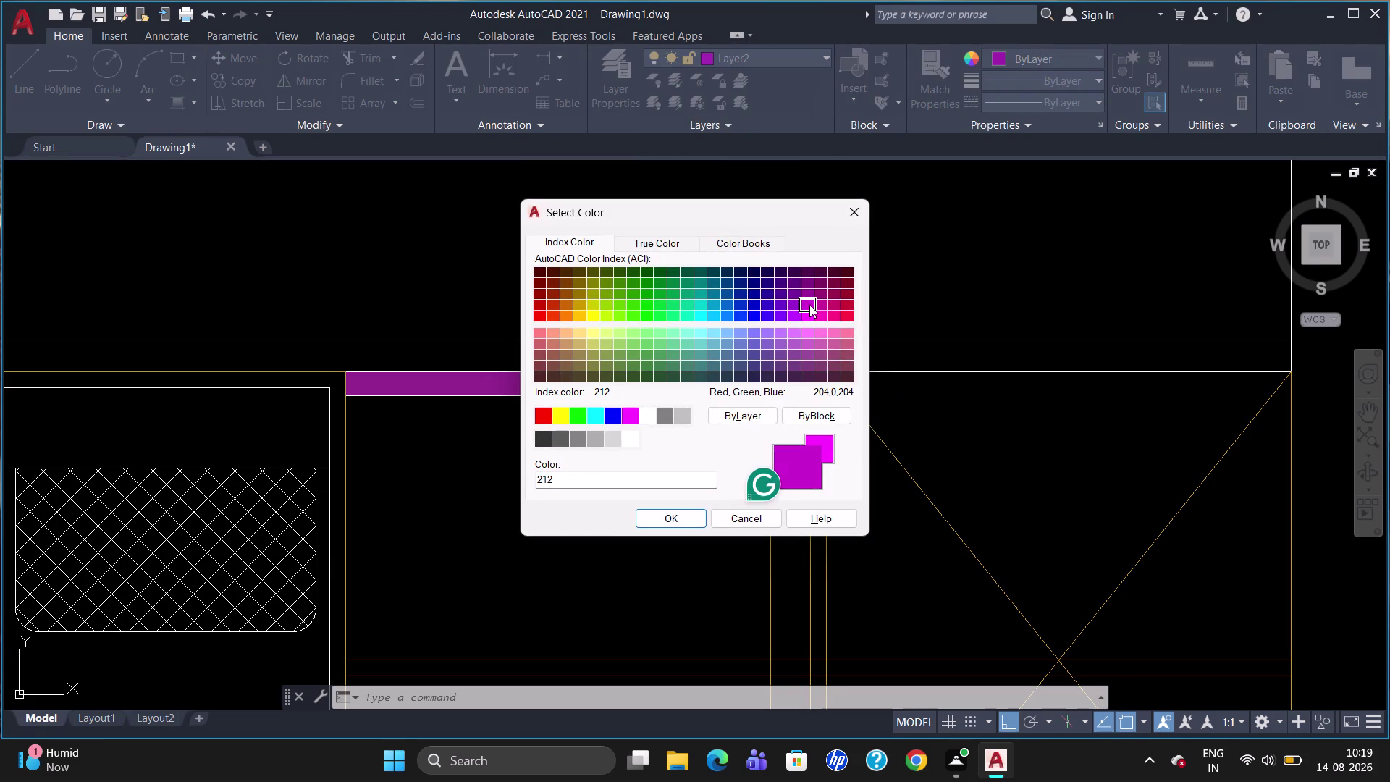
click(675, 517)
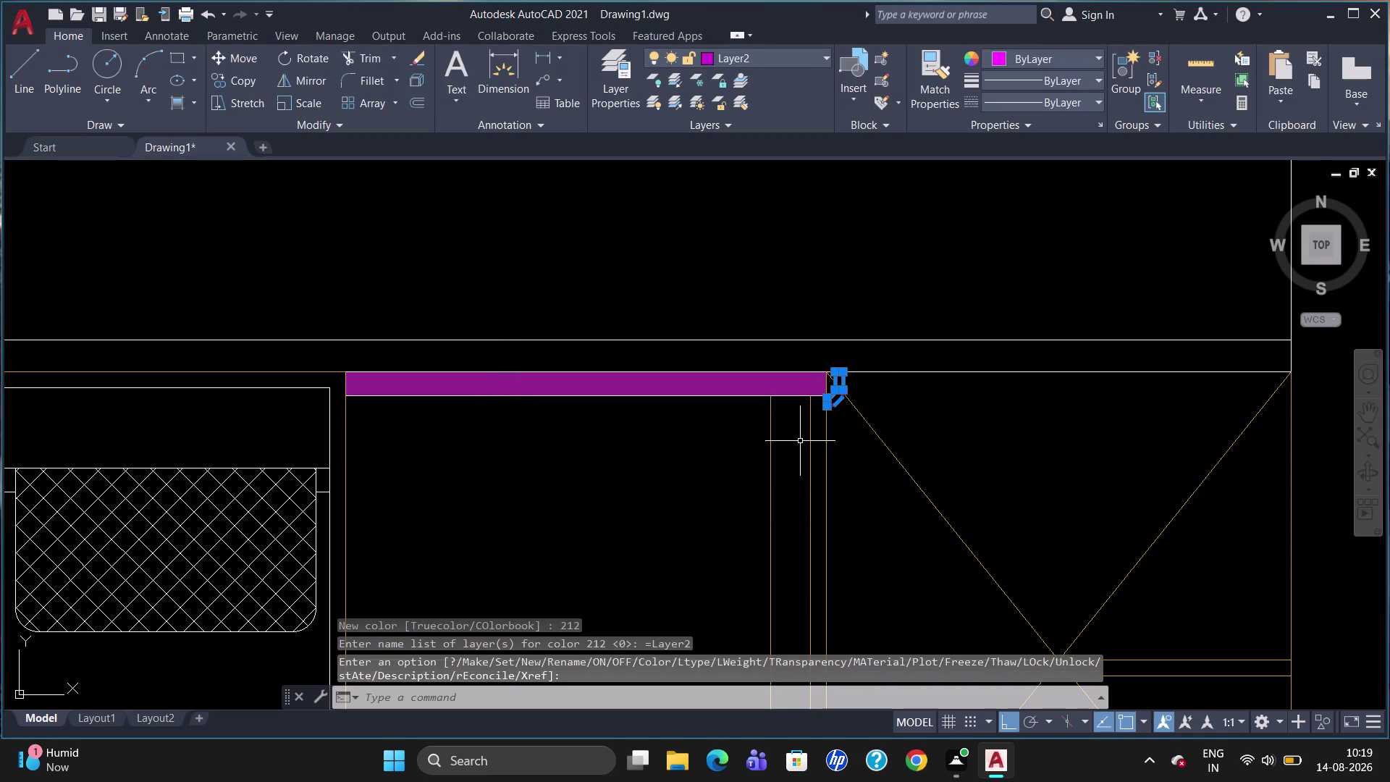
key(Escape)
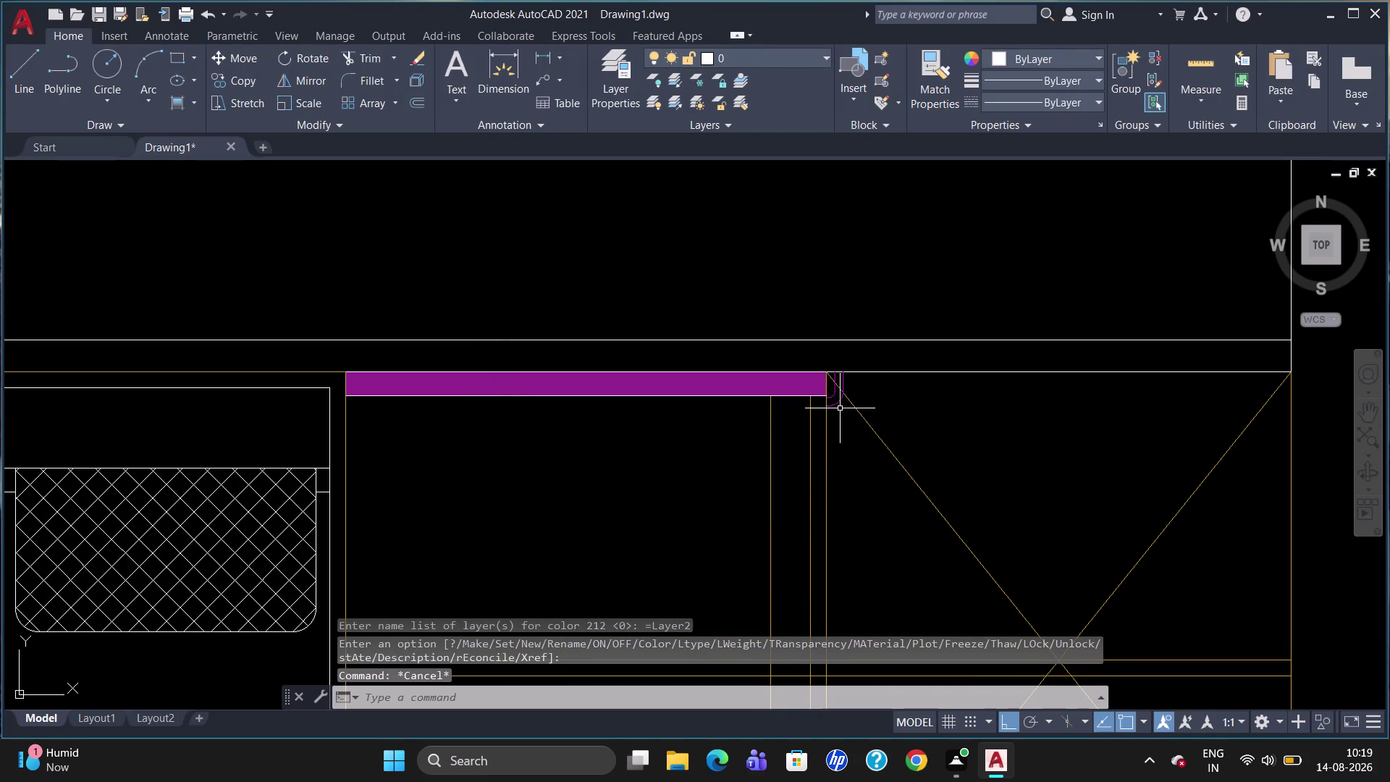
Open the full Layer Properties Manager from the Home tab.
scroll(down, 3)
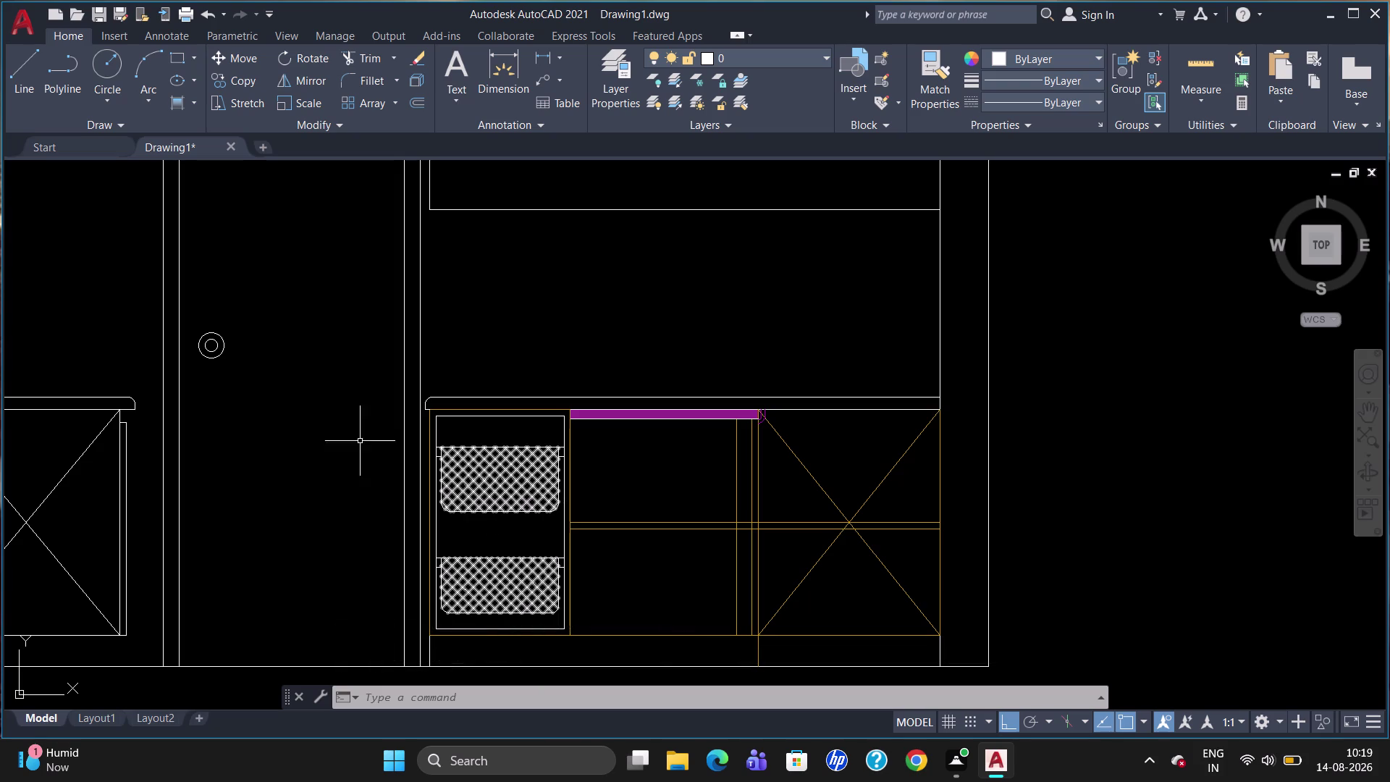
click(768, 54)
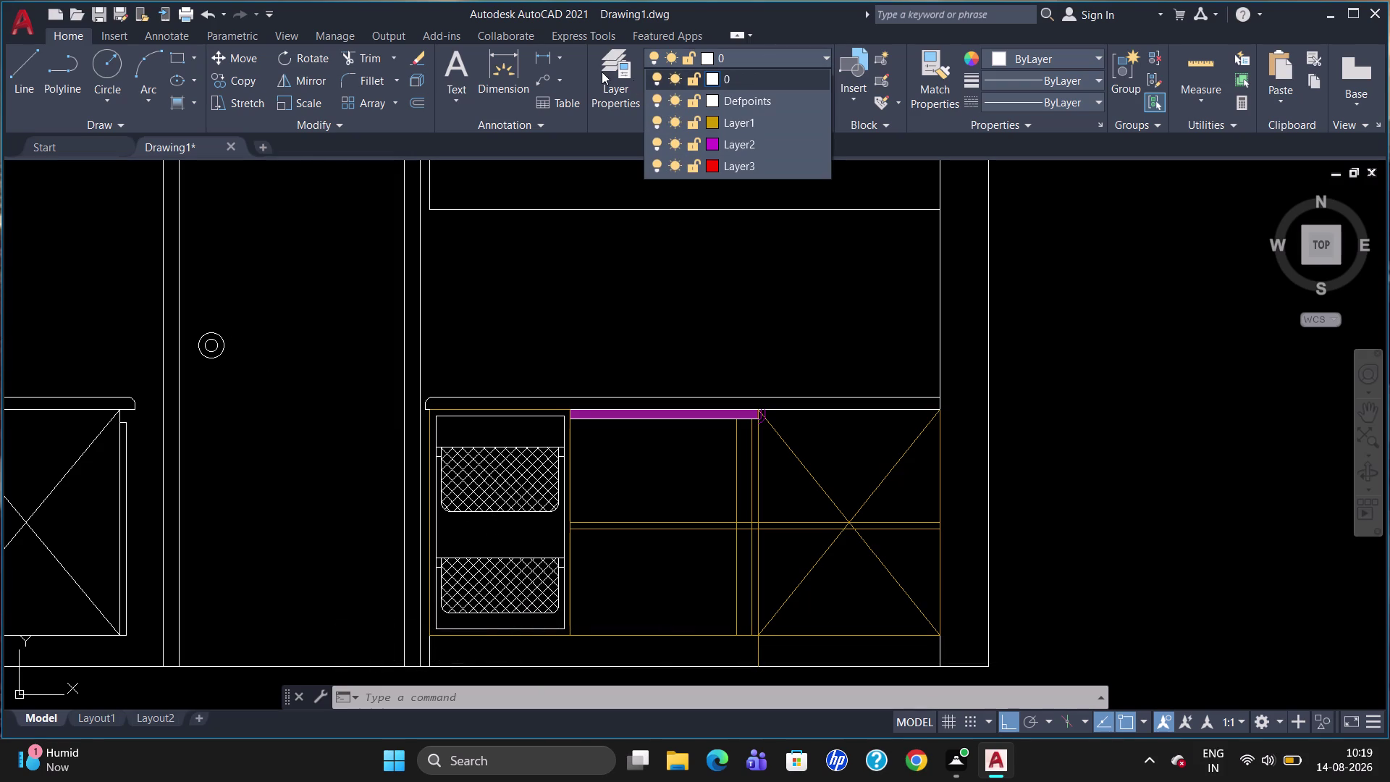
click(628, 72)
click(629, 72)
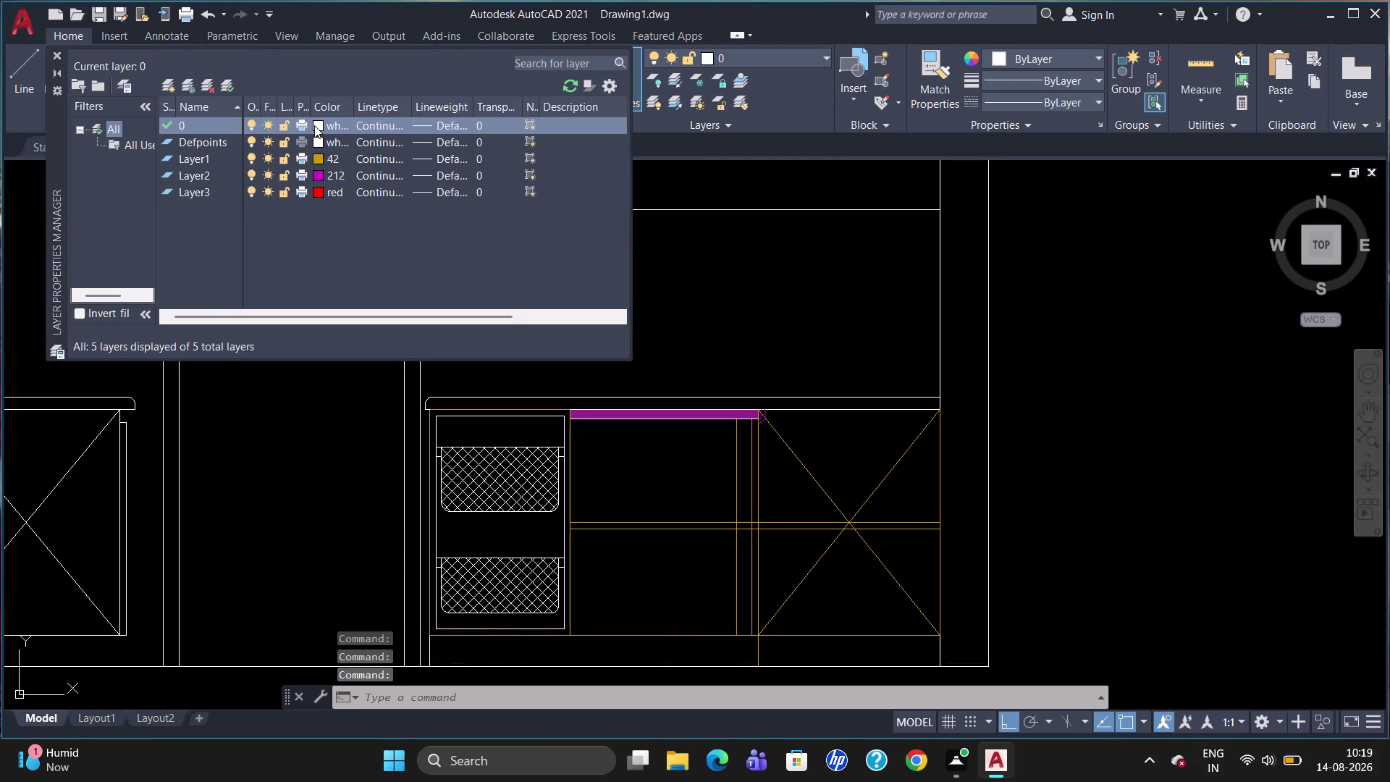
Create Layer4 with colour index 22, then select the basket hatches.
click(169, 85)
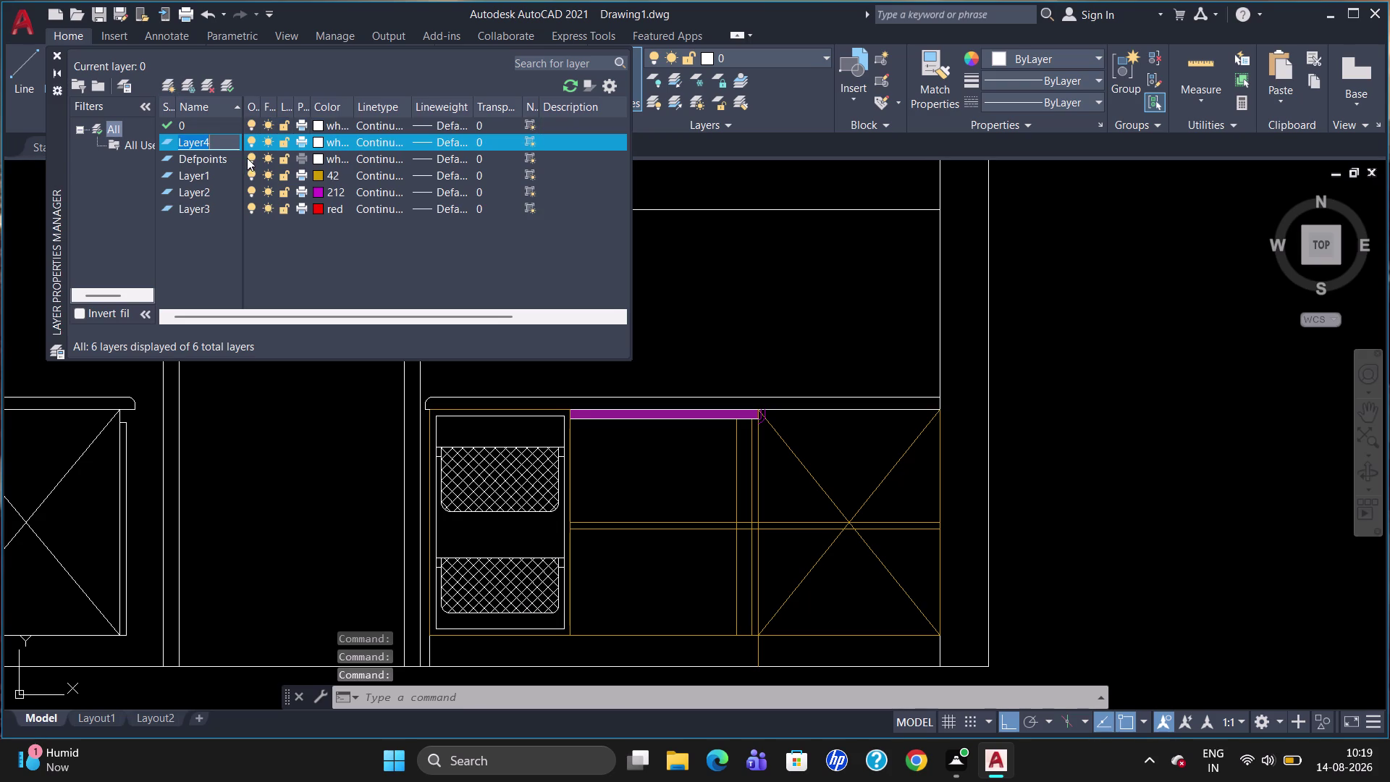
click(320, 144)
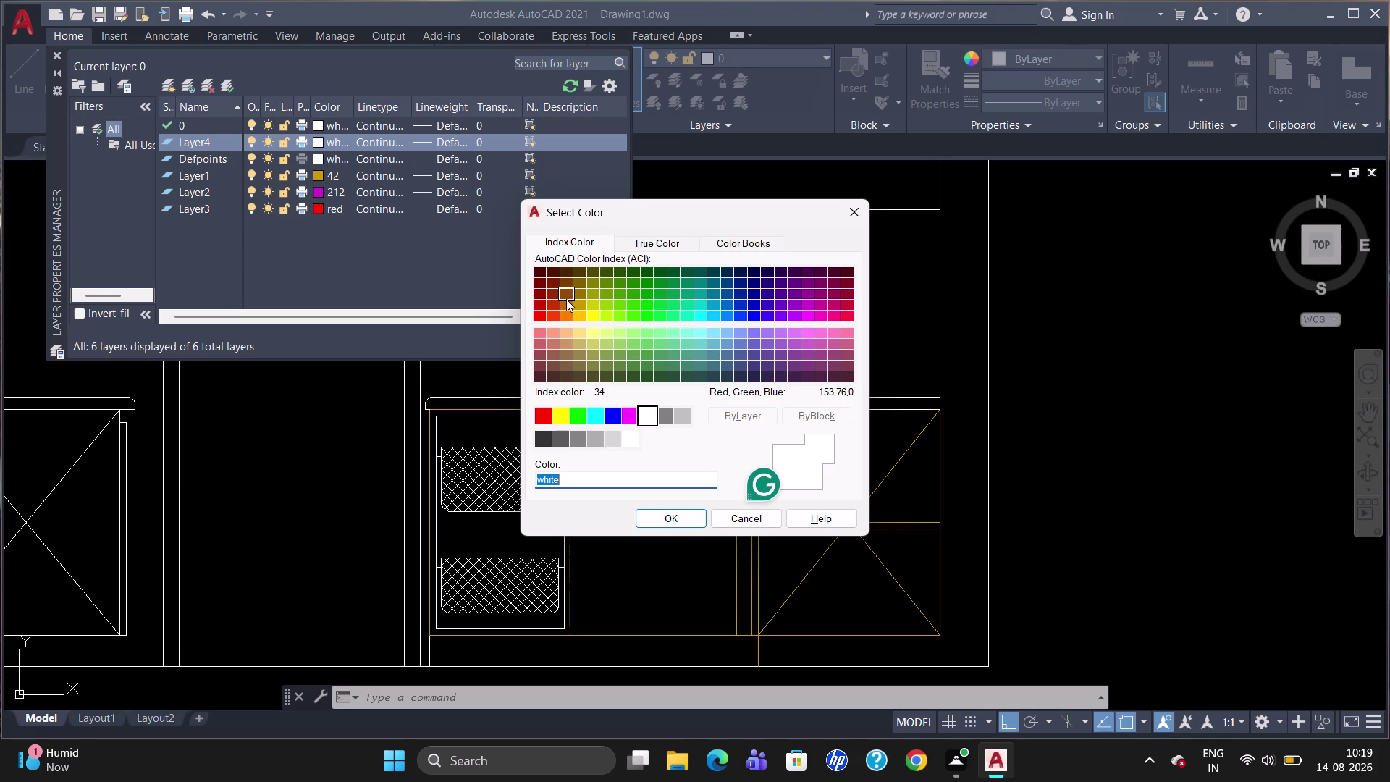
click(551, 305)
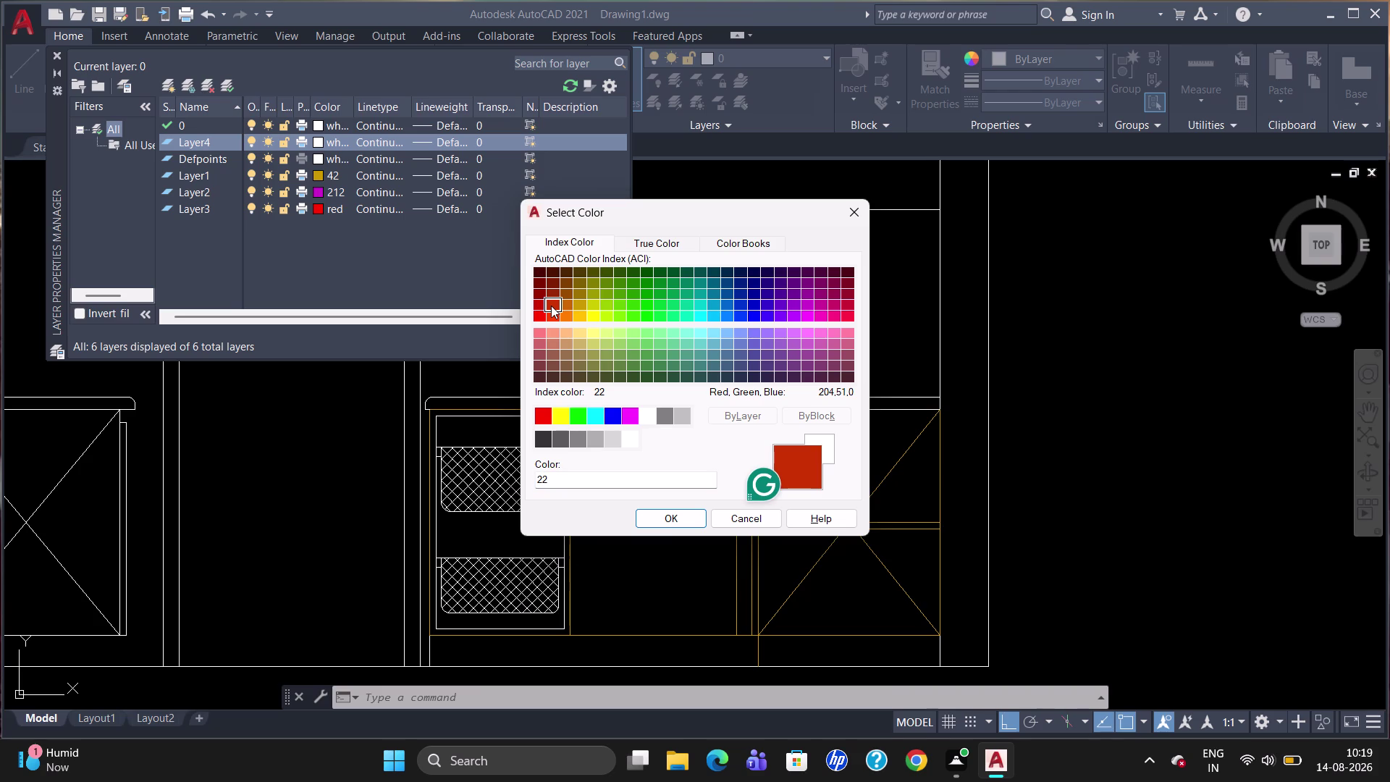
click(644, 523)
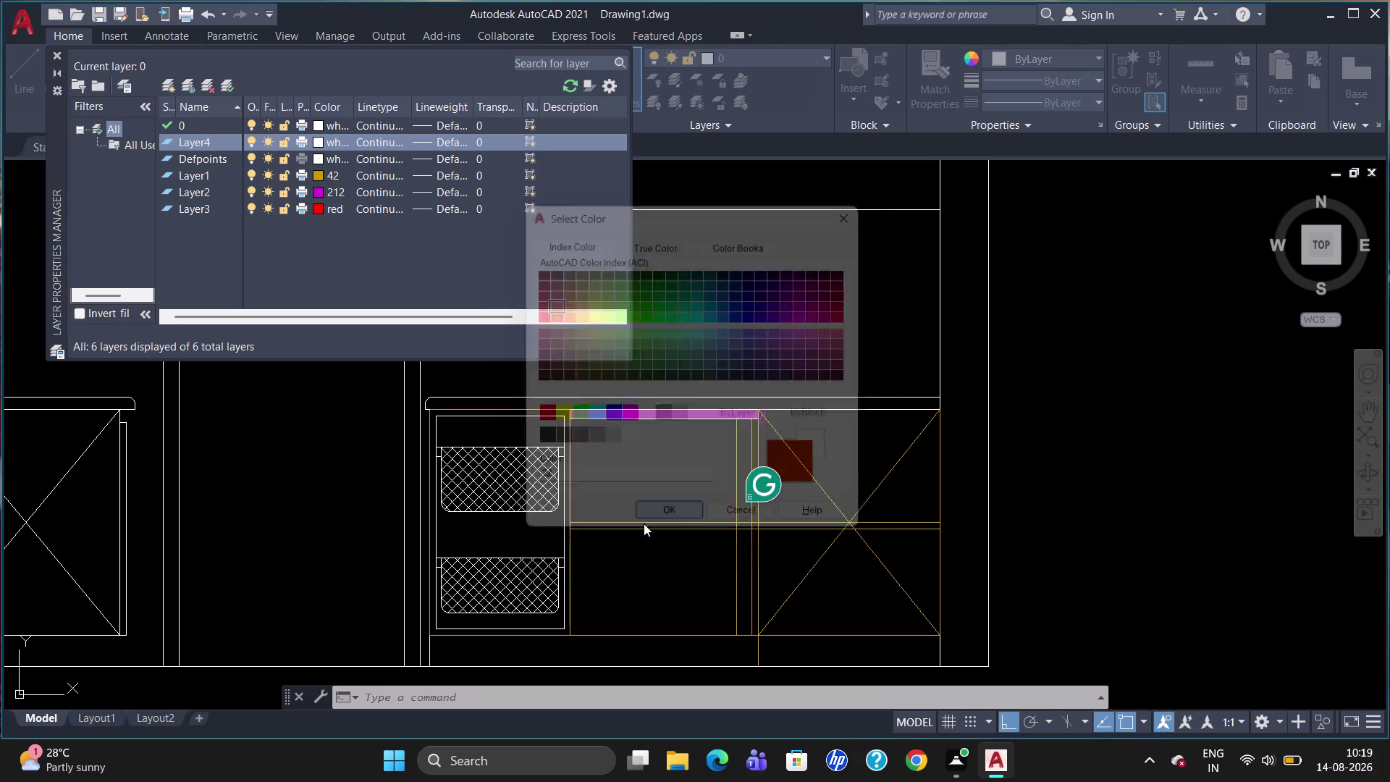
click(511, 473)
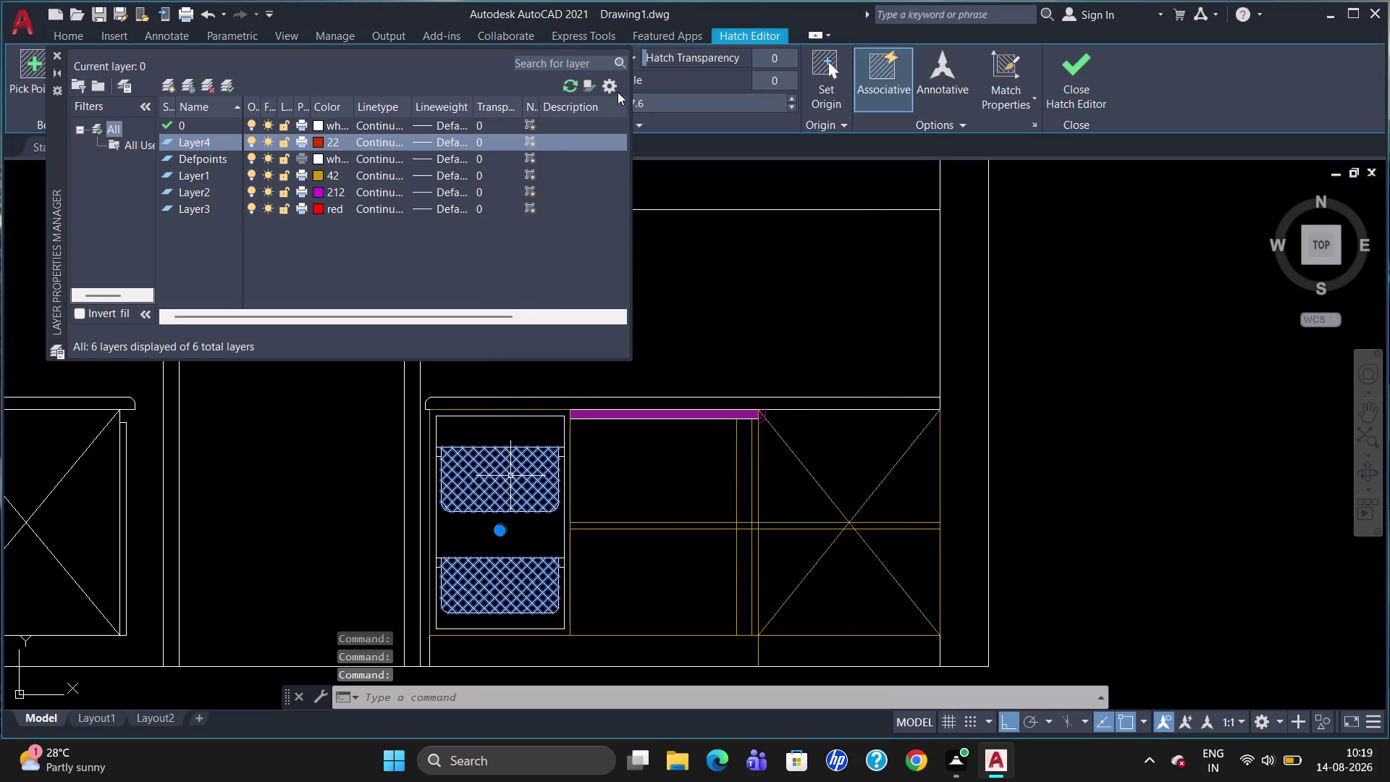
click(56, 55)
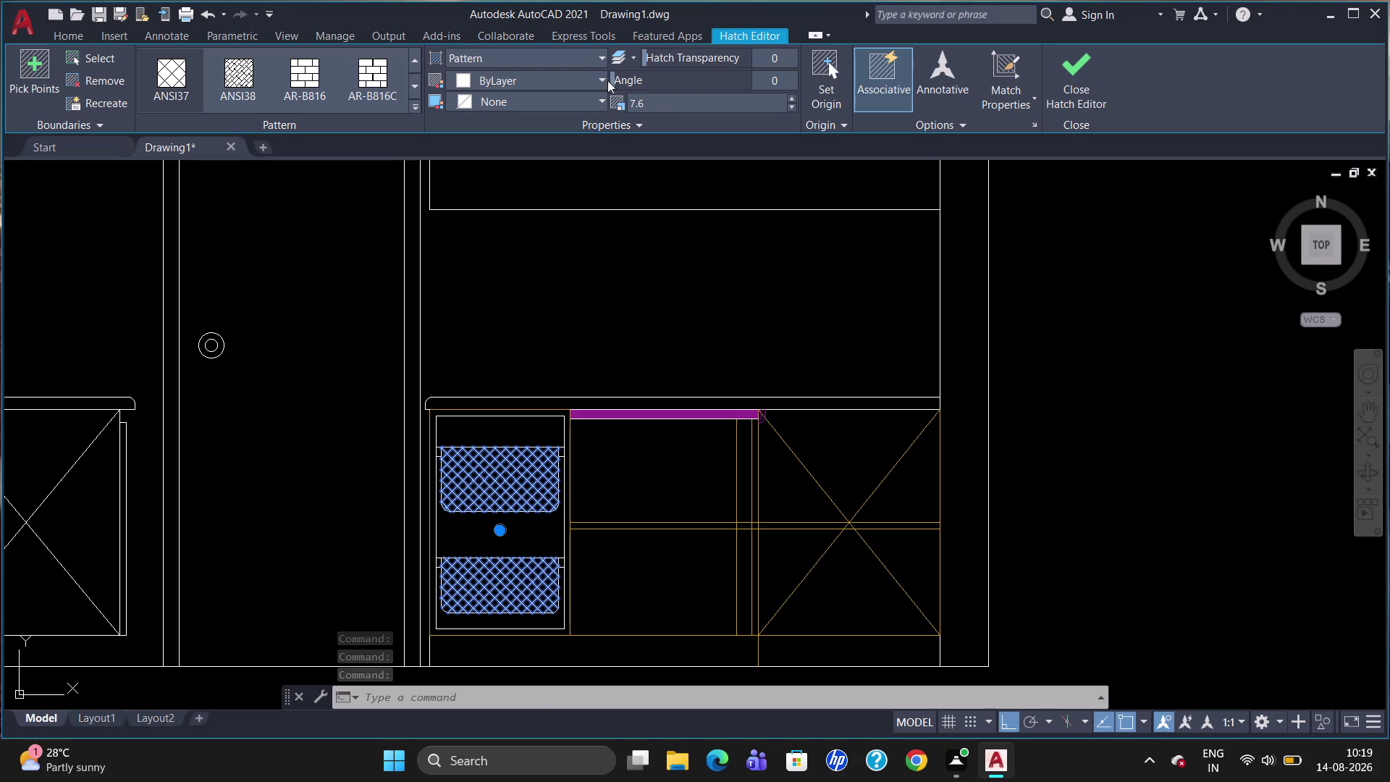
Move both selected basket hatches from blue onto Layer4.
click(69, 37)
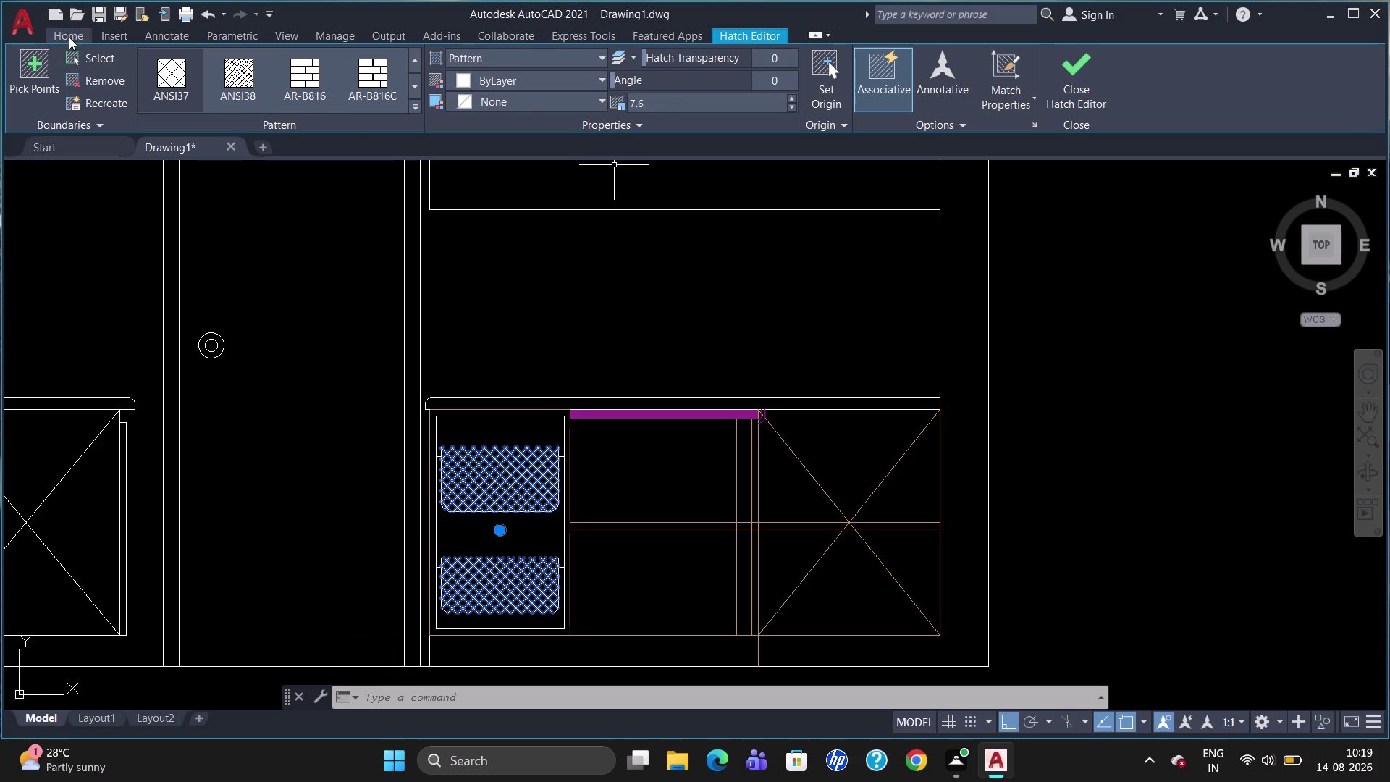
click(755, 58)
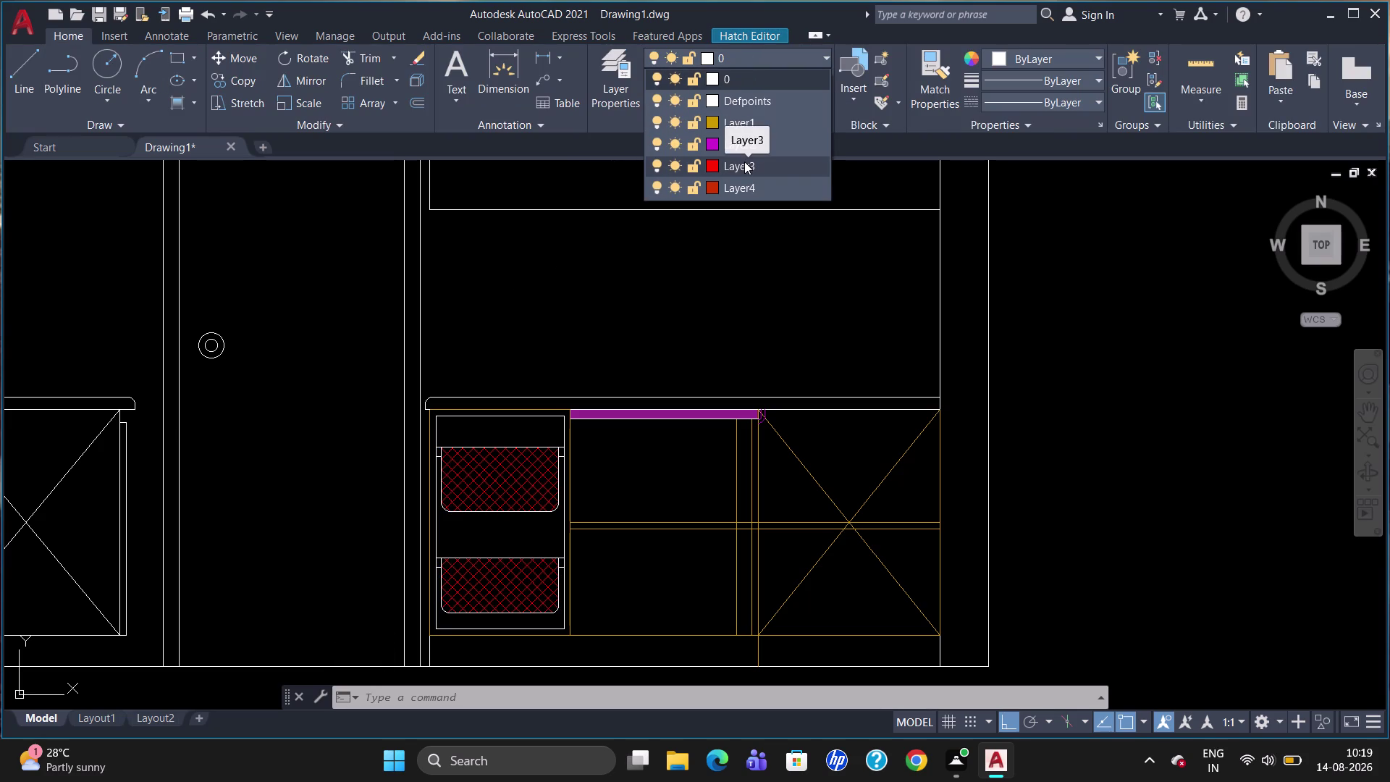
click(745, 180)
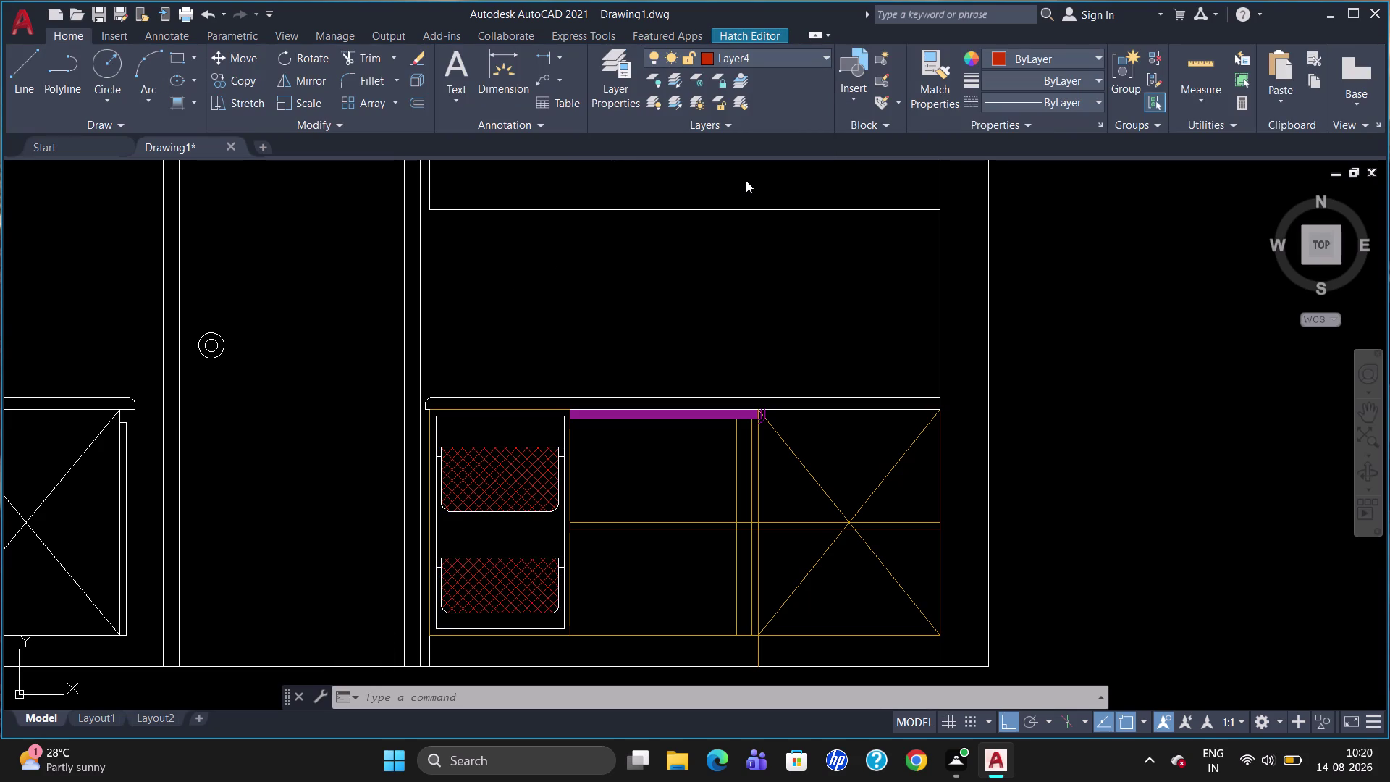
key(Escape)
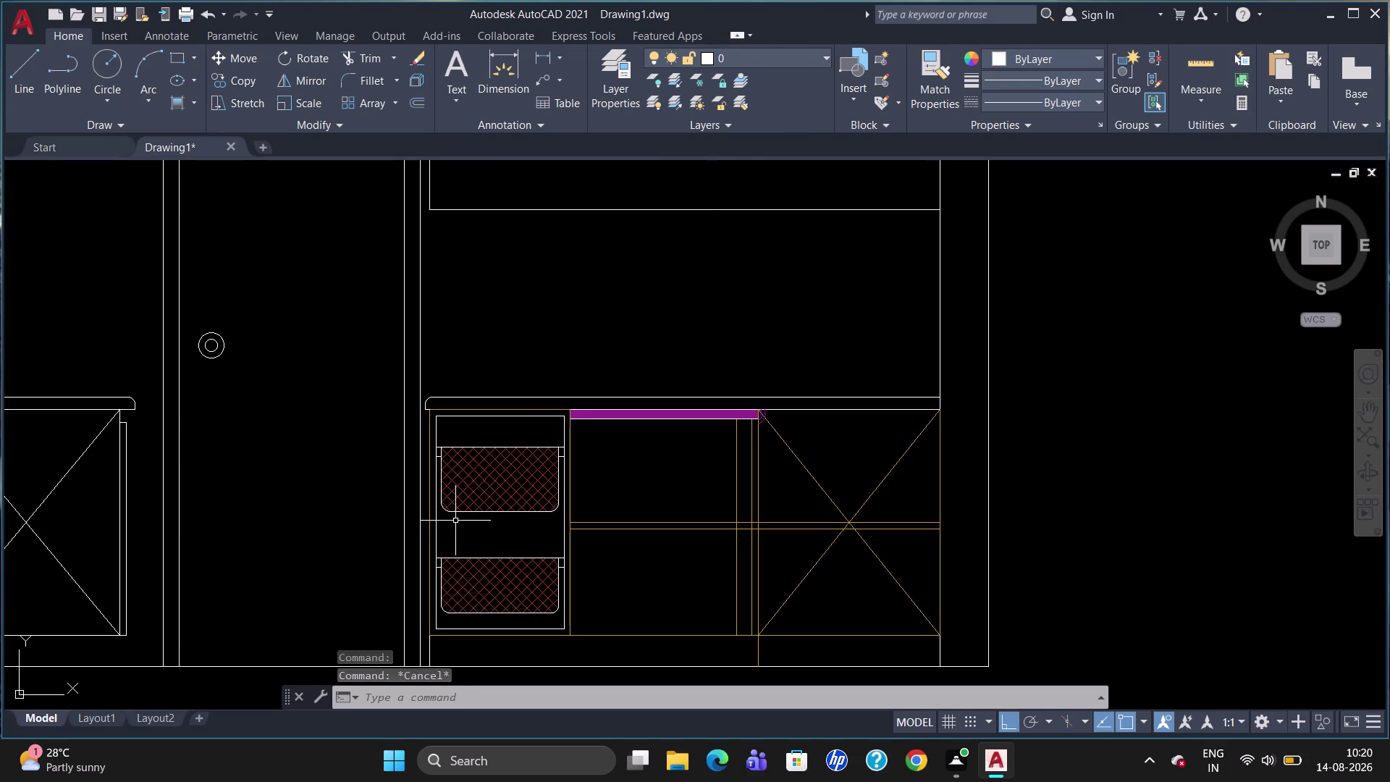
click(508, 447)
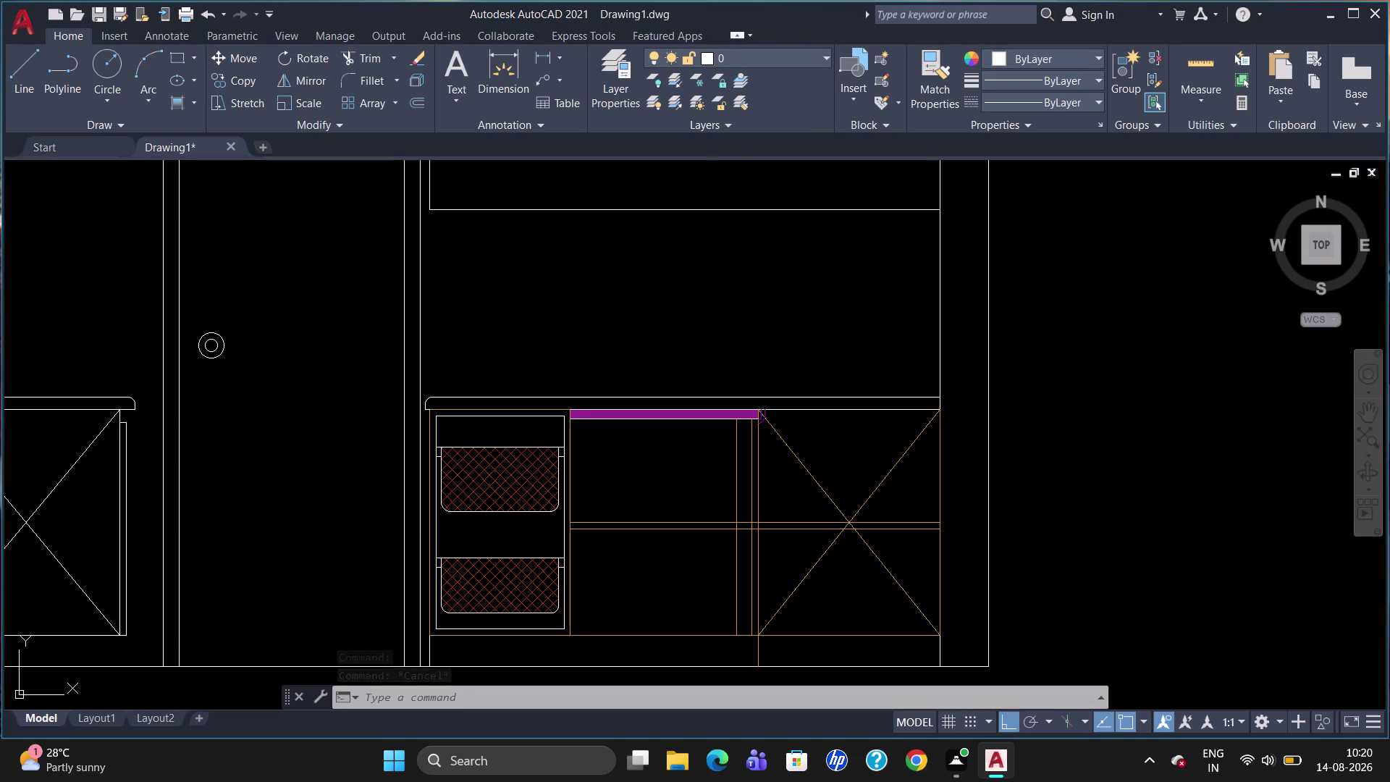
scroll(up, 3)
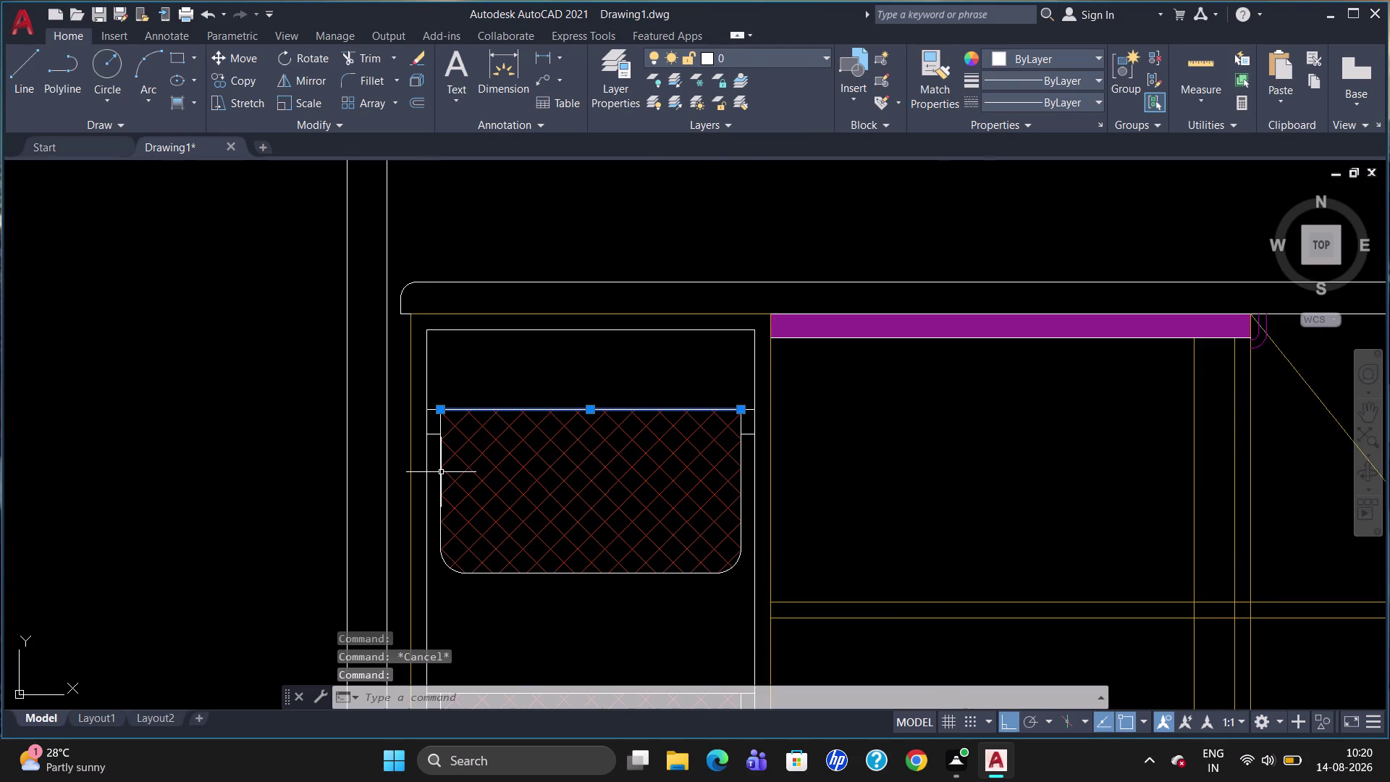
Join the upper basket's edges and curved corners into one polyline with J.
click(441, 472)
click(436, 437)
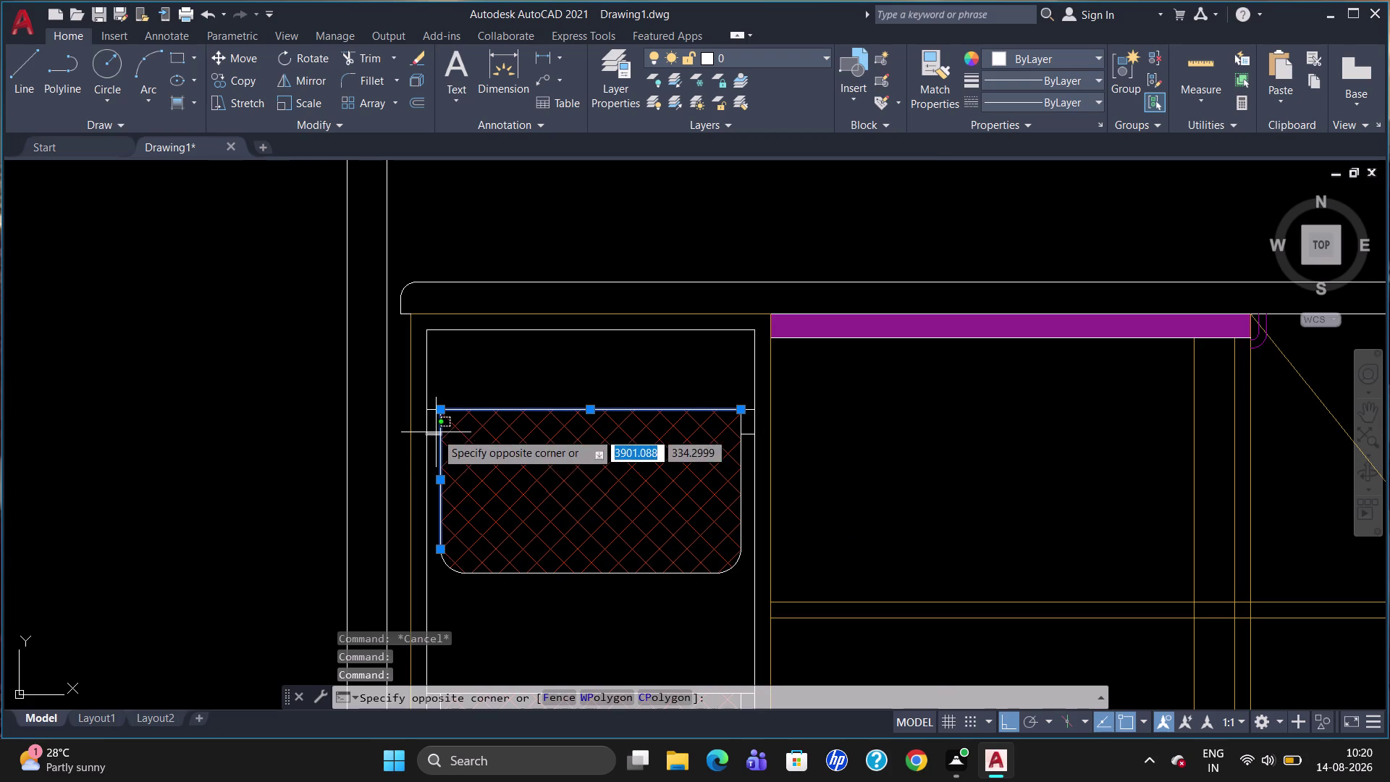
click(433, 434)
click(433, 411)
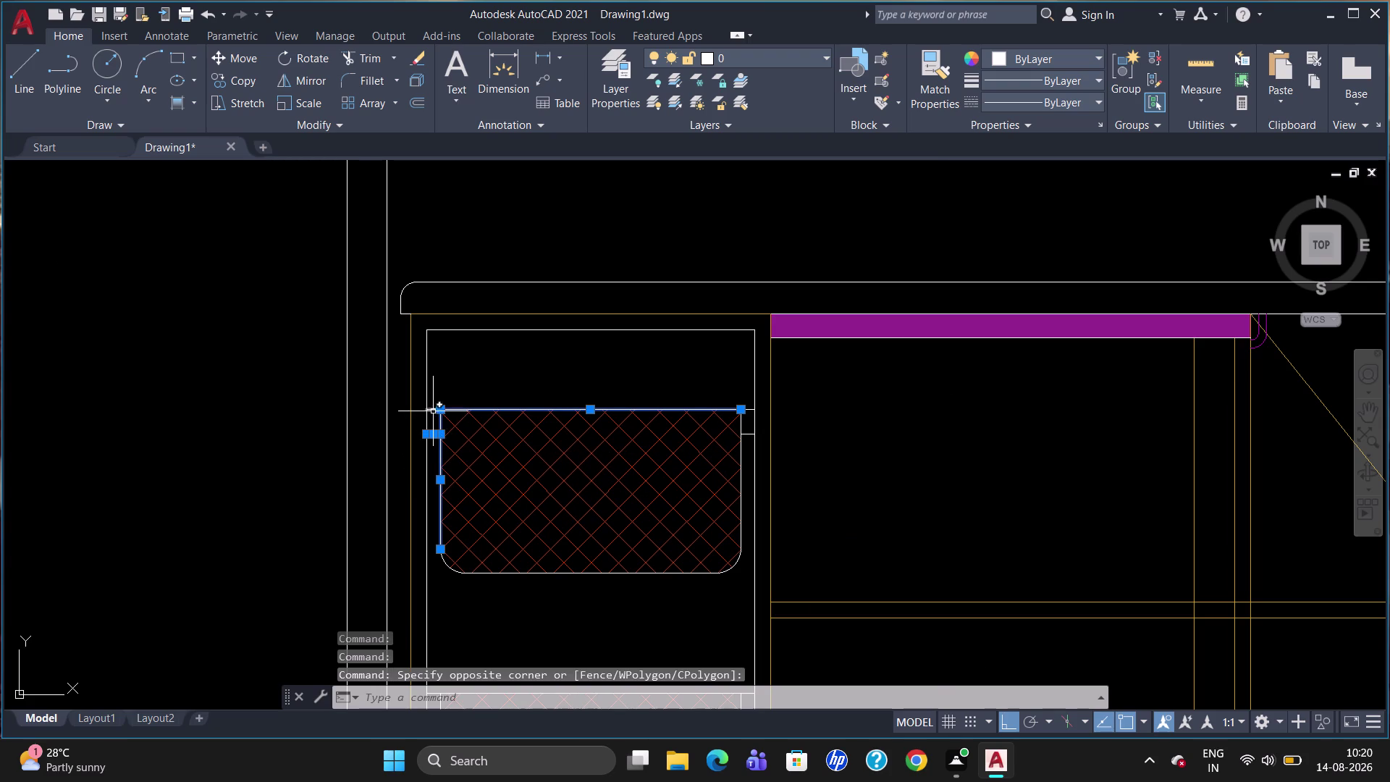
click(572, 572)
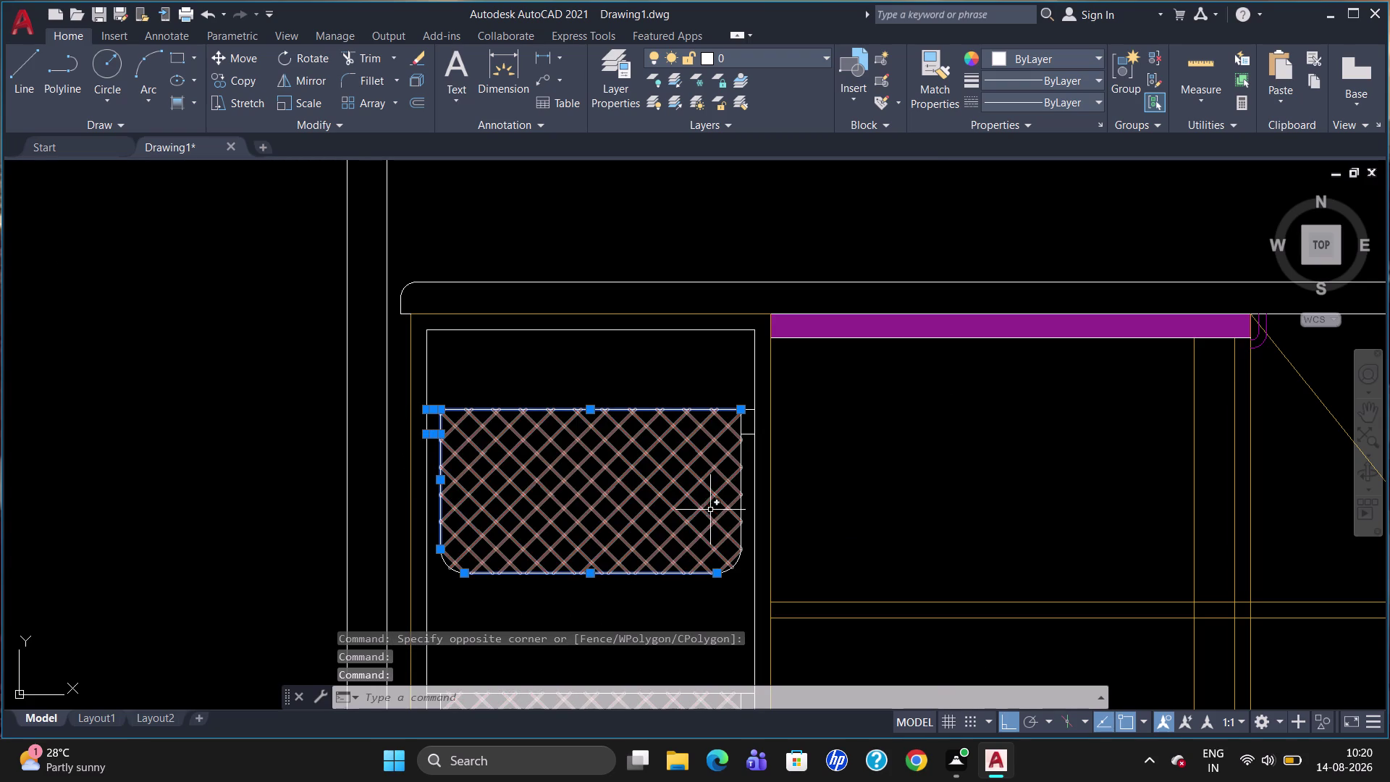
click(442, 562)
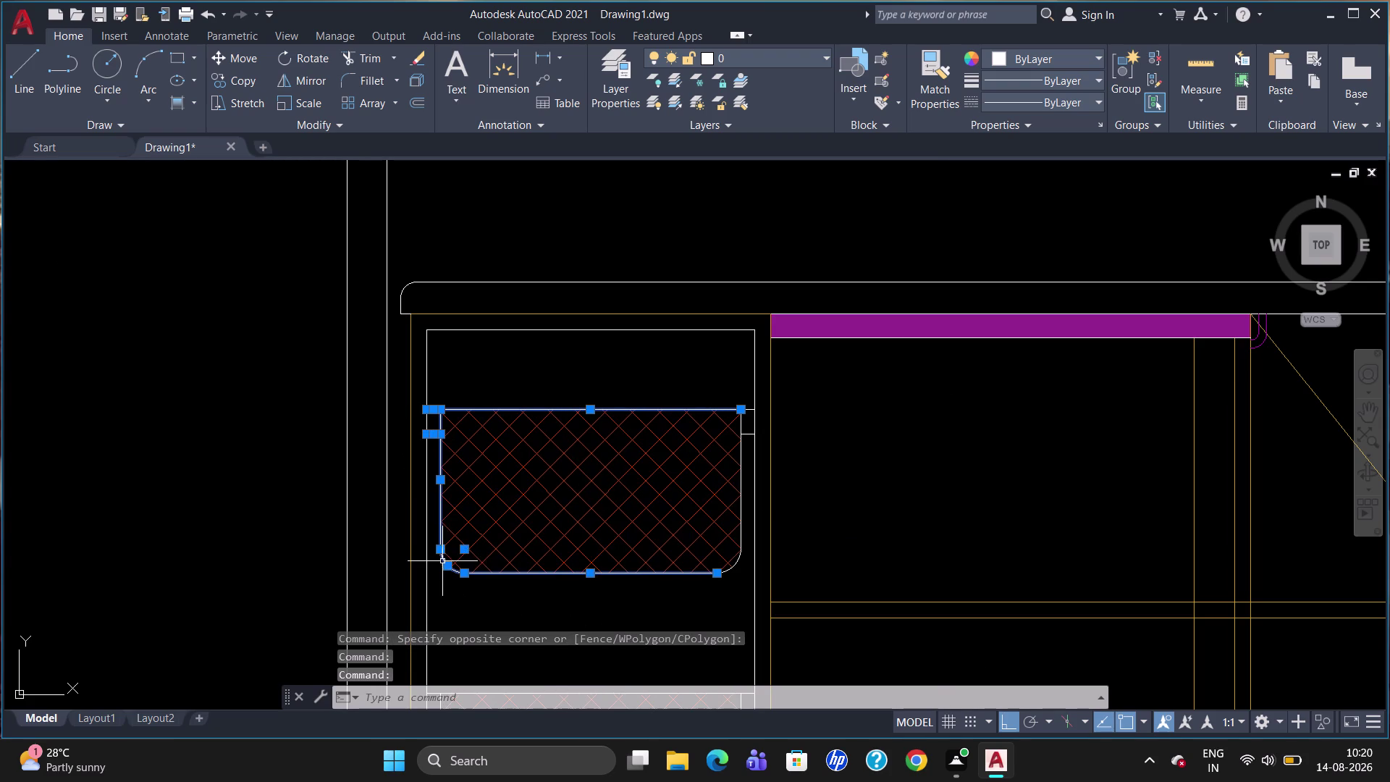
click(743, 504)
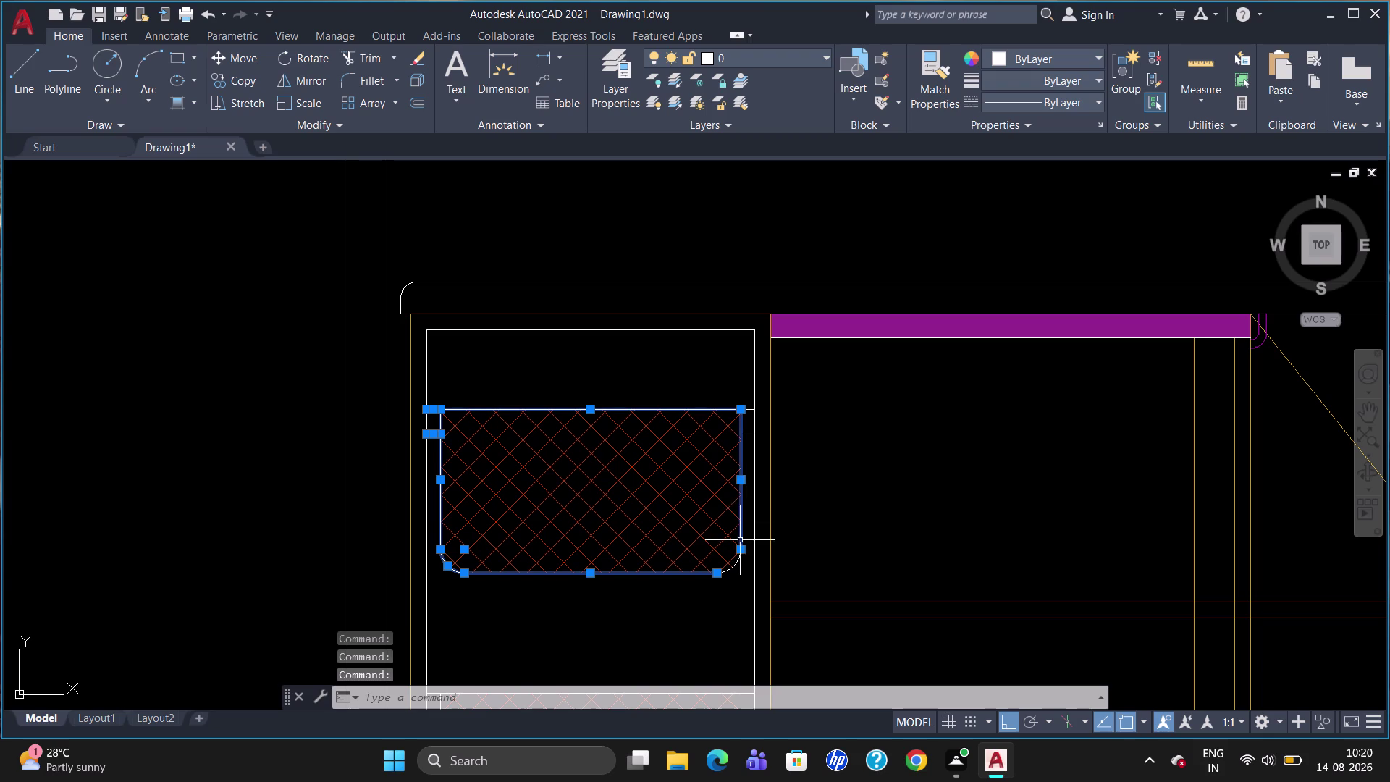
click(733, 570)
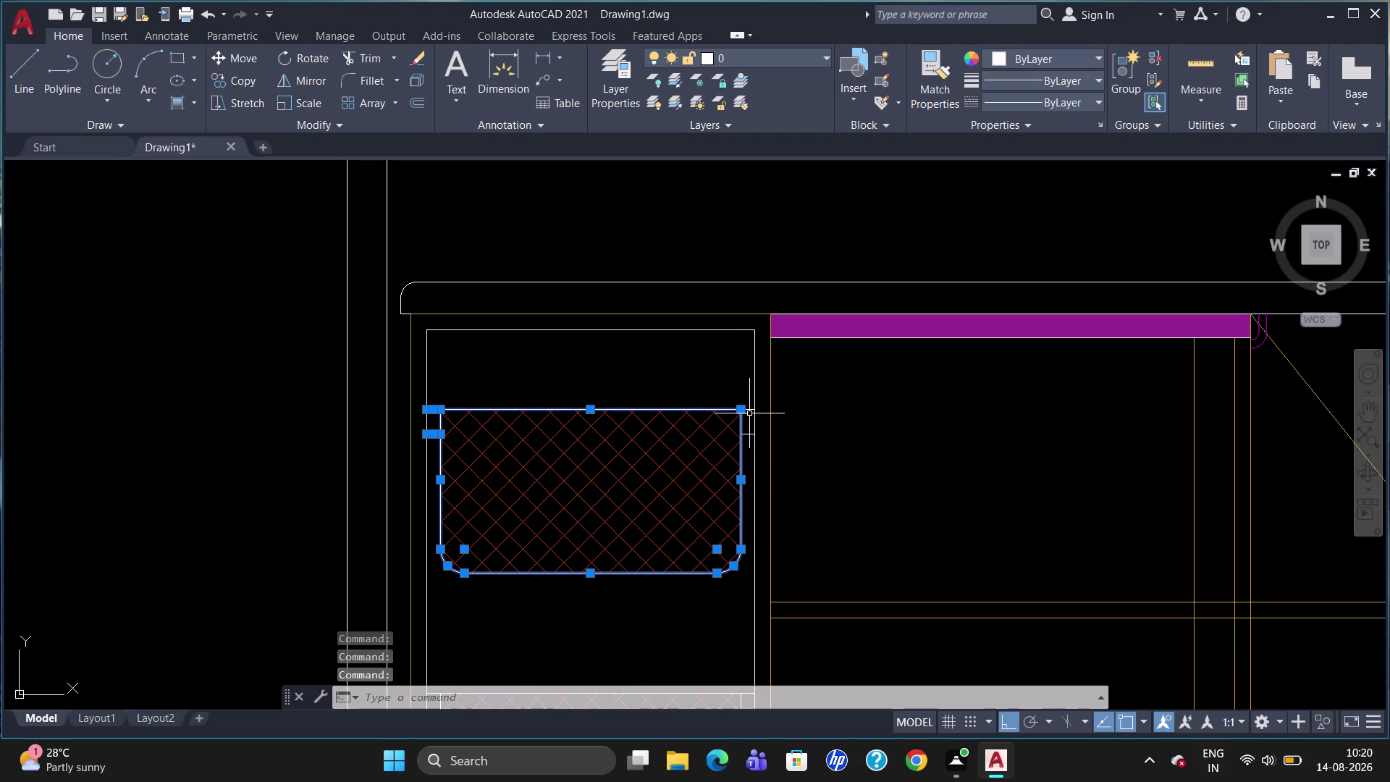
click(746, 409)
click(744, 435)
key(j)
key(Return)
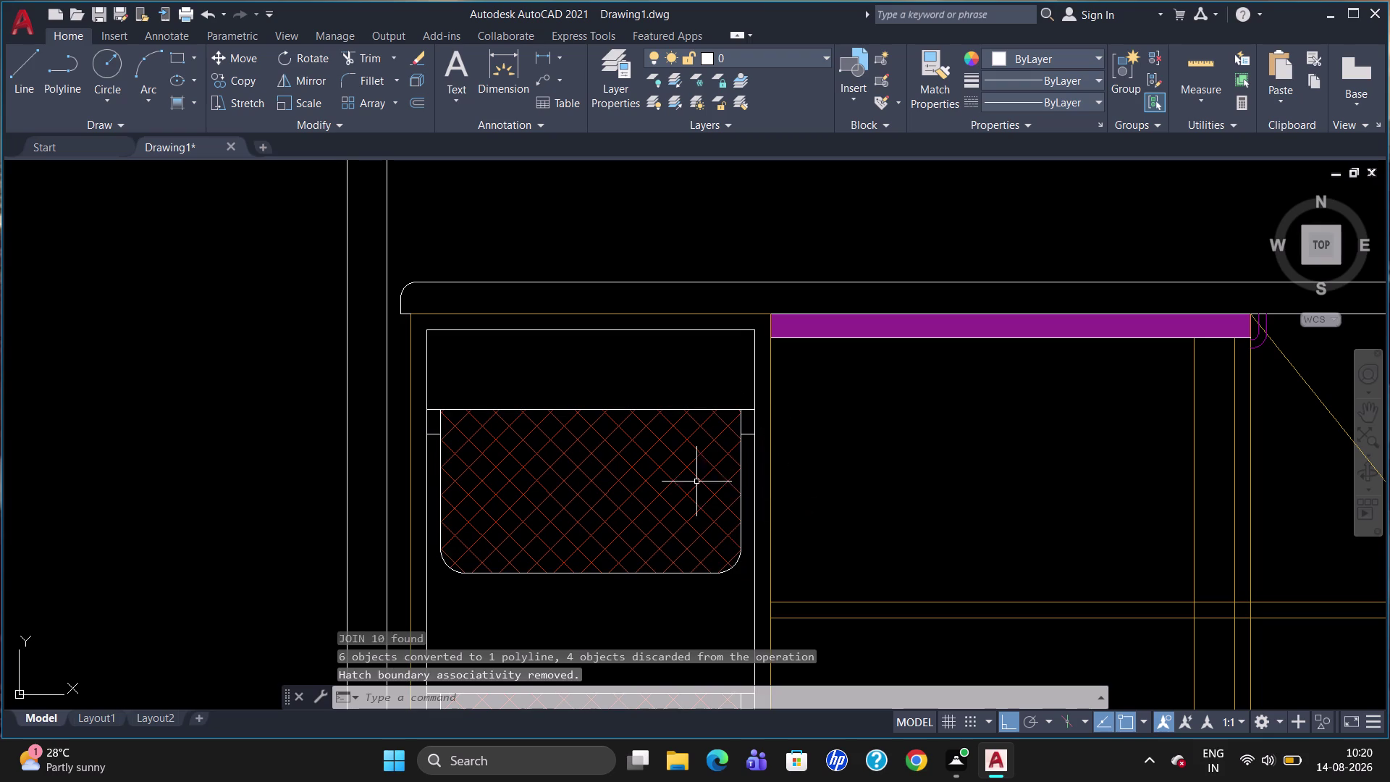
Move the upper basket's new outline polyline onto Layer4.
click(637, 410)
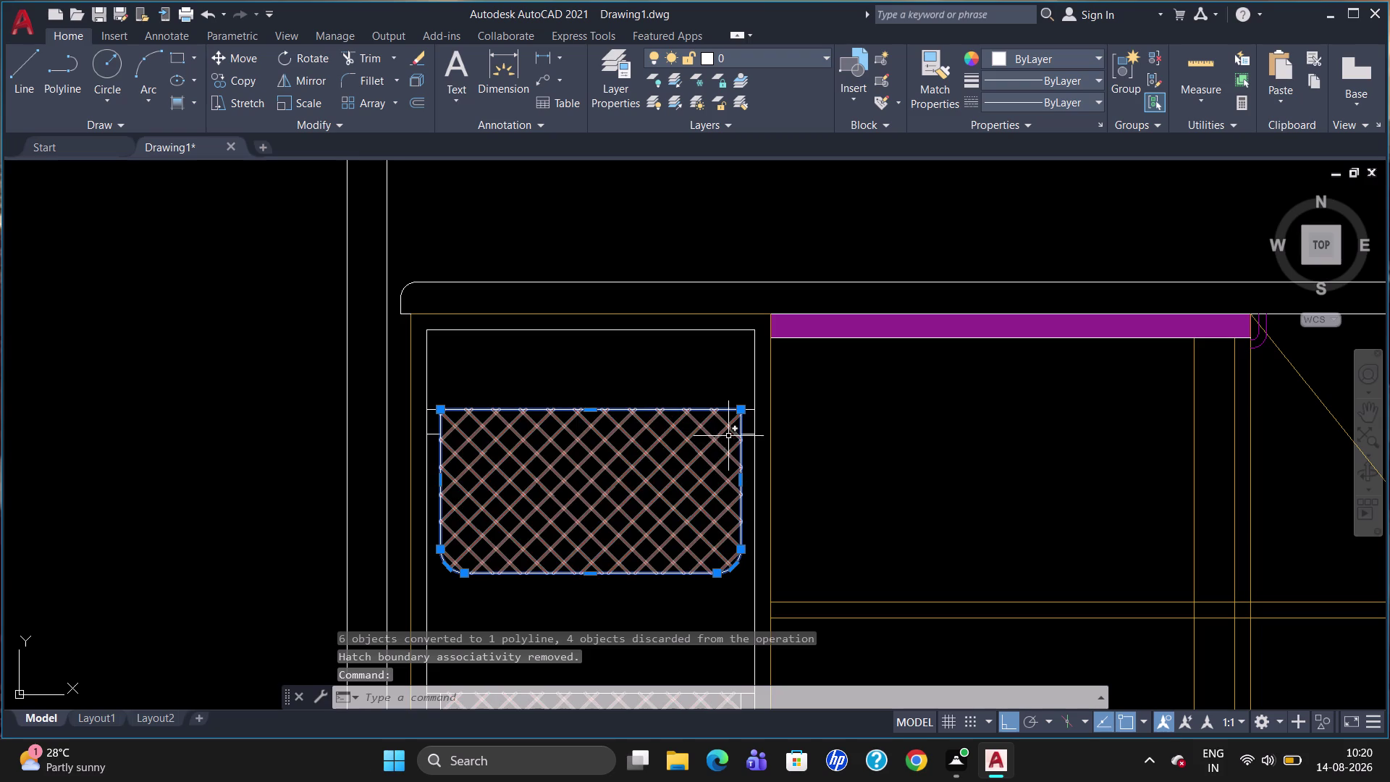
click(746, 436)
click(750, 410)
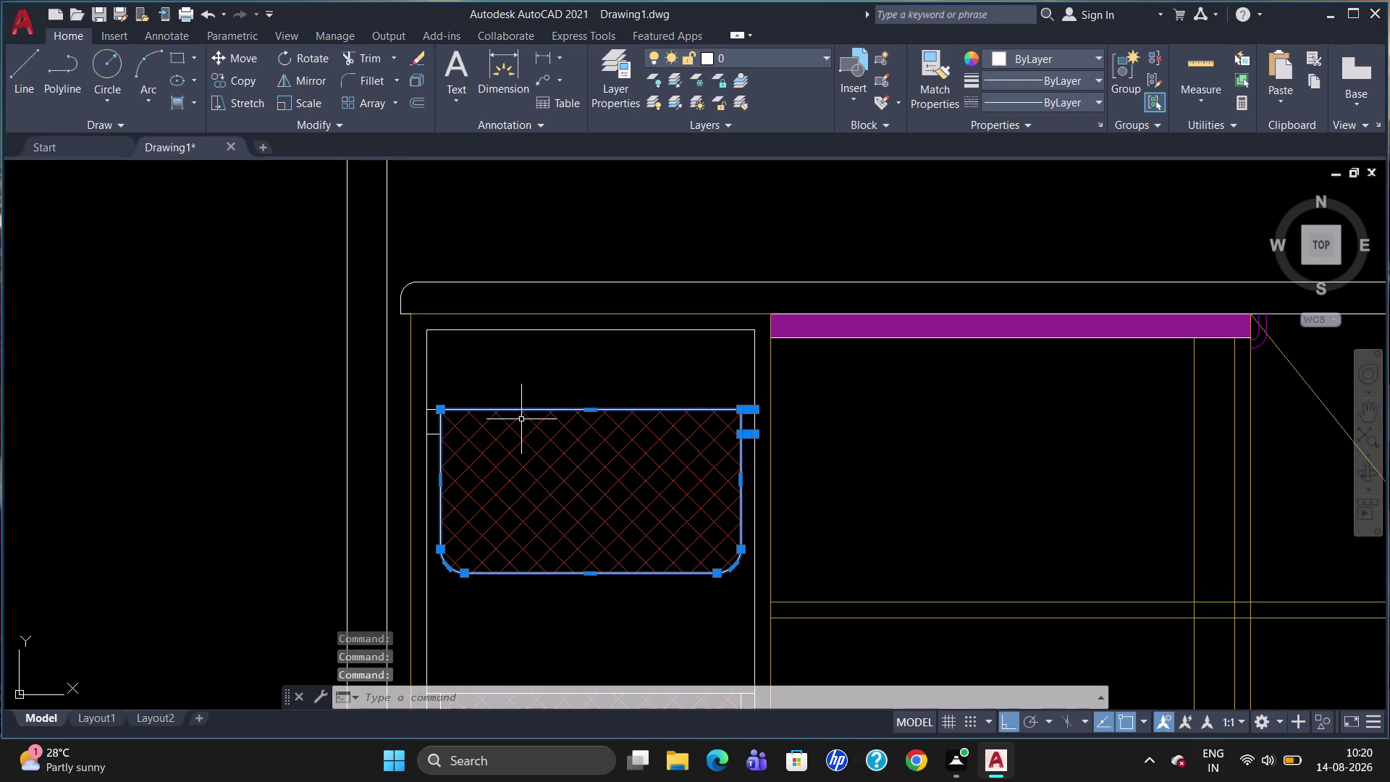
click(434, 406)
click(433, 411)
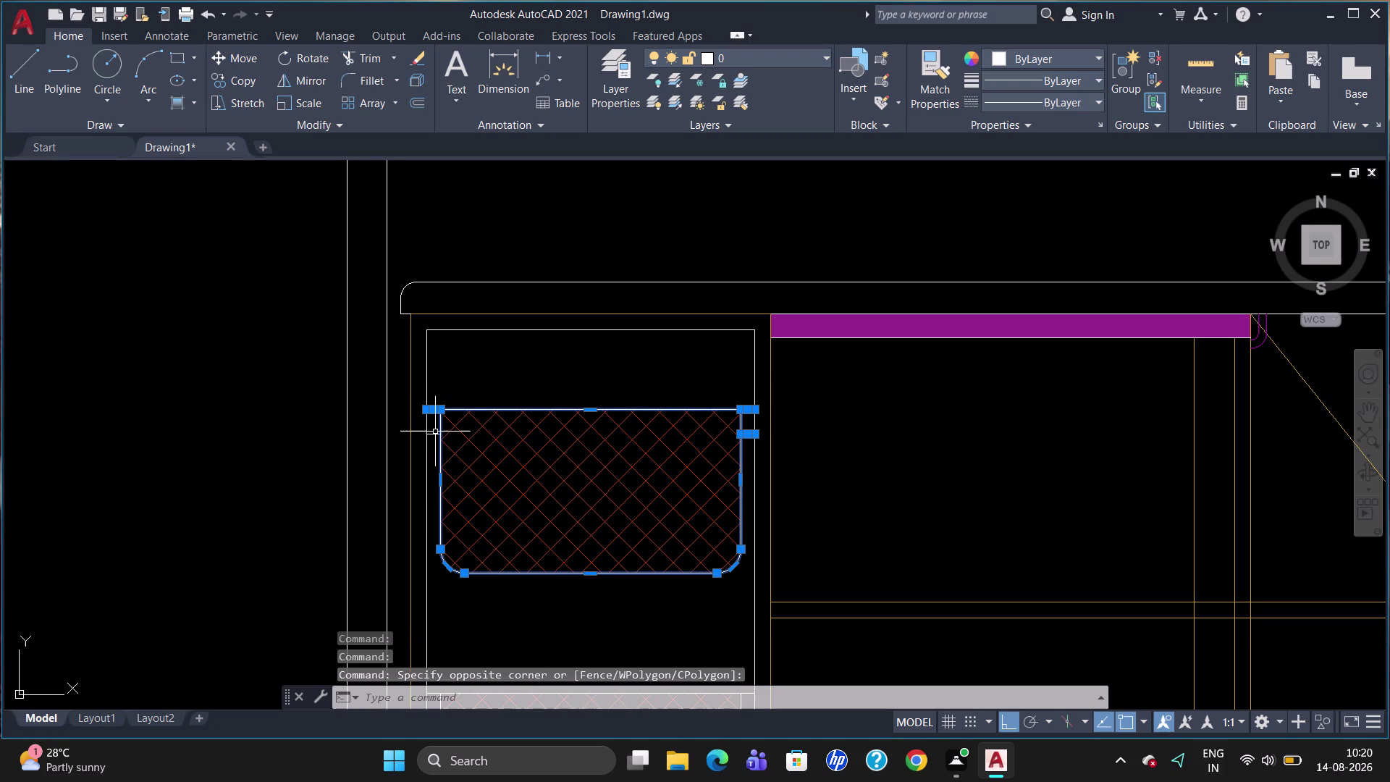
click(436, 435)
click(777, 55)
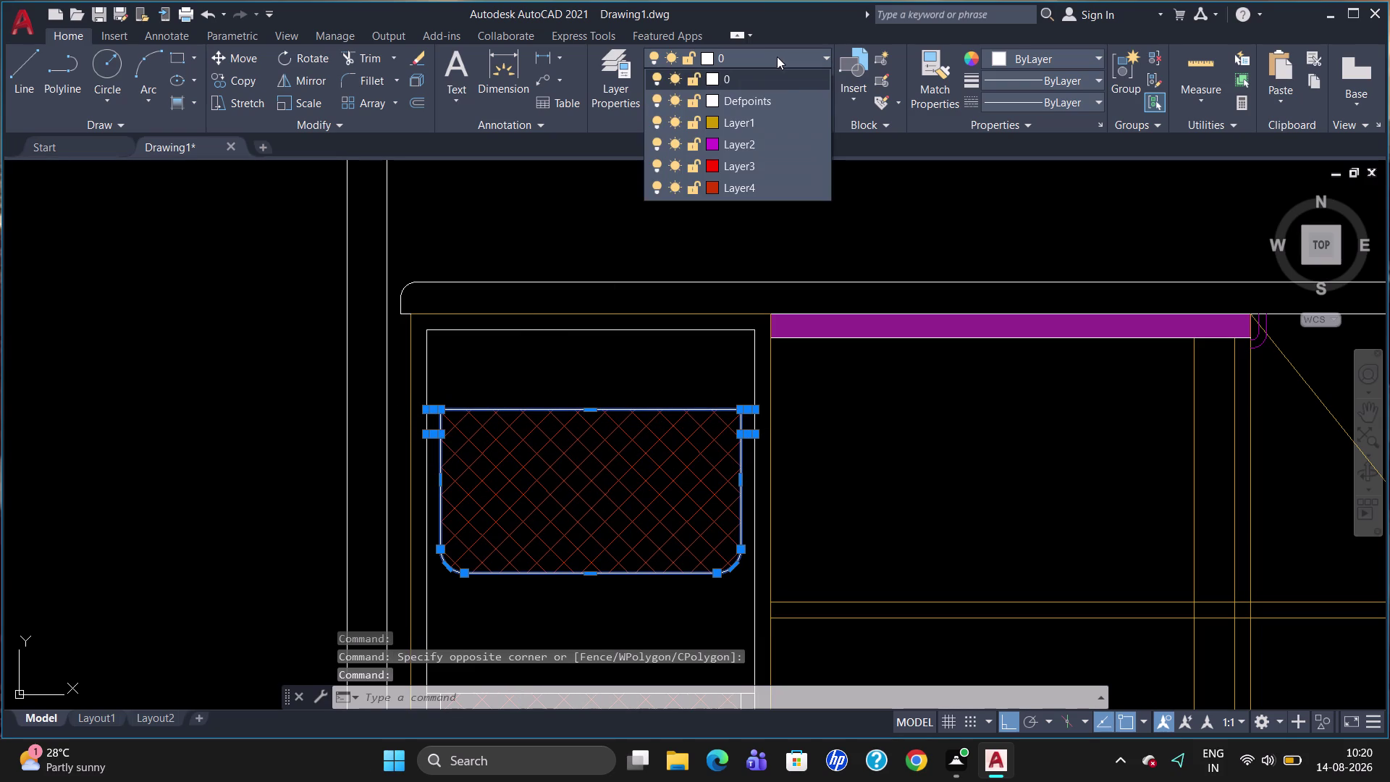
click(764, 186)
scroll(down, 3)
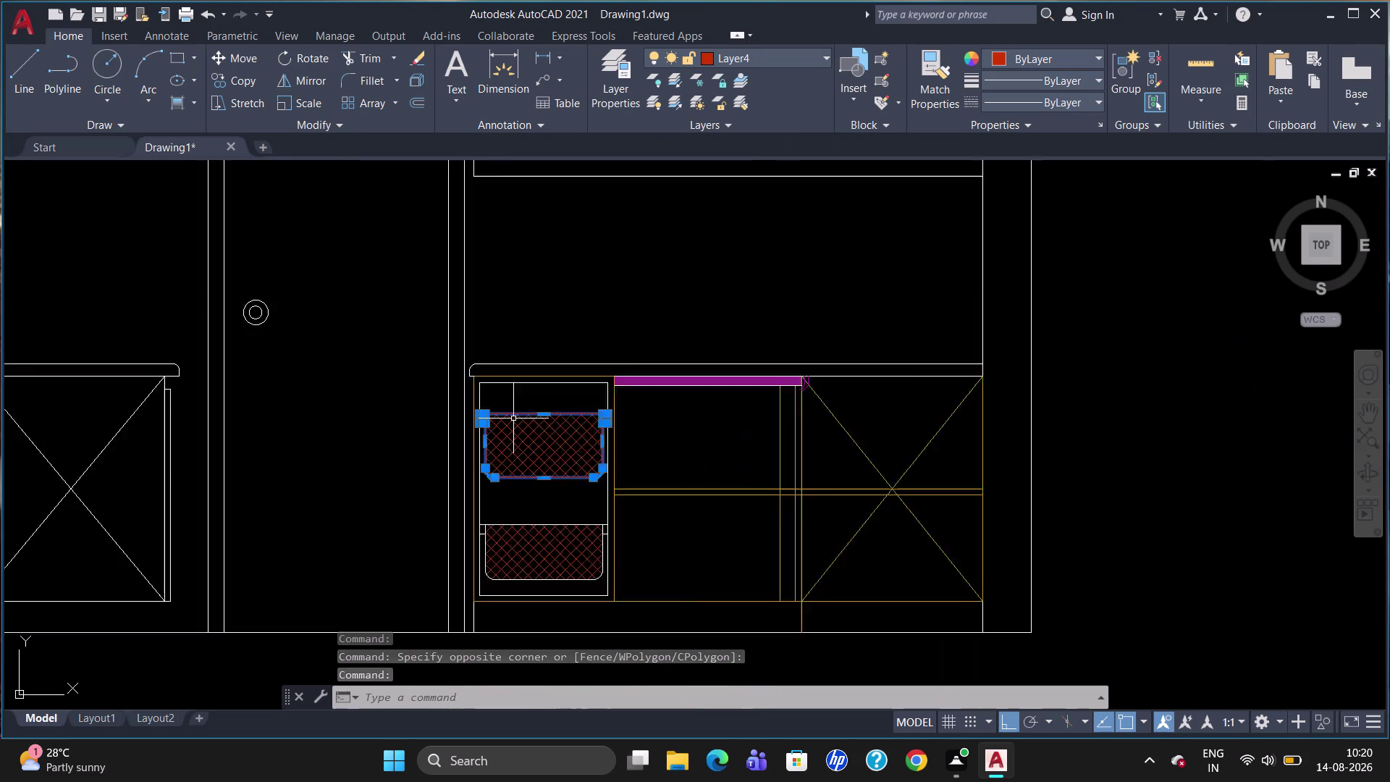
scroll(down, 3)
scroll(up, 3)
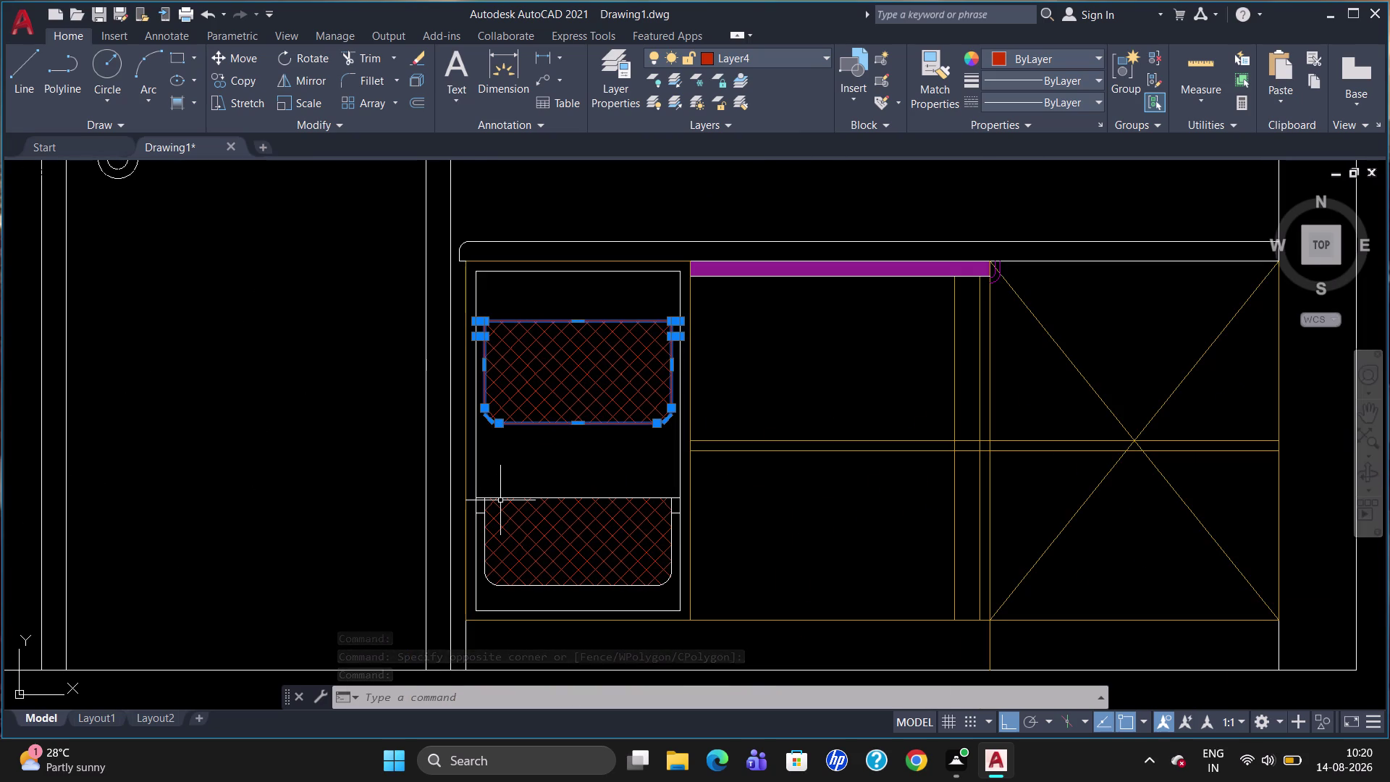
key(Escape)
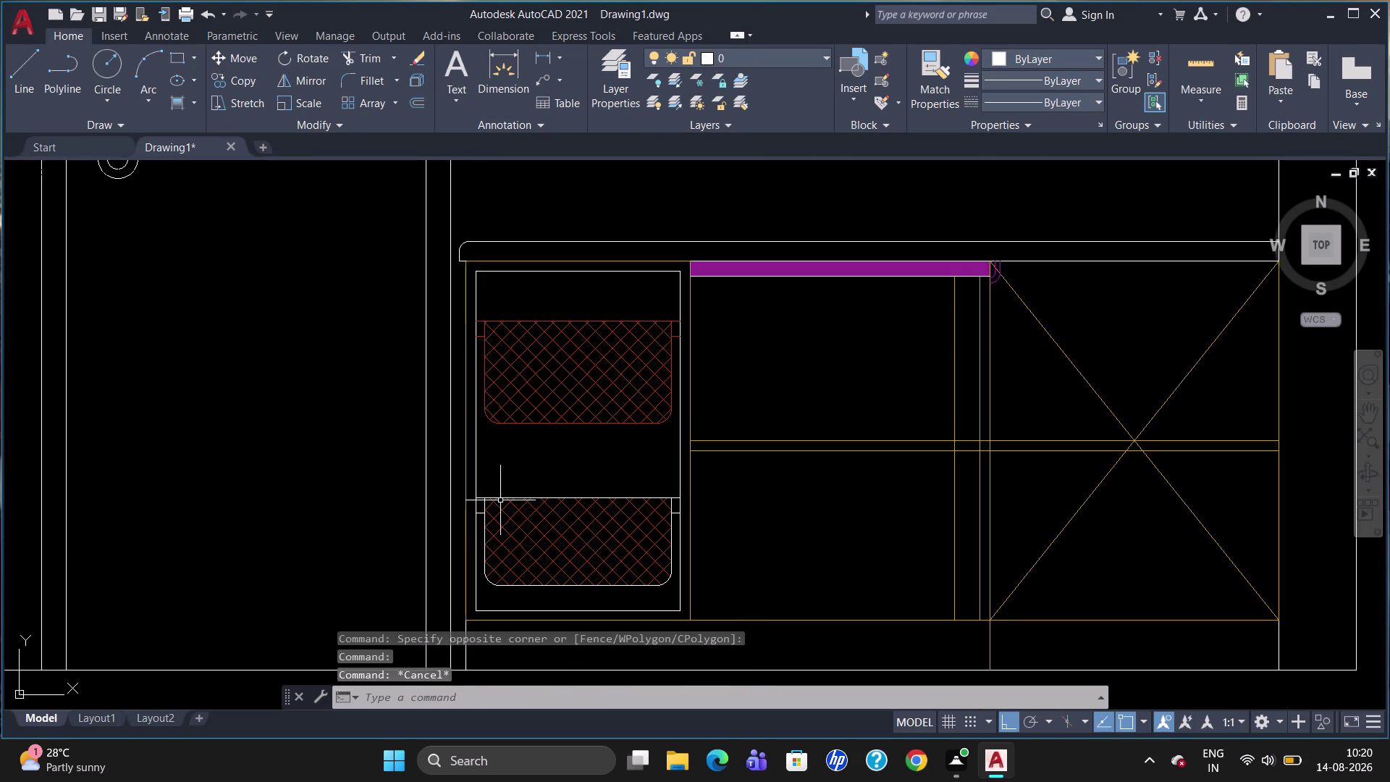
Select the lower basket's edges, curved corner, hatch and remaining outline lines.
click(552, 497)
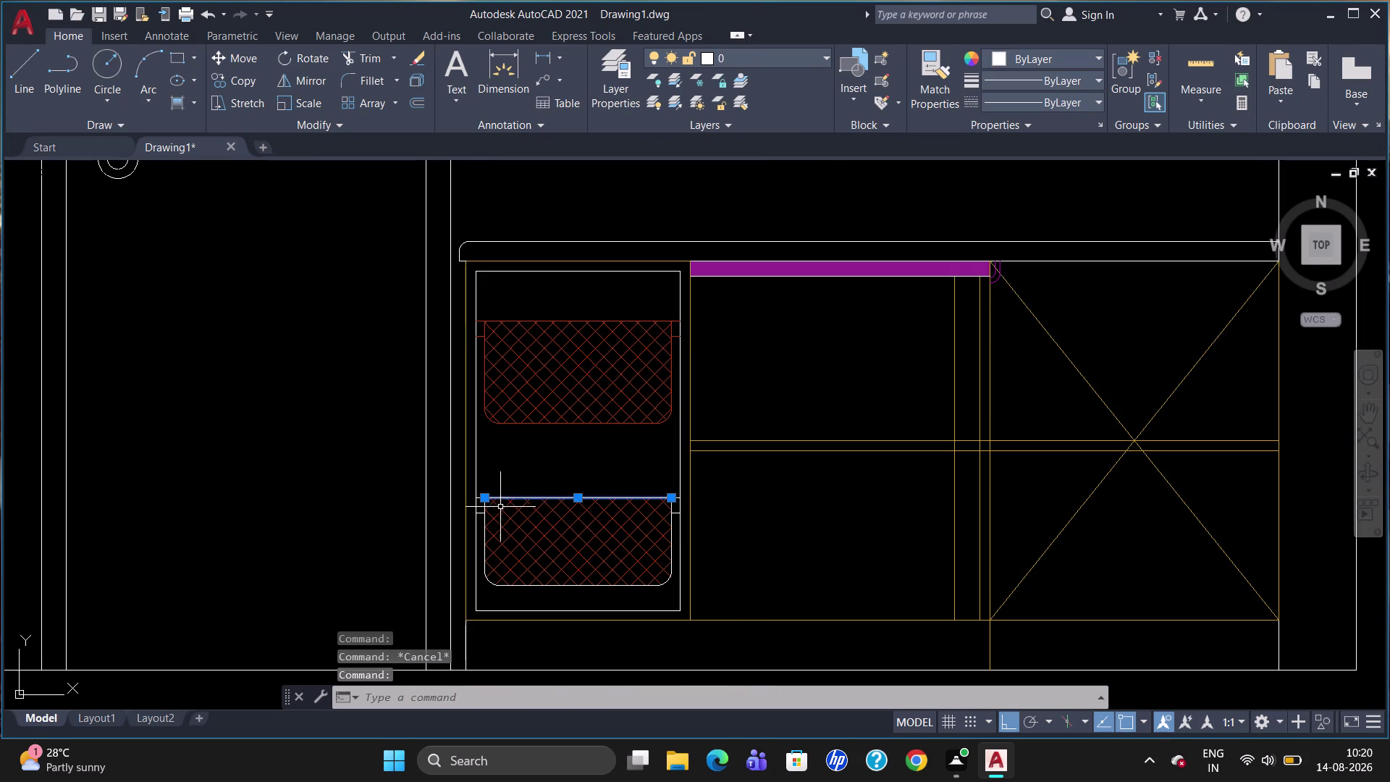
click(482, 524)
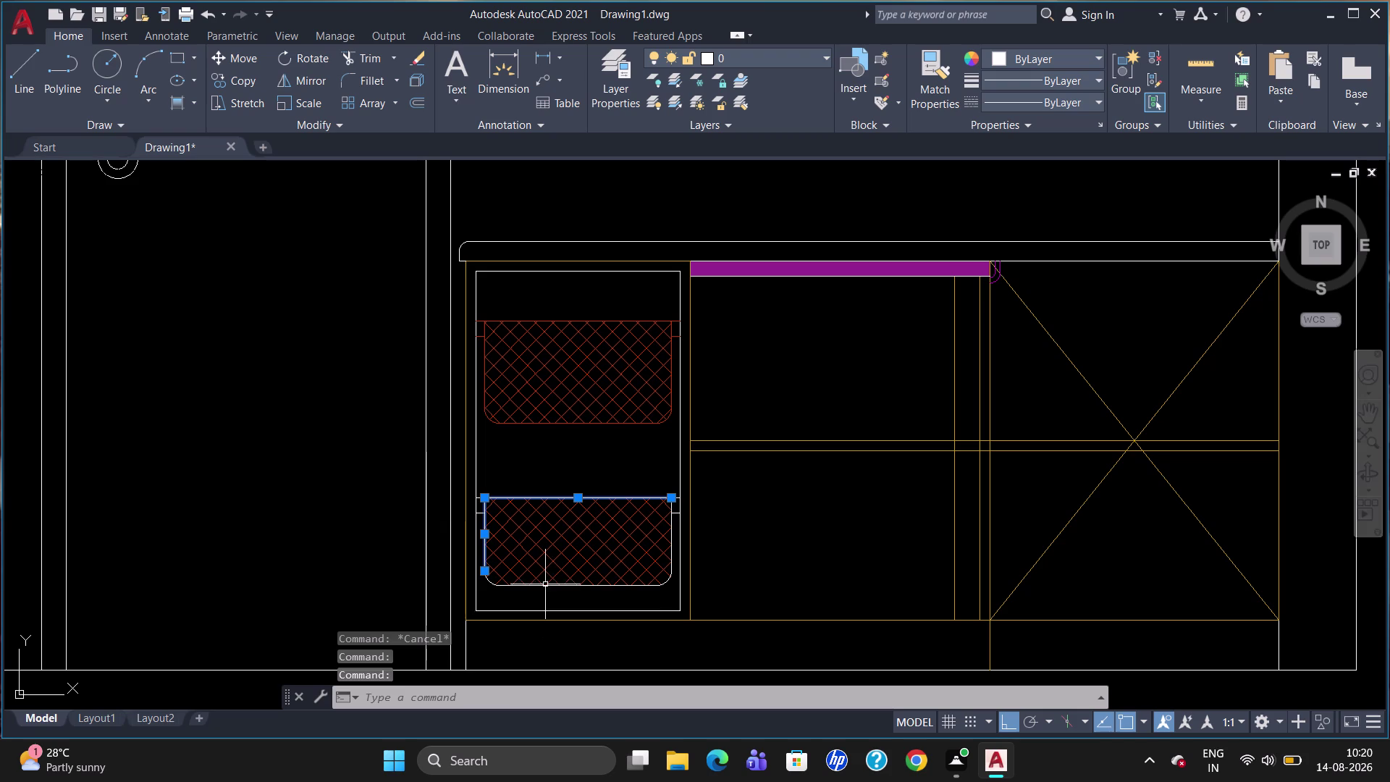
click(547, 587)
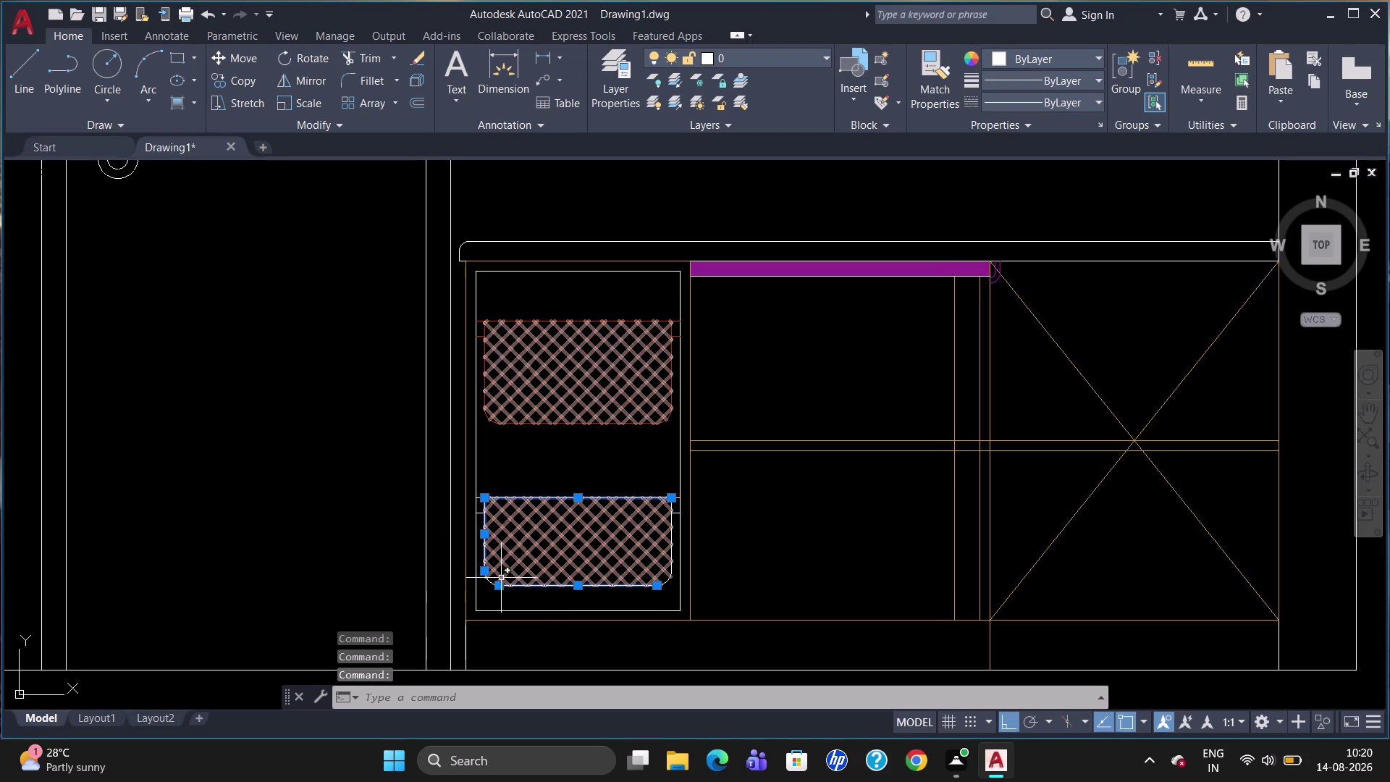
click(489, 581)
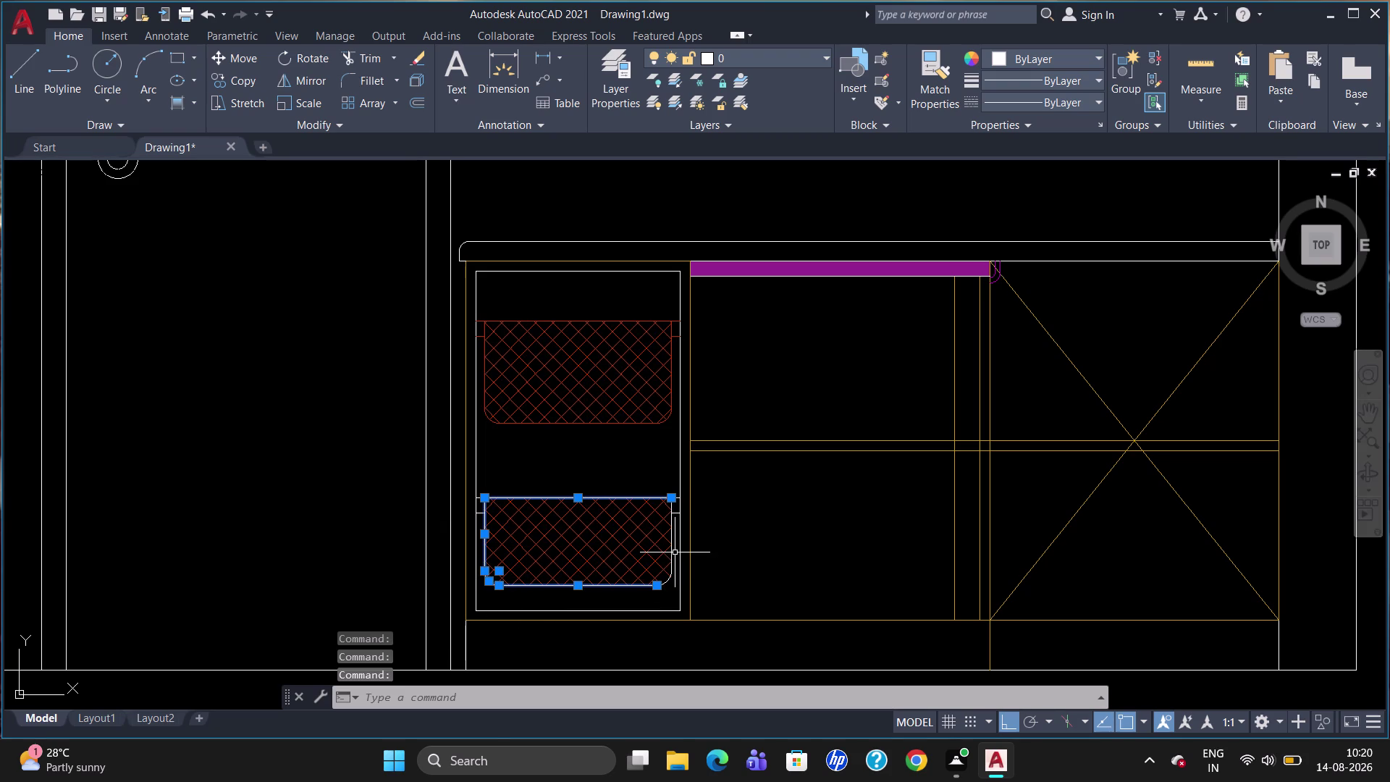
click(670, 548)
click(666, 578)
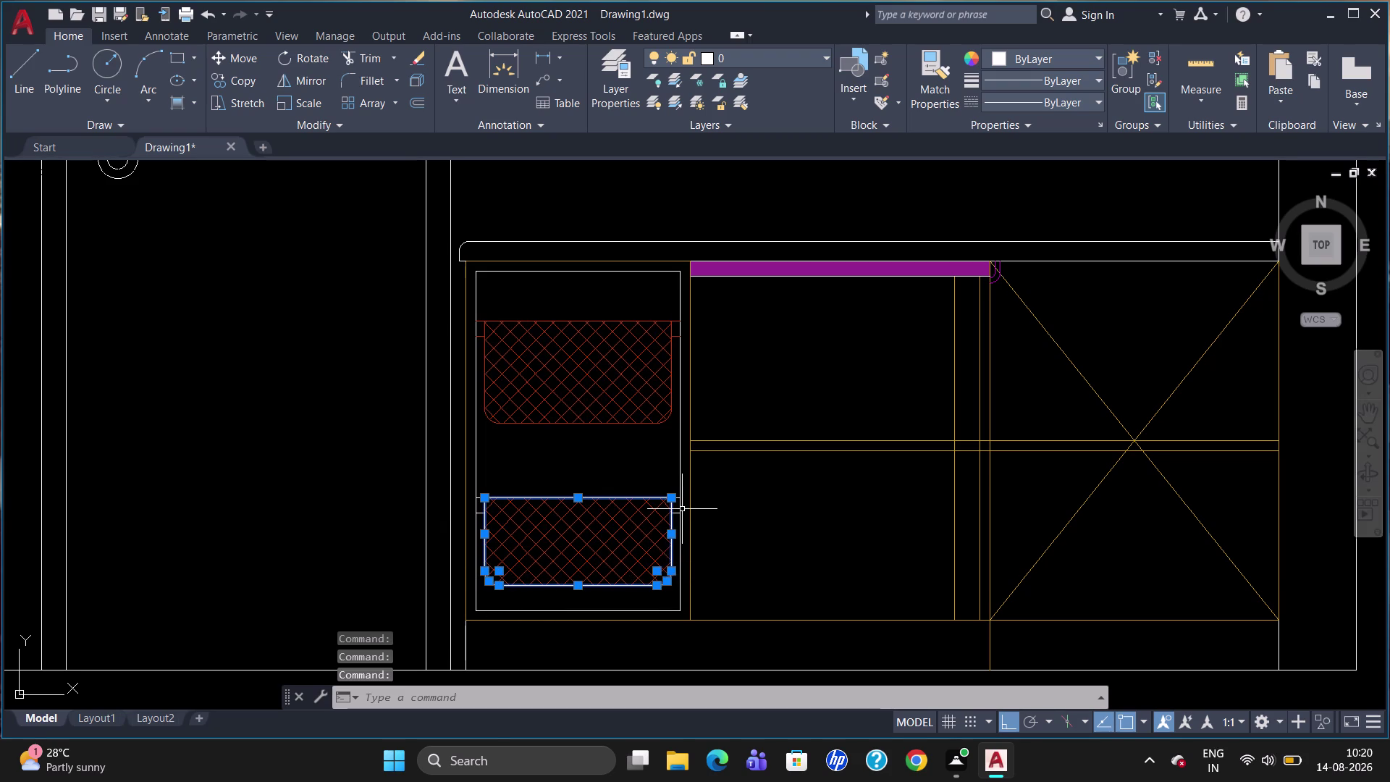
scroll(up, 3)
click(673, 518)
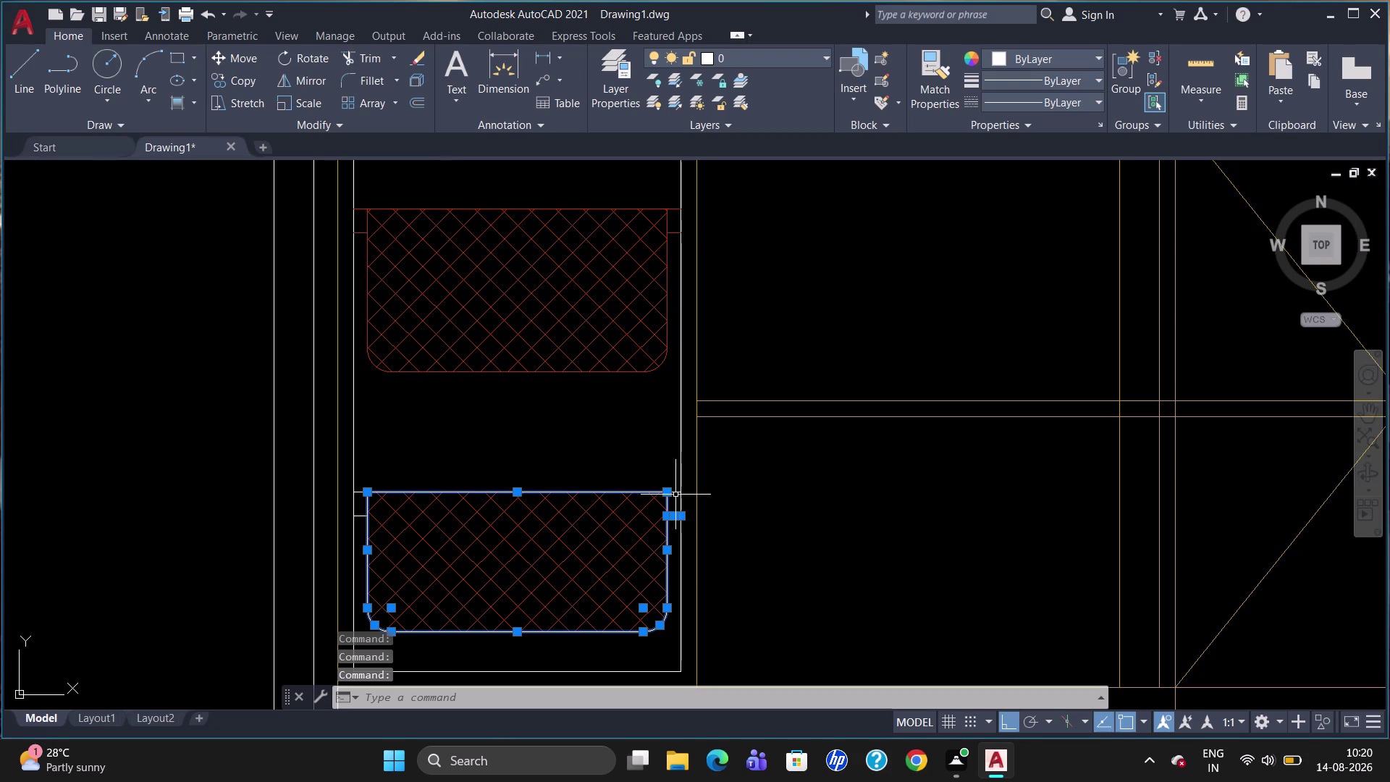
click(675, 494)
click(358, 490)
click(360, 515)
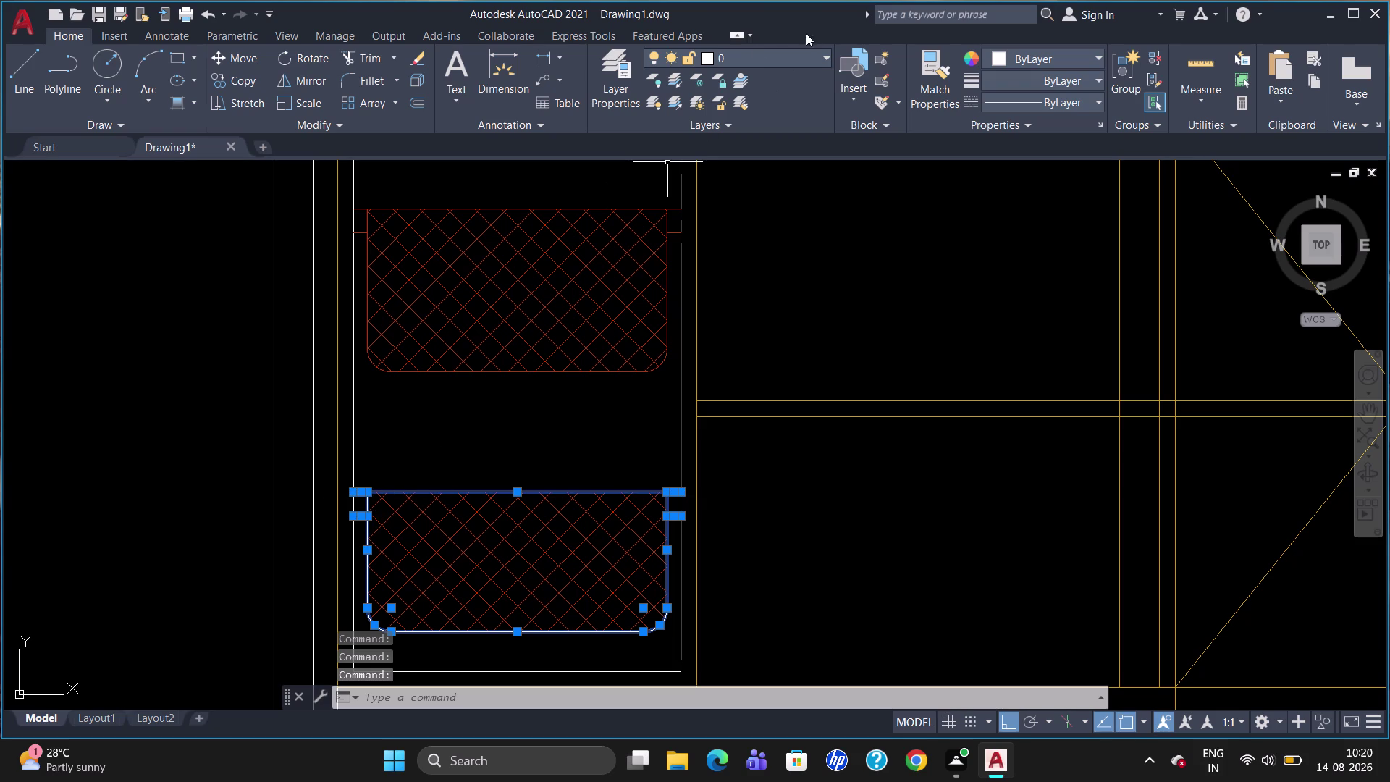
Move the lower basket selection onto Layer4, then pick the frame's left side.
click(752, 60)
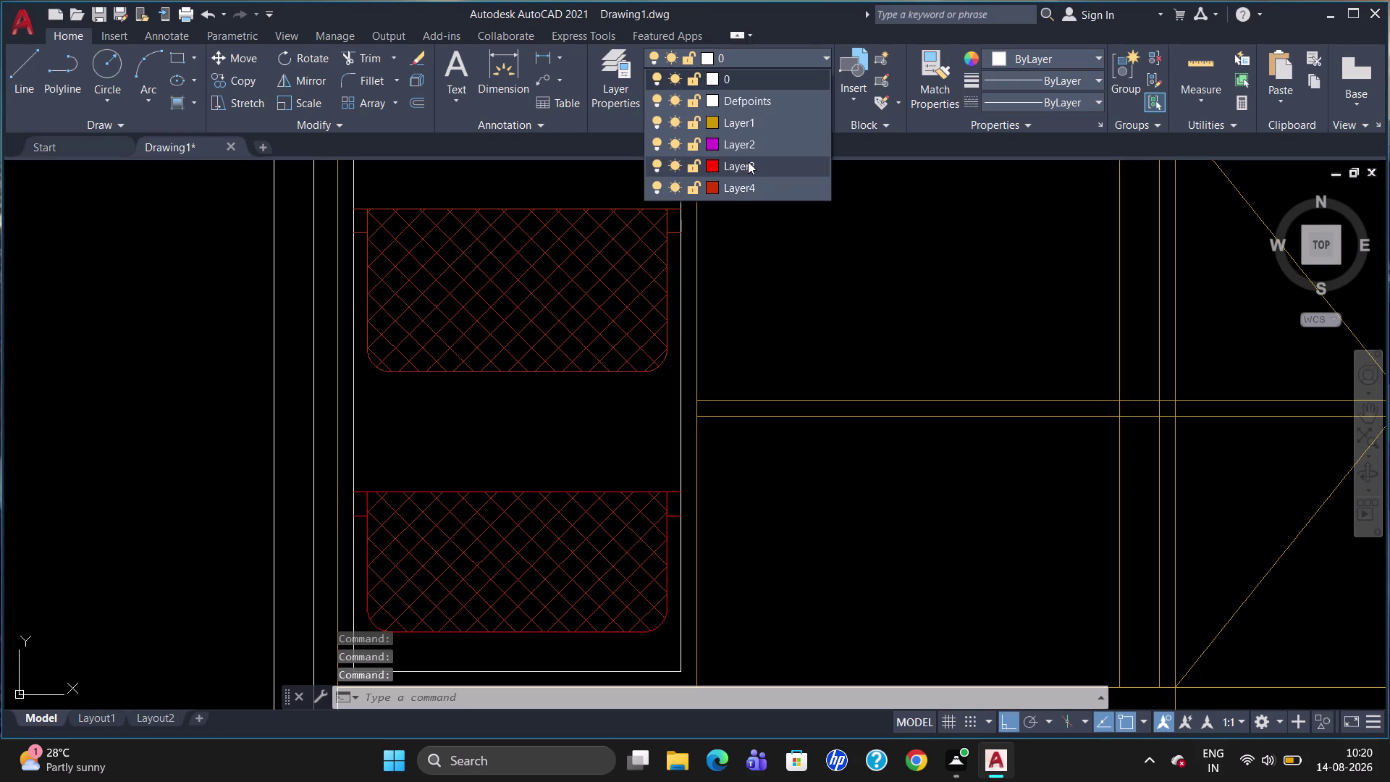
click(749, 188)
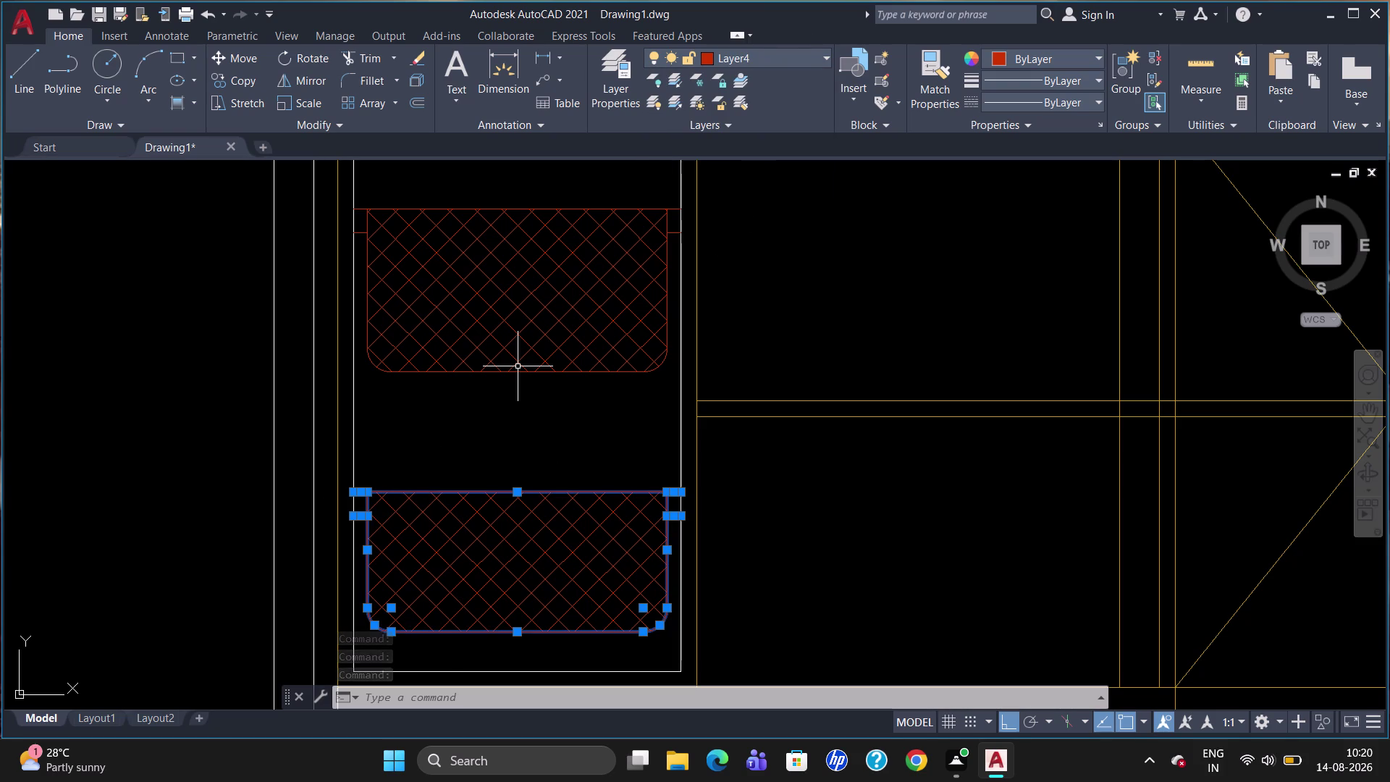
key(Escape)
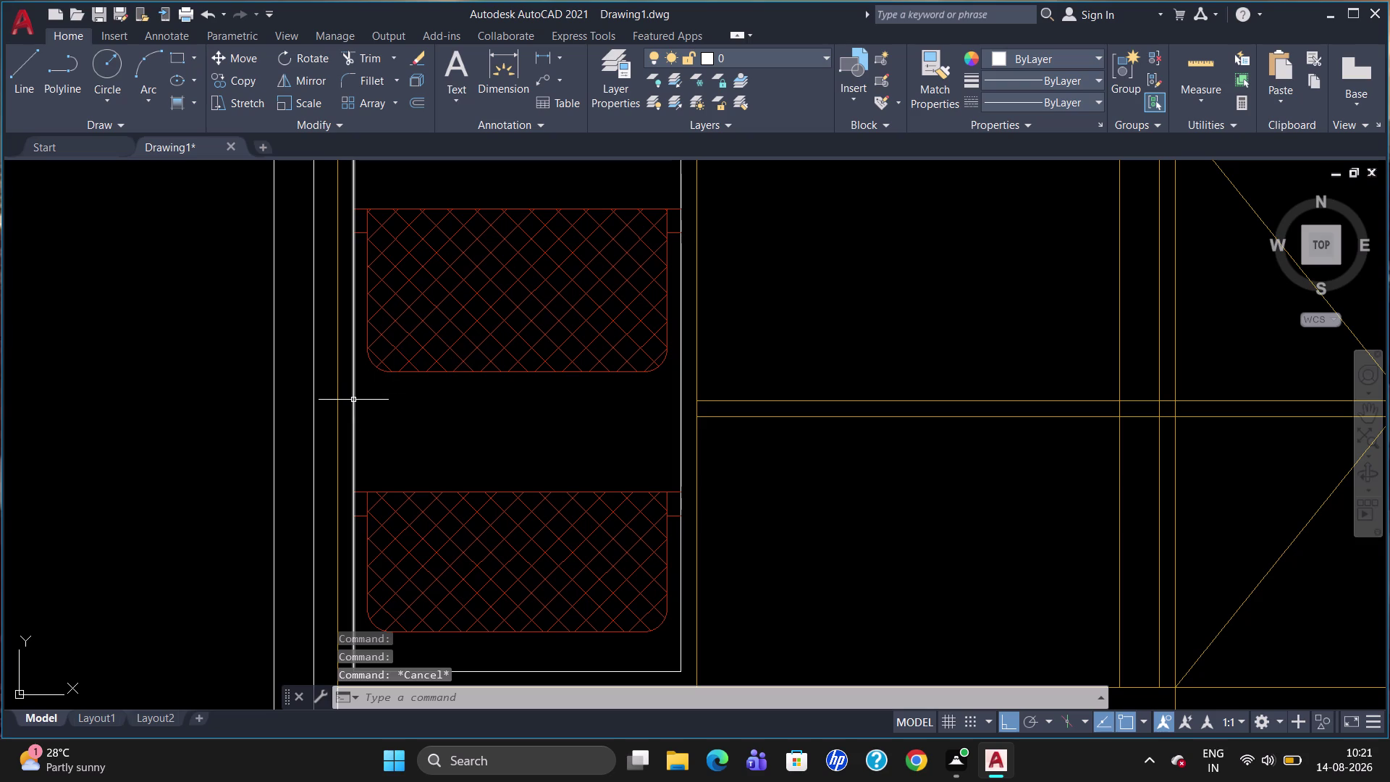
click(353, 400)
Put the left cabinet frame's top, right and bottom edges on gold Layer1.
scroll(down, 3)
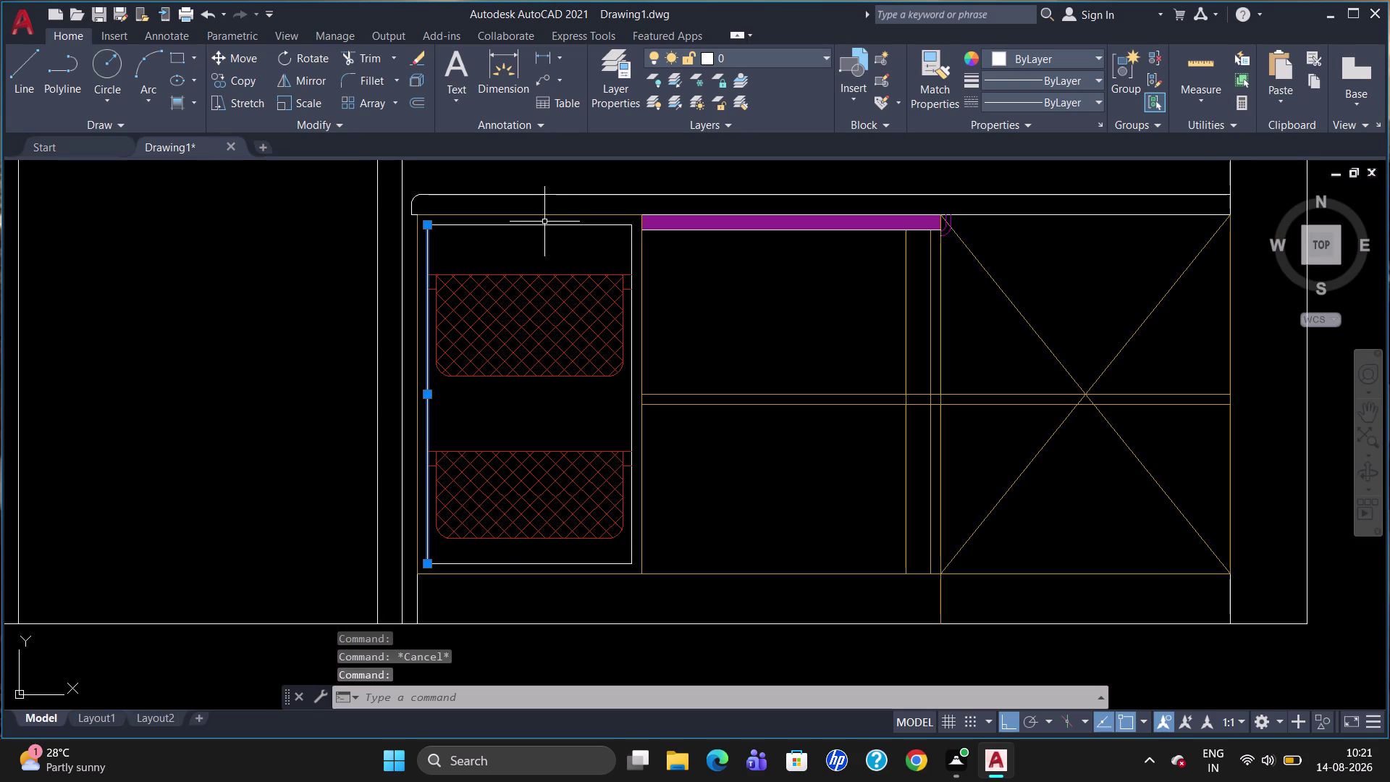
click(544, 222)
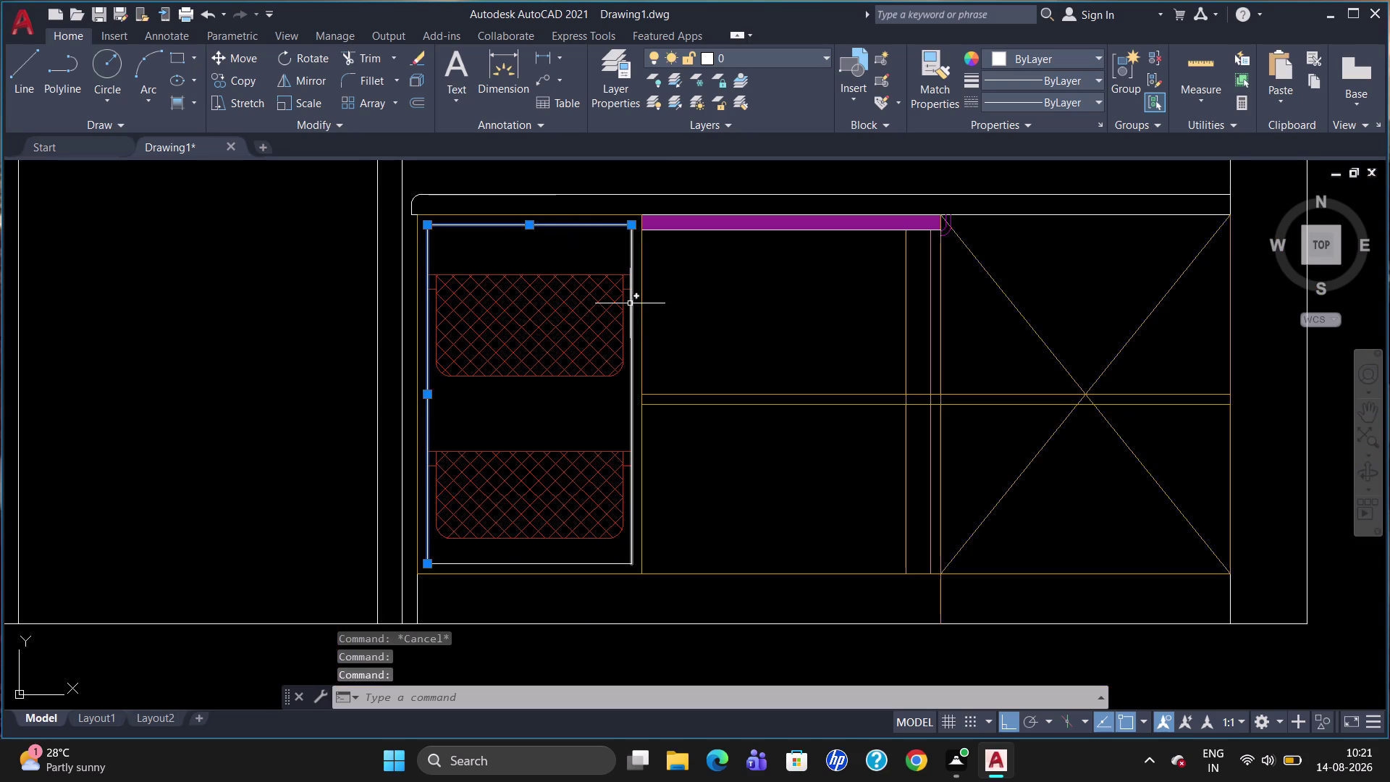
click(630, 303)
click(514, 564)
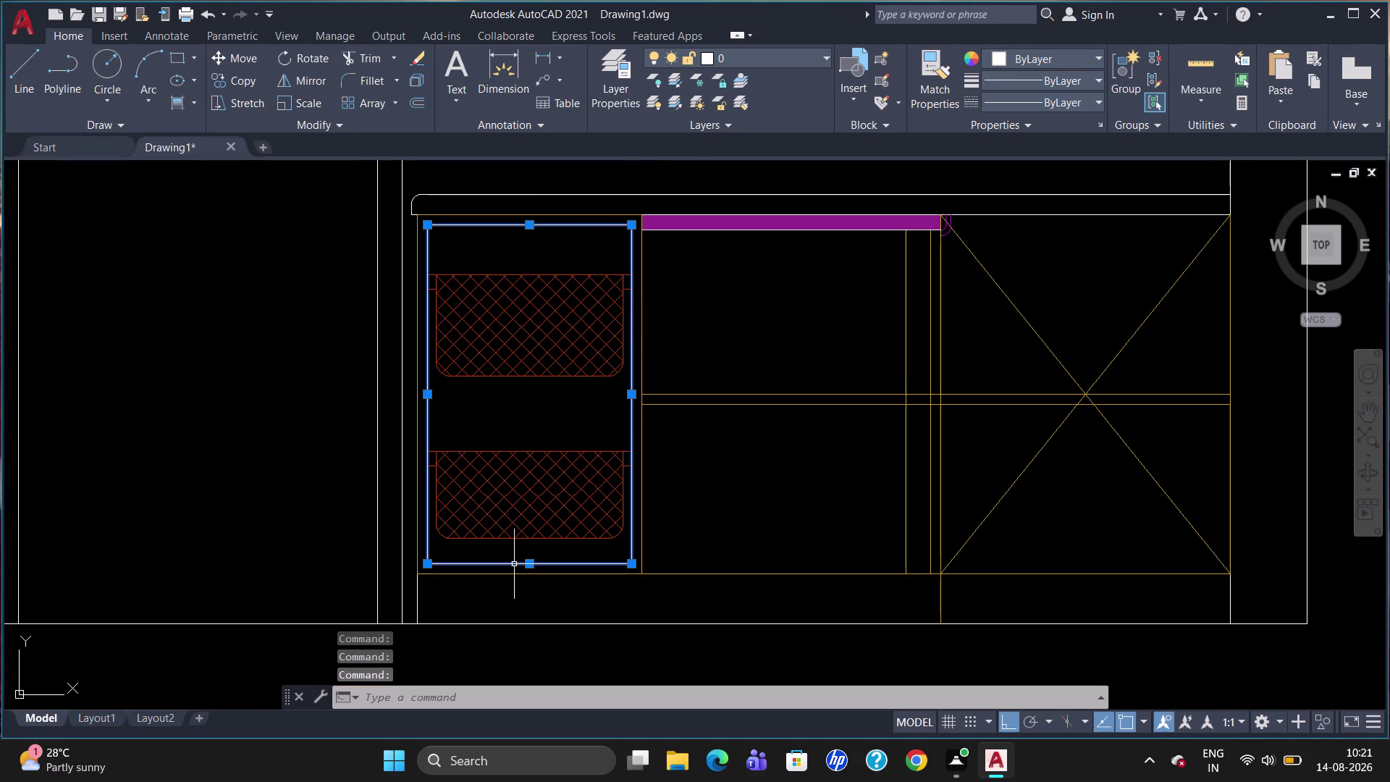
click(771, 58)
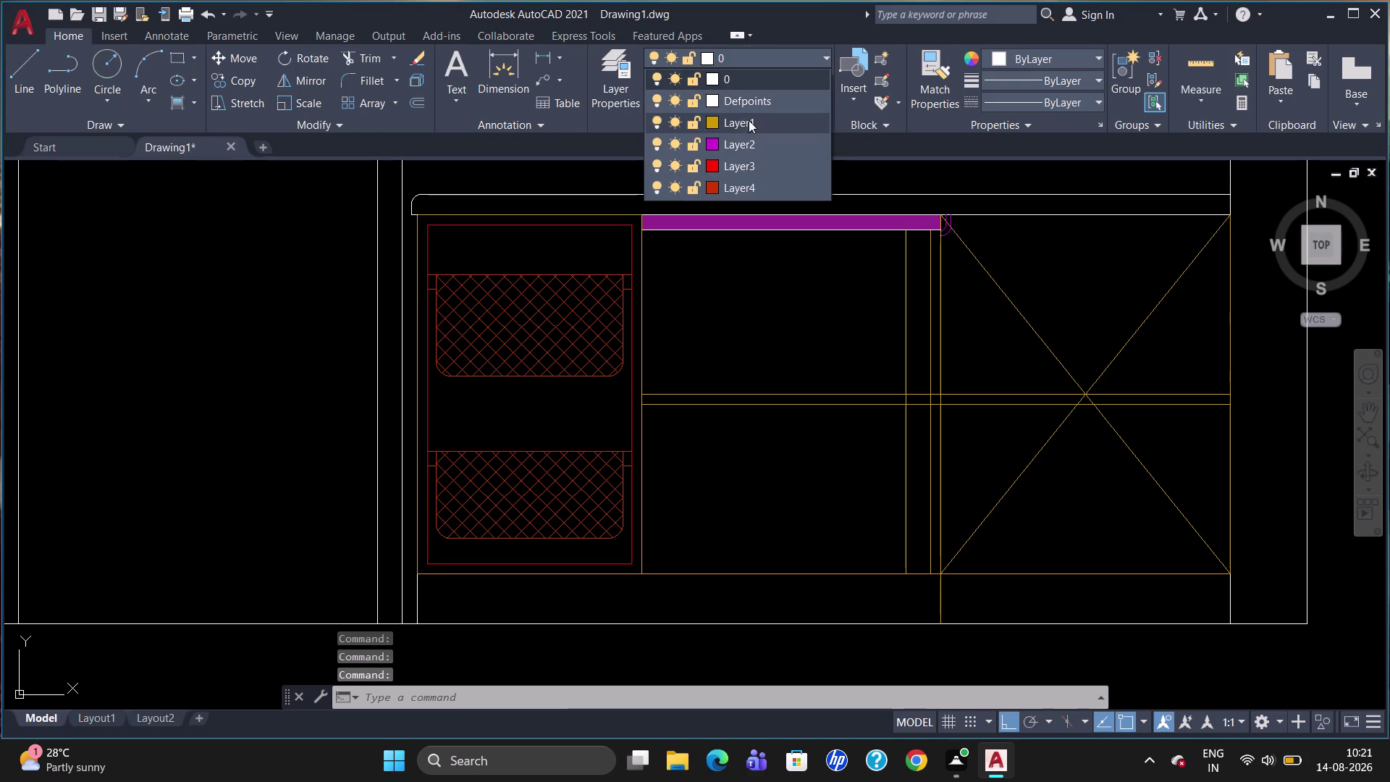
click(750, 118)
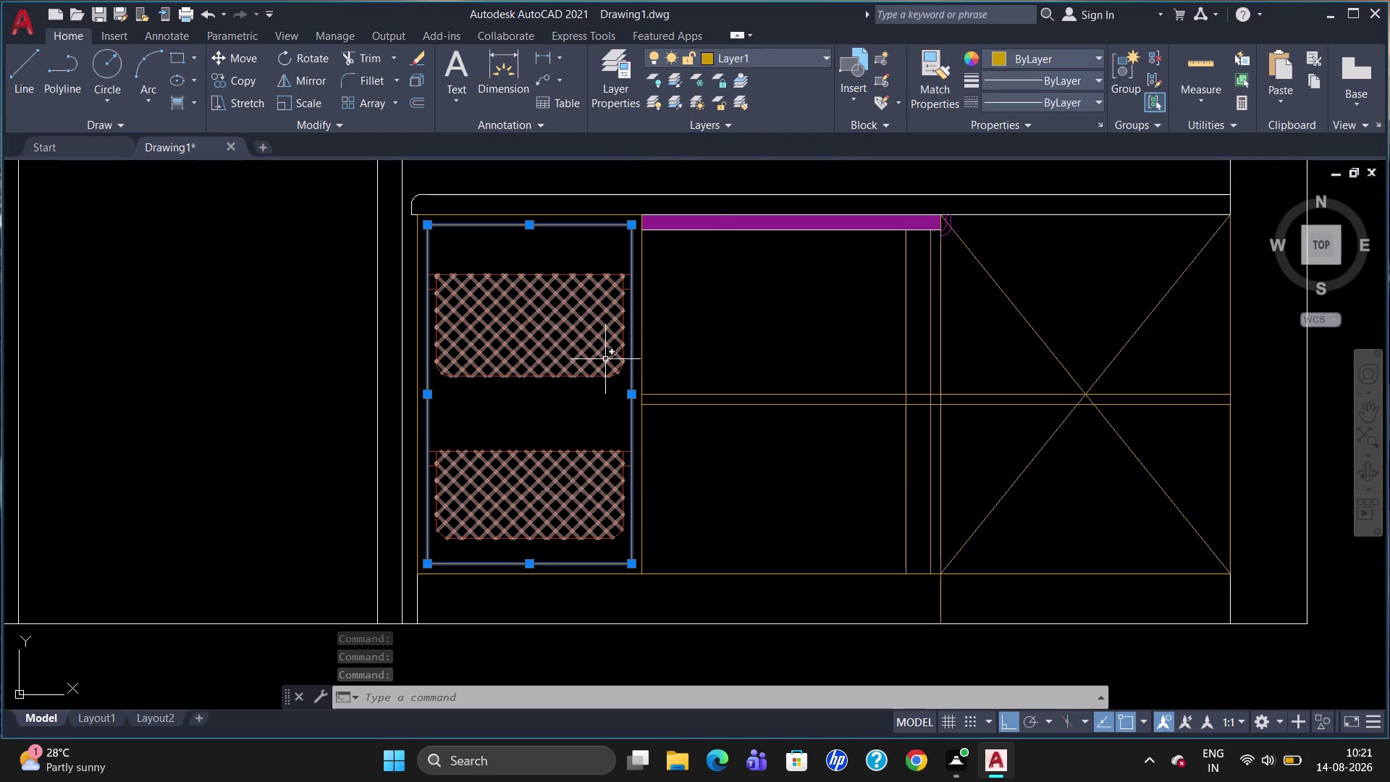
key(Escape)
scroll(down, 3)
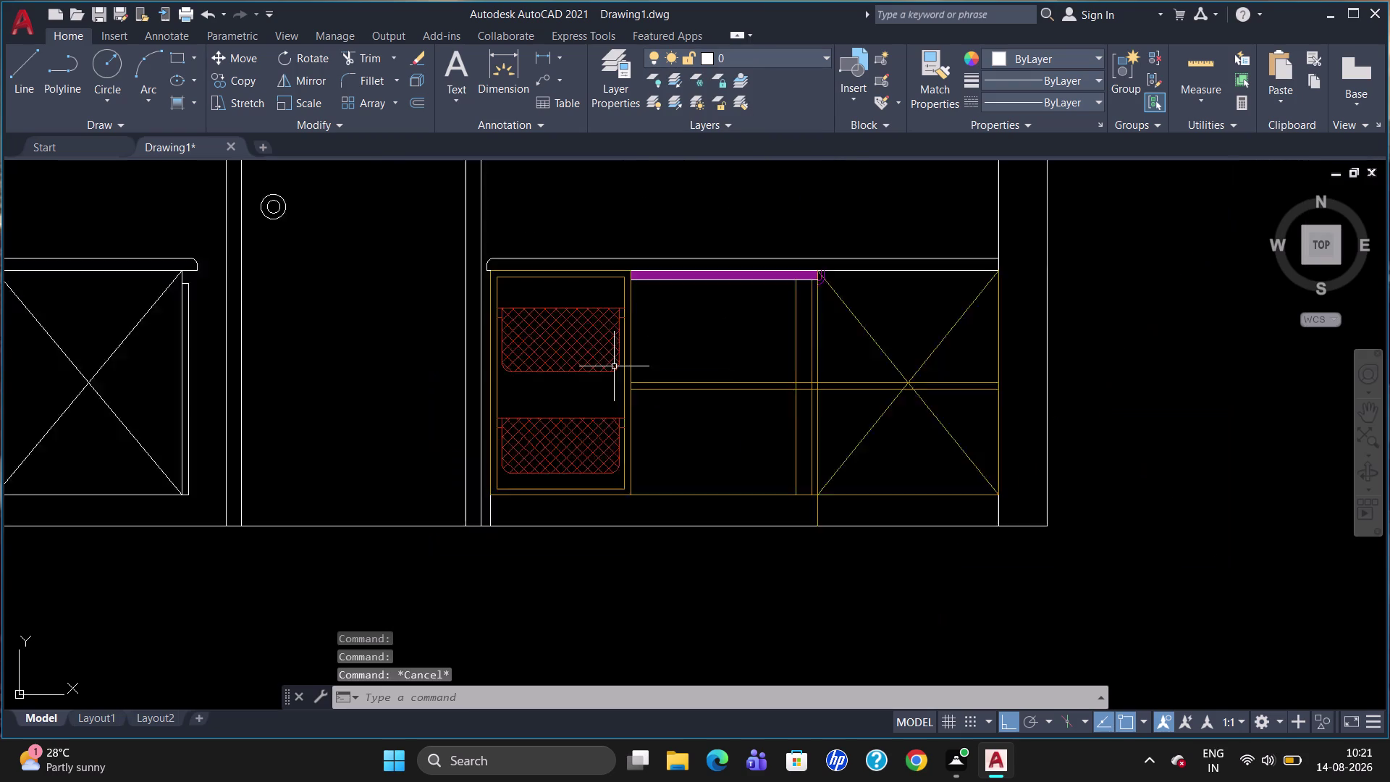
scroll(down, 3)
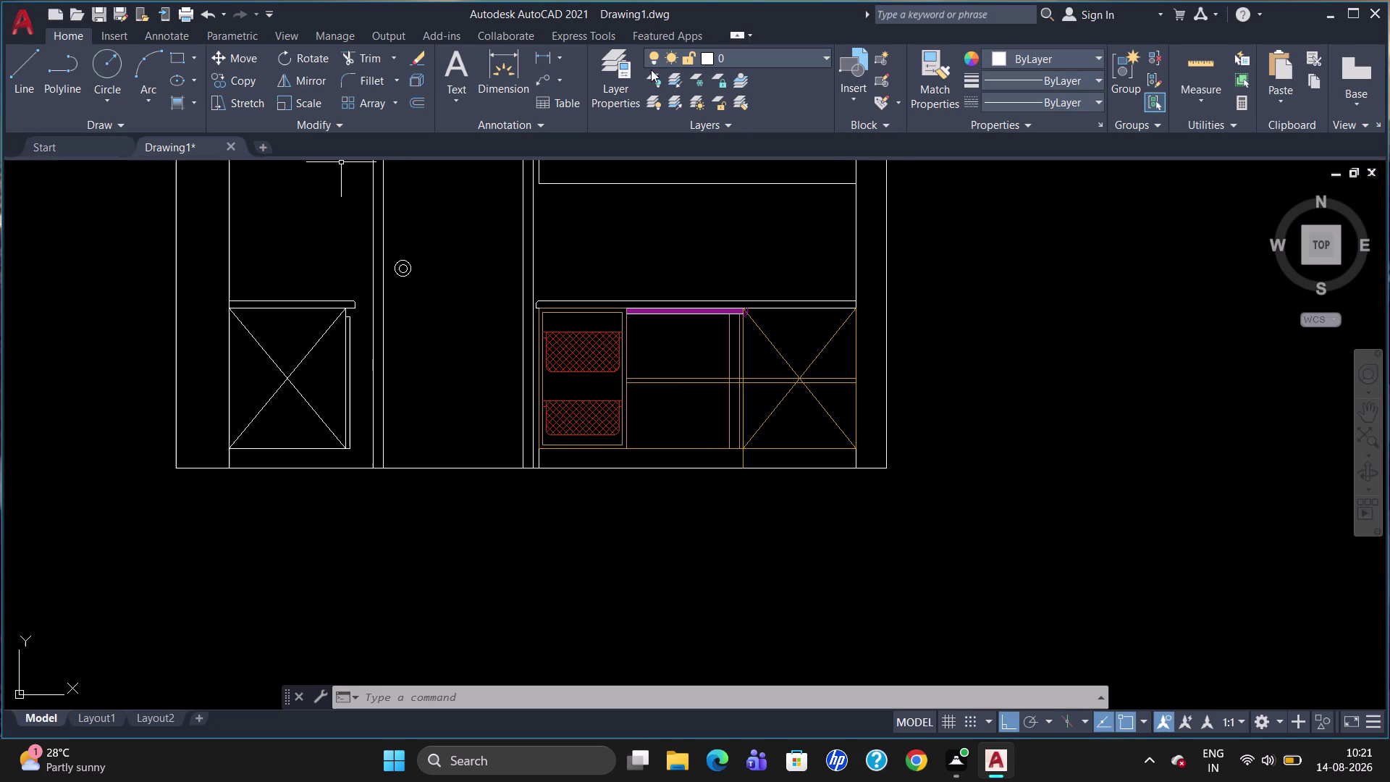
Create Layer5 with dark brown colour index 38.
click(614, 82)
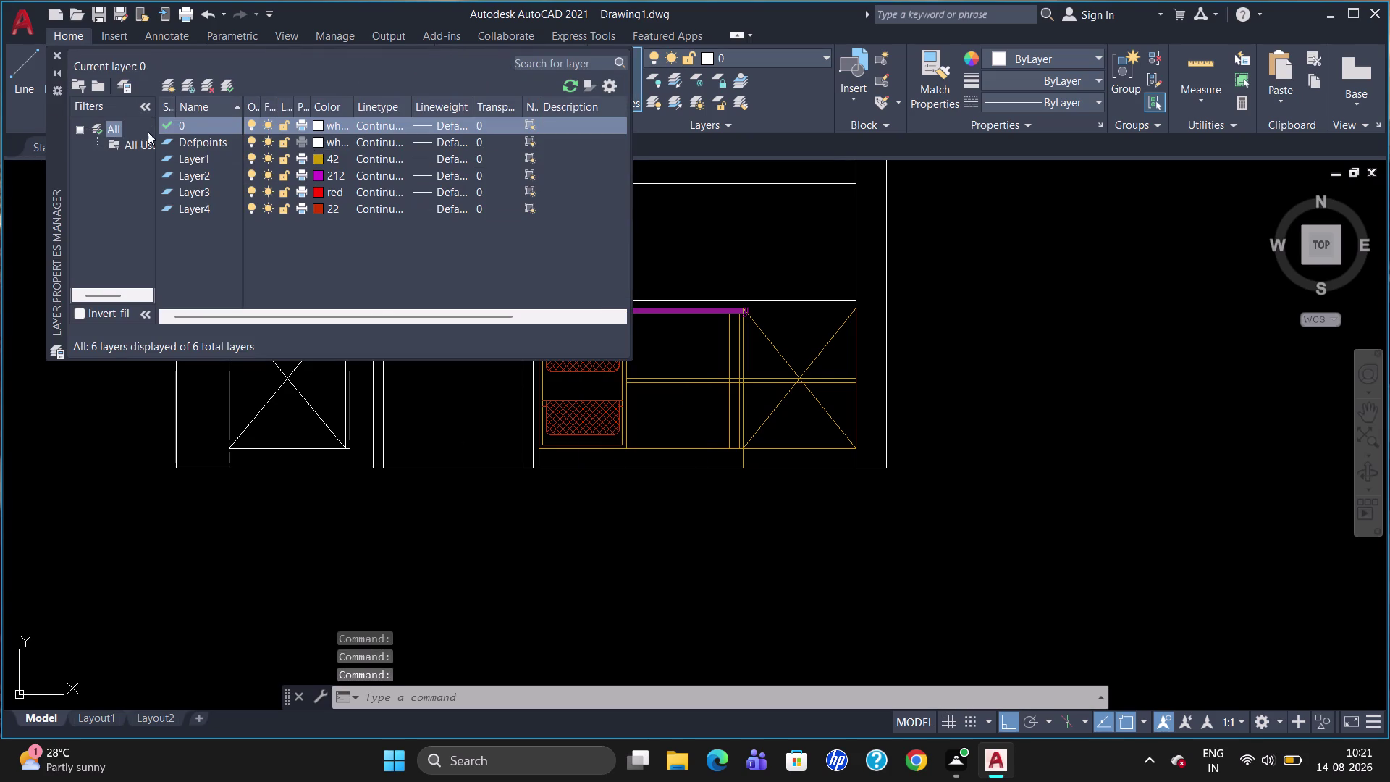
click(171, 89)
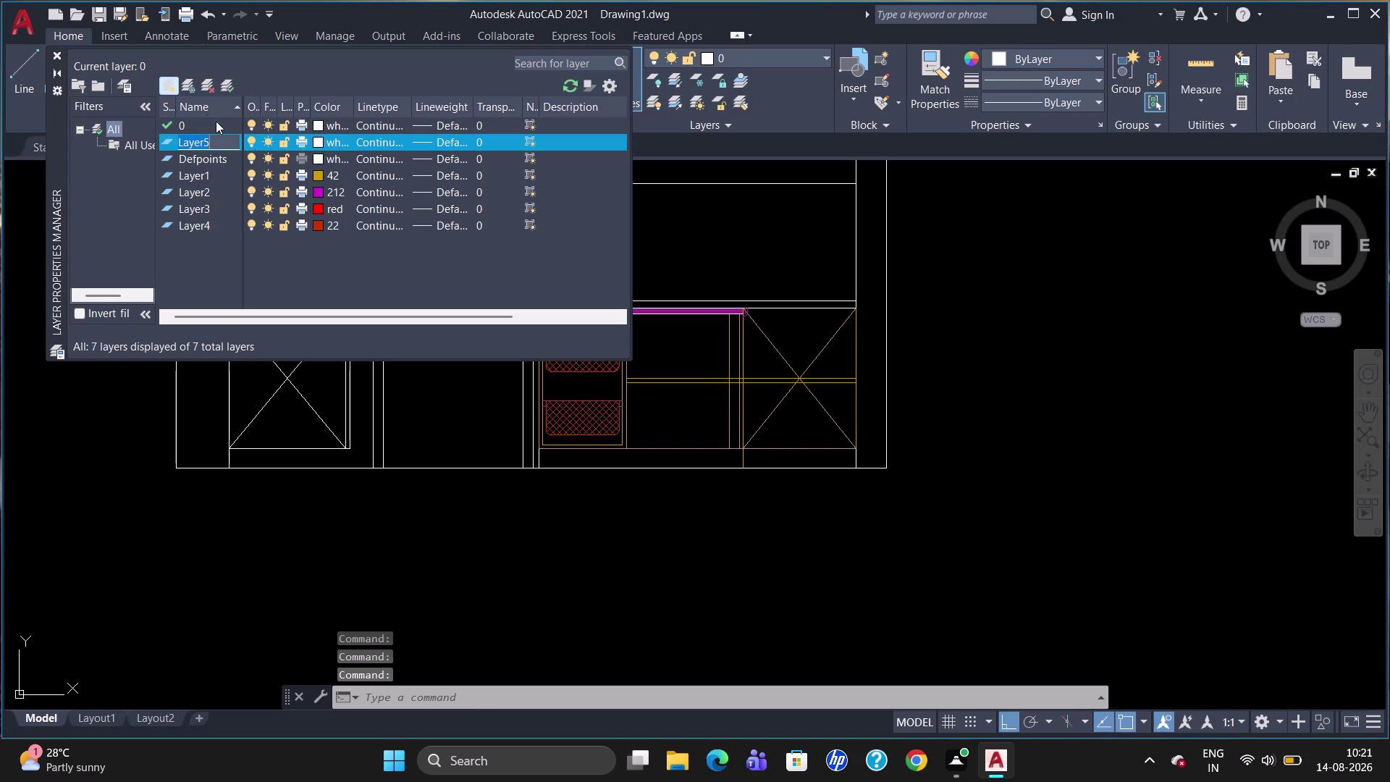
click(317, 142)
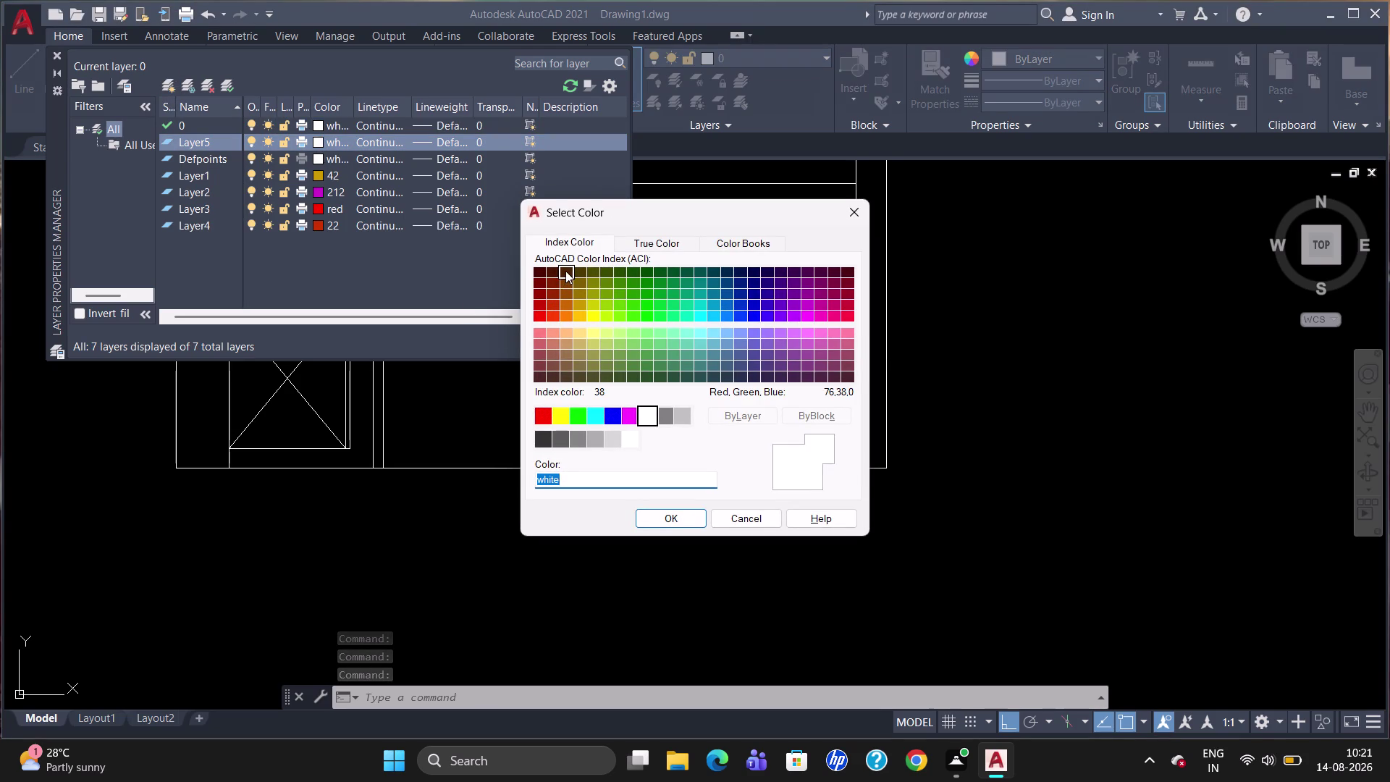
click(566, 271)
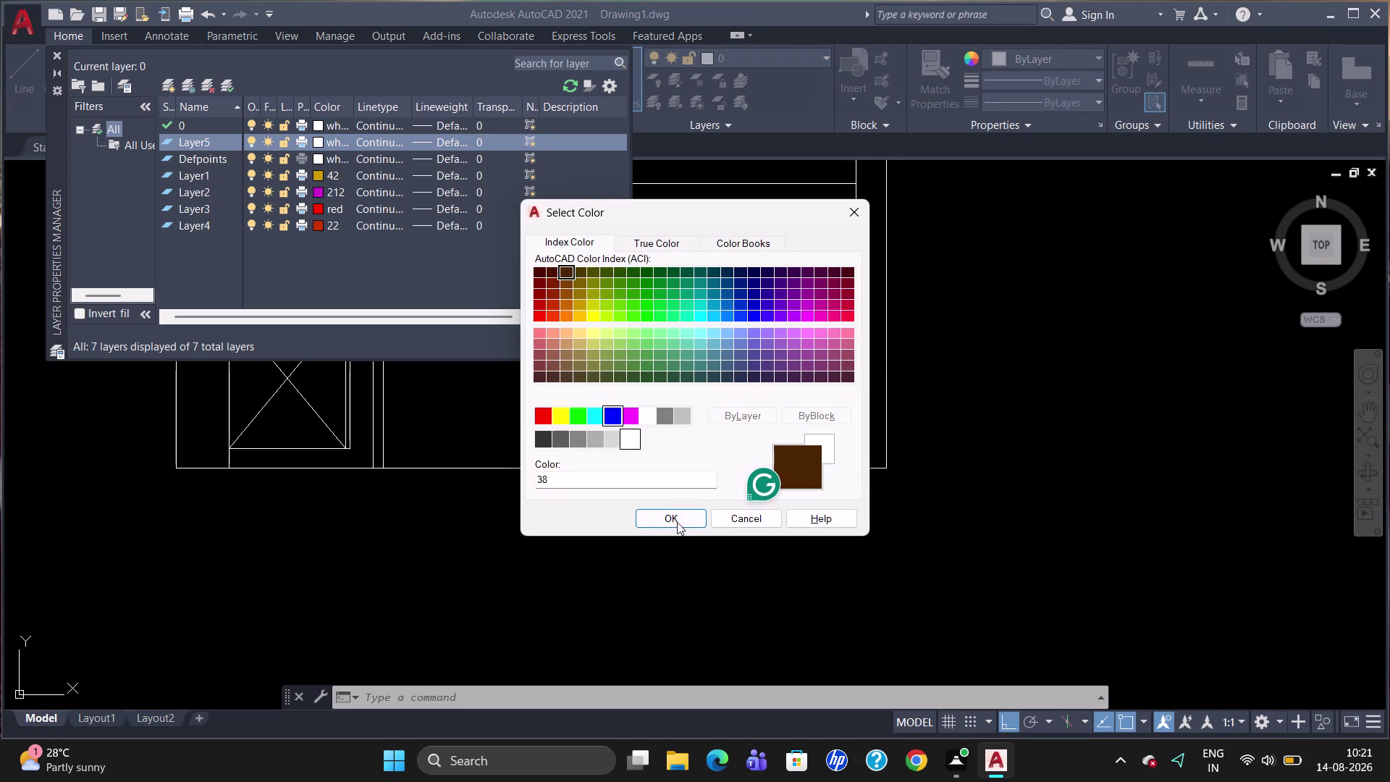
click(676, 517)
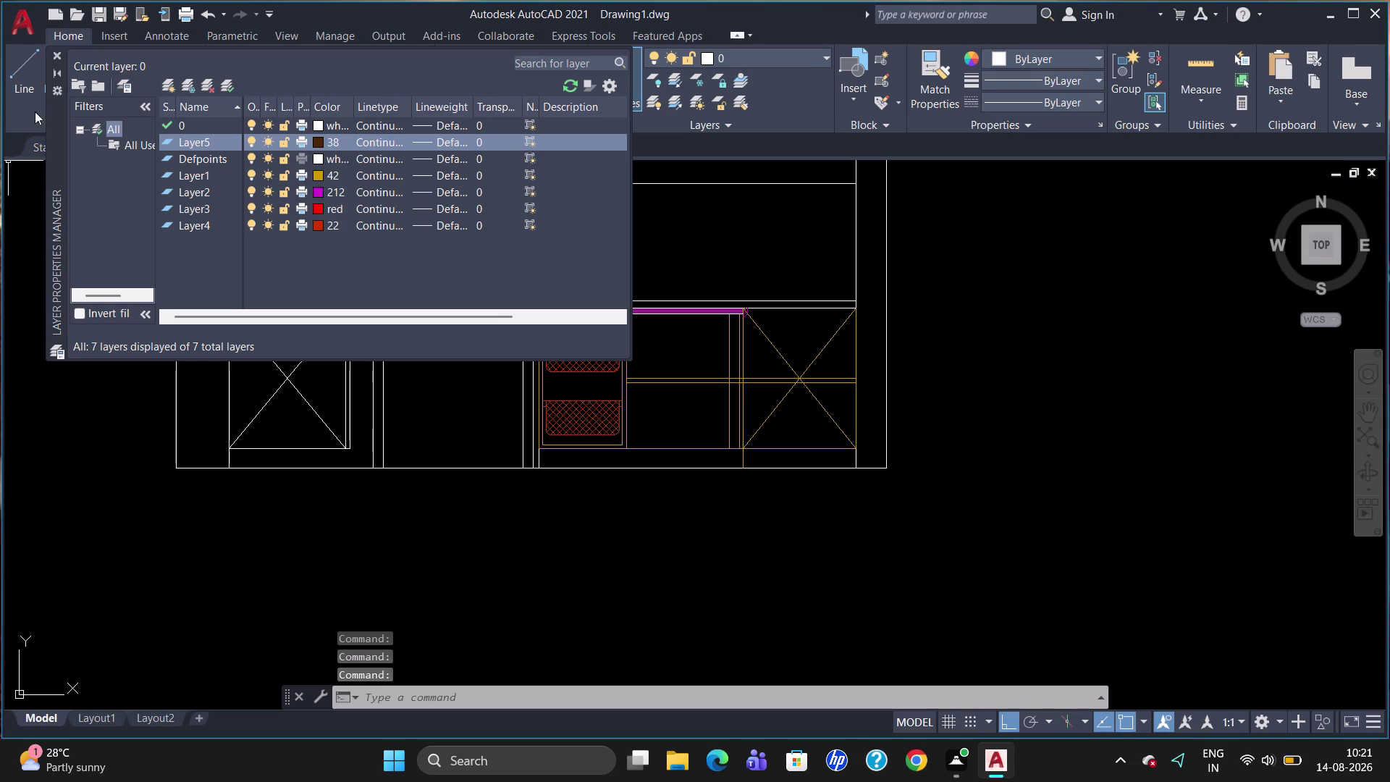
click(58, 55)
Move the countertop outline onto Layer5.
scroll(up, 3)
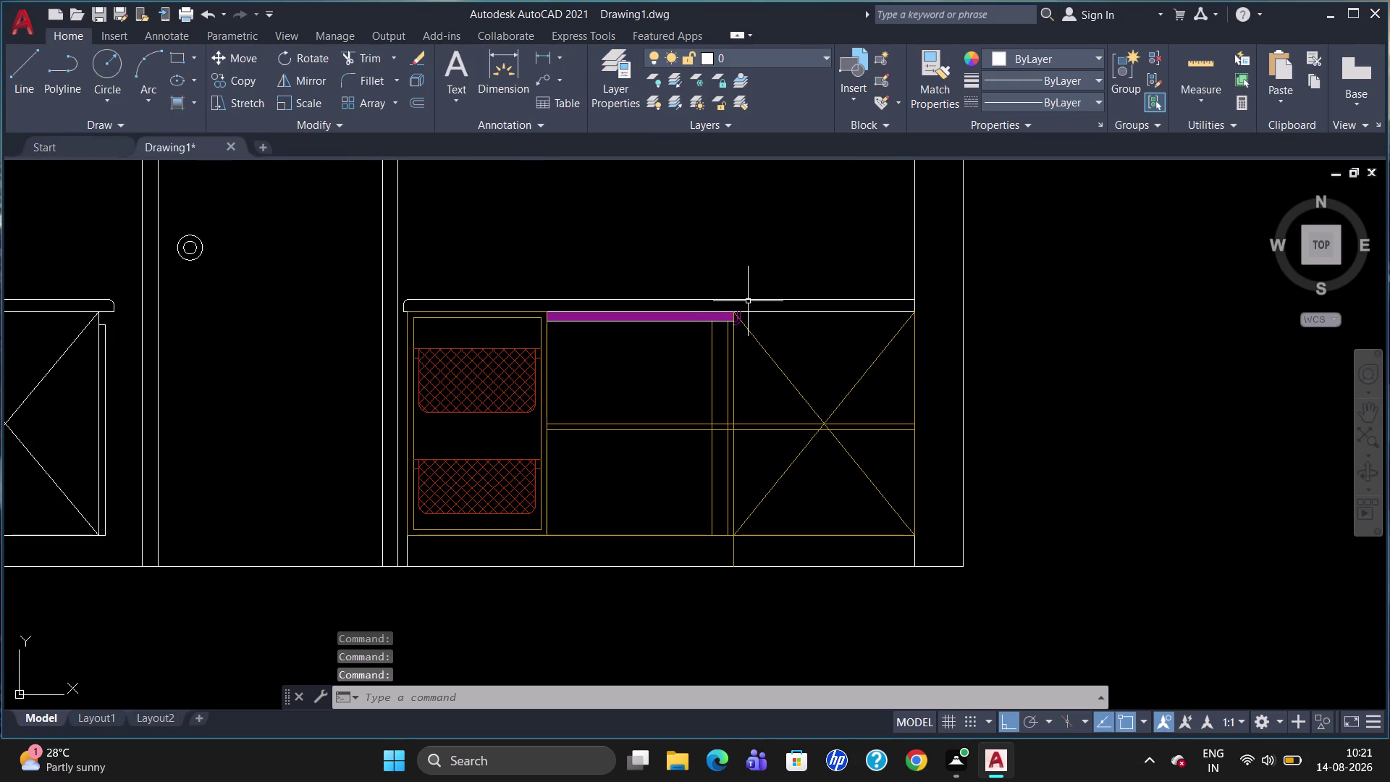
click(715, 298)
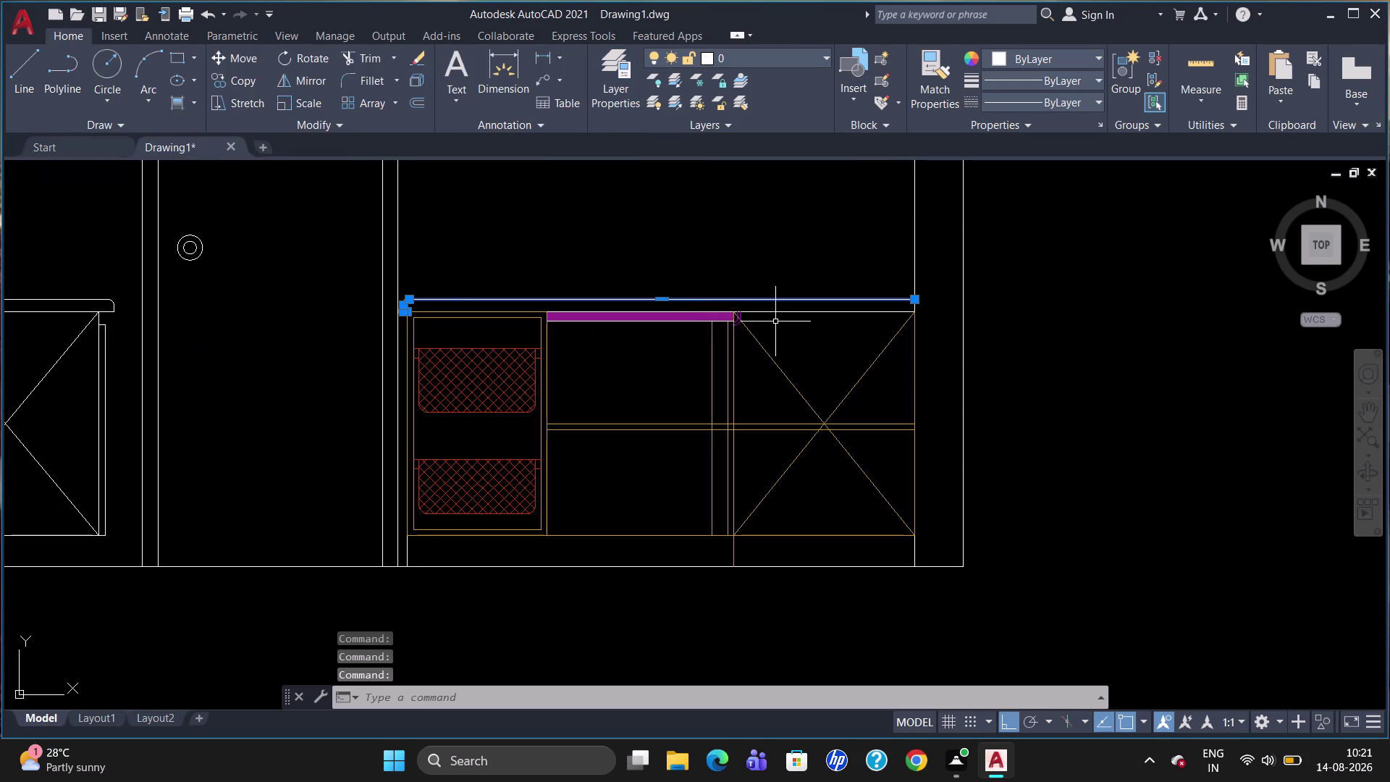
click(485, 311)
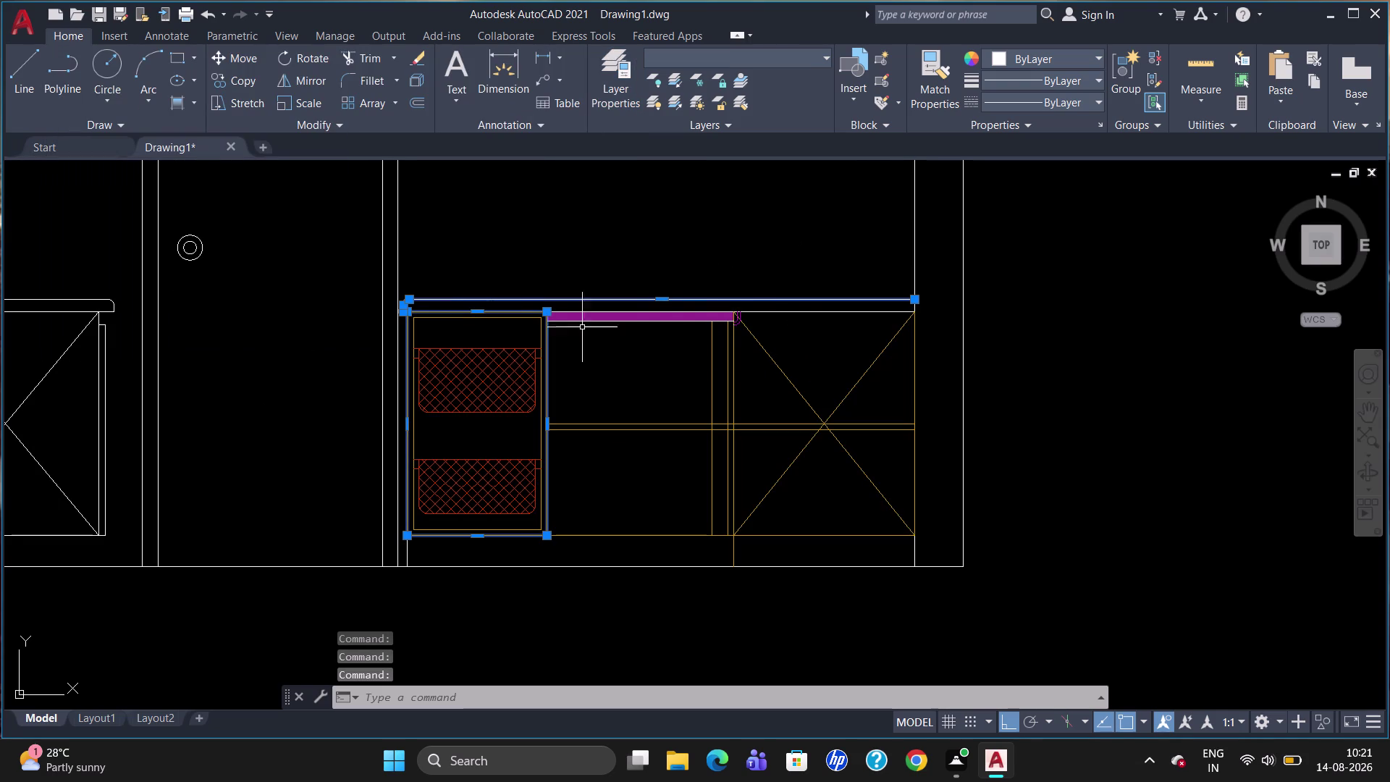
key(Escape)
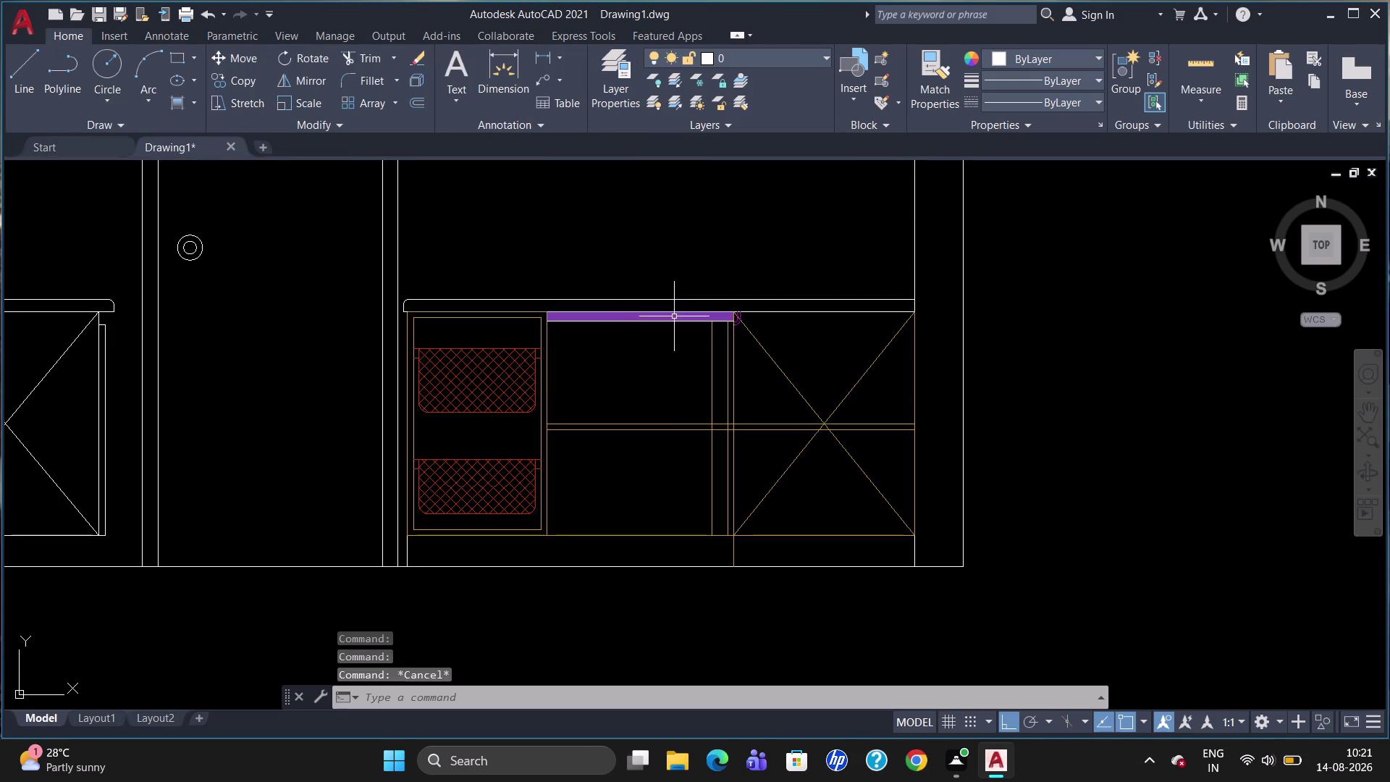
click(818, 310)
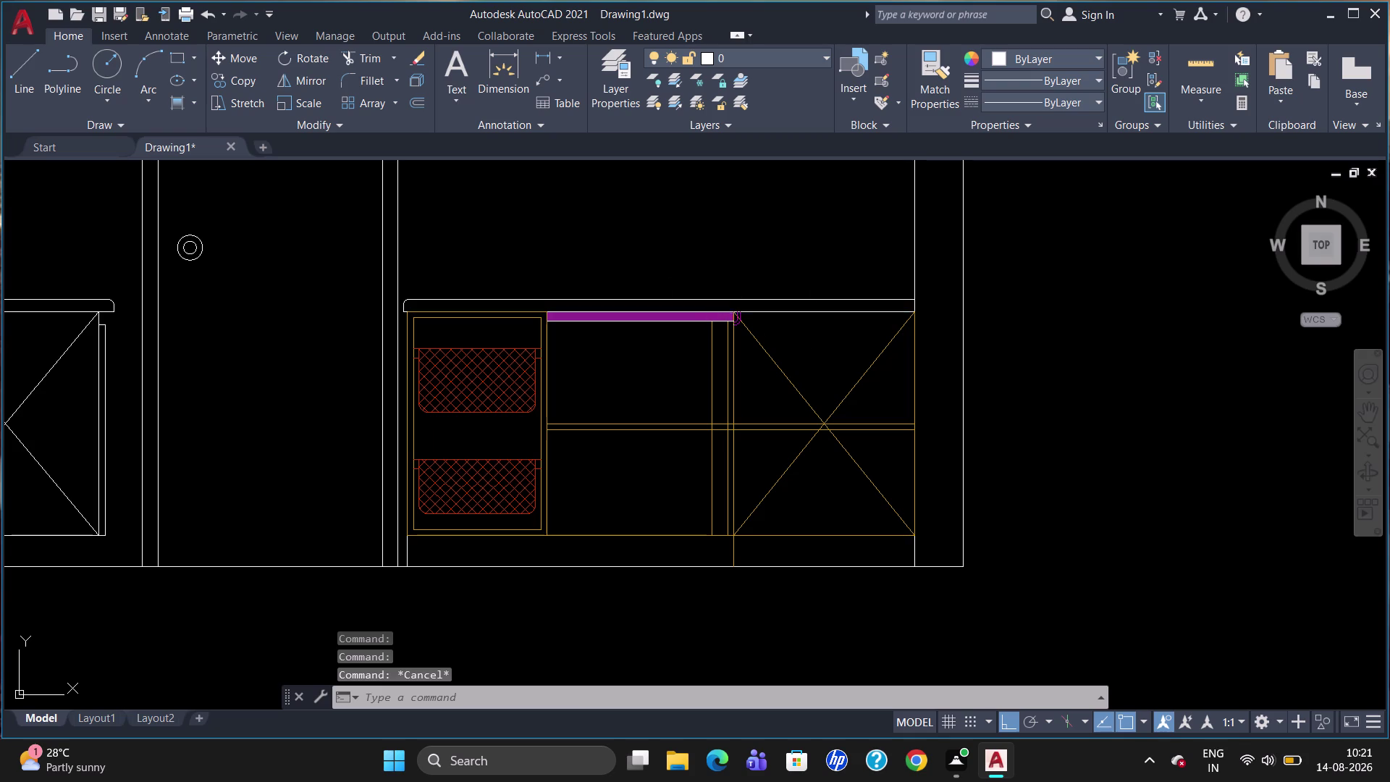
click(600, 302)
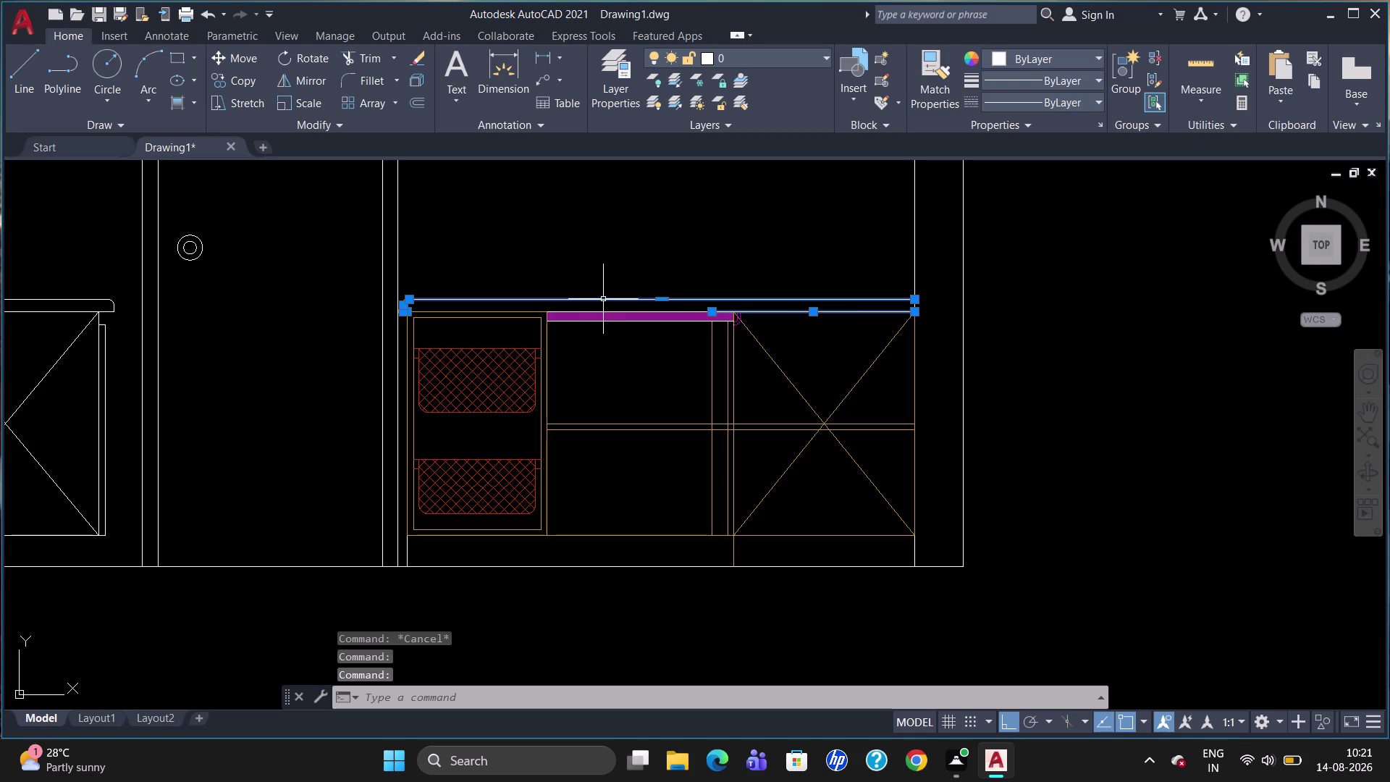
click(745, 55)
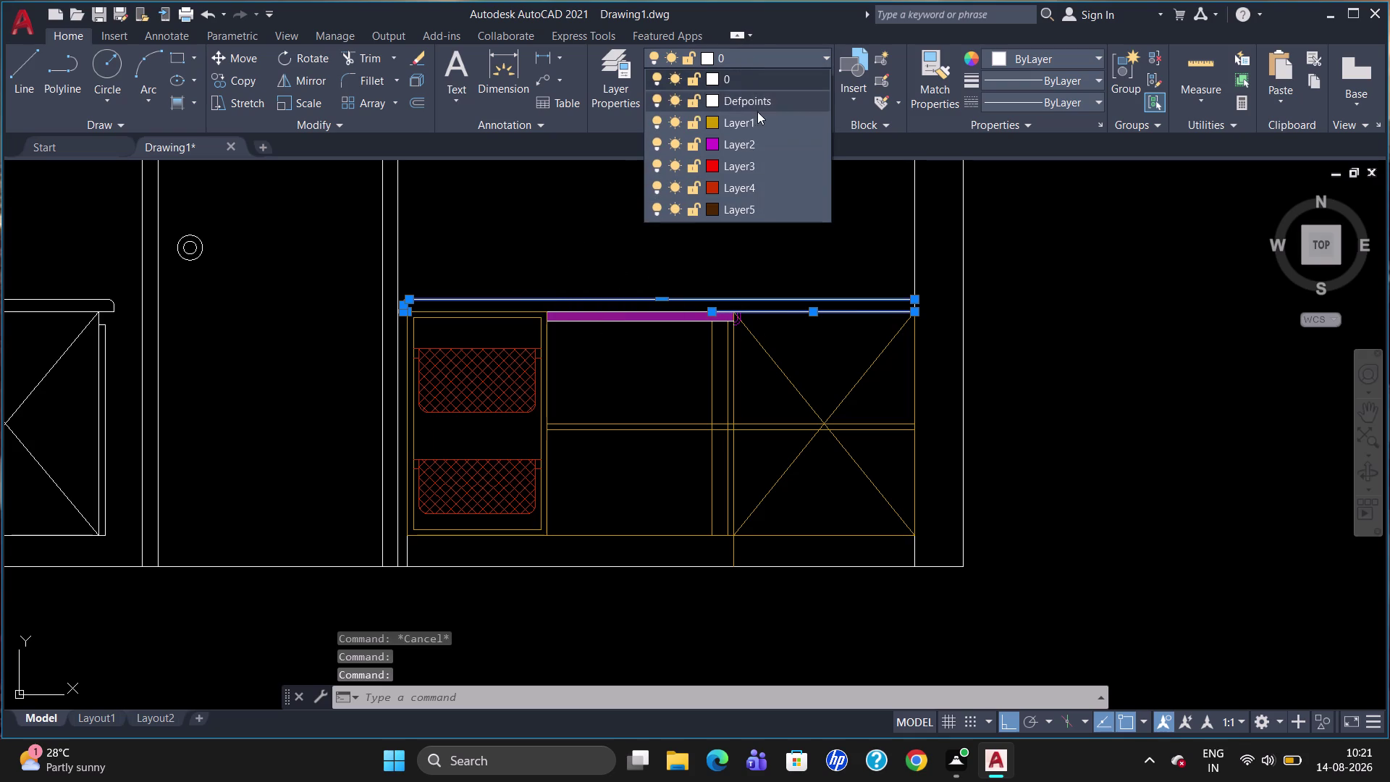
click(759, 204)
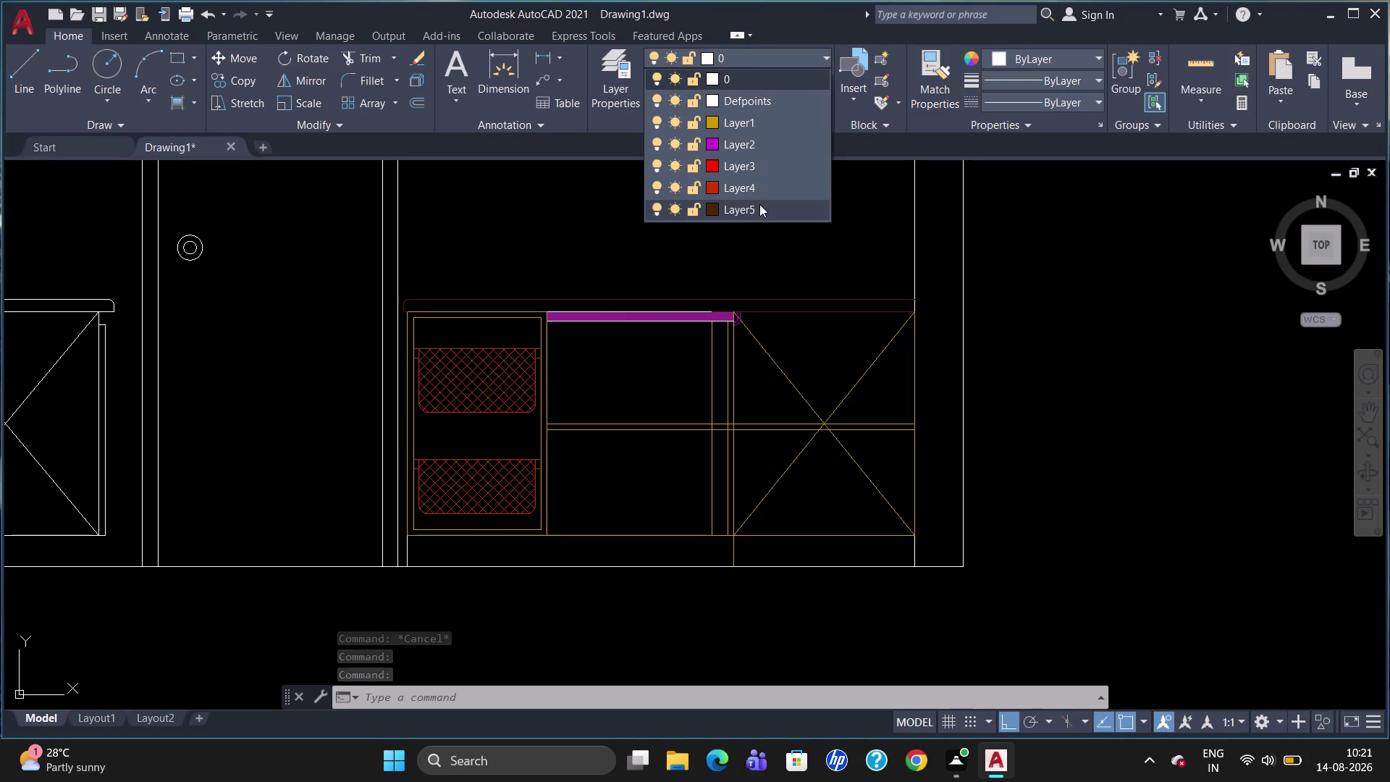
key(Escape)
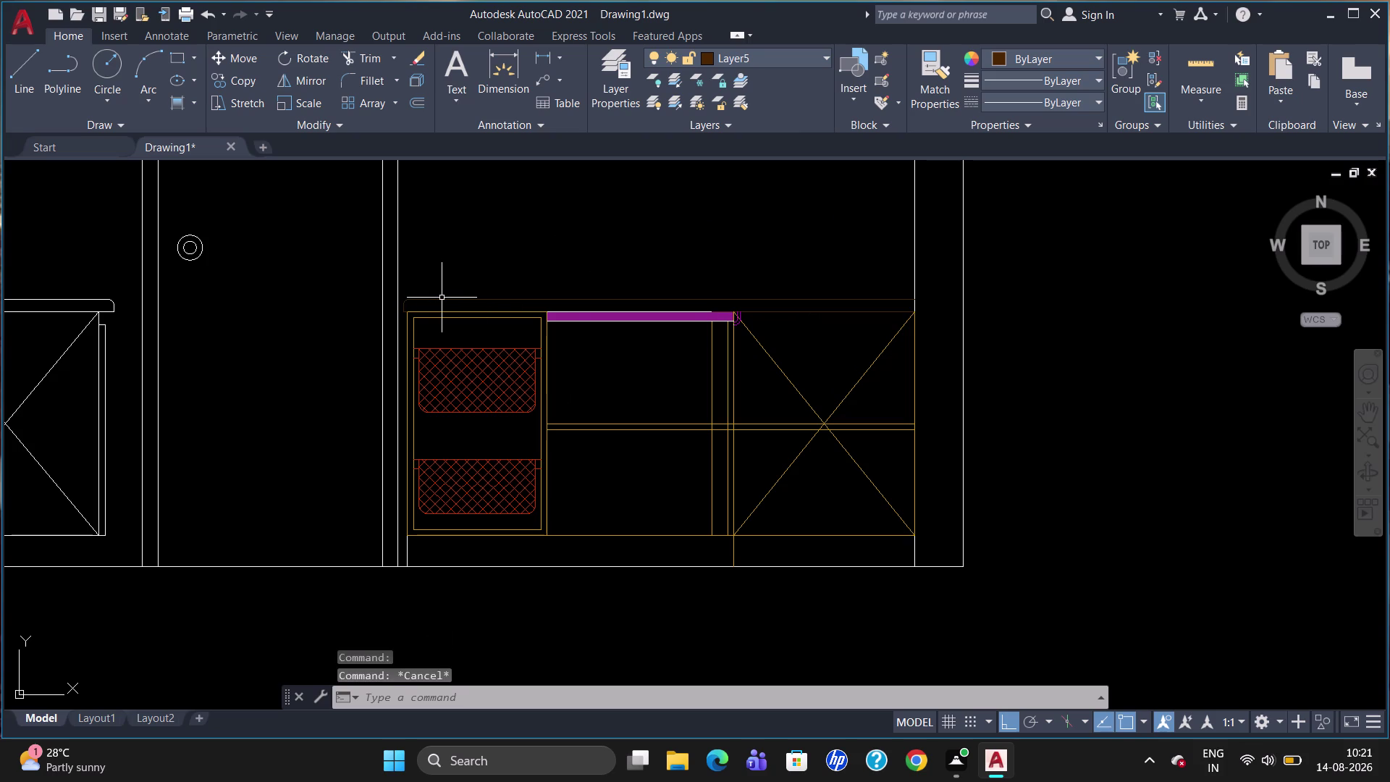
Explode the left cabinet's top outline with X and put its top line on Layer5.
scroll(up, 3)
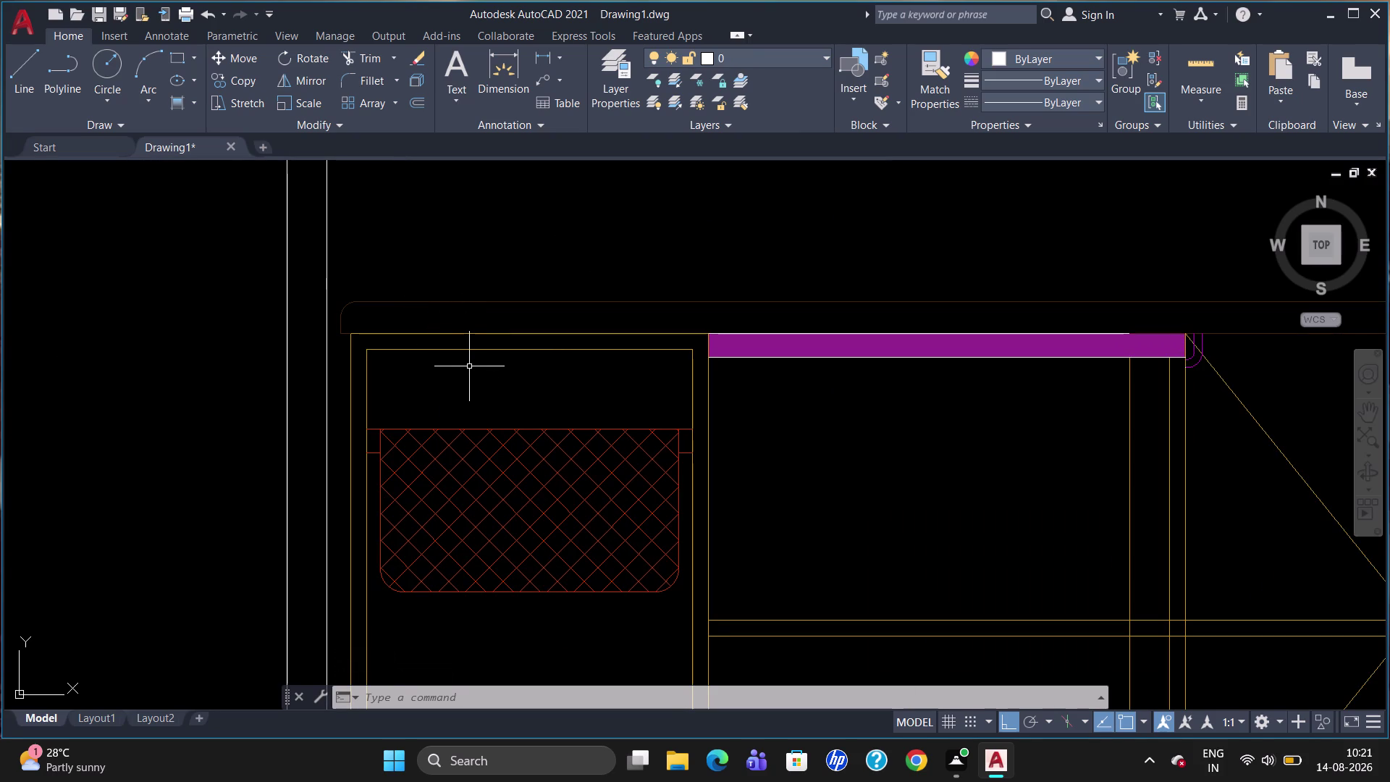
click(505, 334)
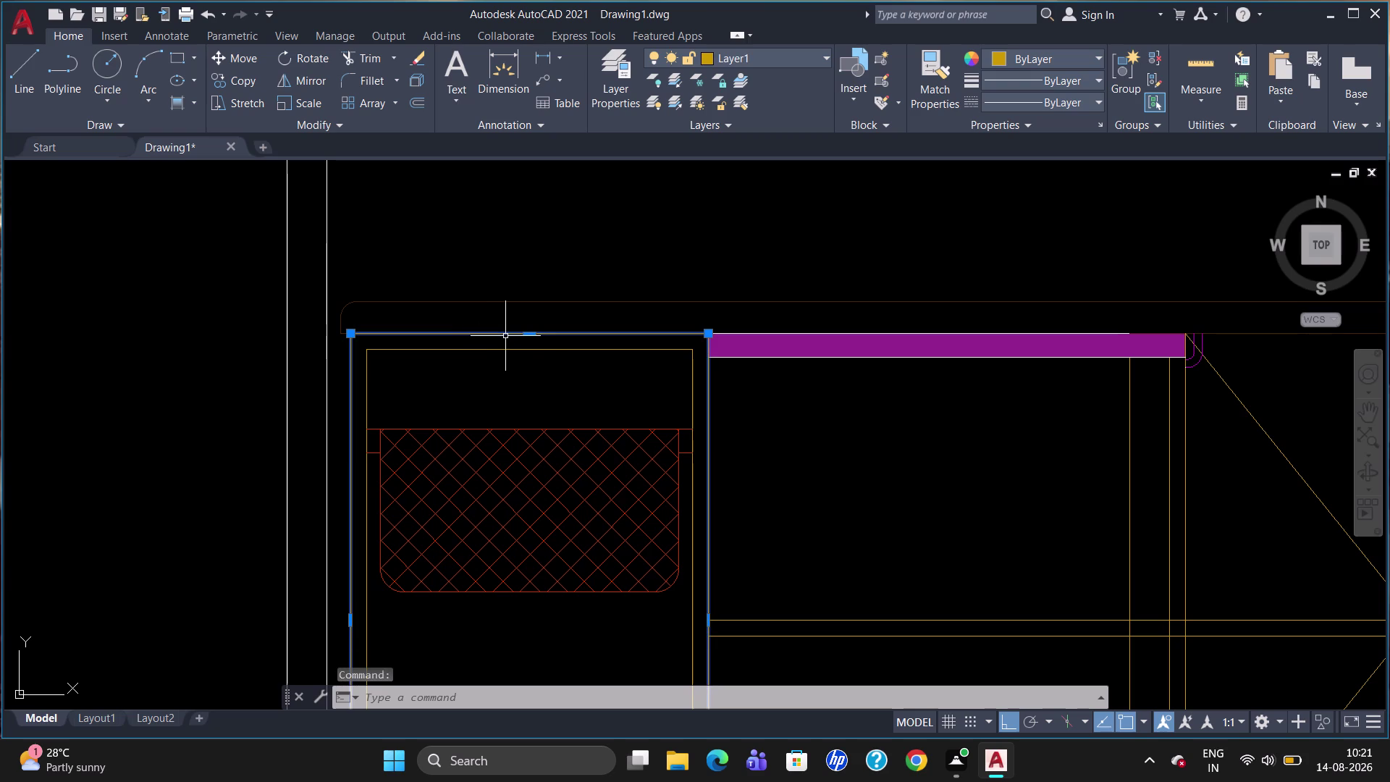
key(x)
key(Return)
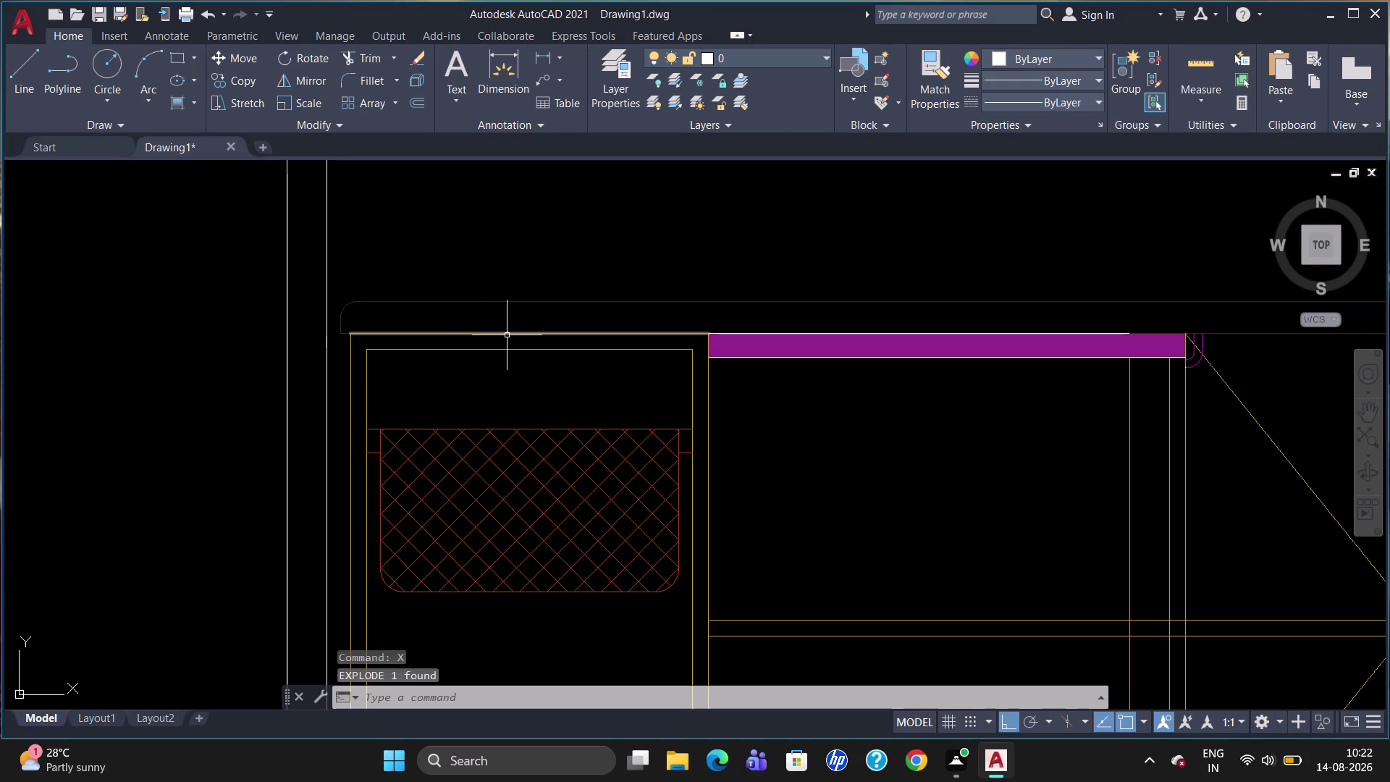
click(508, 333)
click(811, 51)
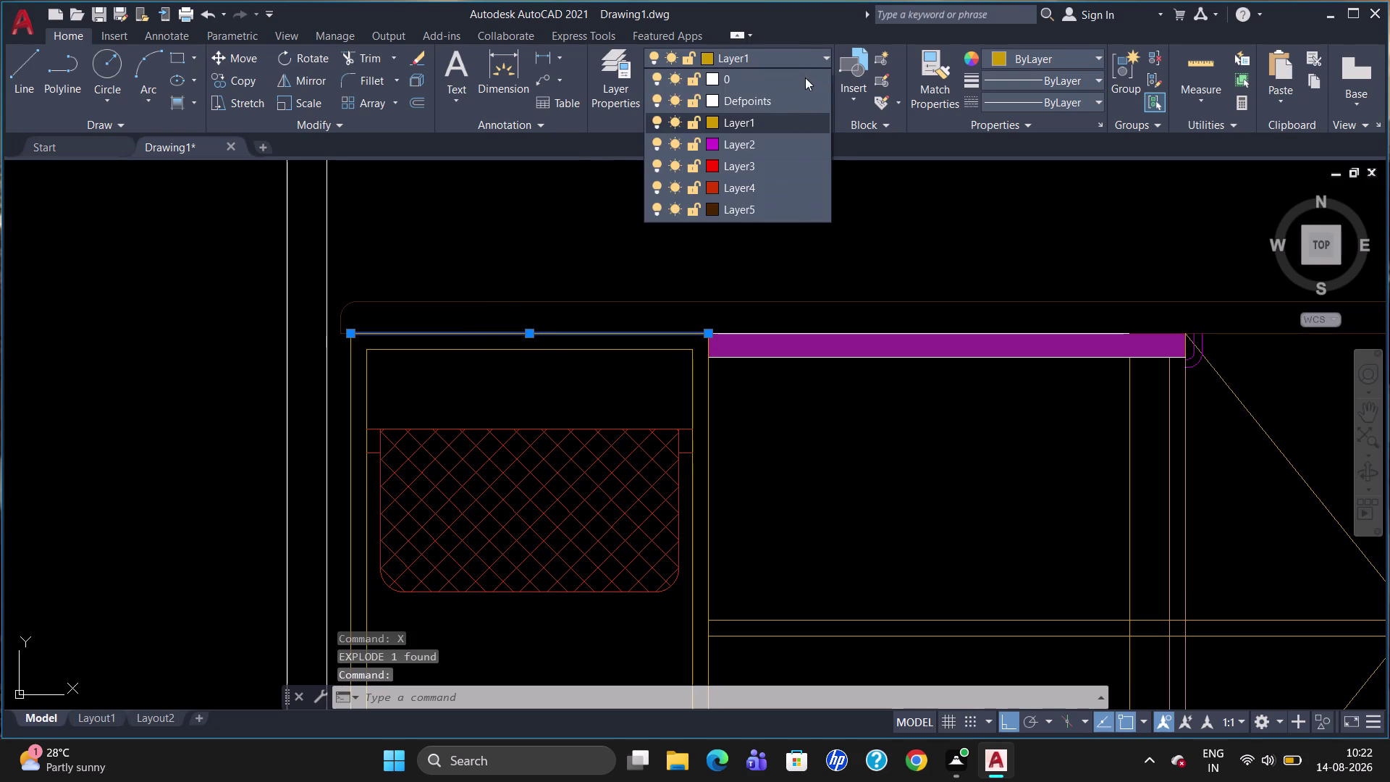
click(748, 208)
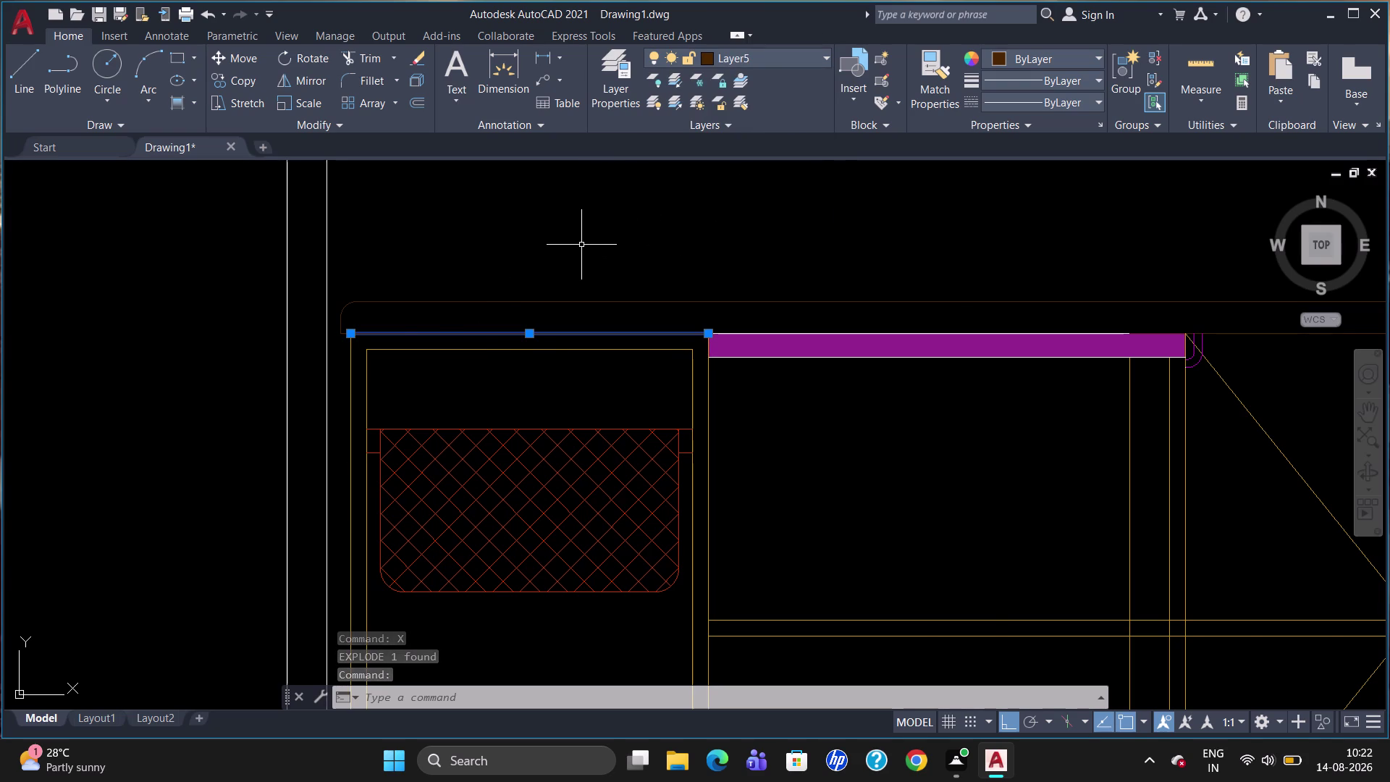
scroll(down, 3)
key(Escape)
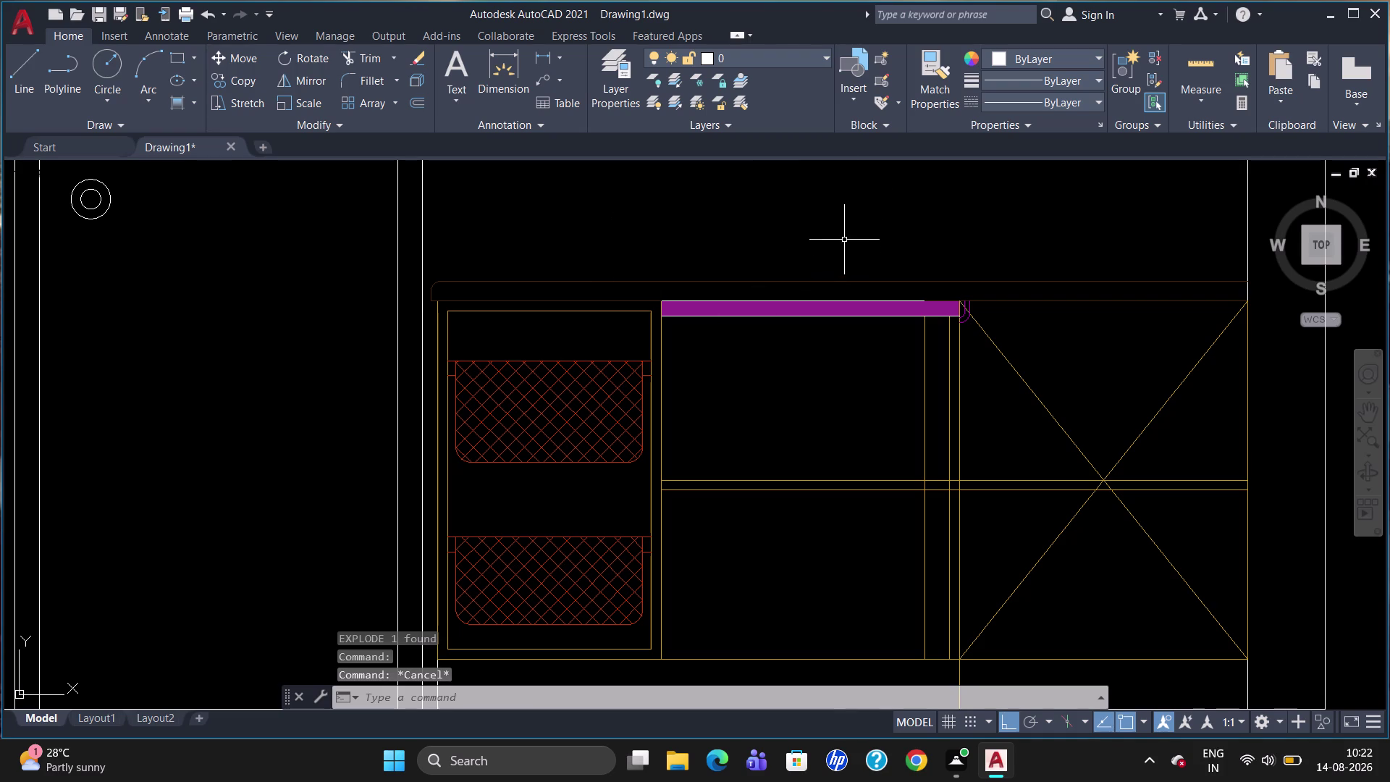
Select the countertop outline polylines and its right end edge across the base cabinets.
scroll(up, 3)
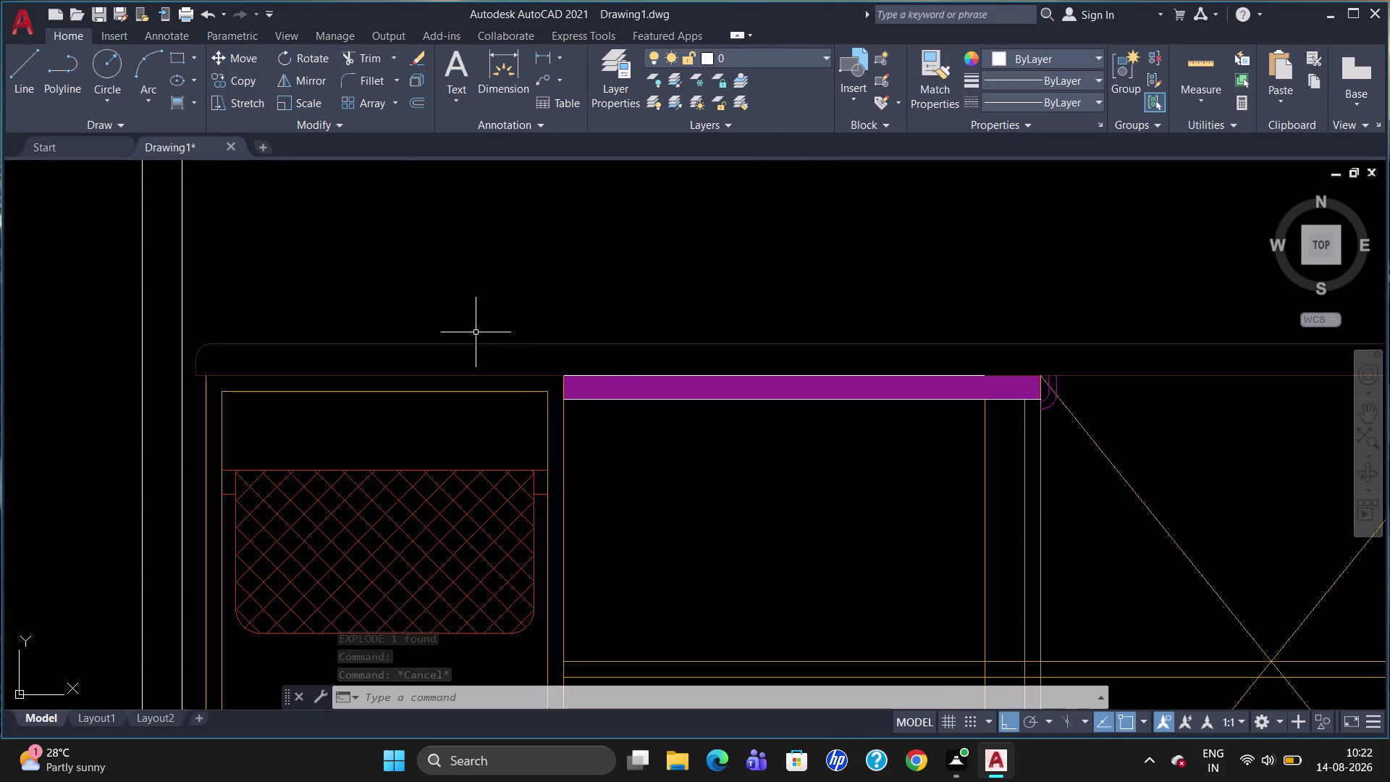
click(477, 344)
click(482, 377)
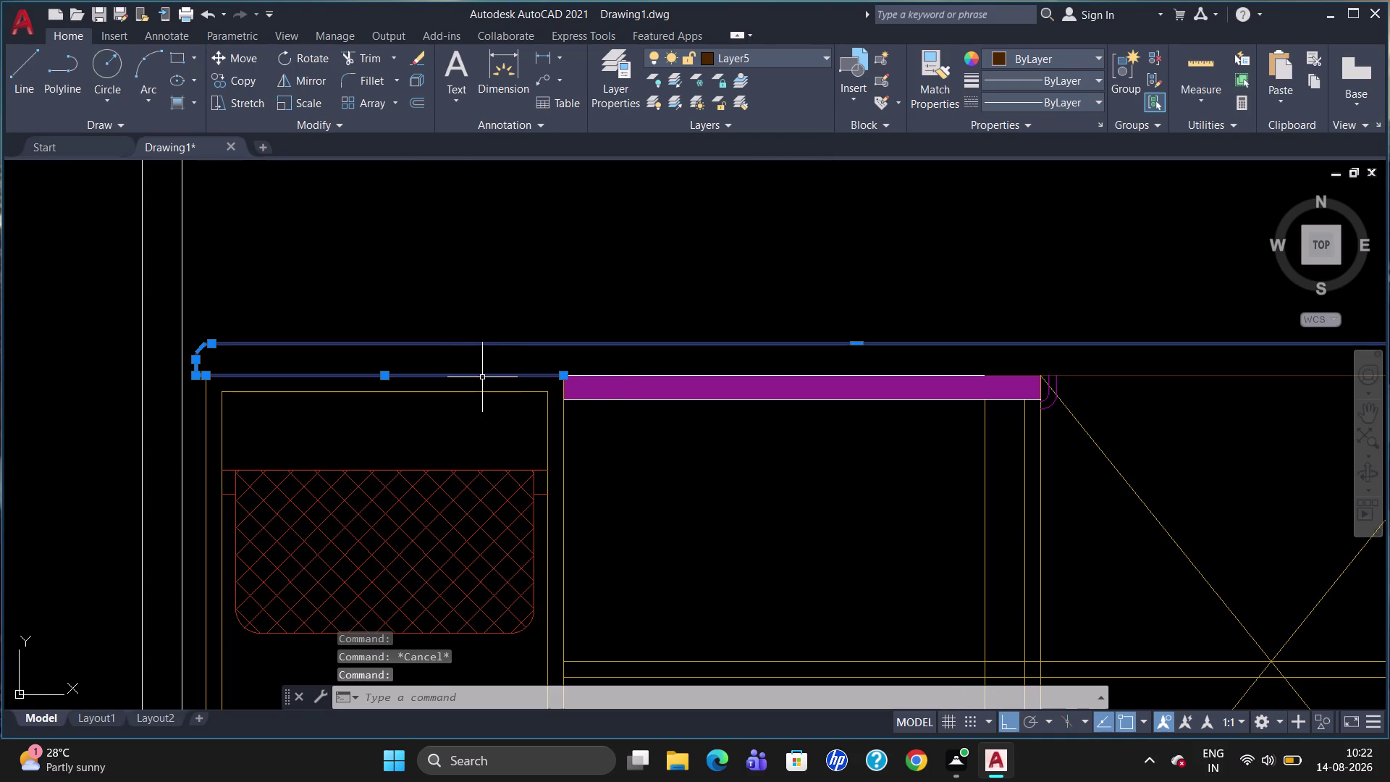
click(1161, 376)
scroll(down, 3)
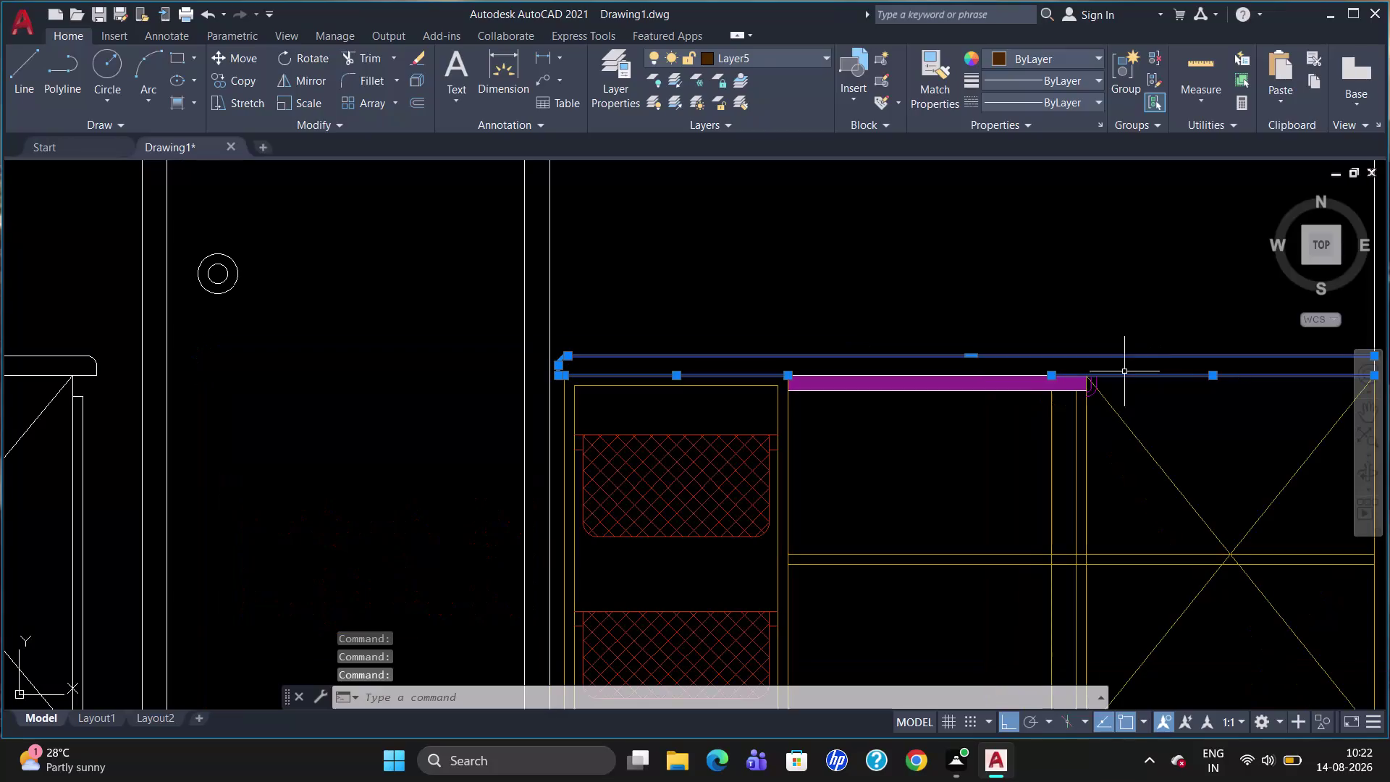
scroll(up, 3)
scroll(down, 3)
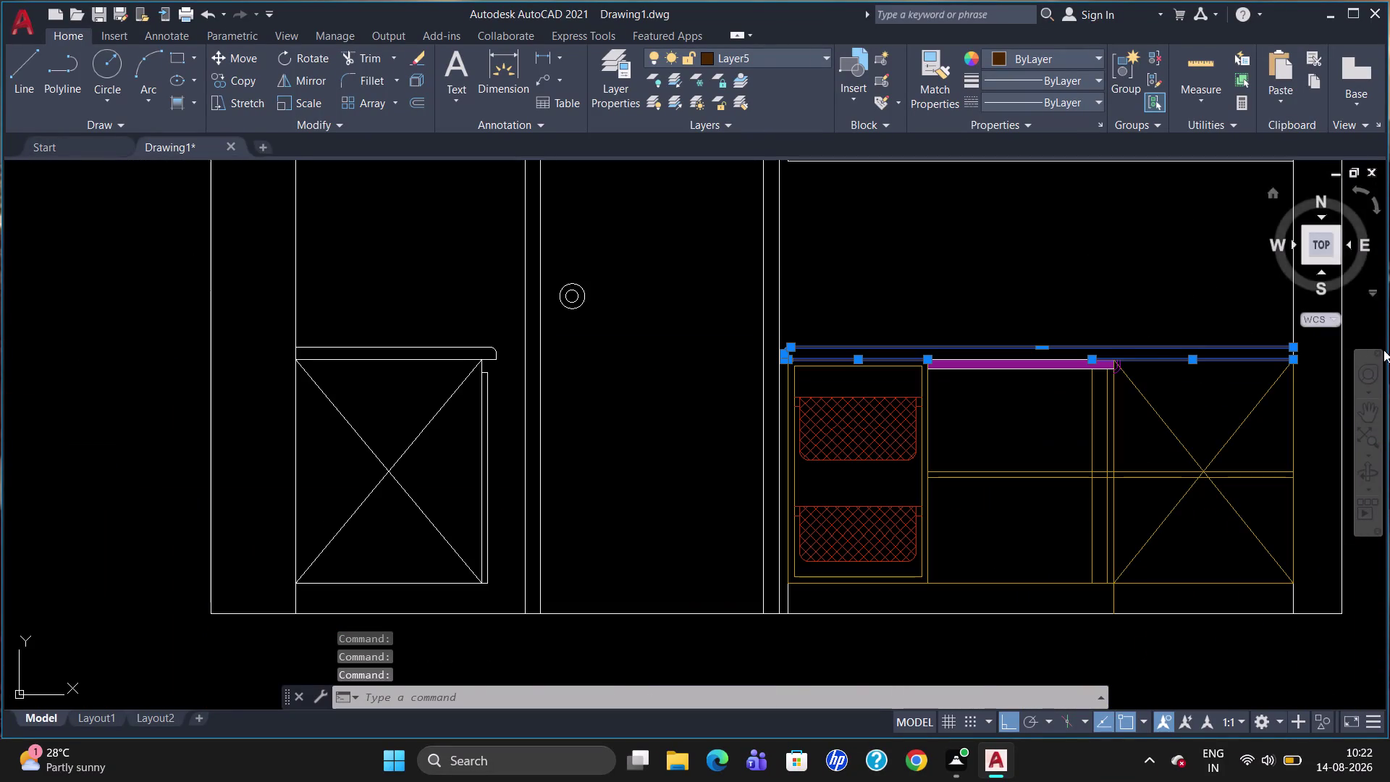
scroll(up, 3)
click(1050, 311)
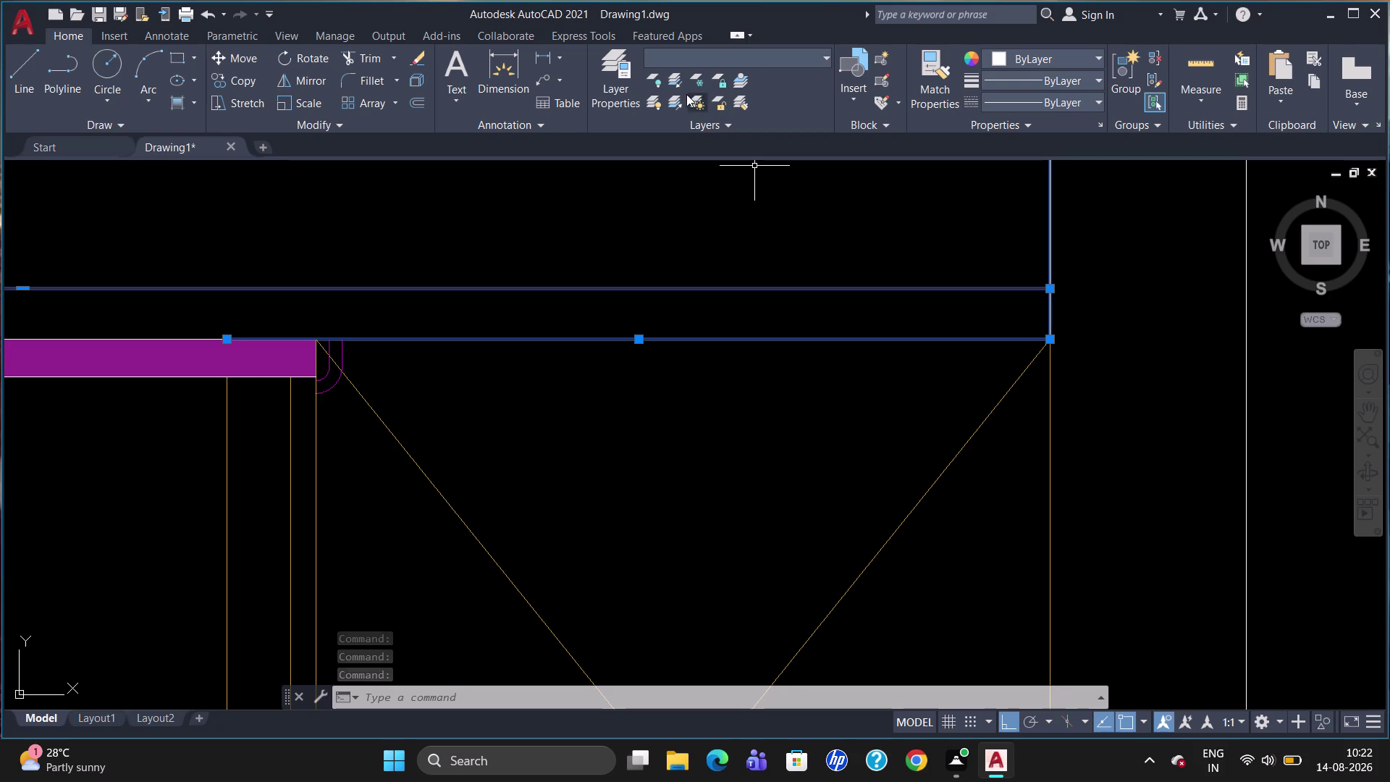
Change Layer5's colour to index 18, a deep red, and clear the selection.
click(803, 53)
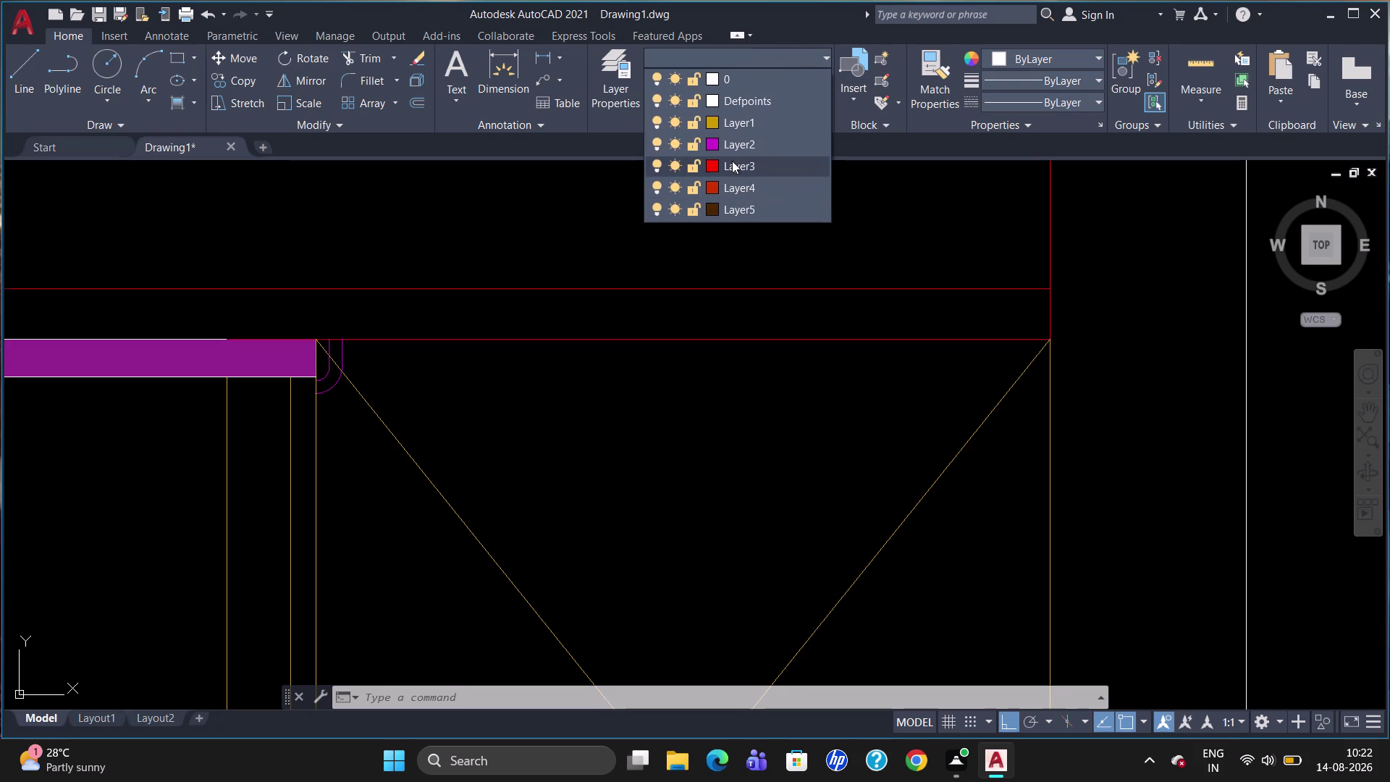
click(715, 206)
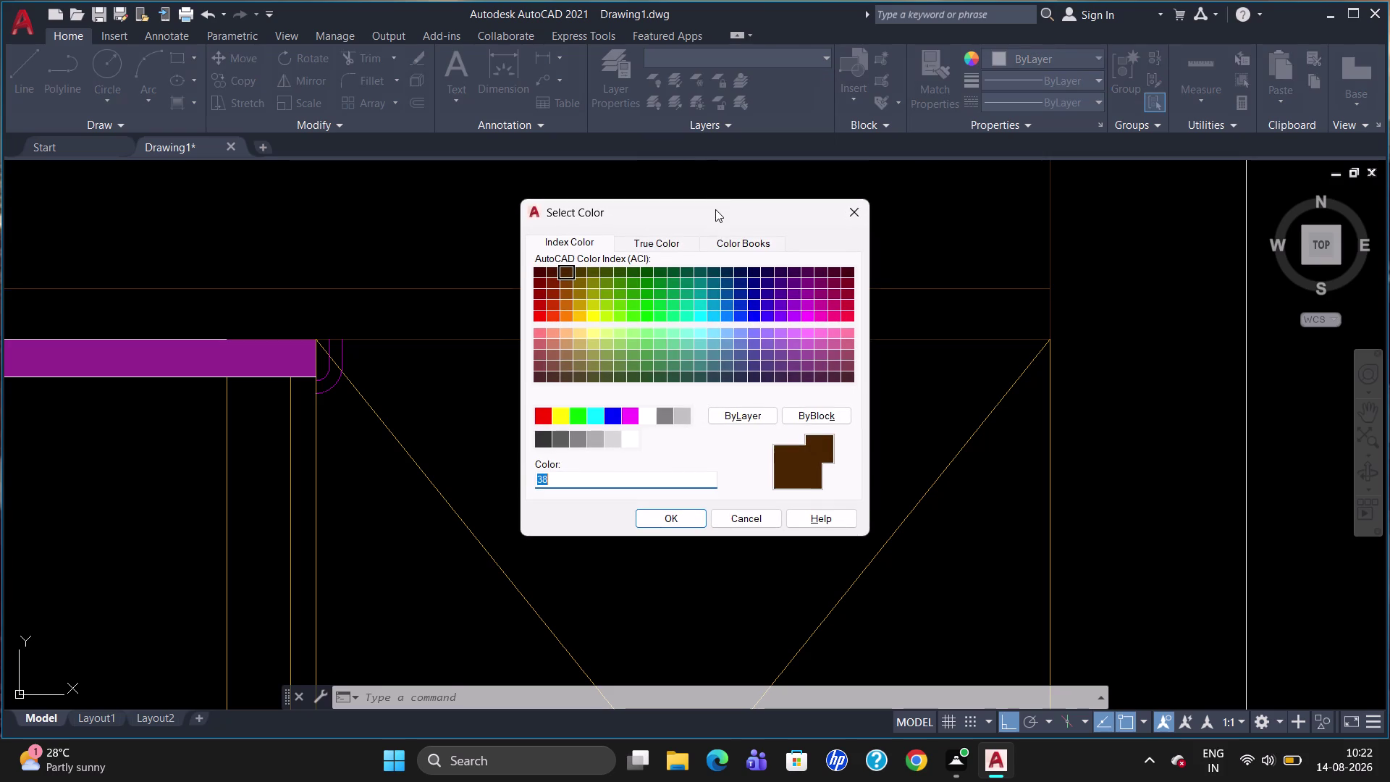
click(555, 269)
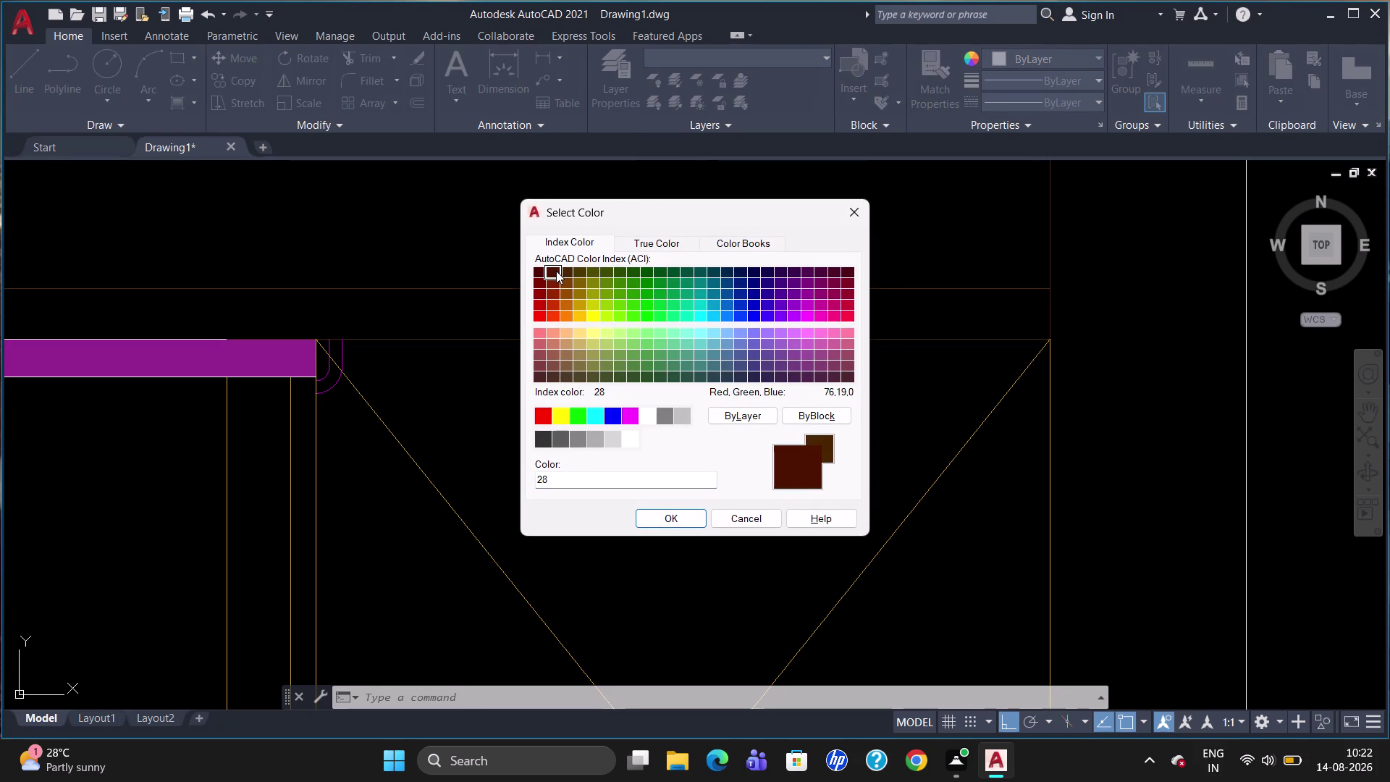
click(538, 268)
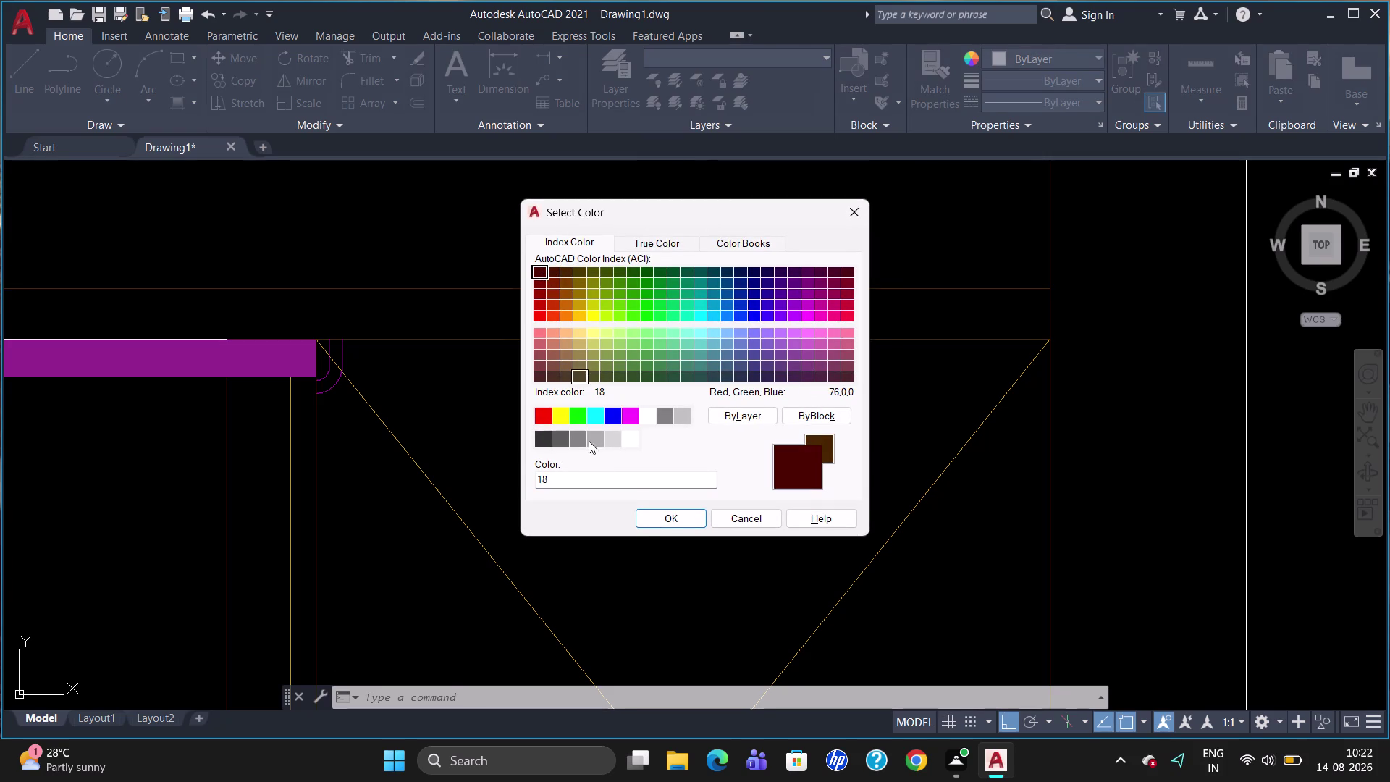
click(648, 520)
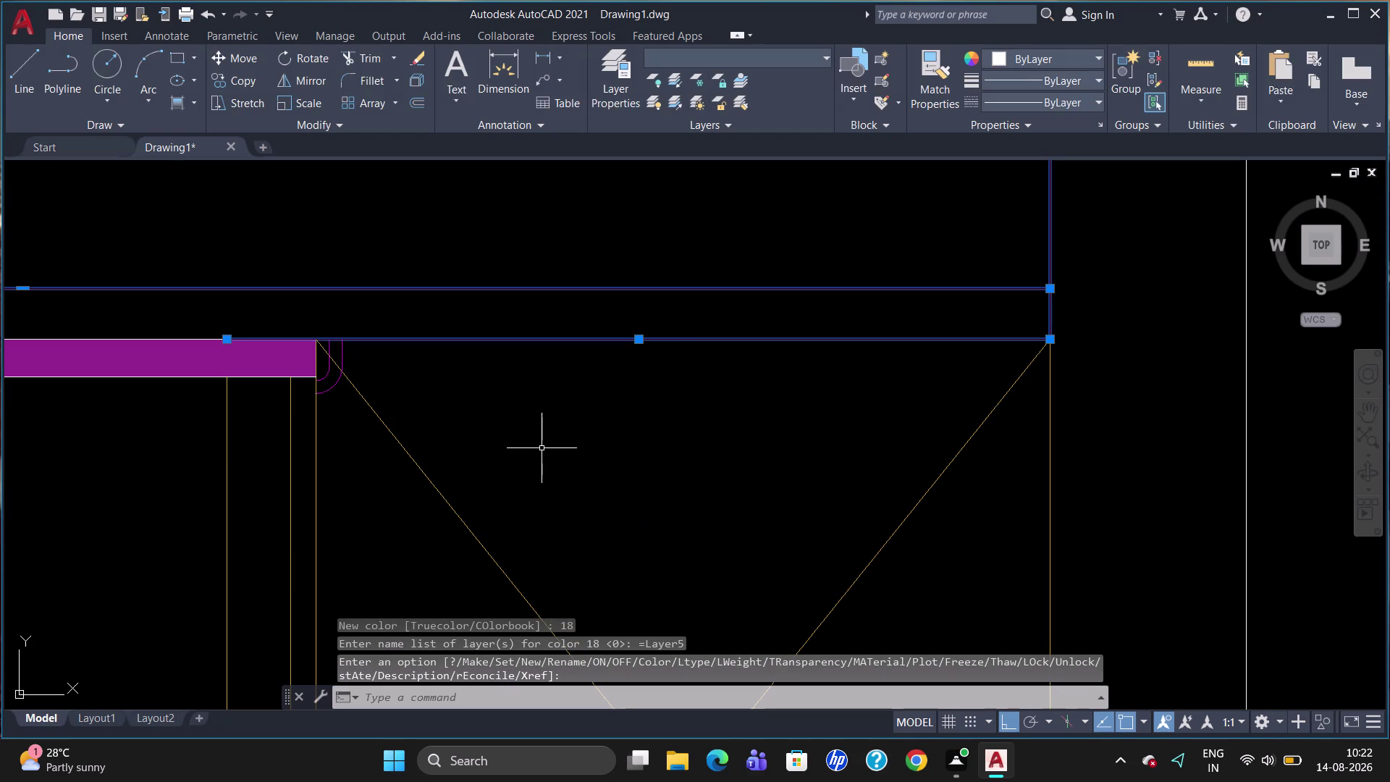
key(Escape)
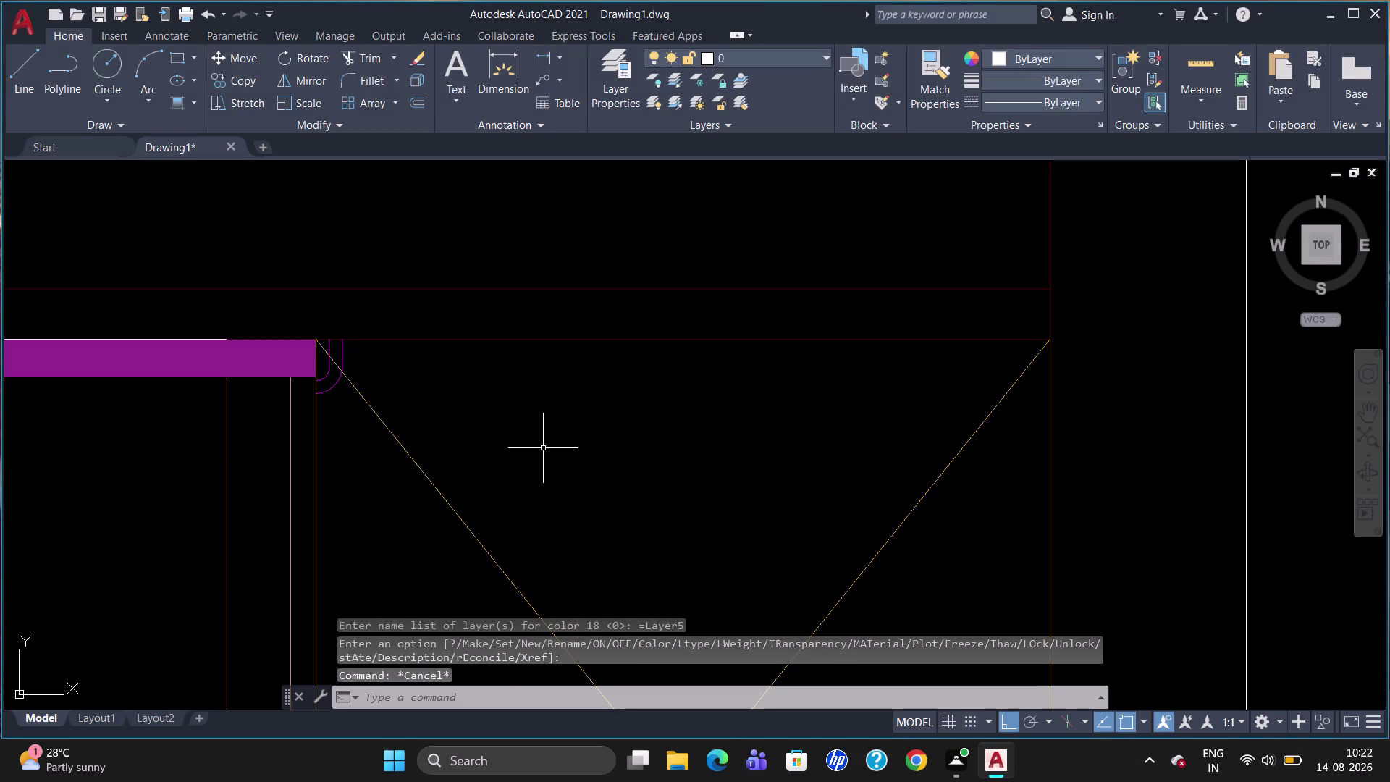
scroll(down, 3)
scroll(up, 3)
scroll(down, 3)
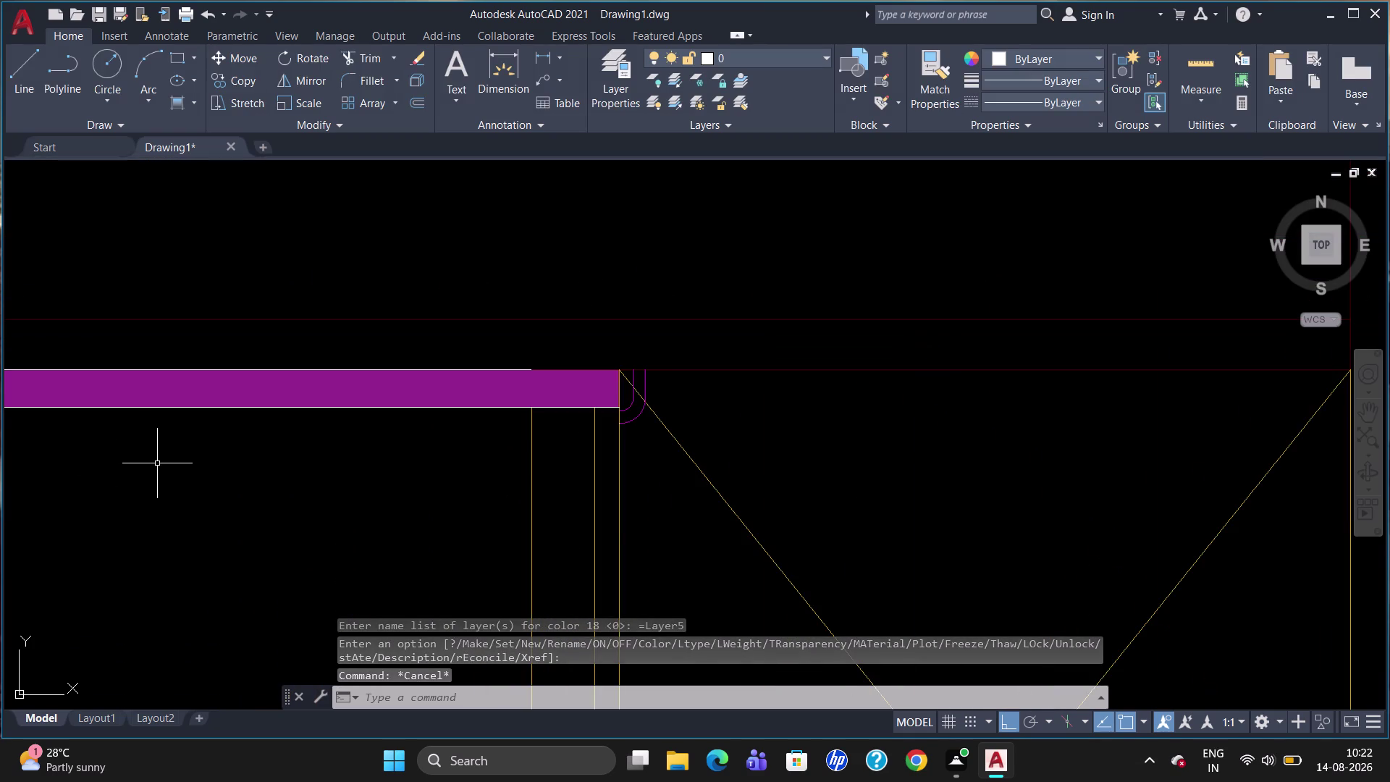
scroll(down, 3)
scroll(up, 3)
scroll(down, 3)
scroll(up, 3)
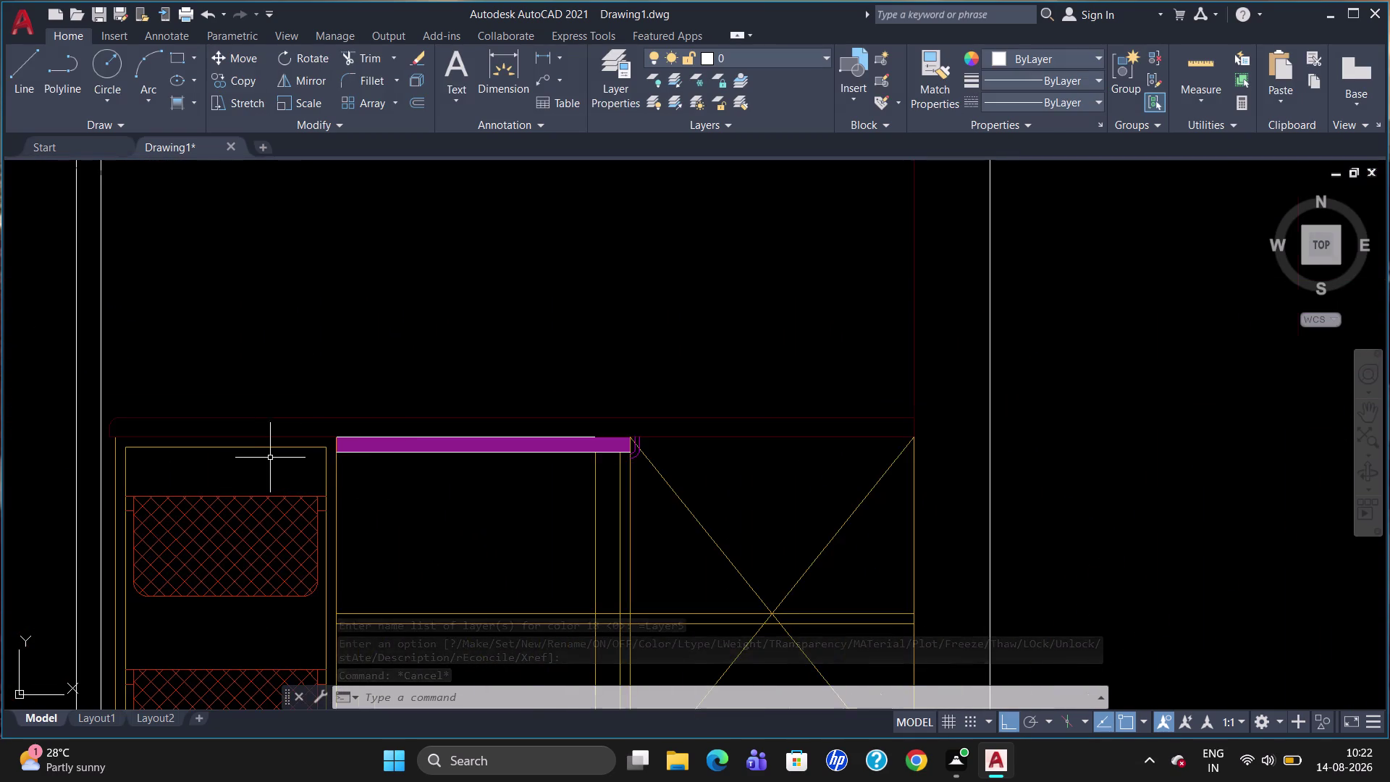
scroll(up, 3)
Pick objects on the magenta countertop strip and delete the extra one beside it.
click(586, 410)
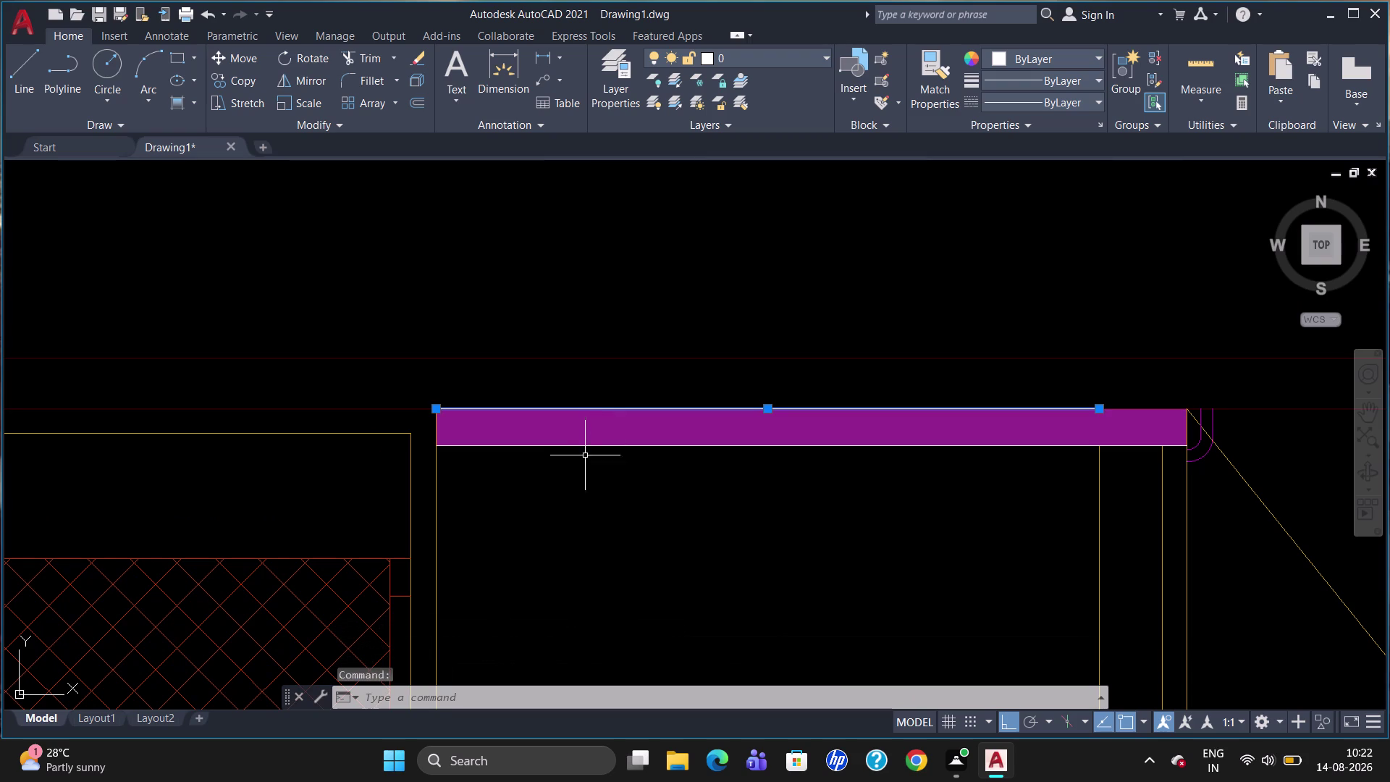
click(593, 443)
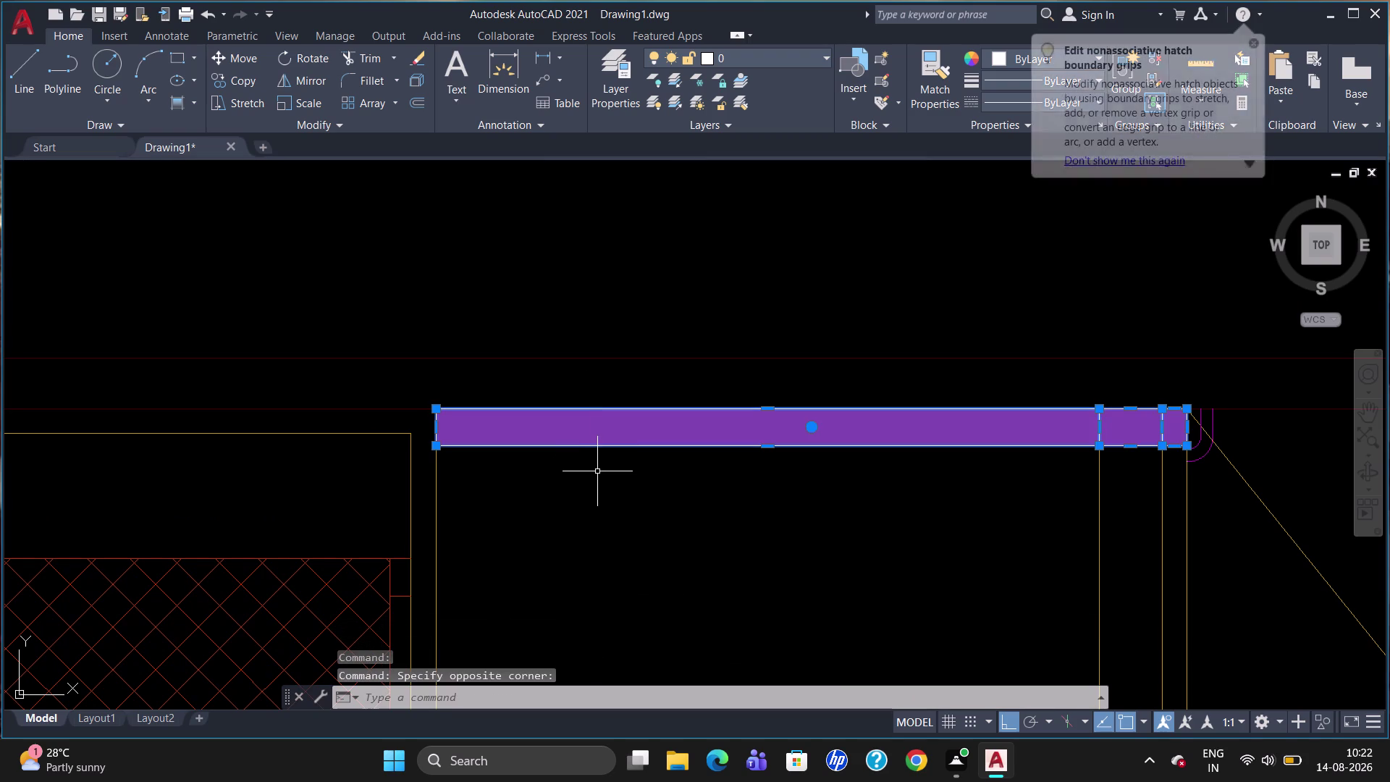
key(Escape)
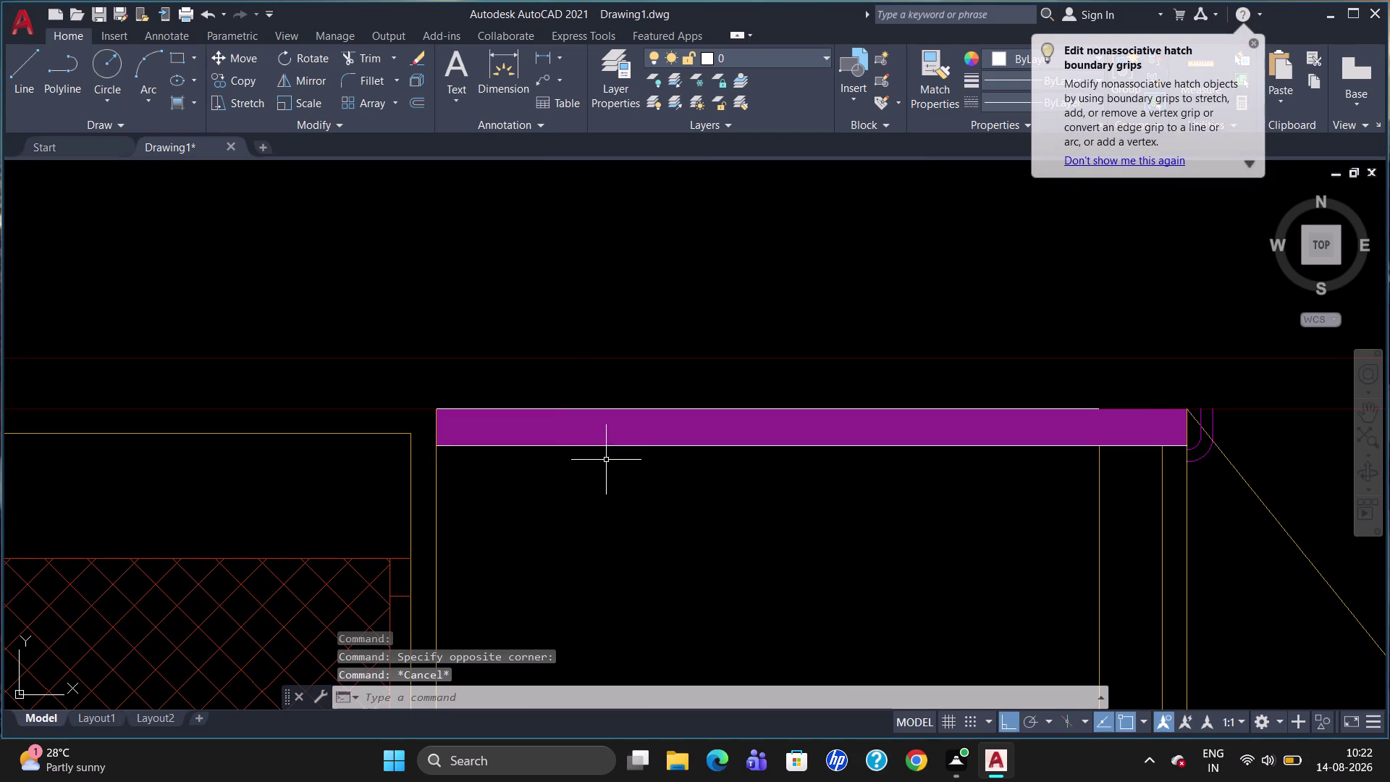
click(612, 449)
key(Delete)
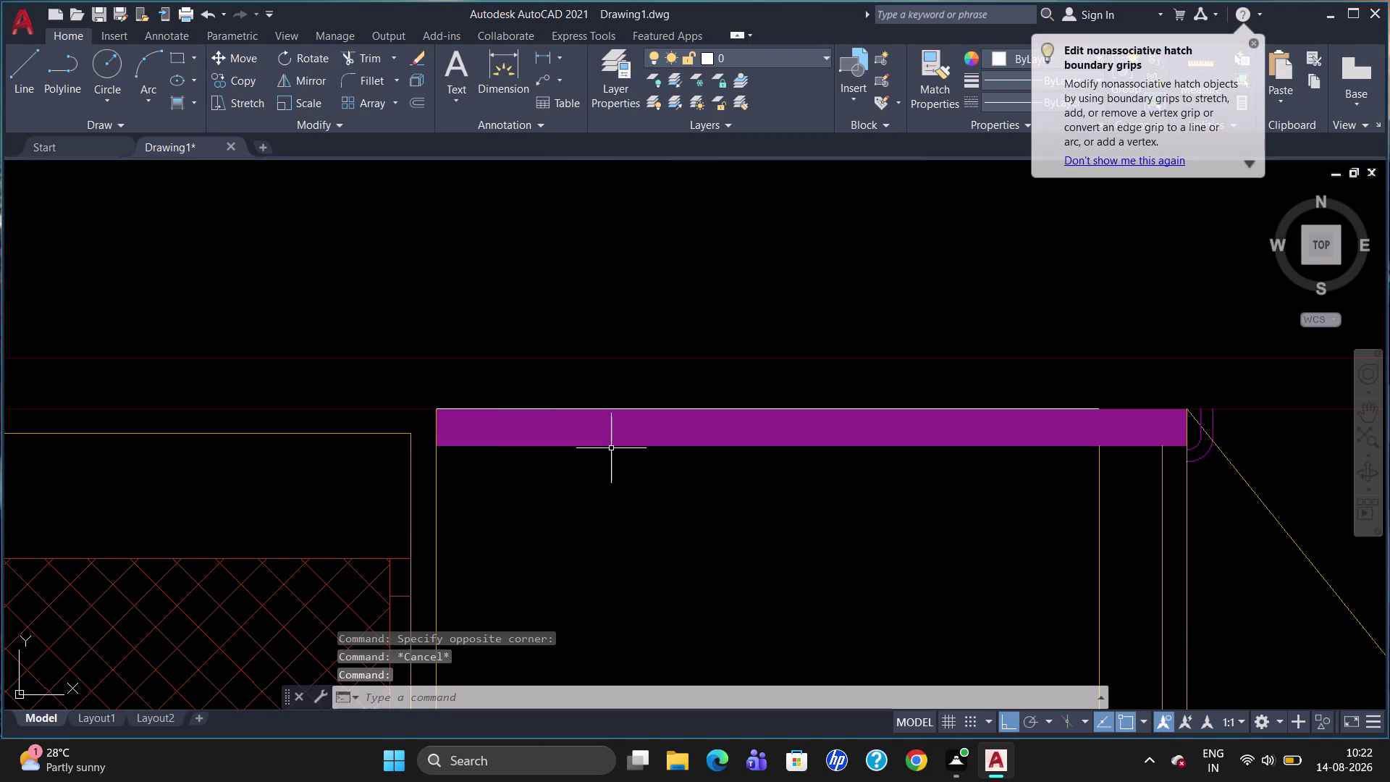
click(615, 408)
key(Delete)
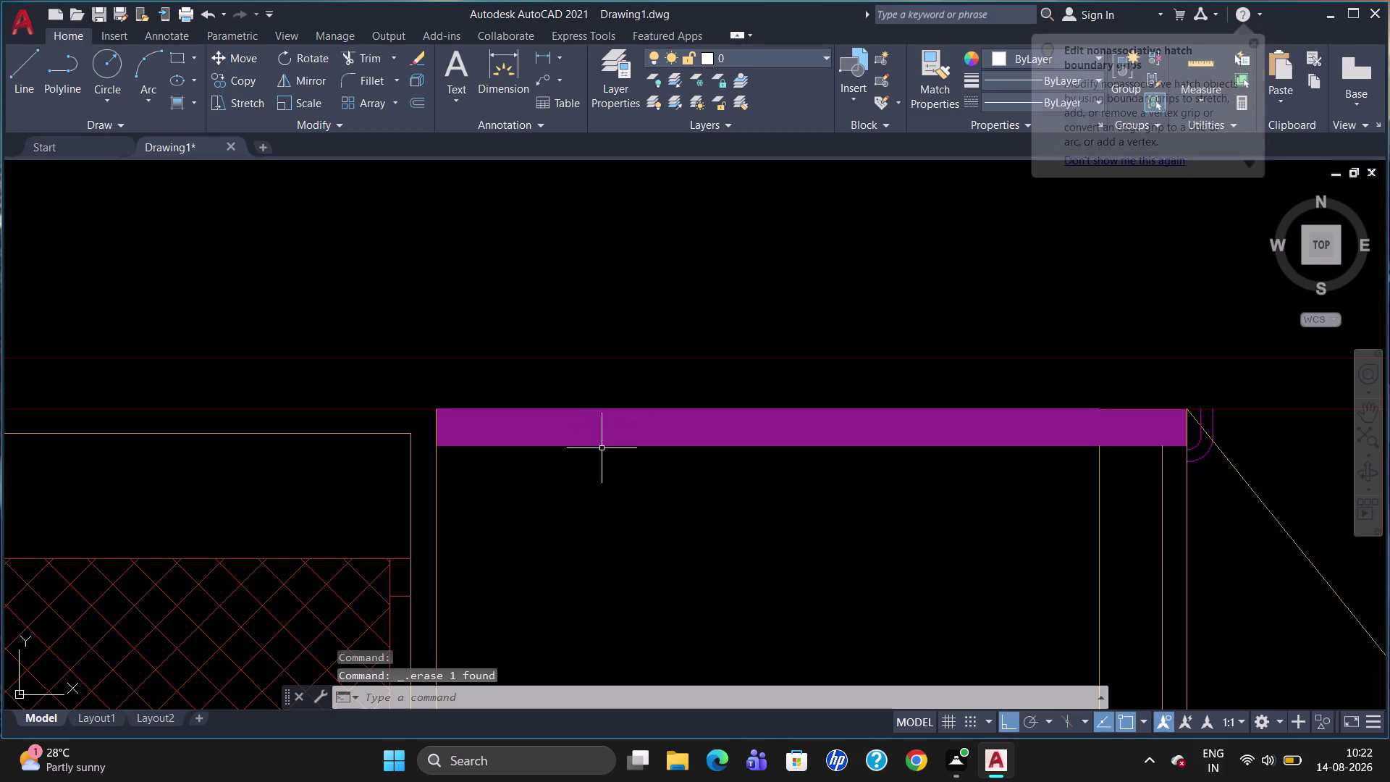
Cancel a stray selection window near the countertop and zoom out.
scroll(down, 3)
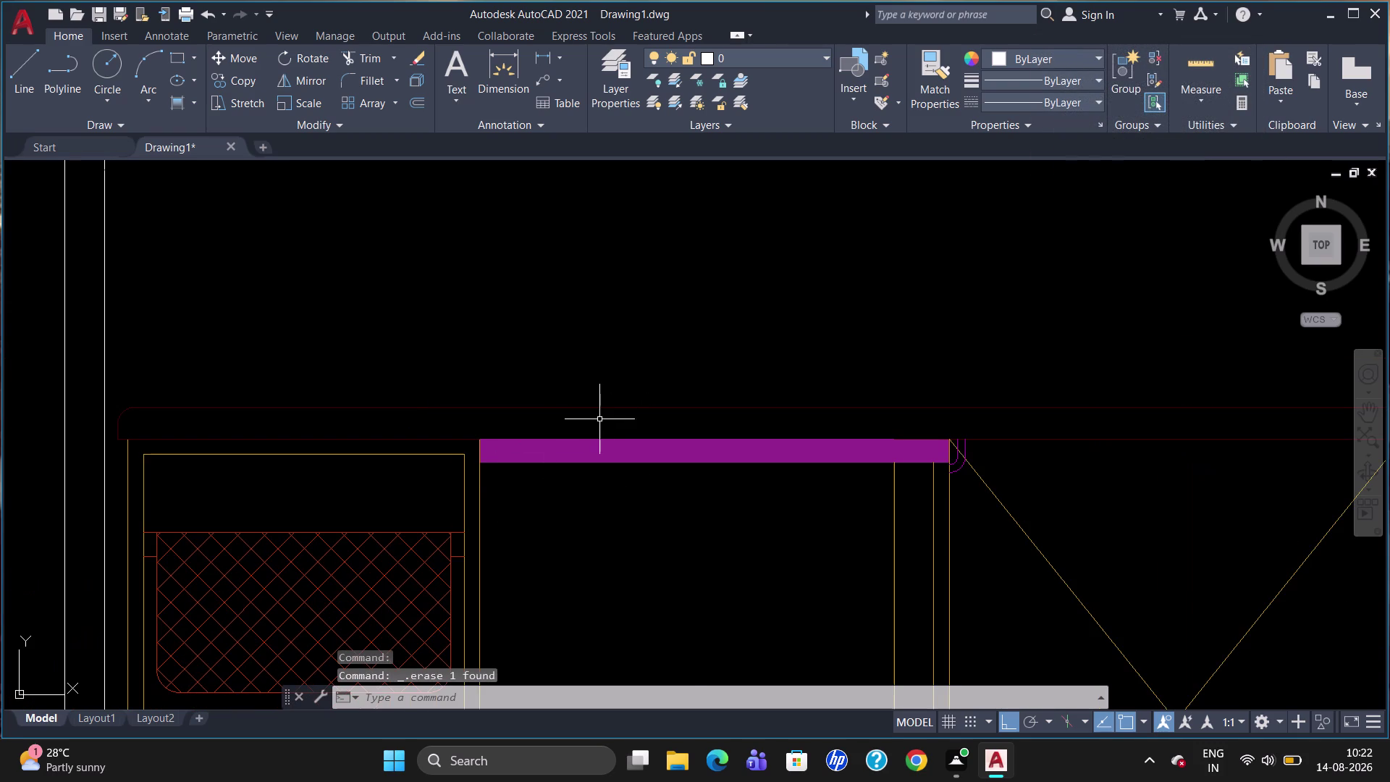
click(599, 420)
key(Delete)
key(Escape)
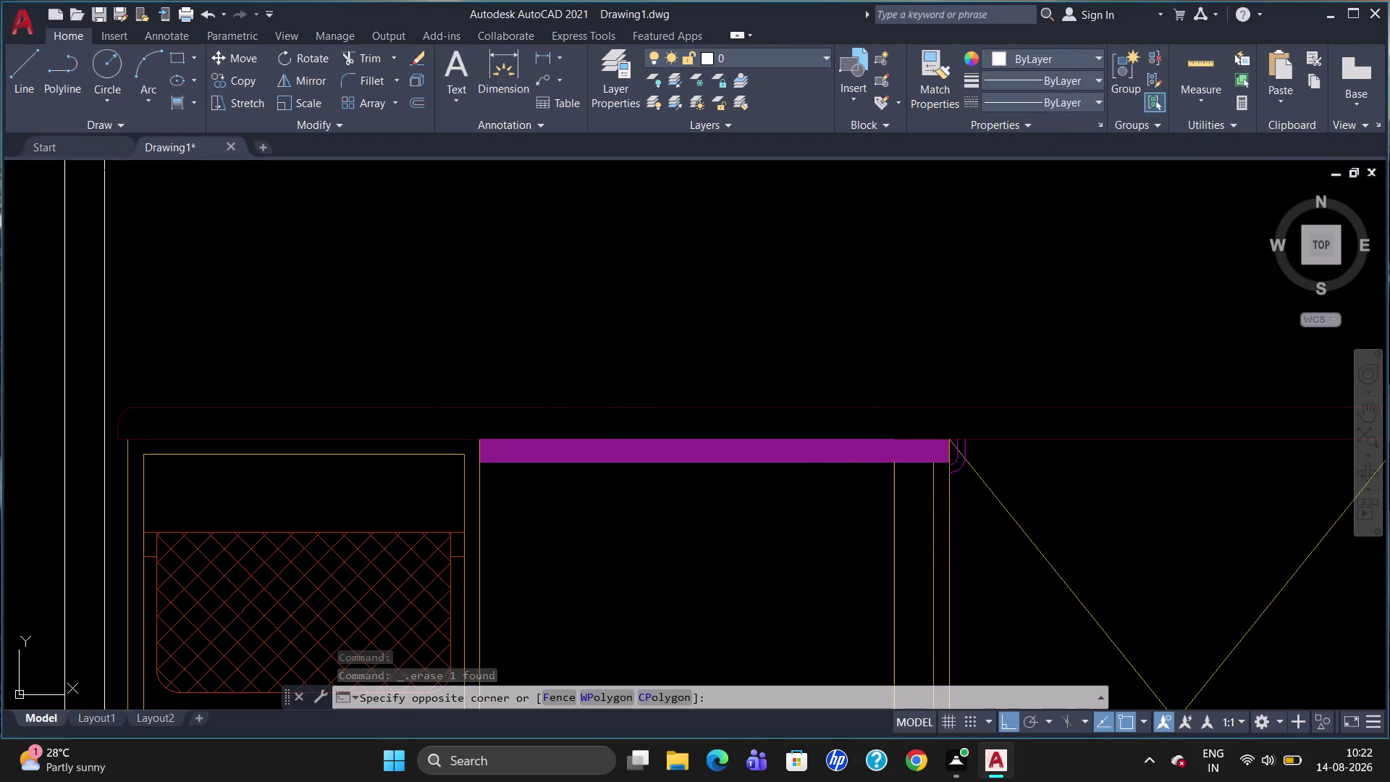
scroll(down, 3)
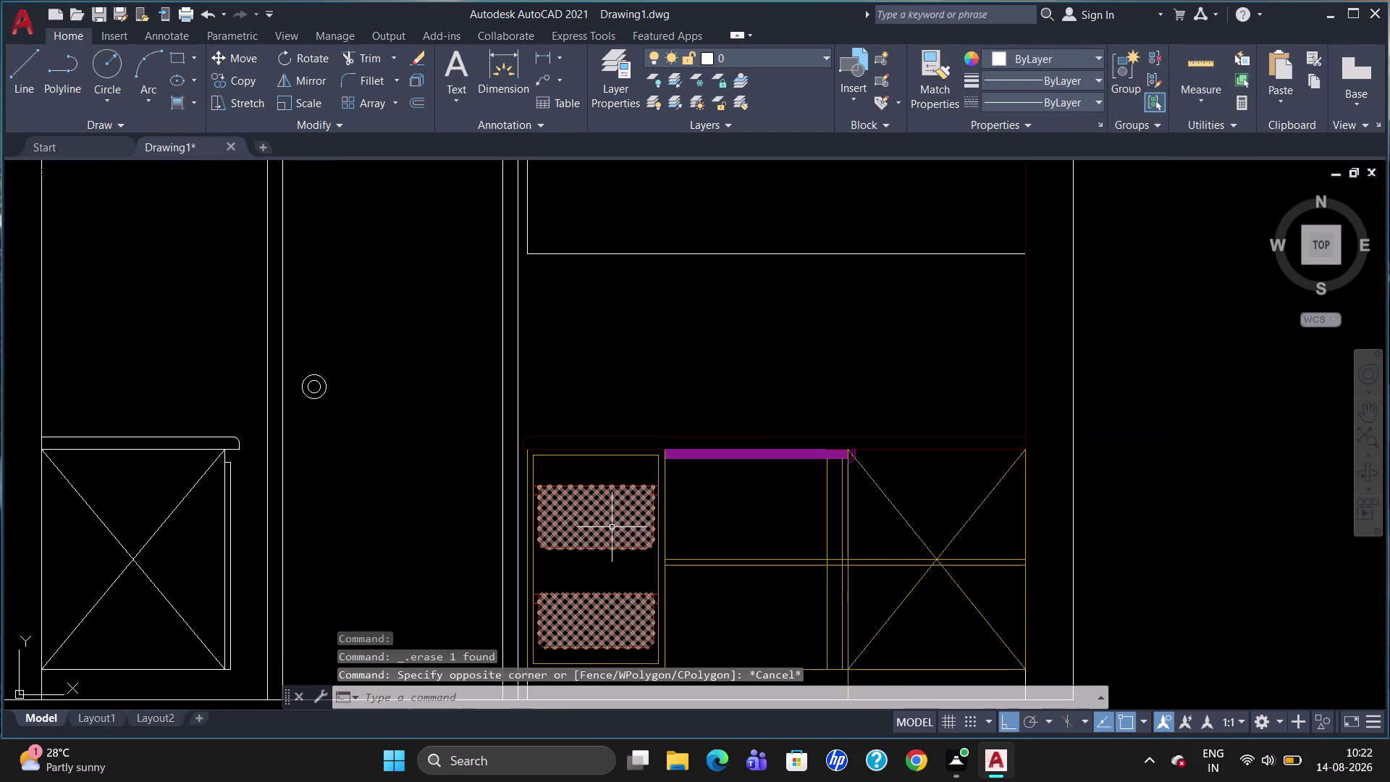
scroll(down, 3)
scroll(up, 3)
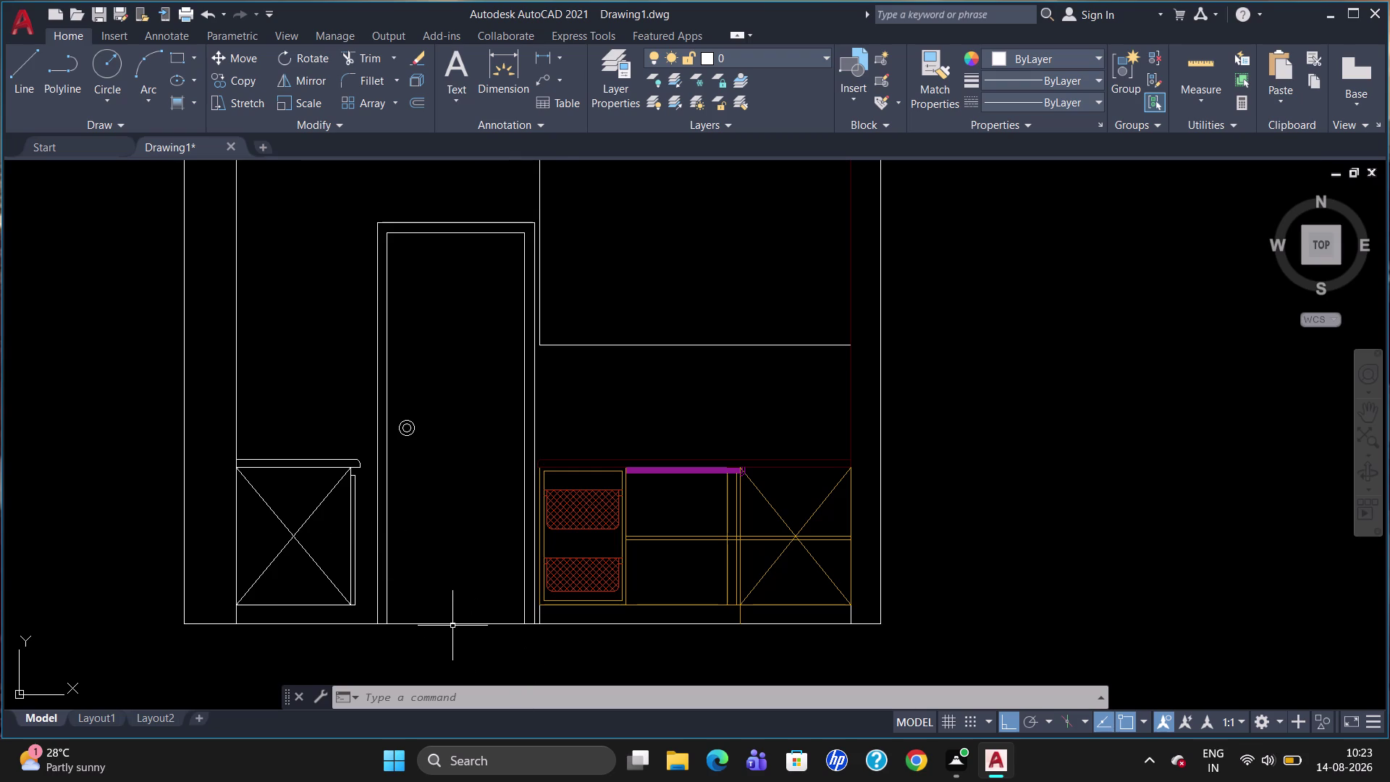
scroll(up, 3)
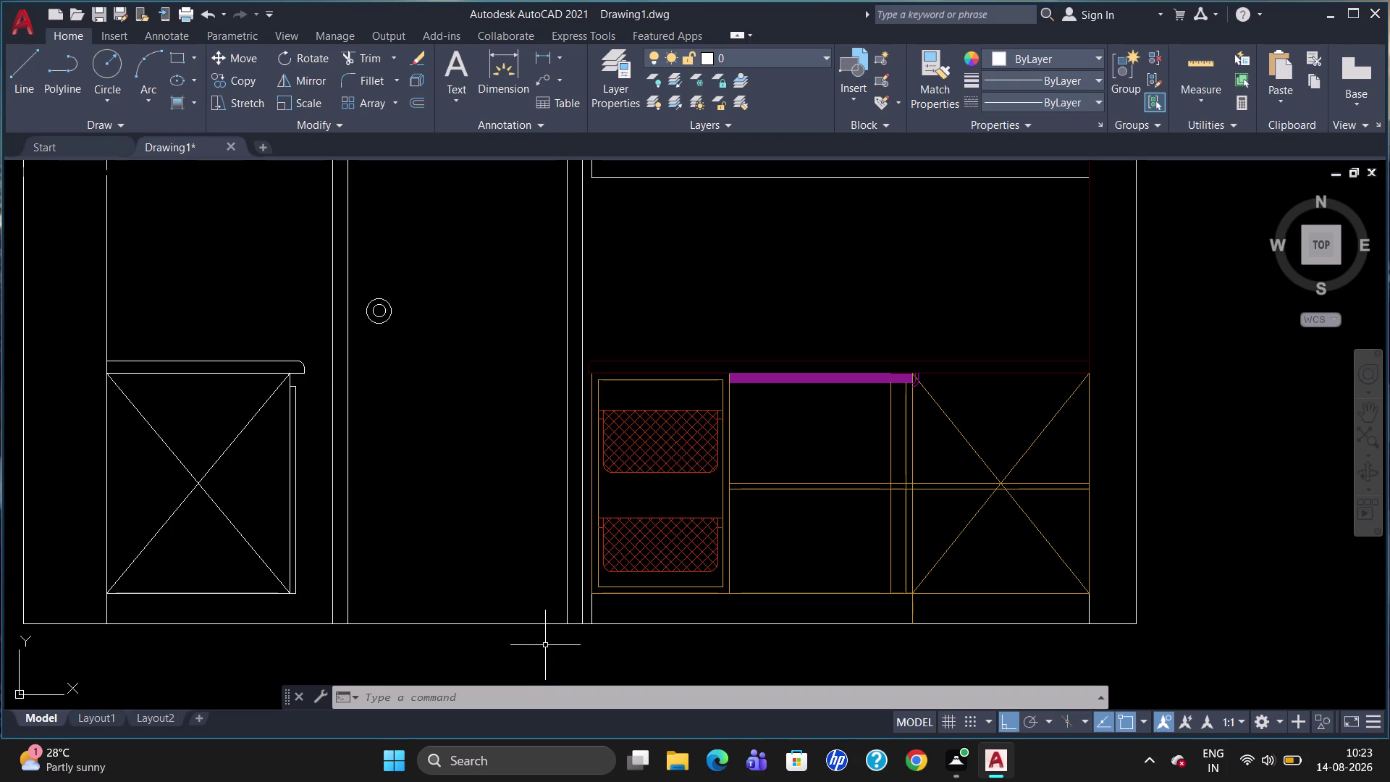
Attempt BREAKATPOINT on the floor line twice, then cancel it.
text(BR)
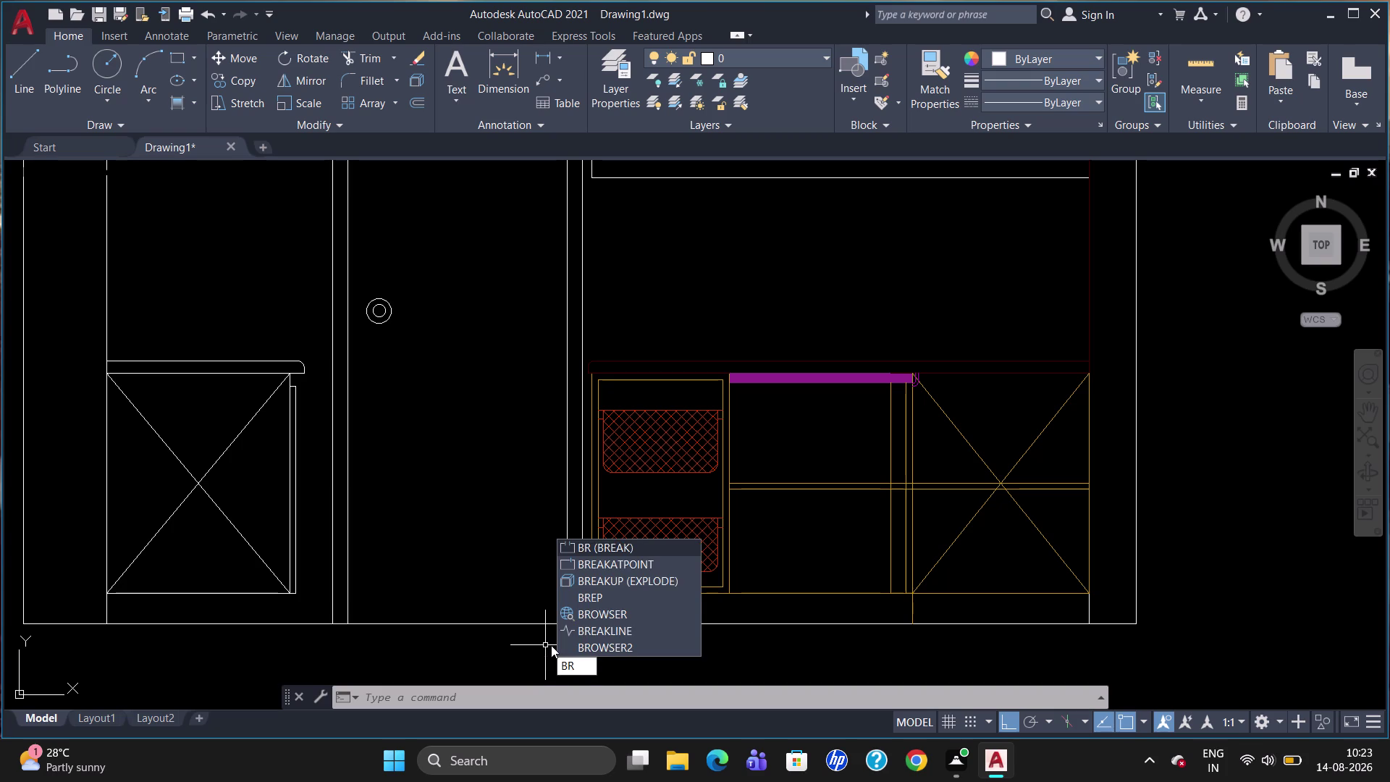
click(627, 557)
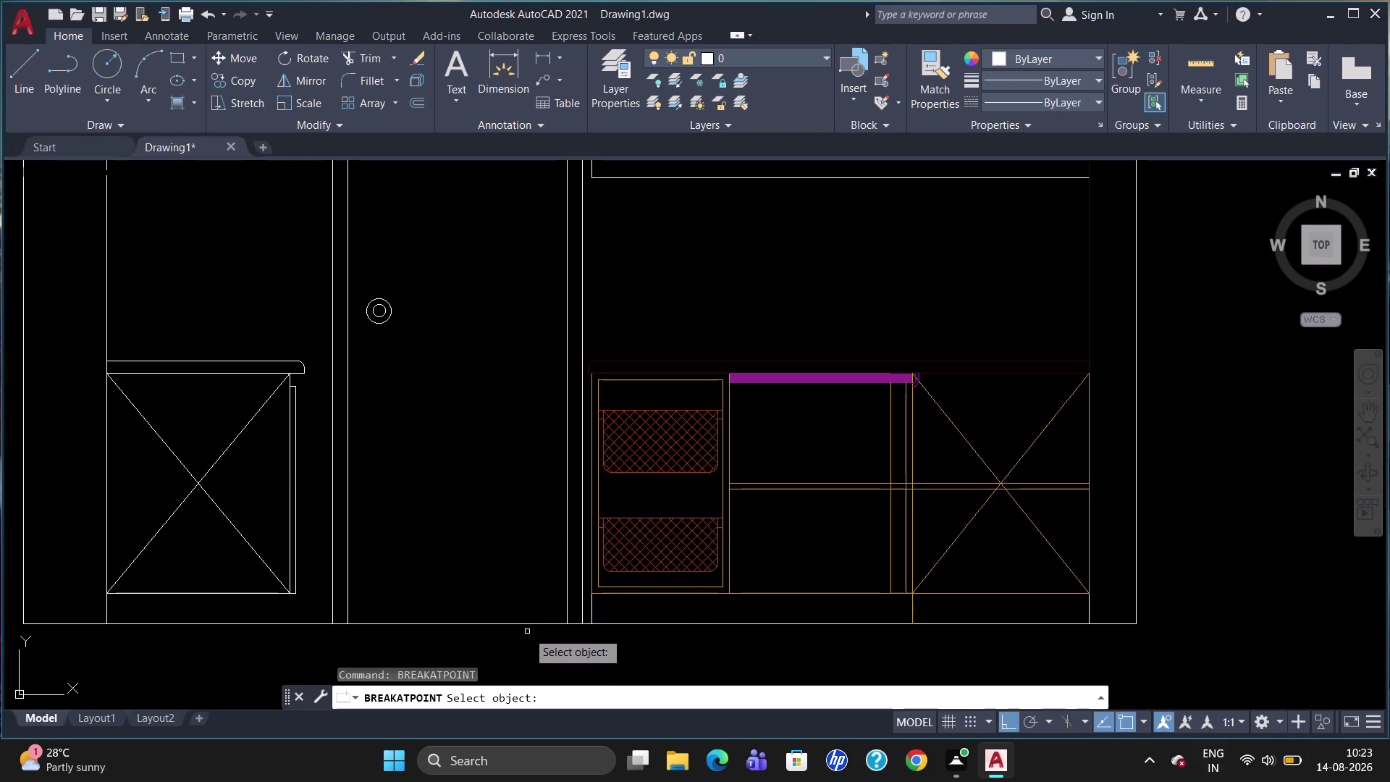
click(528, 624)
click(580, 626)
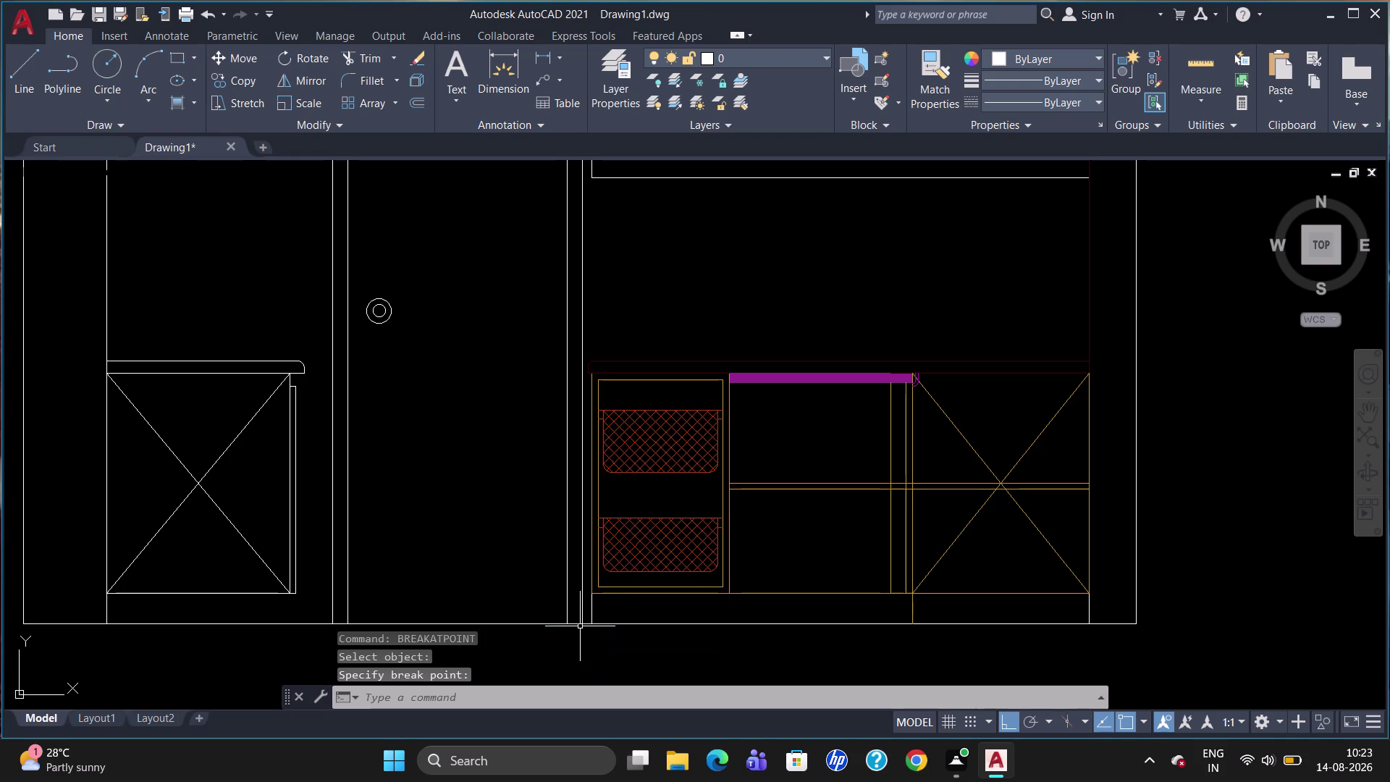
text(BR)
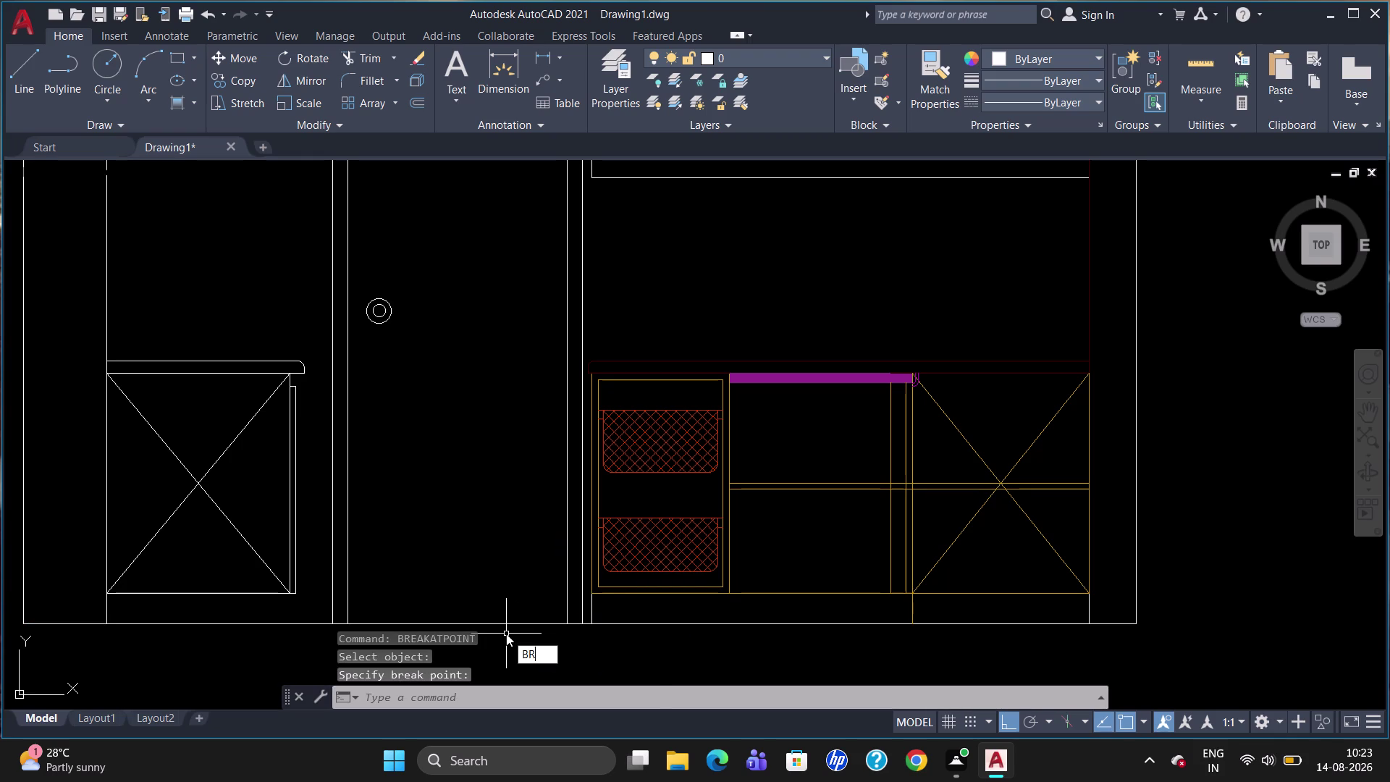
click(522, 691)
click(321, 625)
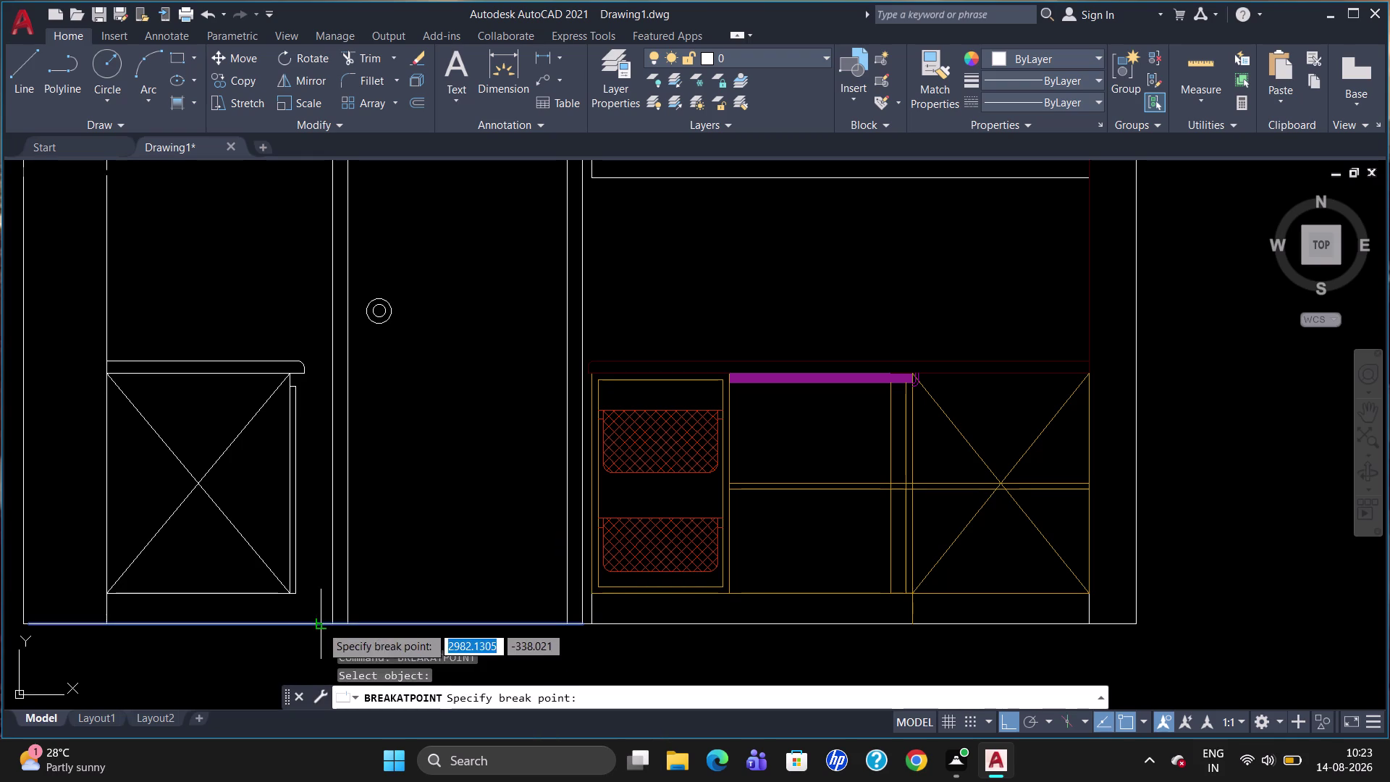
click(331, 624)
key(Escape)
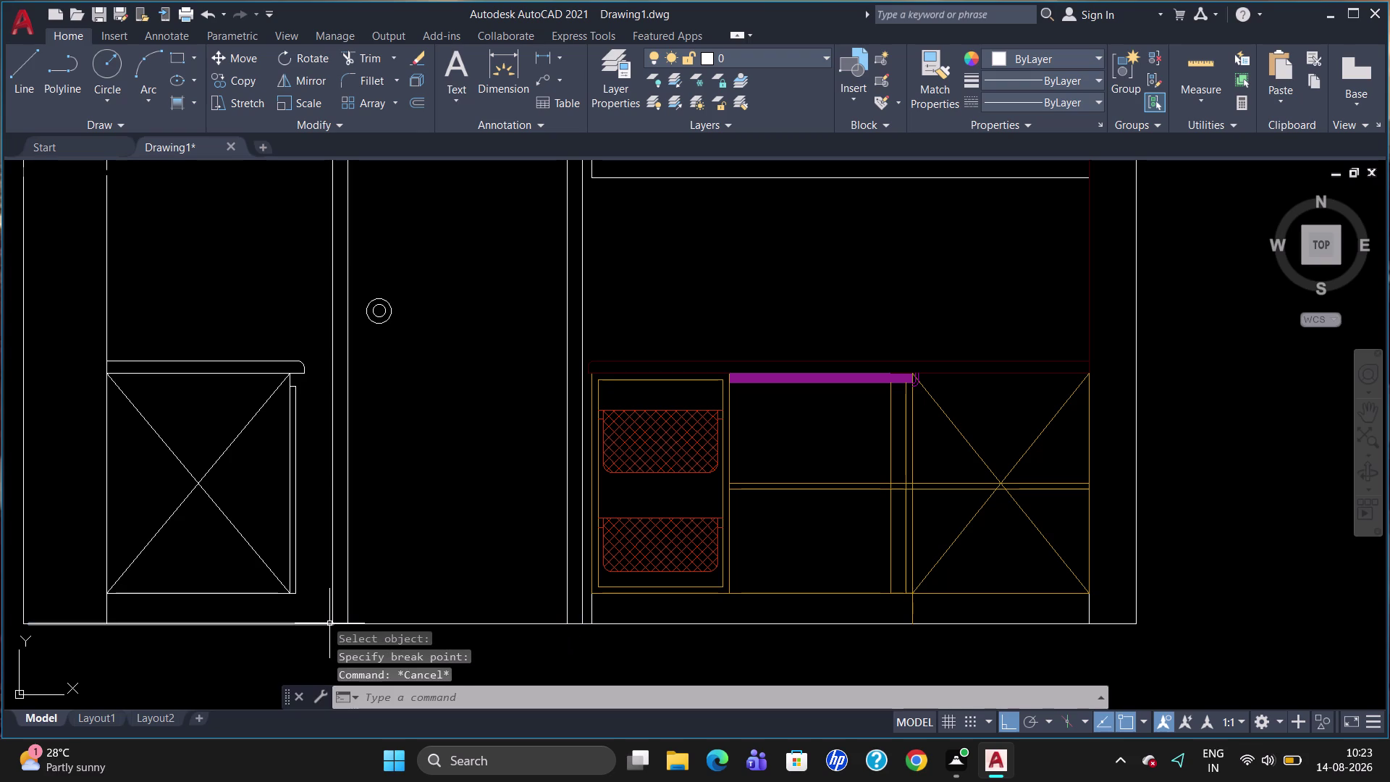
Select the door's left and right frame lines and start a selection window.
click(400, 623)
click(348, 541)
click(329, 525)
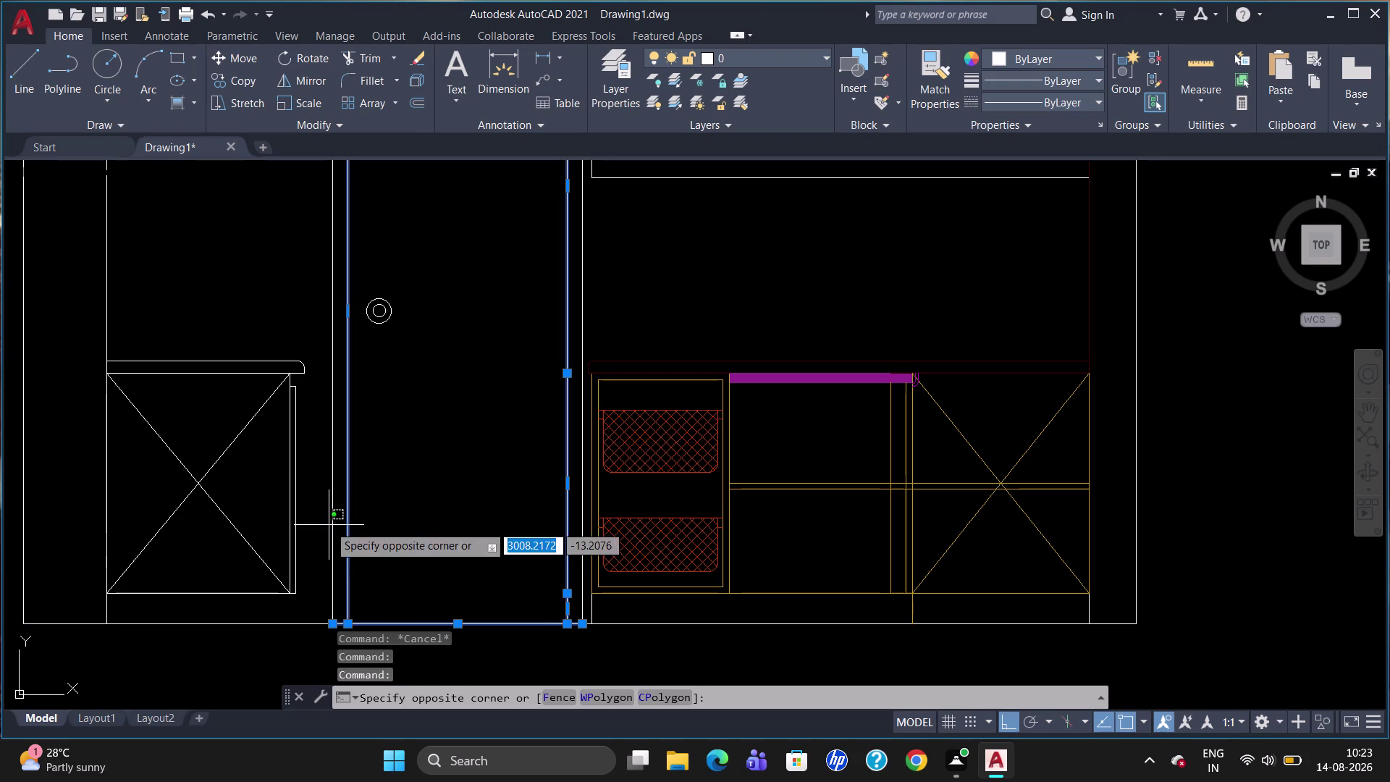
Finish the door window and check the layer of the doorway's vertical lines.
click(332, 453)
click(332, 452)
scroll(down, 3)
scroll(down, 3)
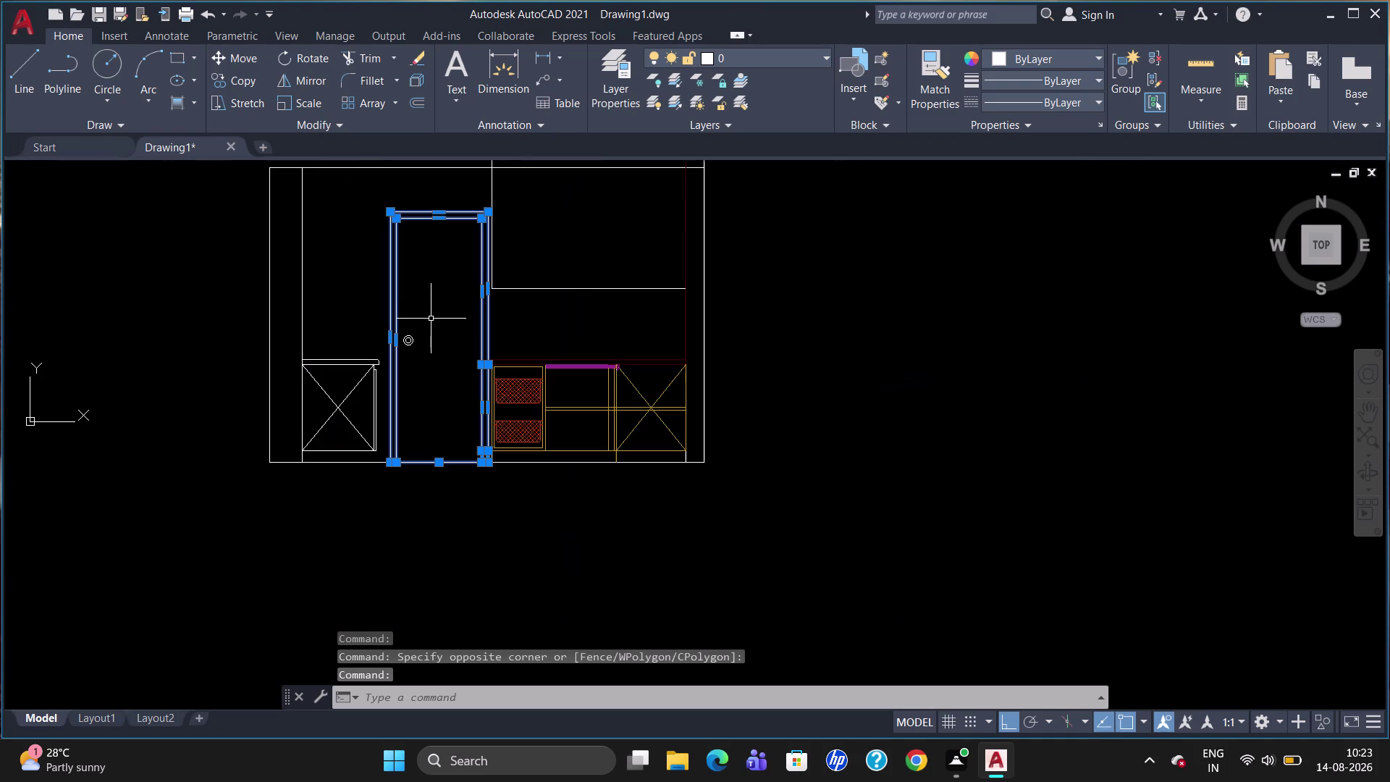
scroll(up, 3)
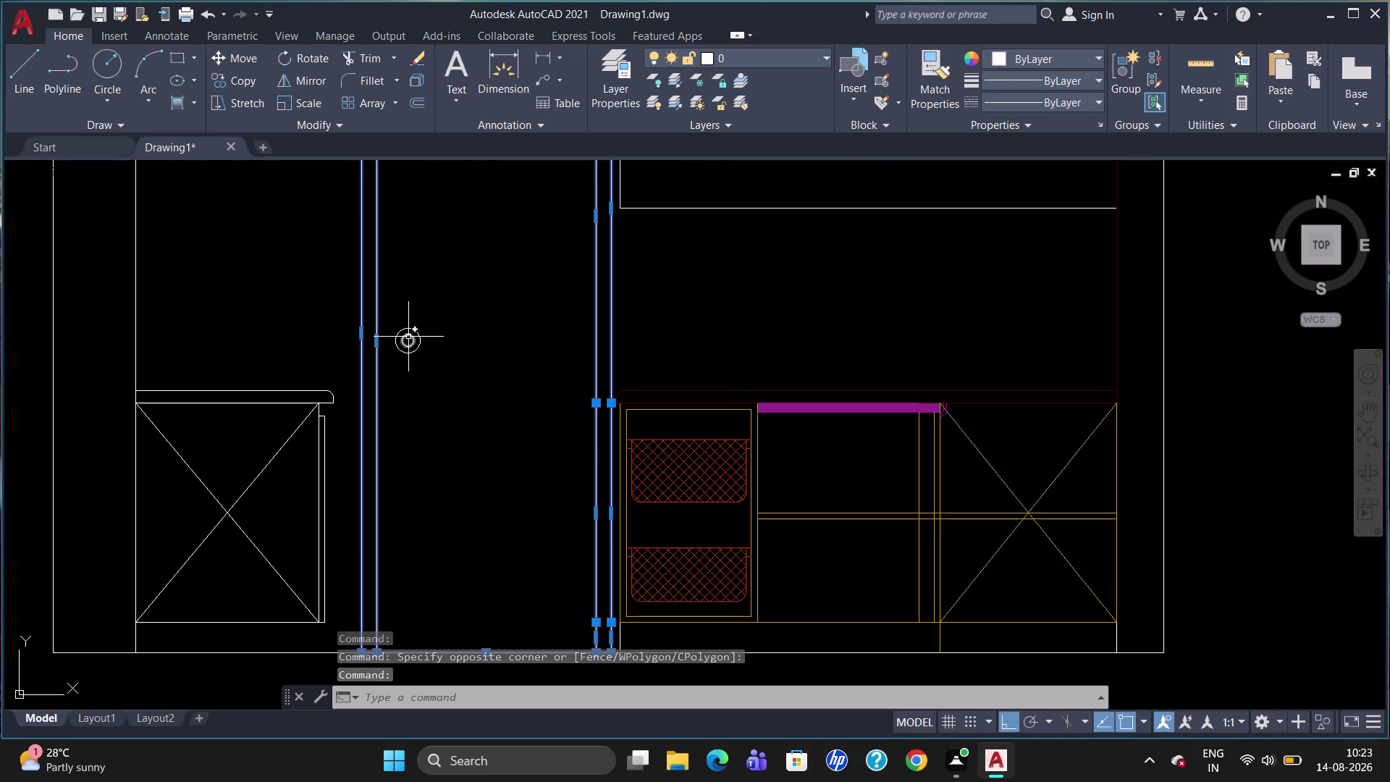
click(408, 337)
click(410, 326)
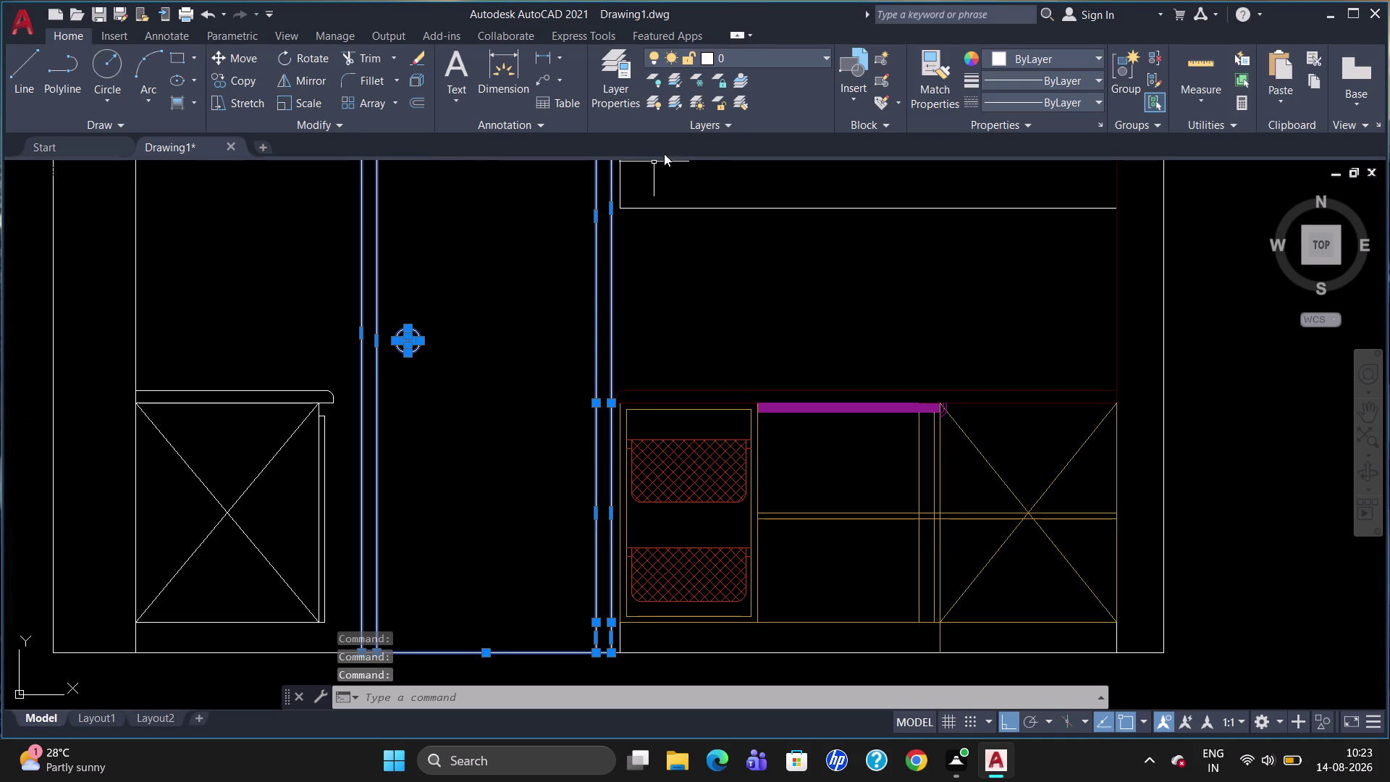
click(763, 53)
click(721, 203)
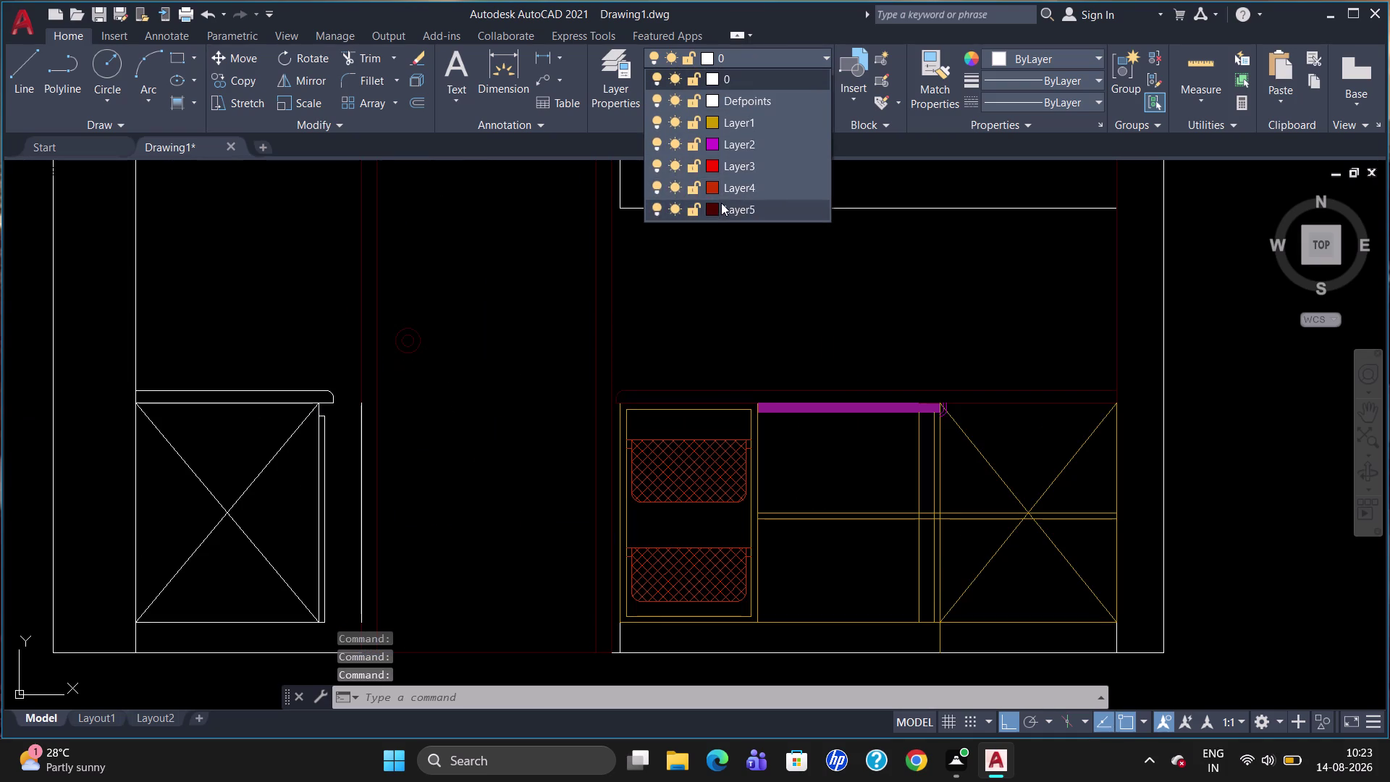
key(Escape)
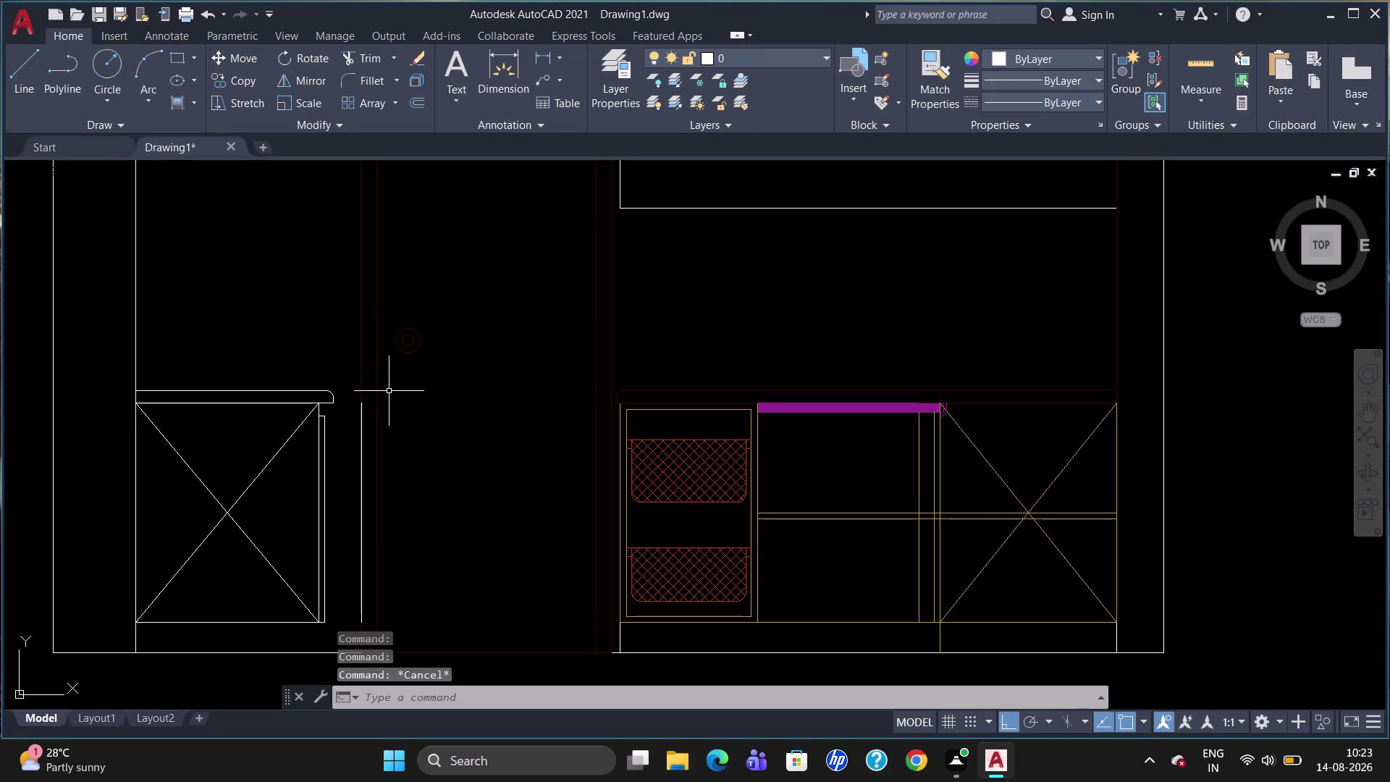
Erase the vertical line beside the left cabinet, then restore it with U.
click(360, 444)
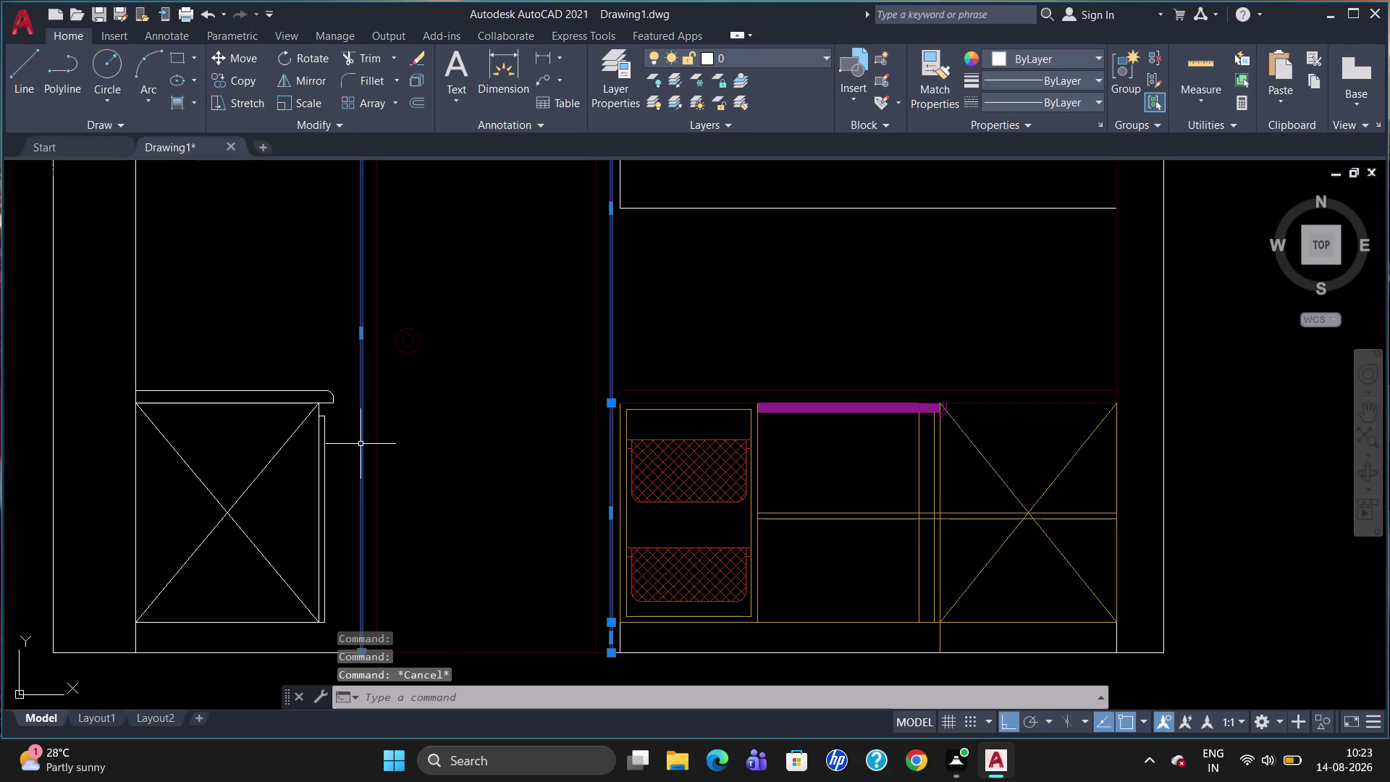
key(Escape)
scroll(up, 3)
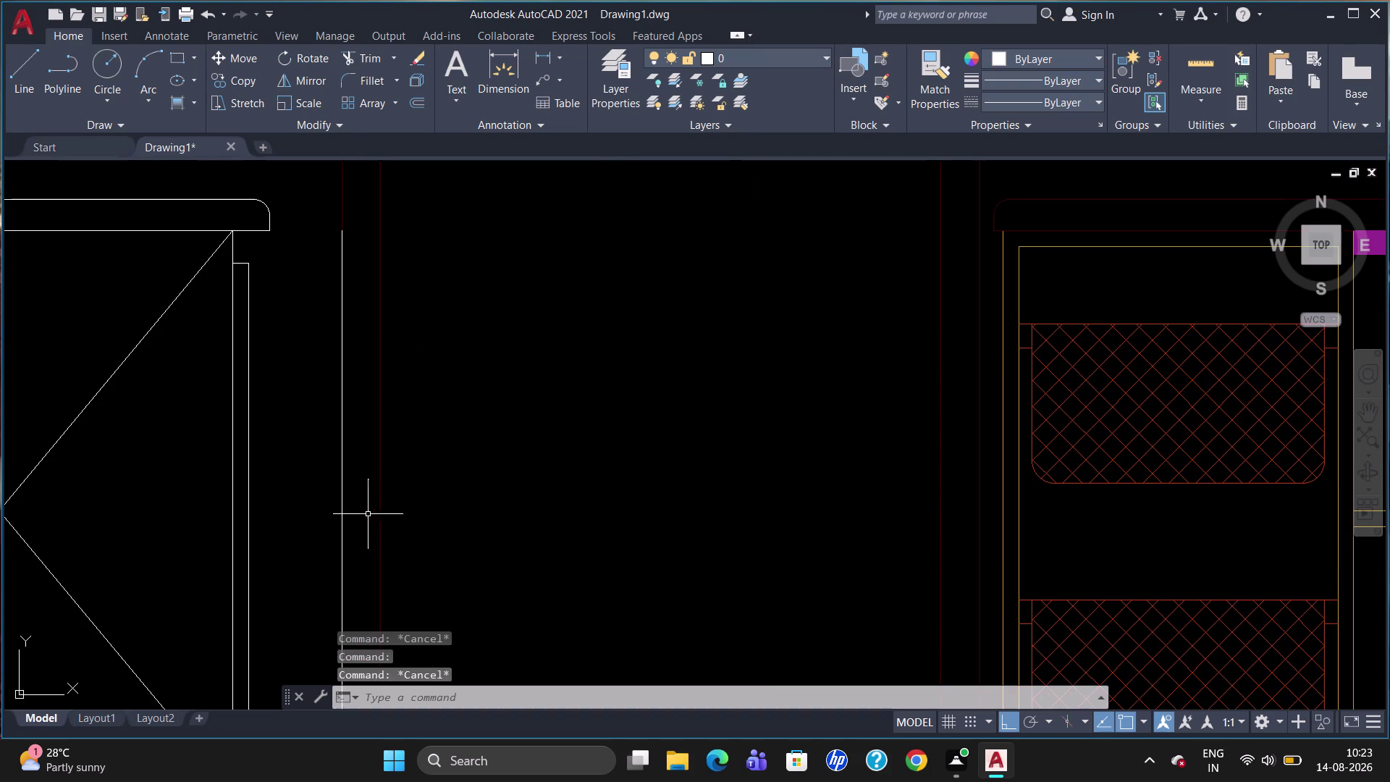
click(343, 506)
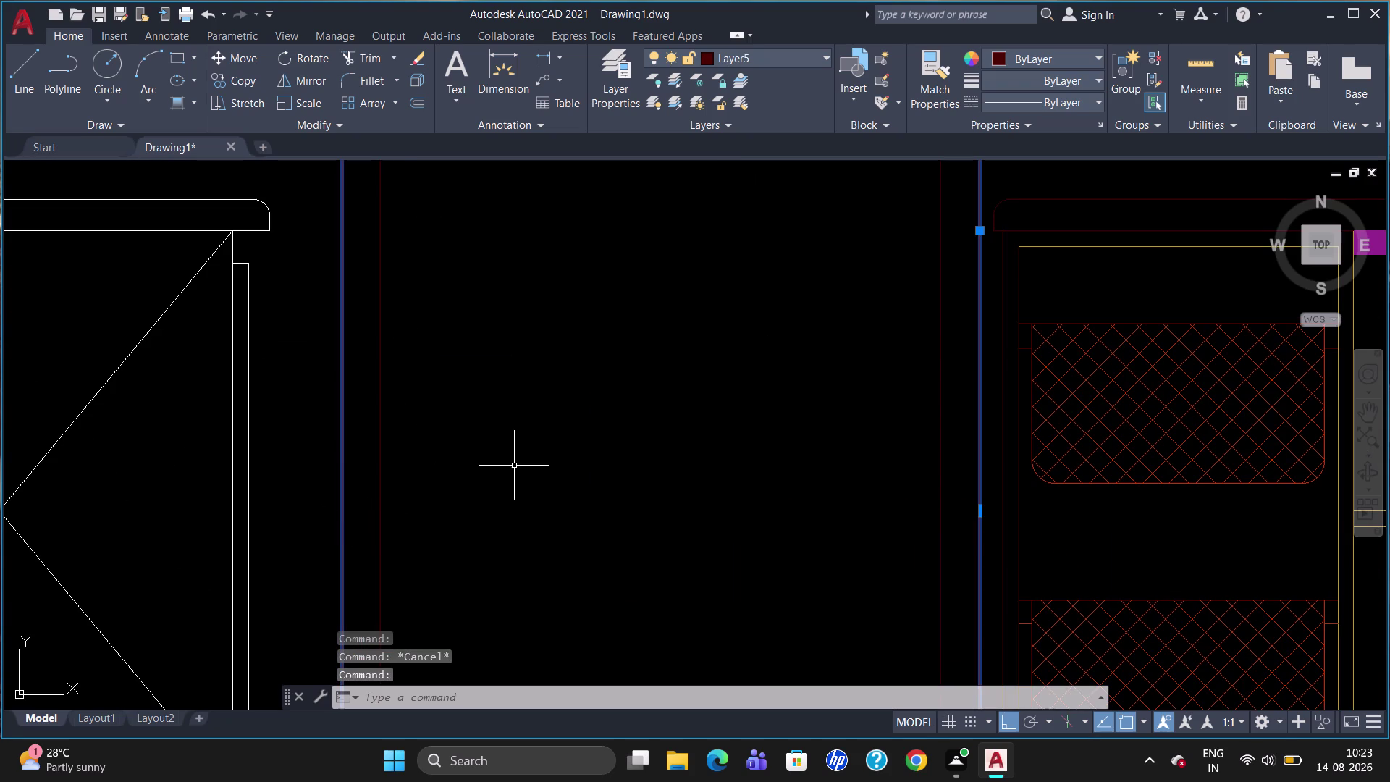
key(Delete)
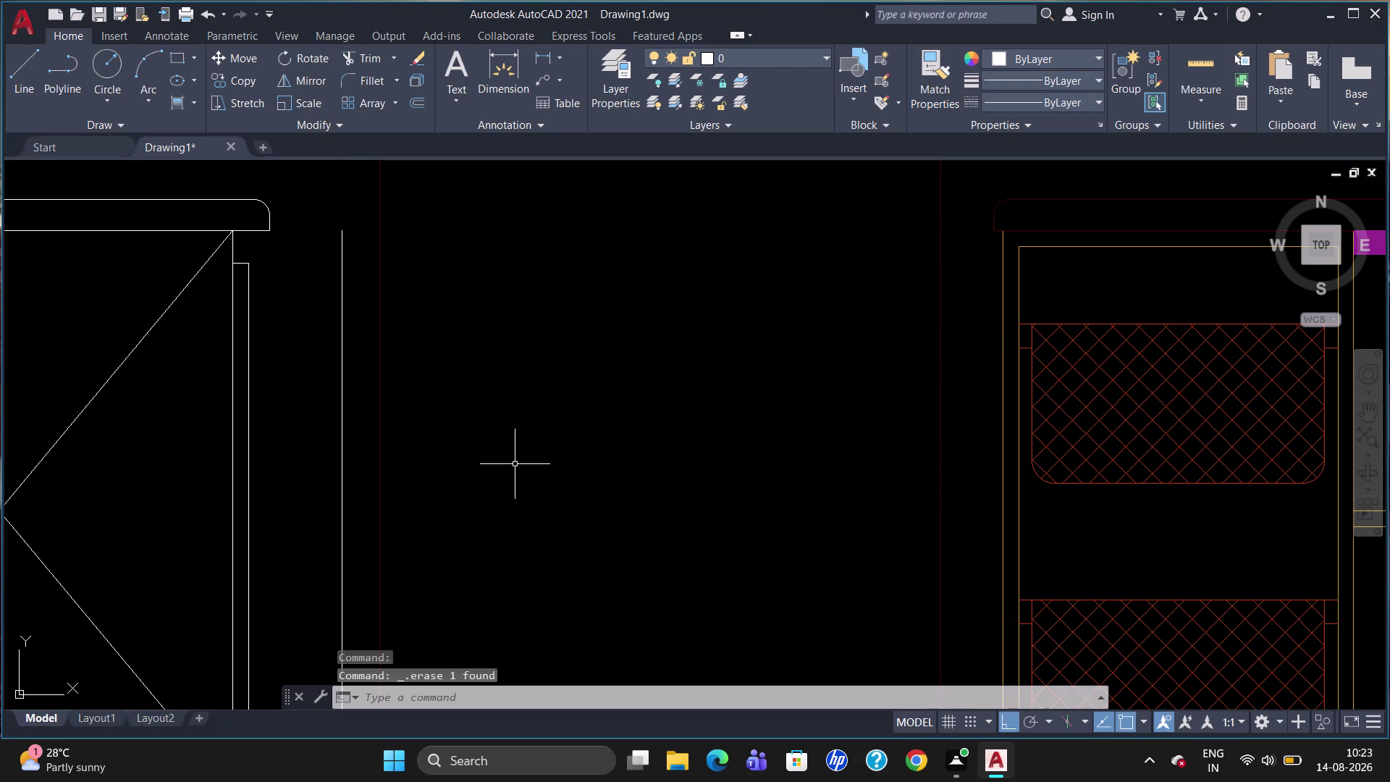
key(u)
key(Return)
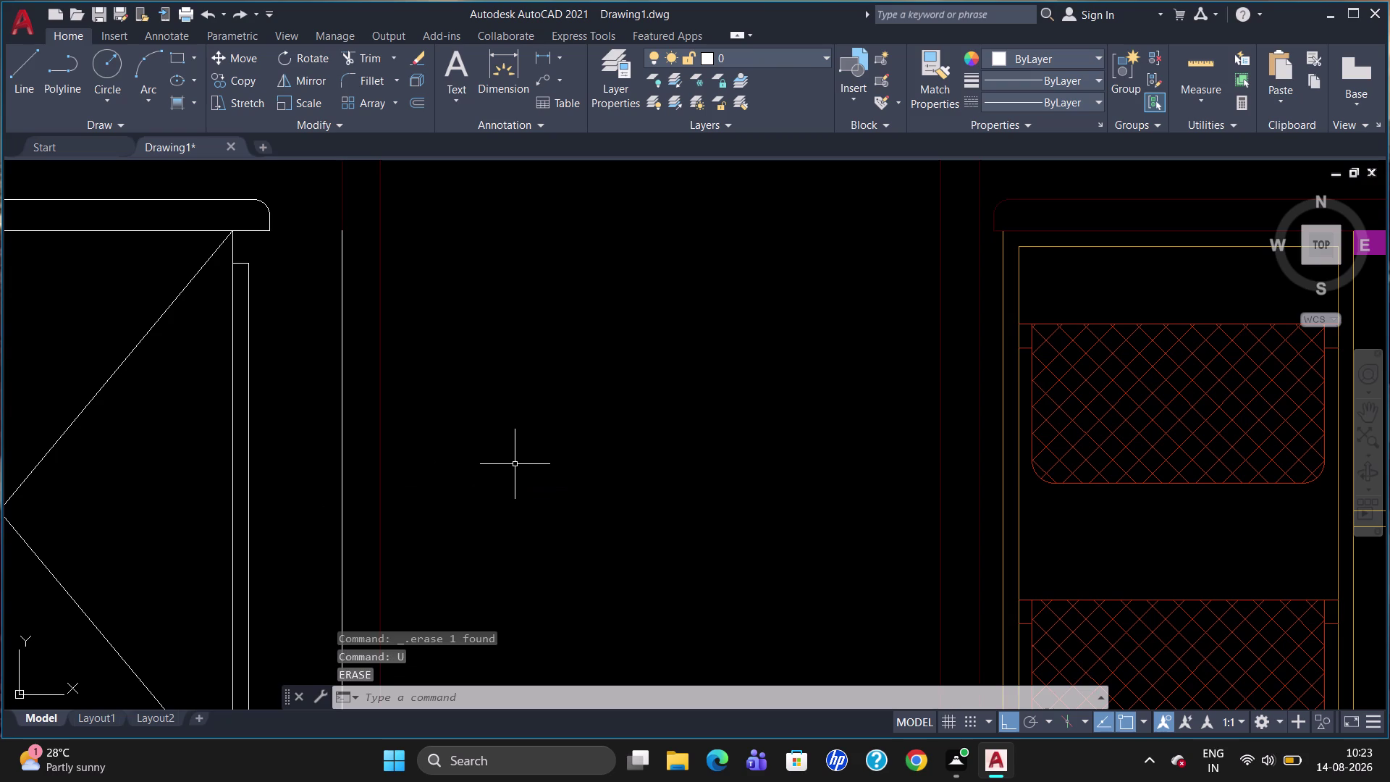
Select the doorway's vertical lines again, review the layer list, and clear the selection.
scroll(down, 3)
scroll(down, 3)
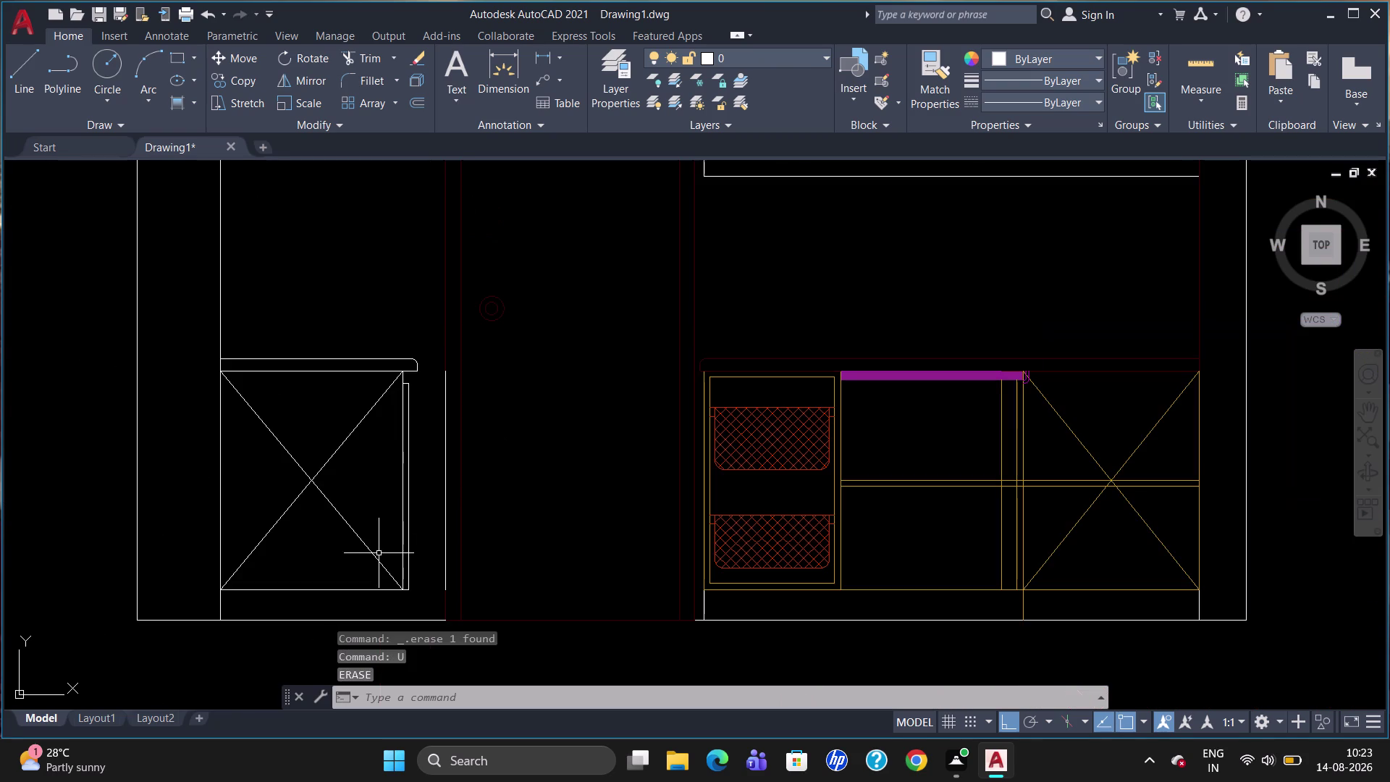
click(444, 523)
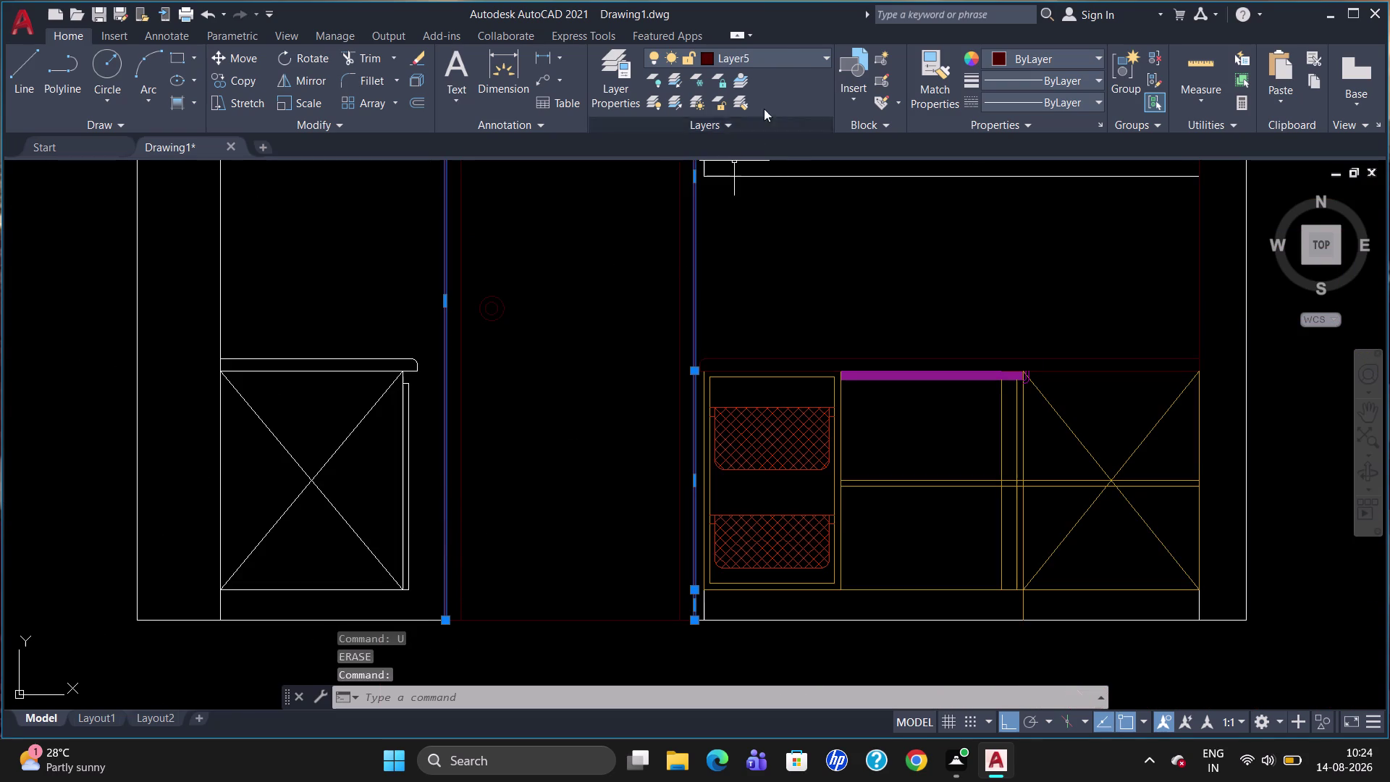
click(782, 49)
click(756, 207)
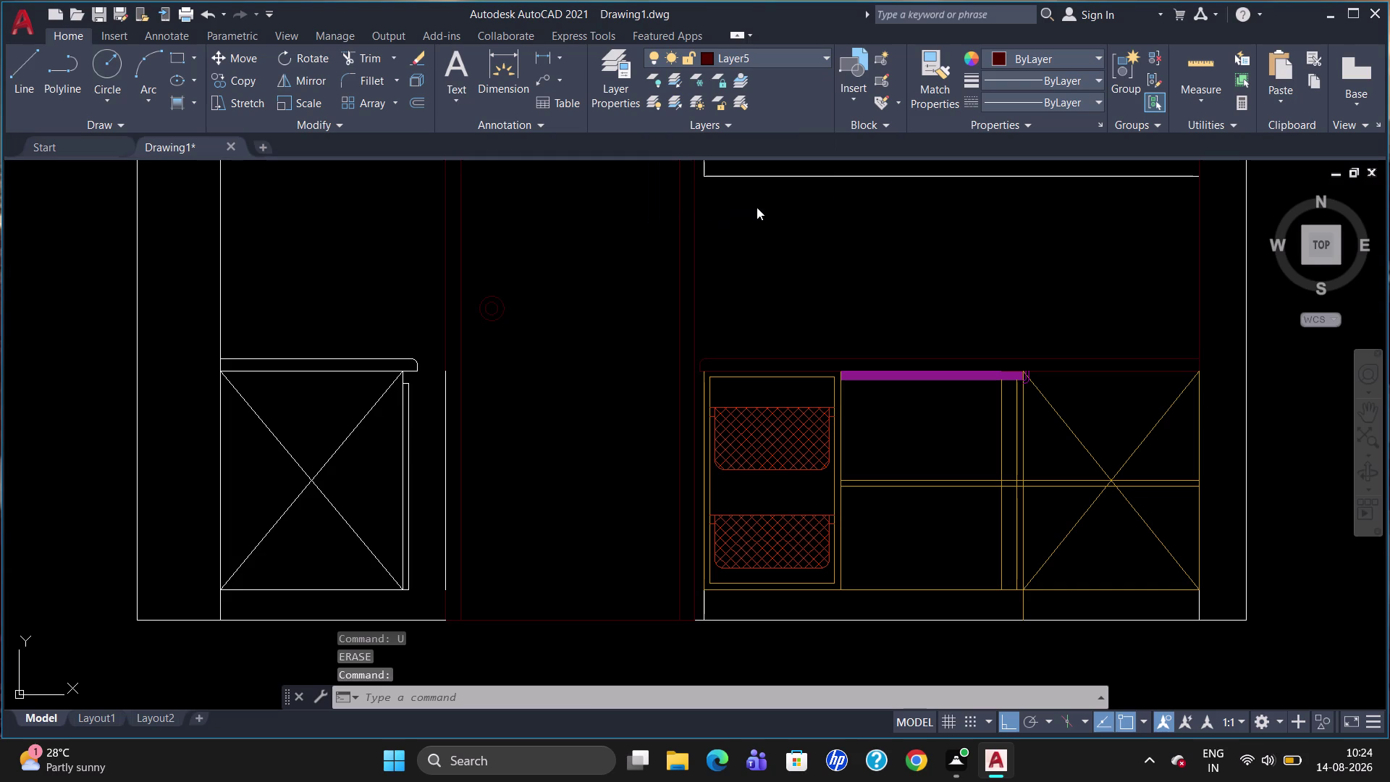
key(Escape)
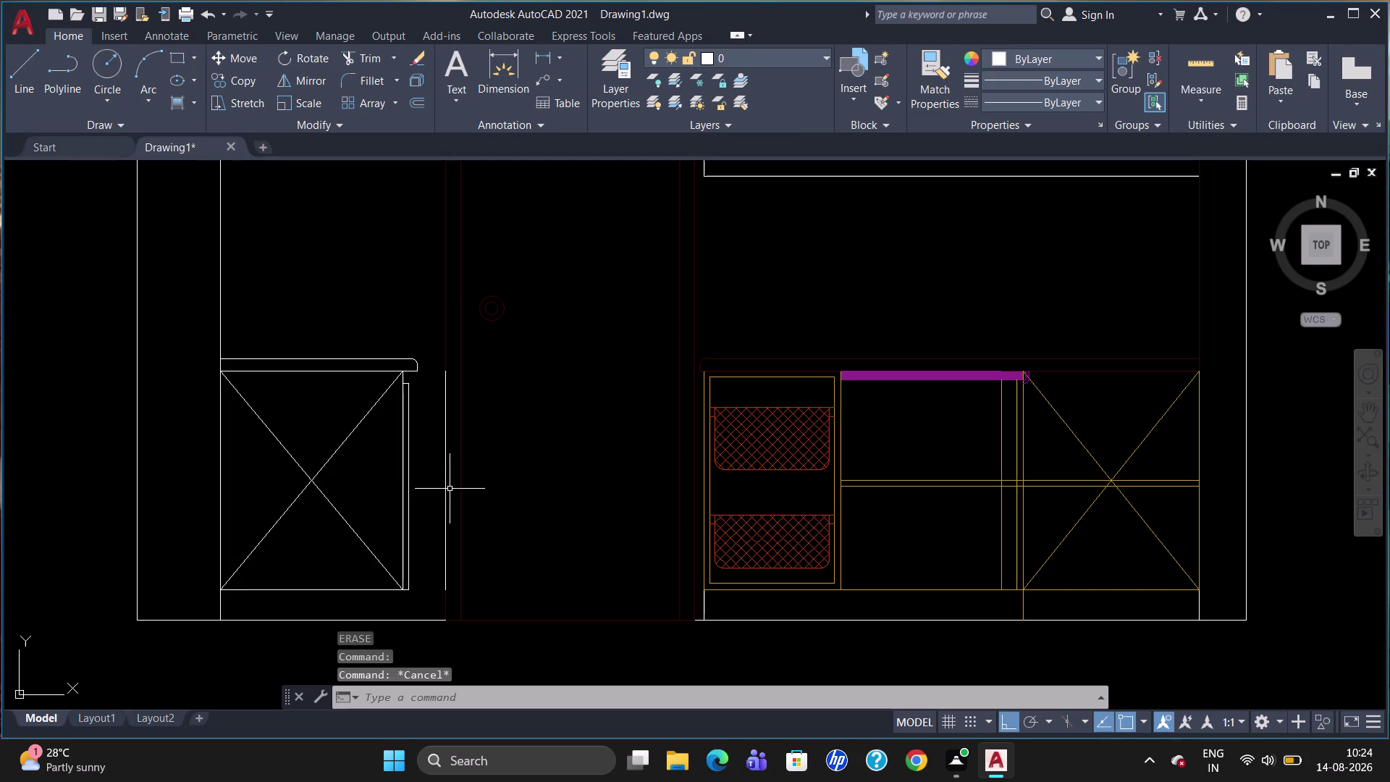
scroll(up, 3)
click(437, 488)
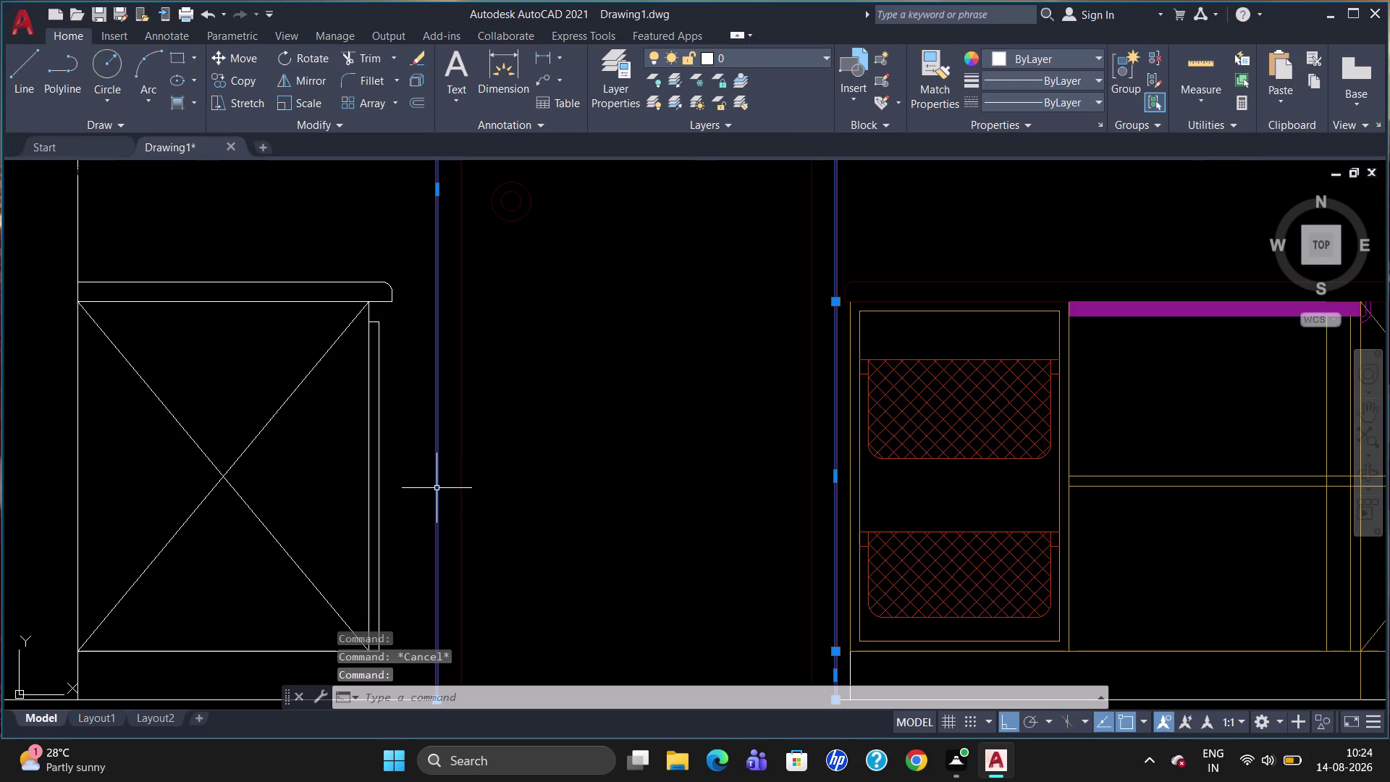
scroll(up, 3)
key(Escape)
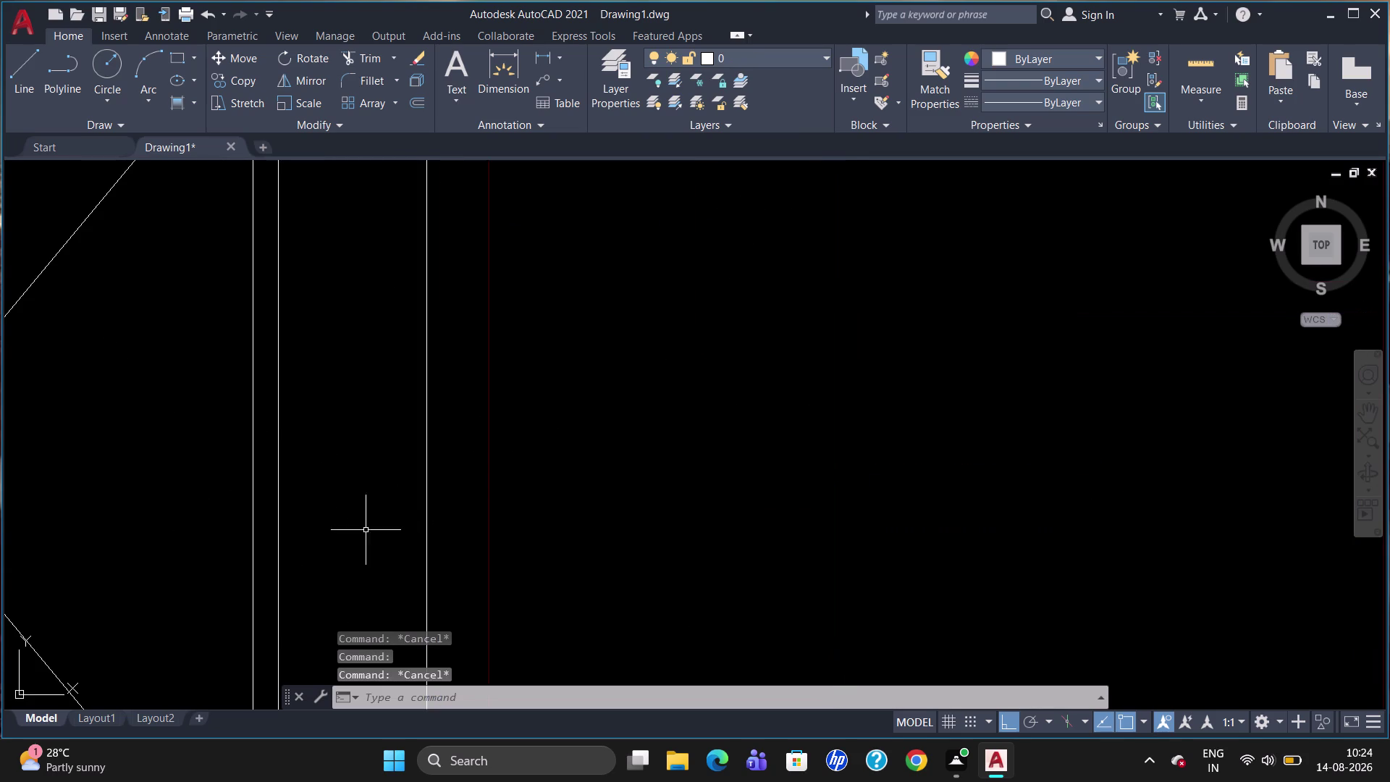
Start Break at Point with BR so it prompts for a line.
scroll(up, 3)
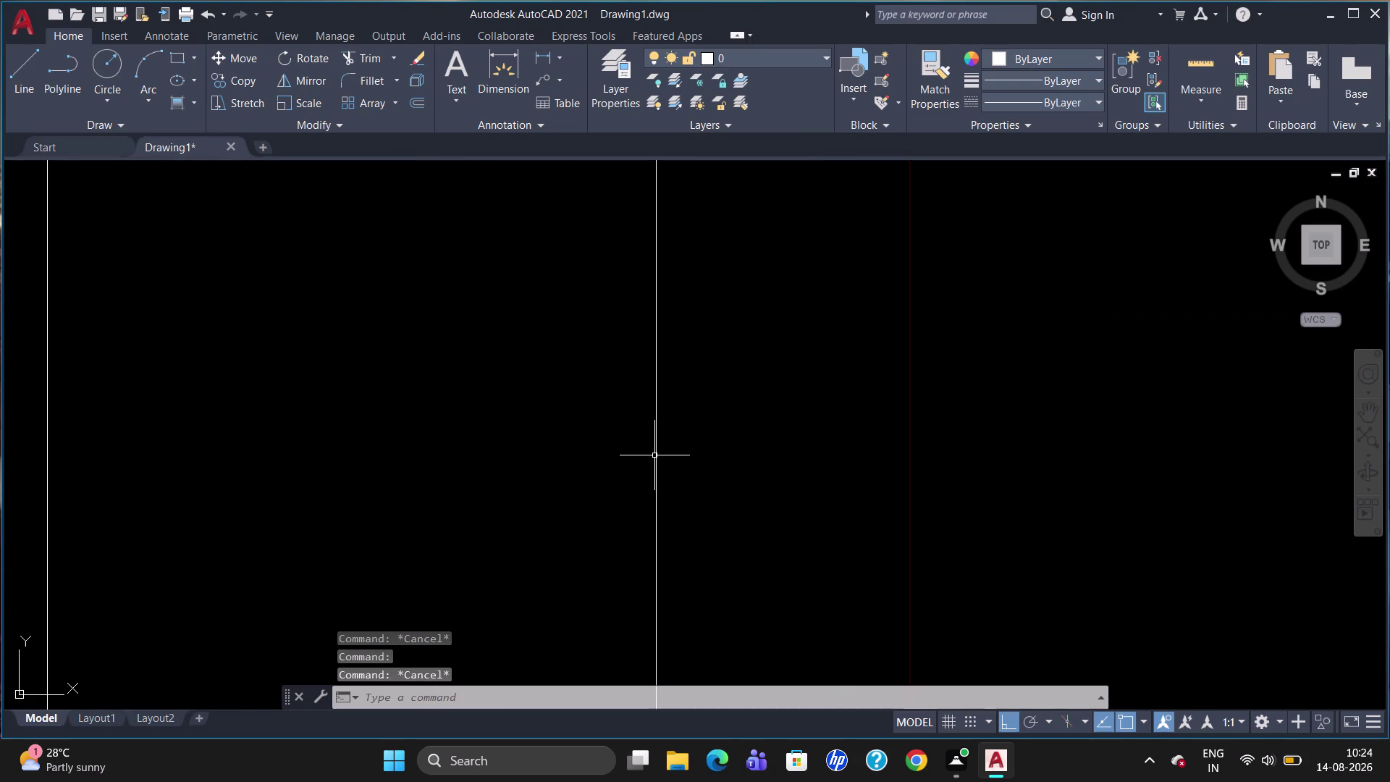
click(654, 455)
key(Escape)
scroll(down, 3)
scroll(down, 3)
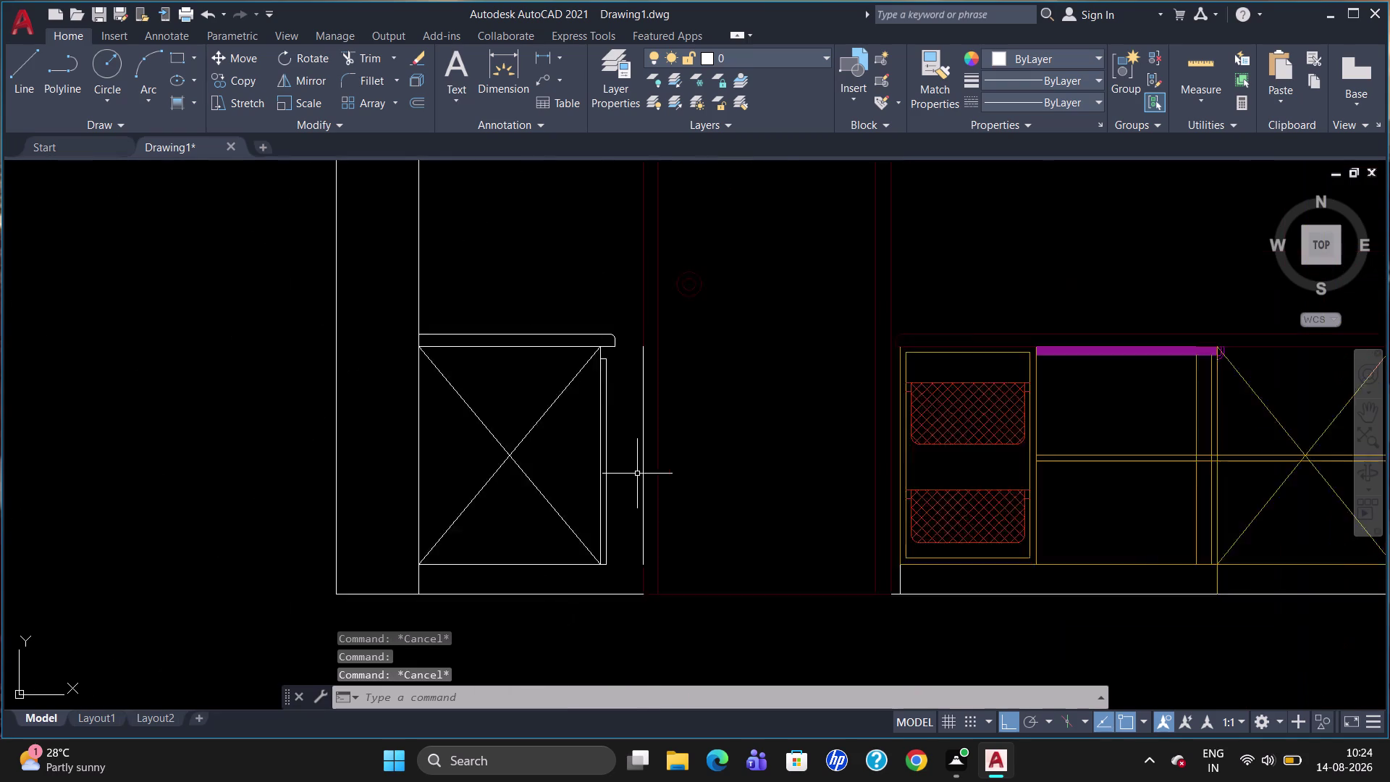
scroll(down, 3)
scroll(up, 3)
scroll(up, 3)
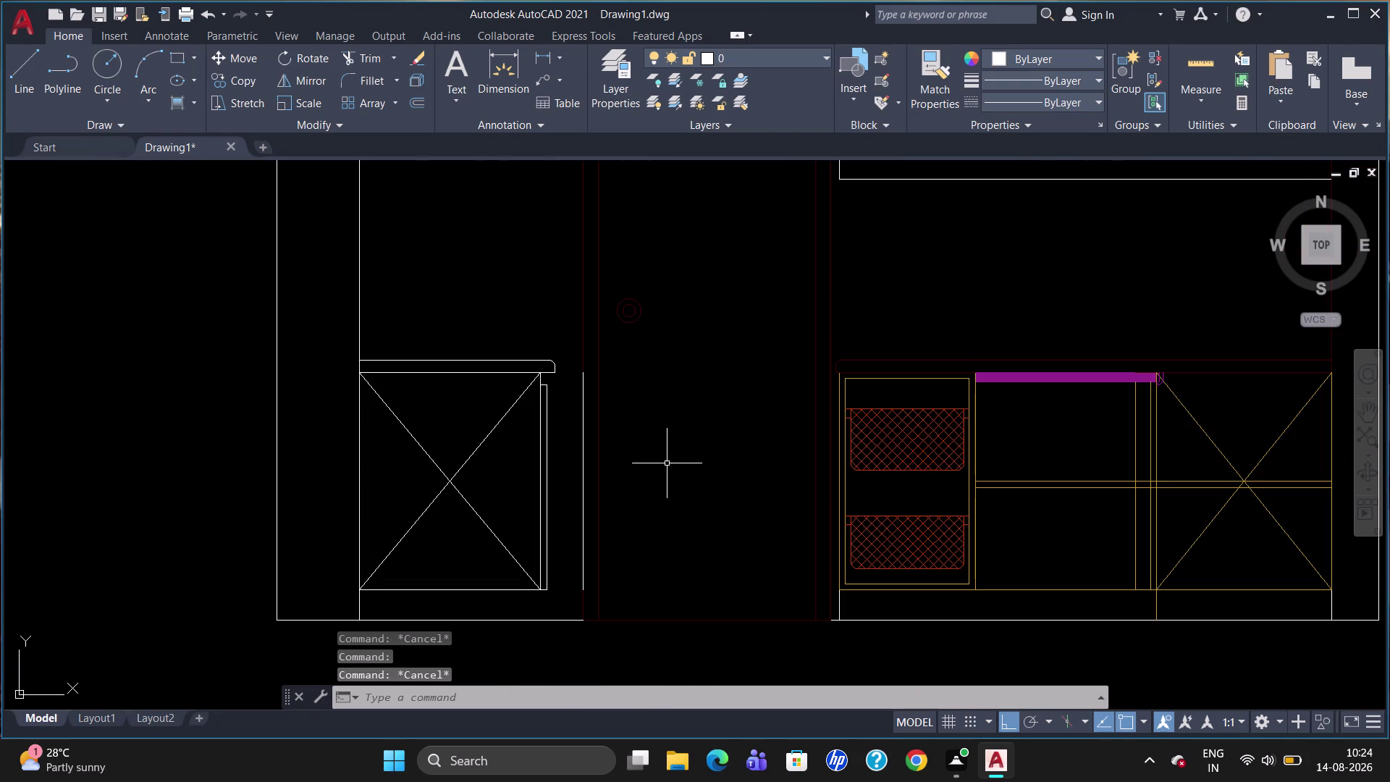
text(BR)
click(417, 594)
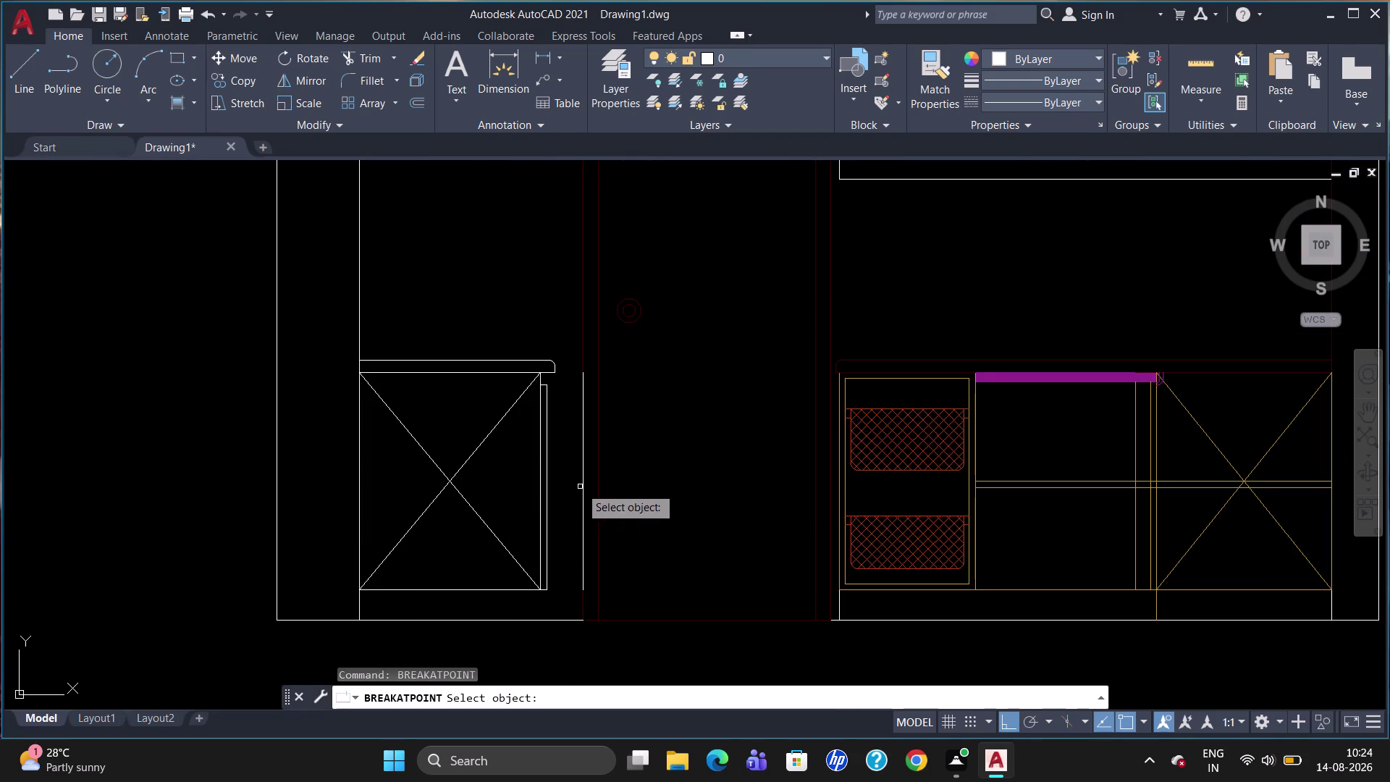
Cancel the break, explode the doorway line with X, then erase and undo the cabinet-side line.
click(580, 487)
key(Escape)
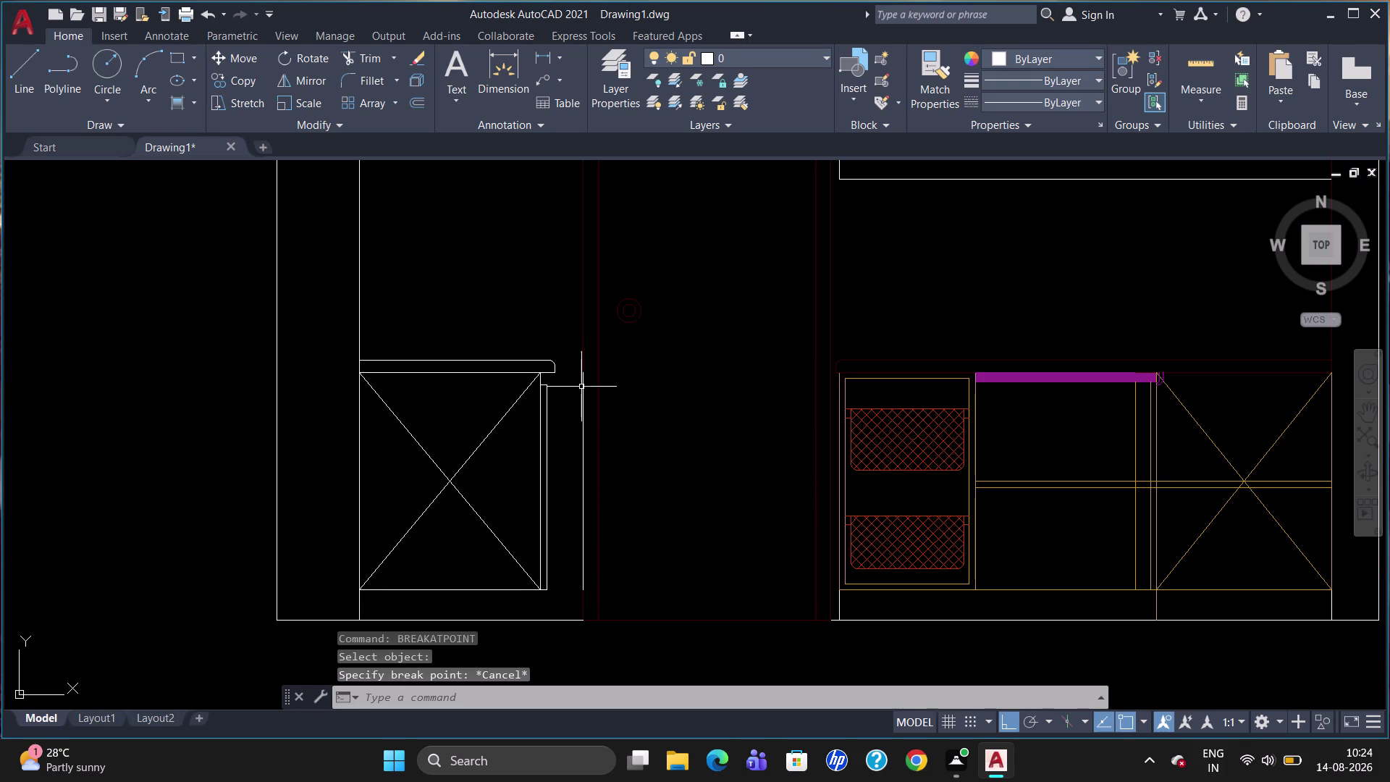
click(584, 360)
key(x)
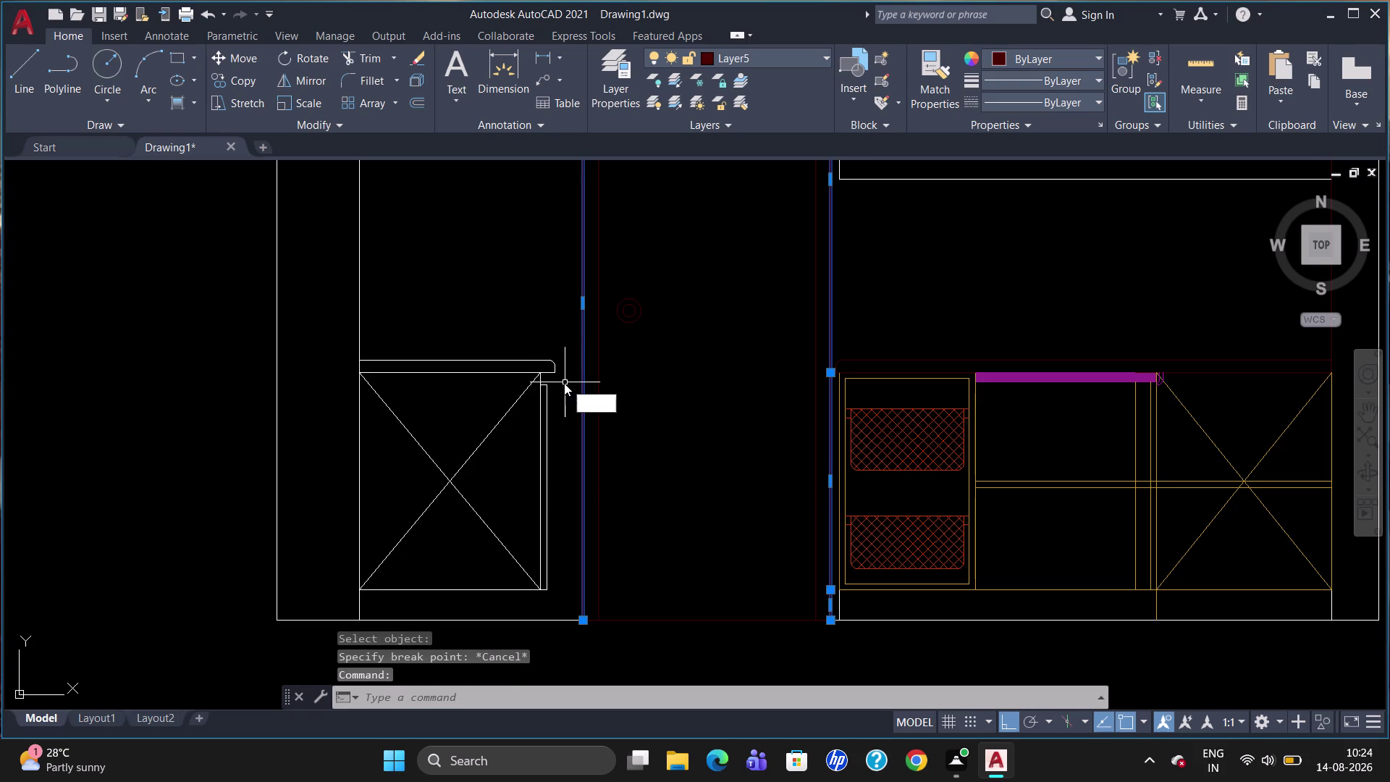
key(Return)
click(582, 405)
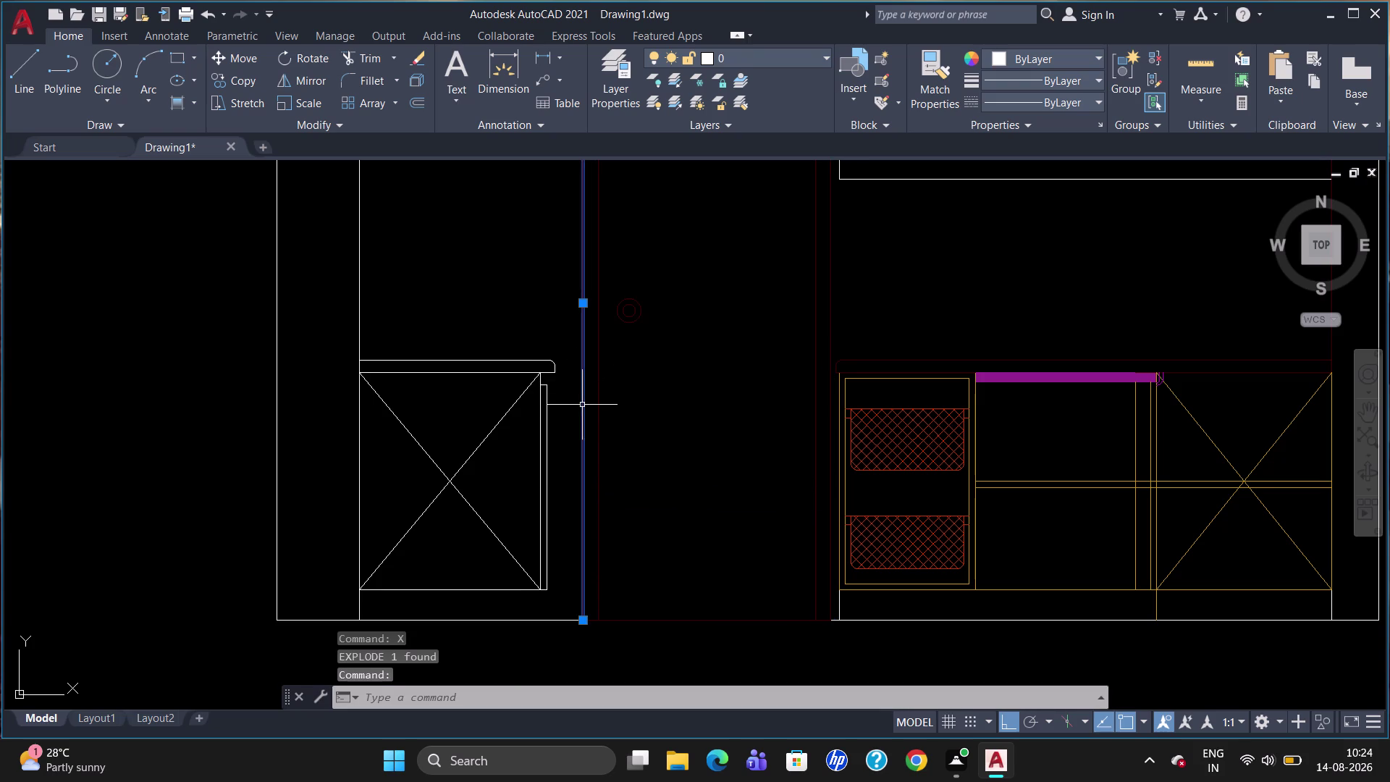
key(Delete)
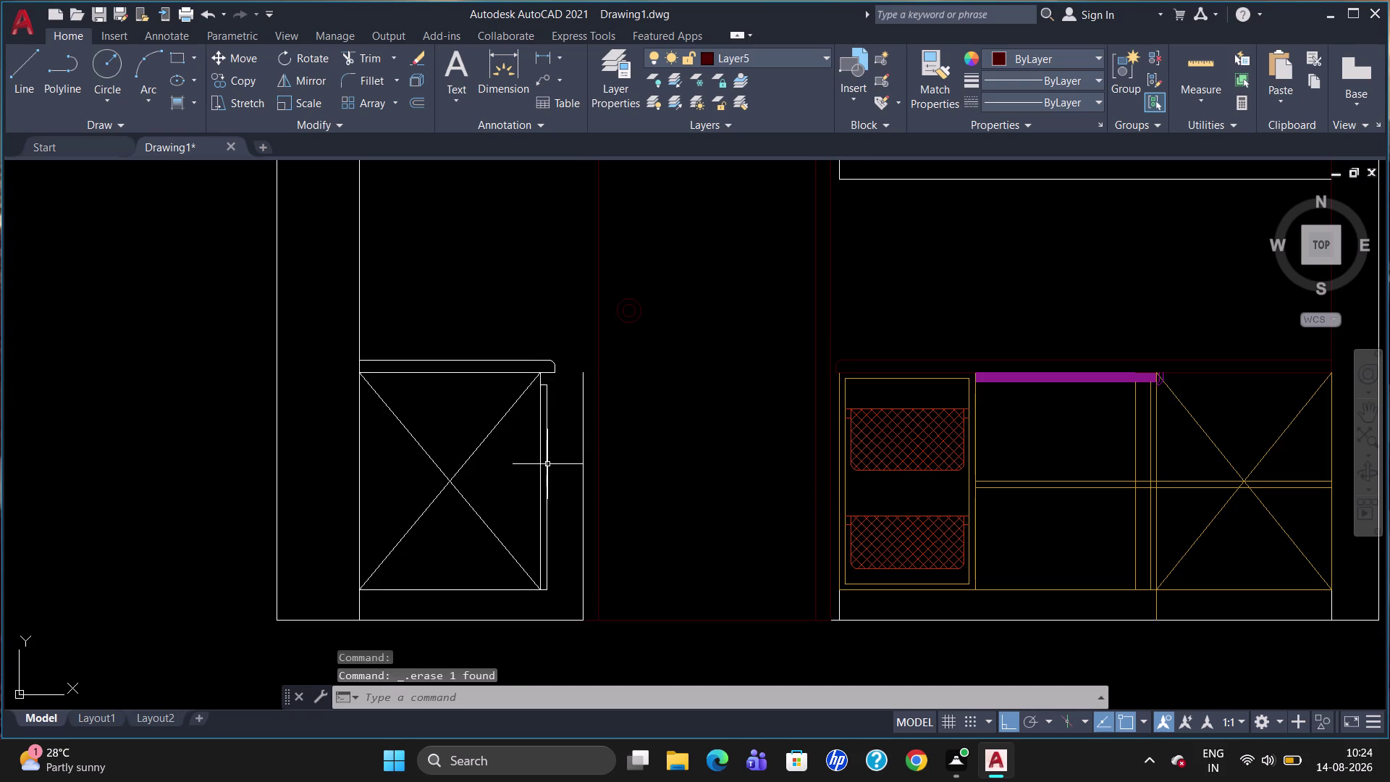
key(u)
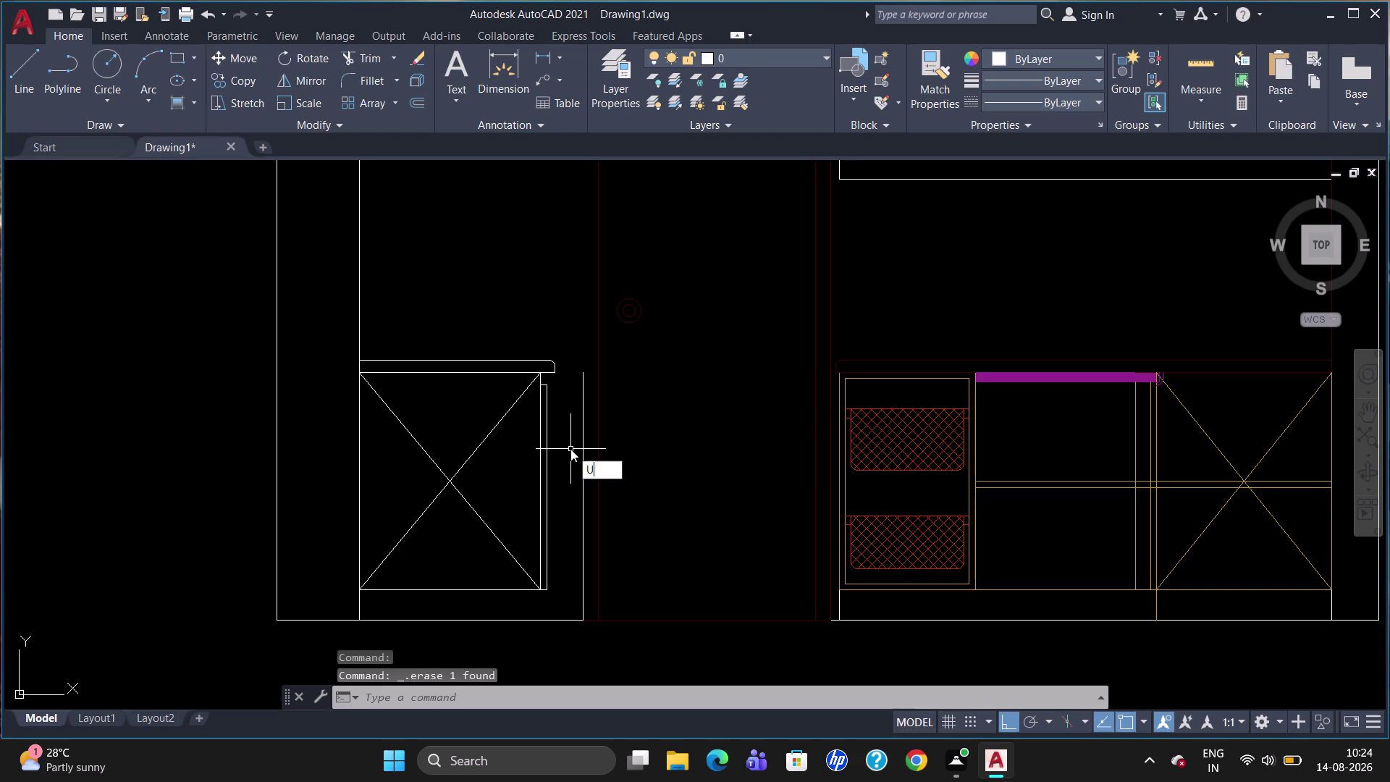
key(Return)
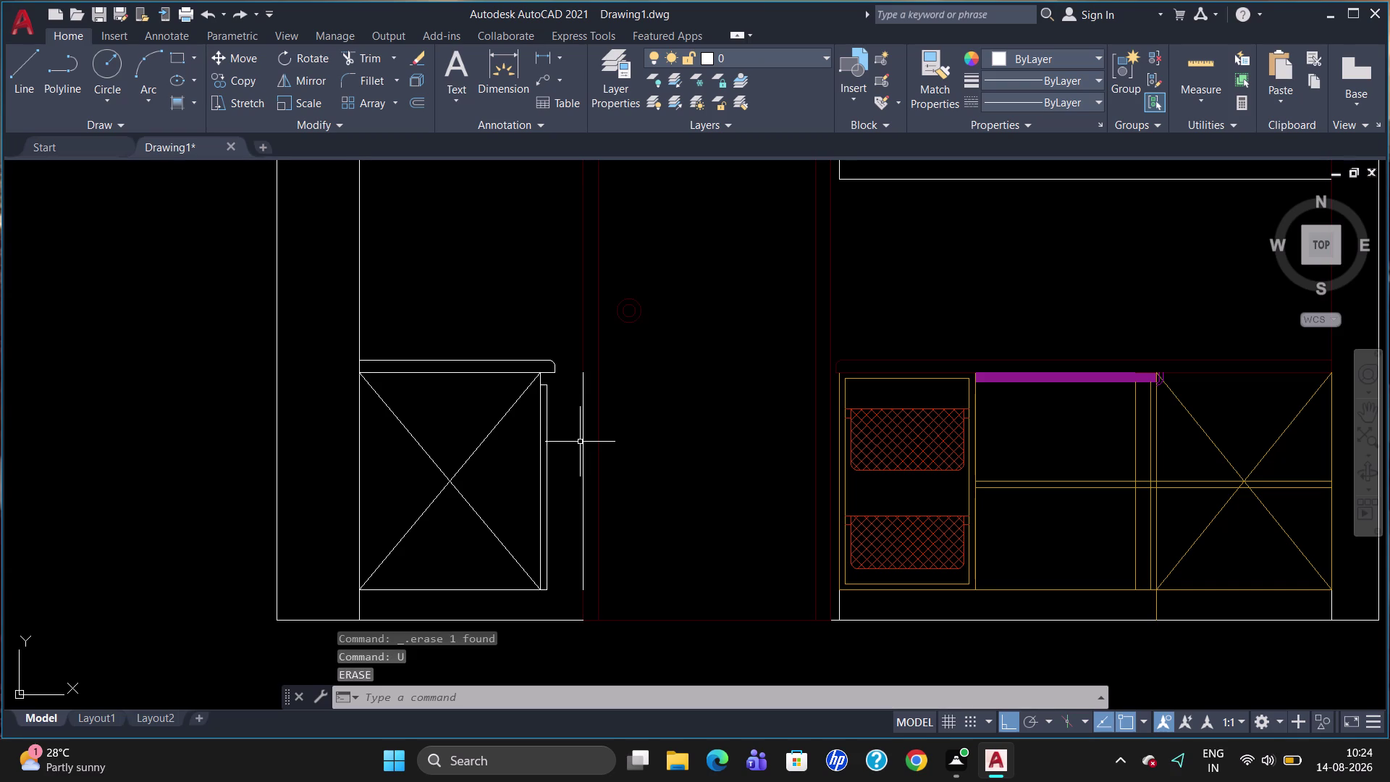
Retry Break at Point on the vertical line beside the cabinet, then cancel.
key(b)
key(r)
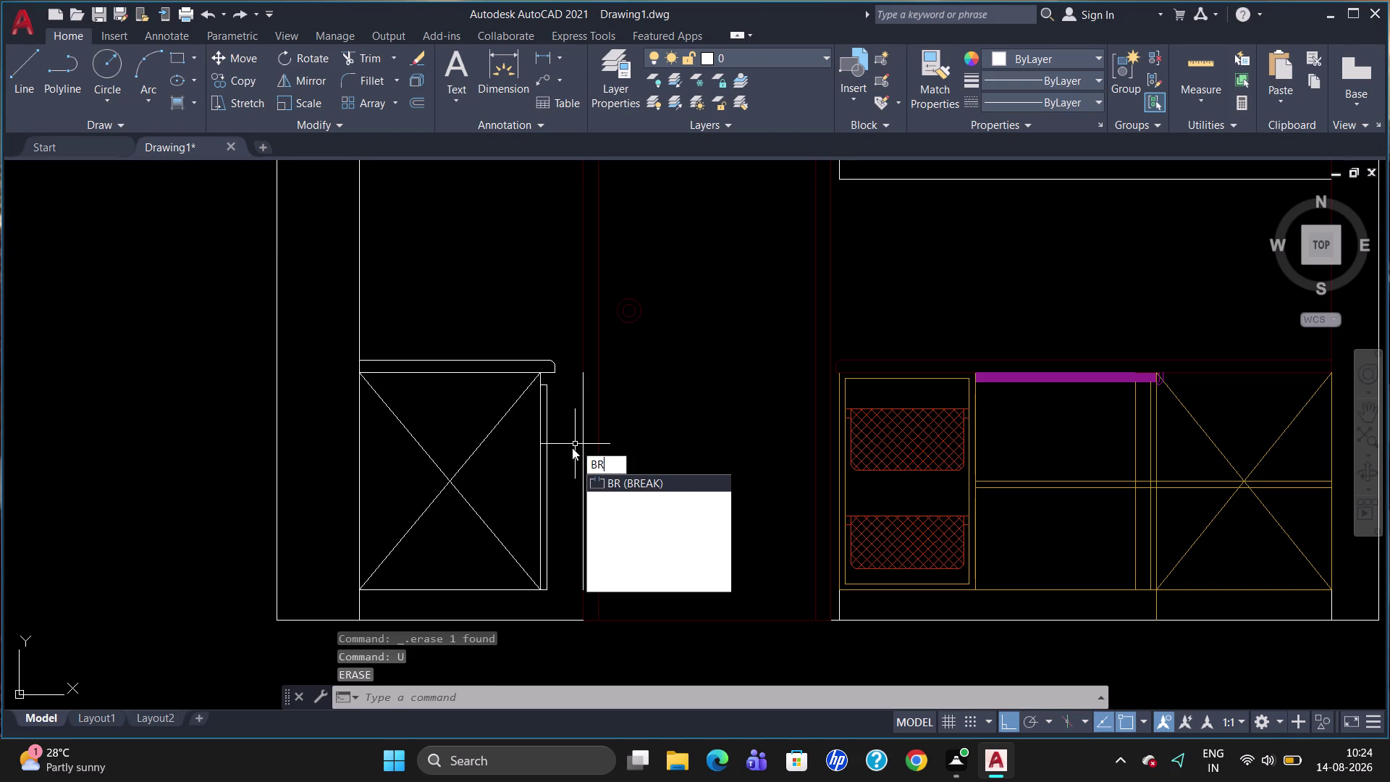
click(606, 494)
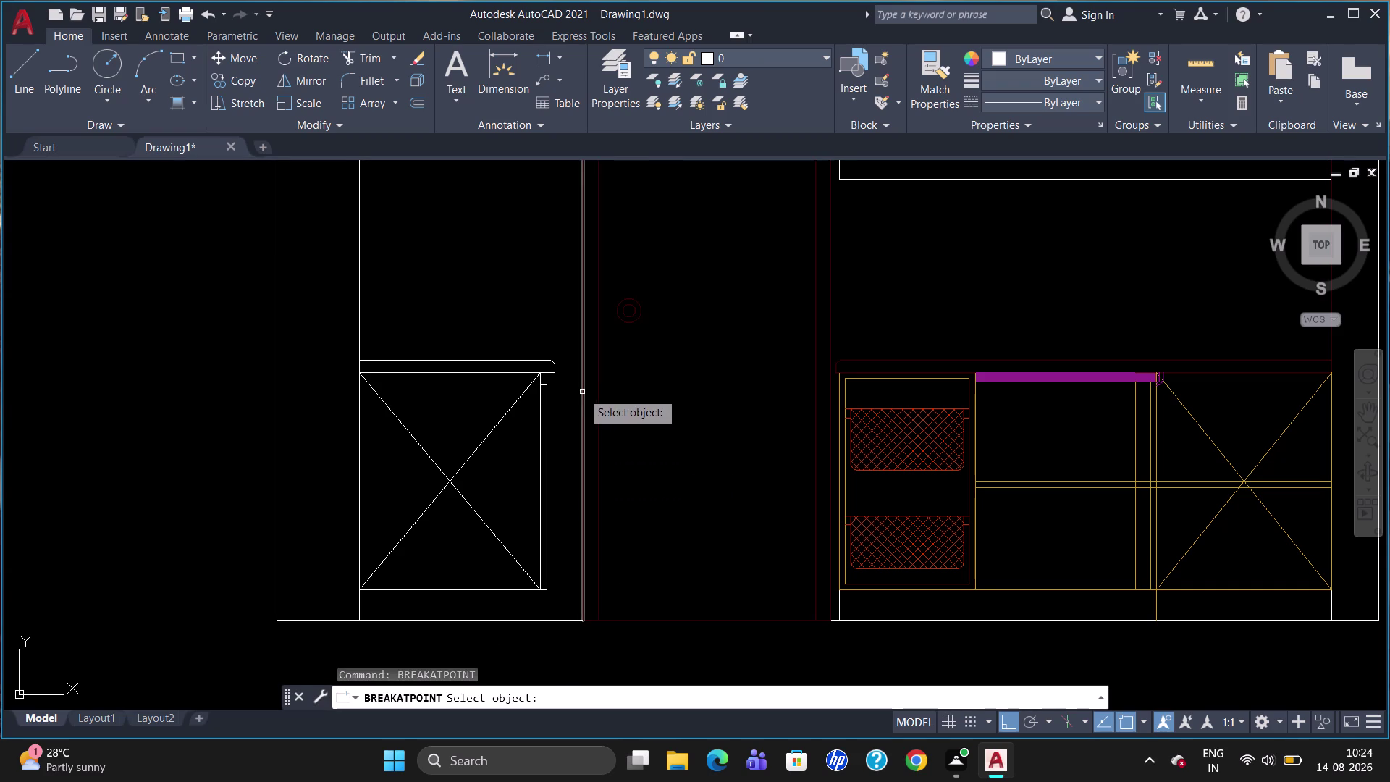
click(582, 391)
scroll(up, 3)
scroll(down, 3)
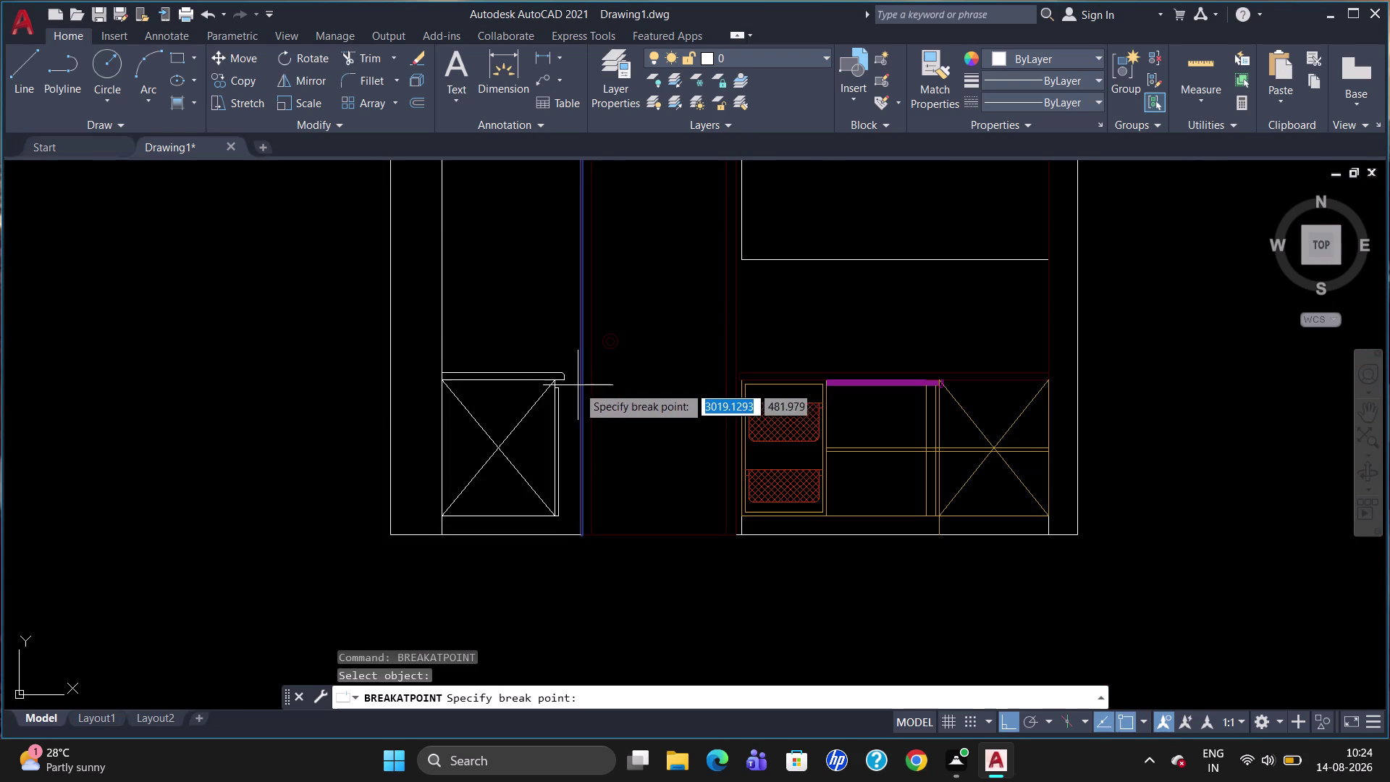
key(Escape)
Delete the stray vertical line pieces beside the left cabinet.
click(582, 417)
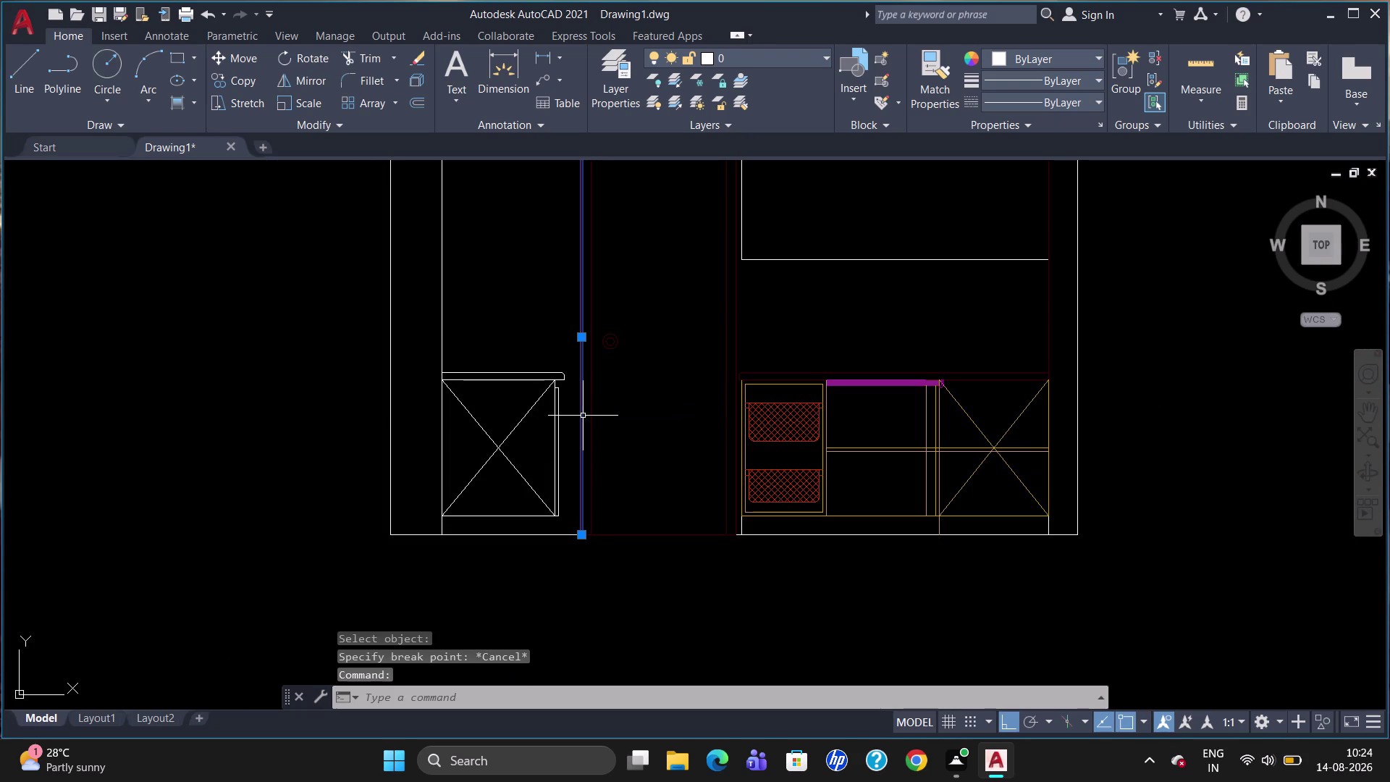
key(Delete)
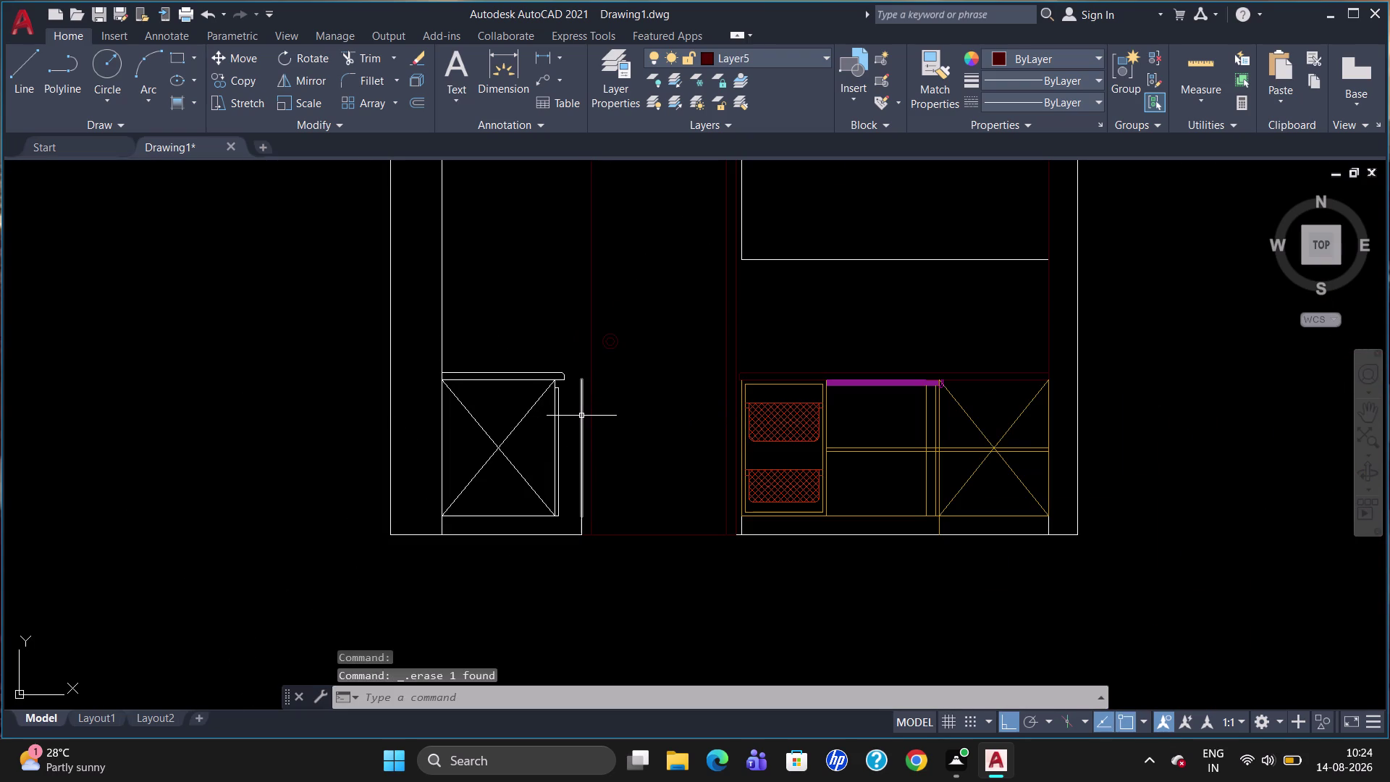
key(Delete)
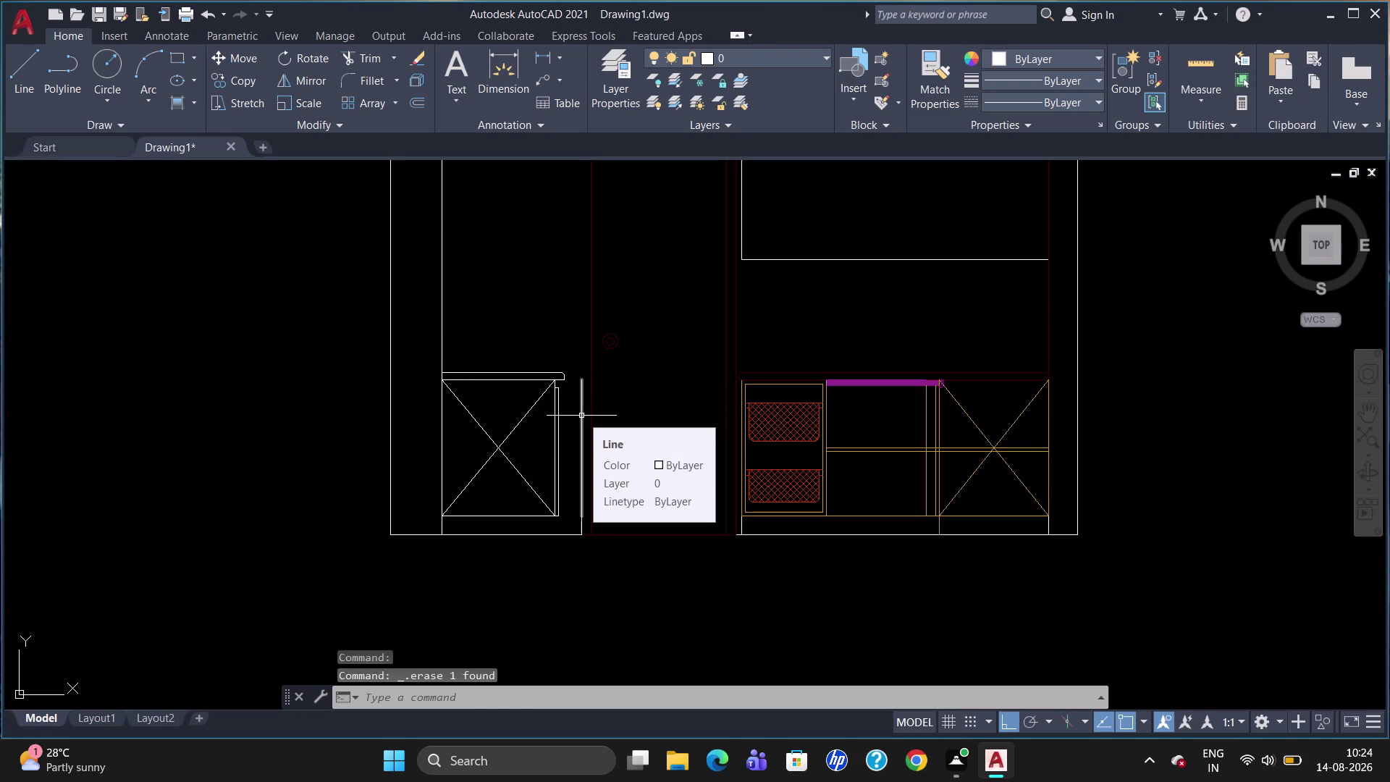
key(Escape)
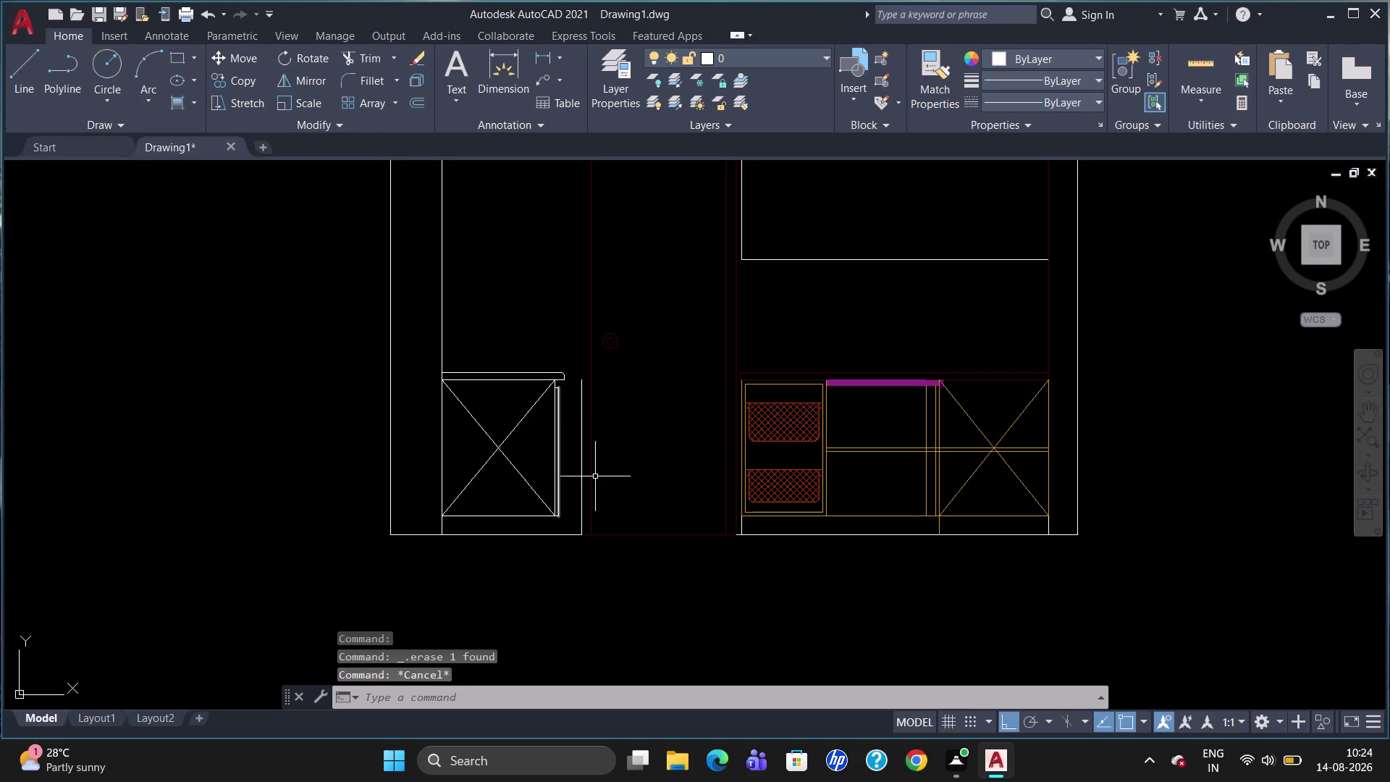
click(580, 473)
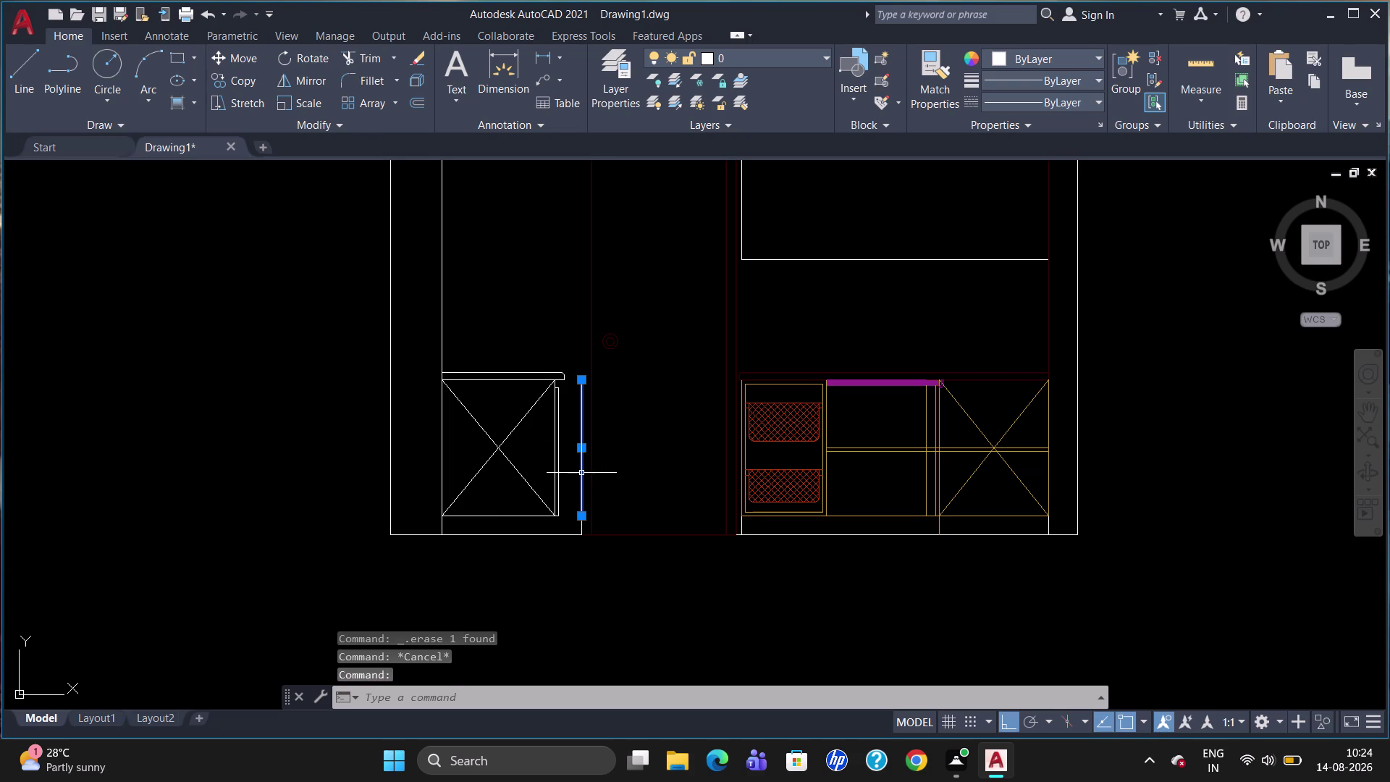
key(Delete)
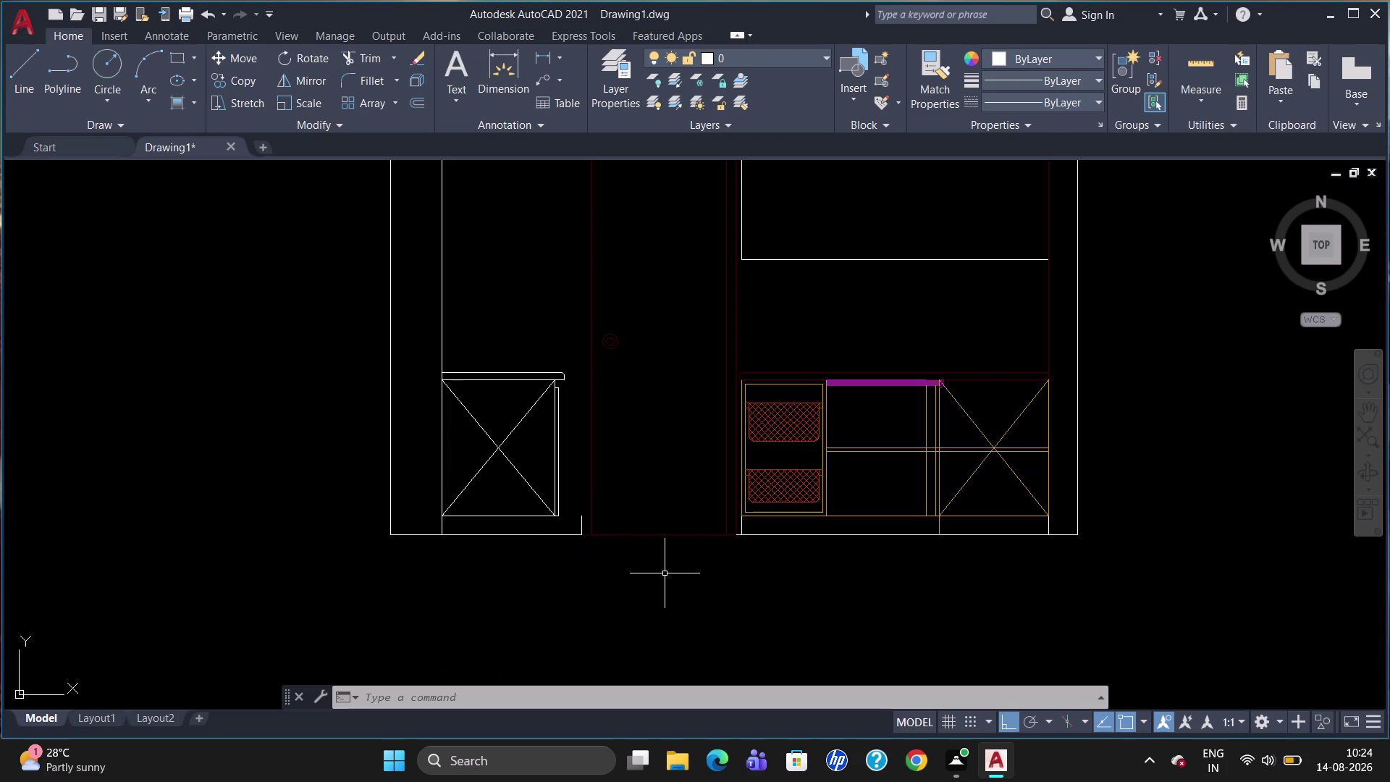
Erase the short stray line near the floor and zoom in on the countertop.
scroll(up, 3)
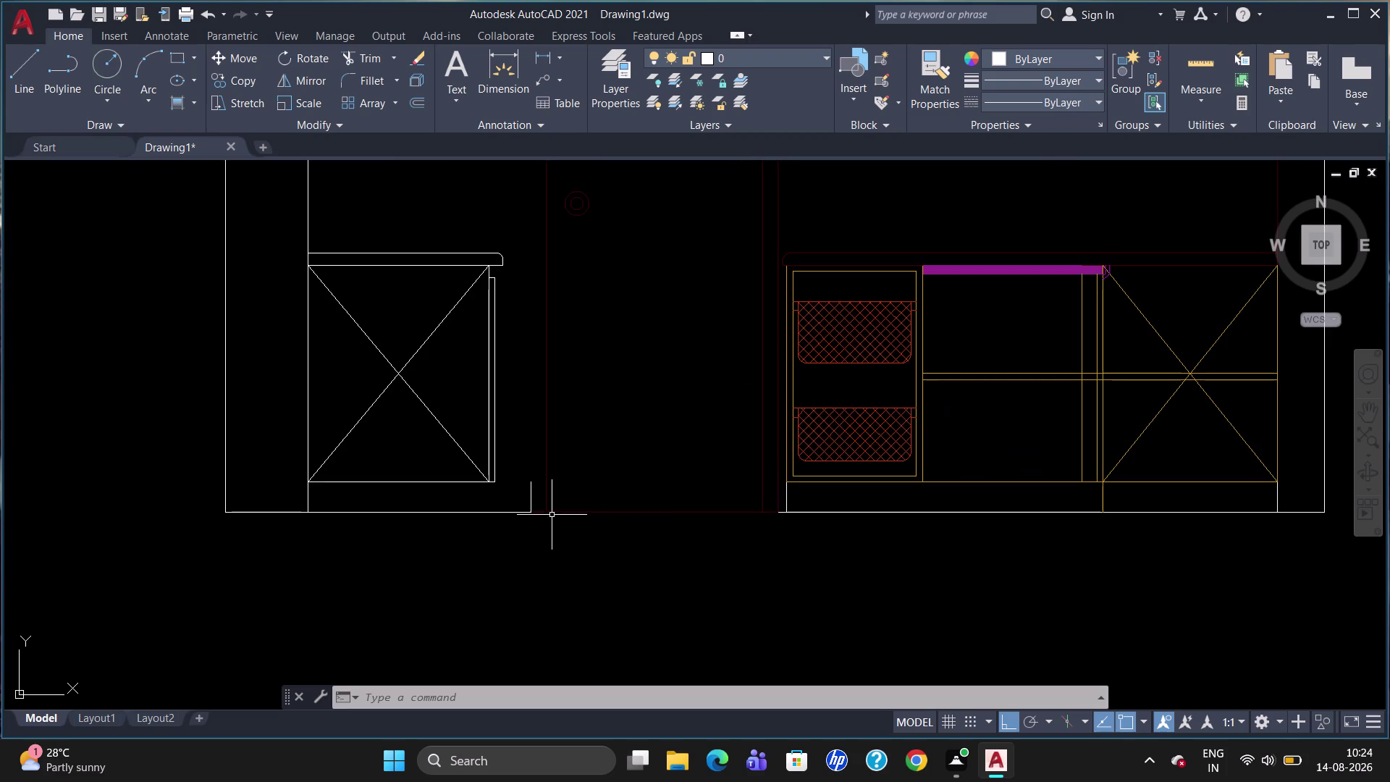
click(532, 496)
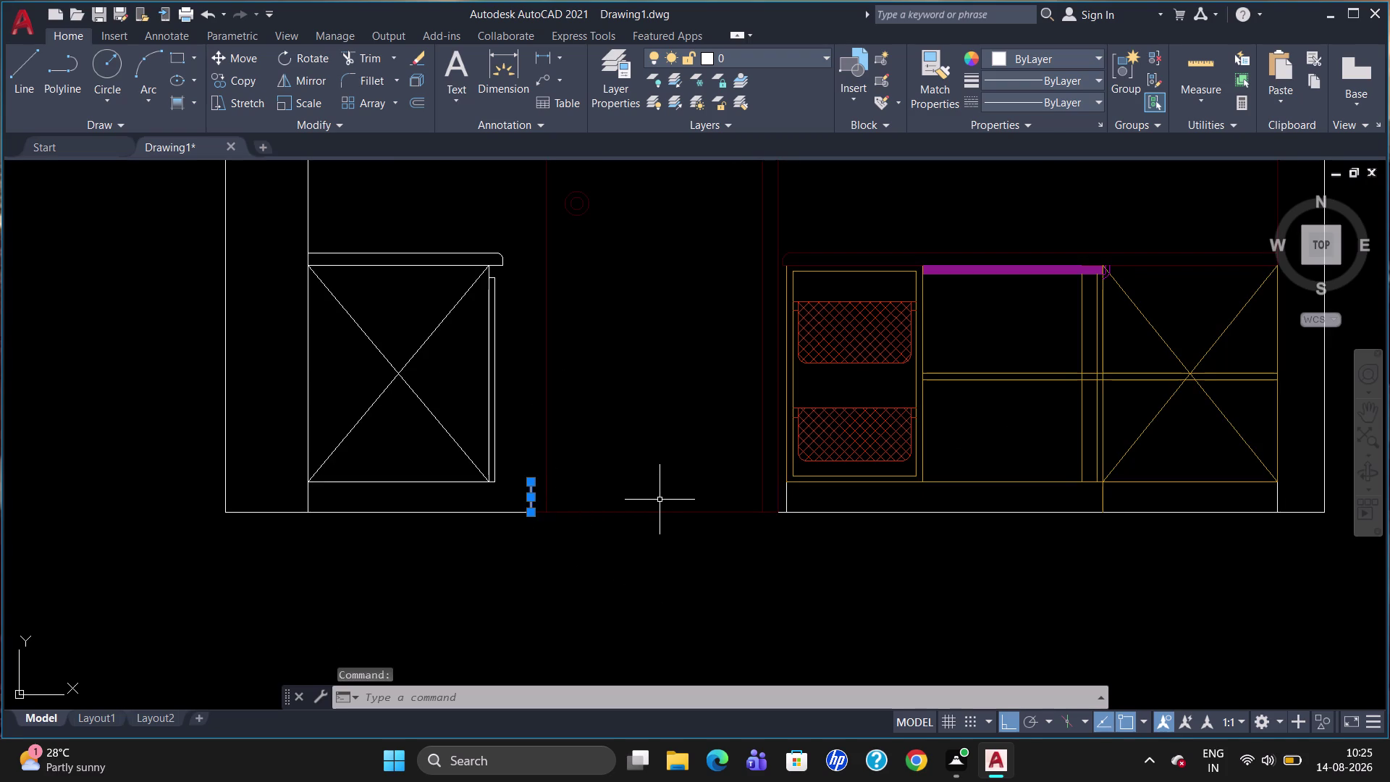
key(Delete)
scroll(up, 3)
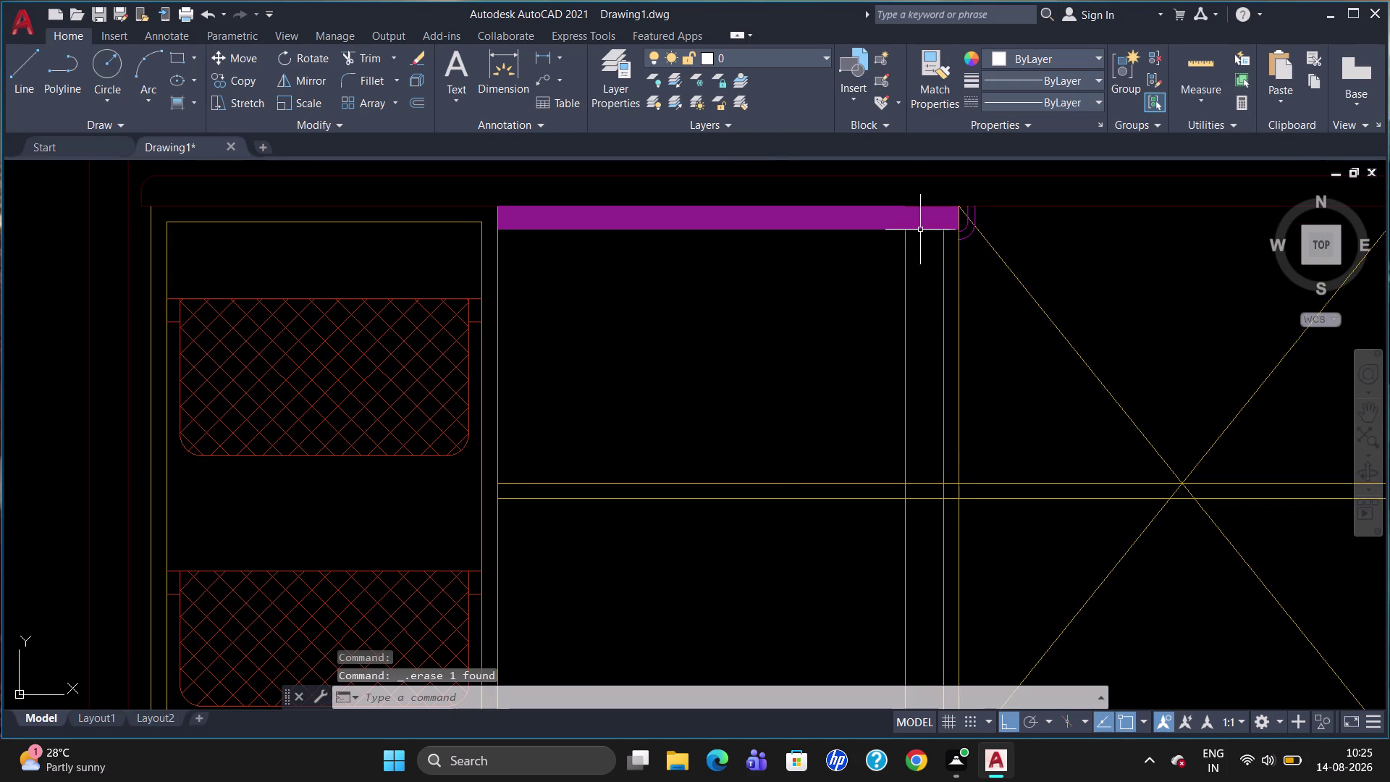
scroll(up, 3)
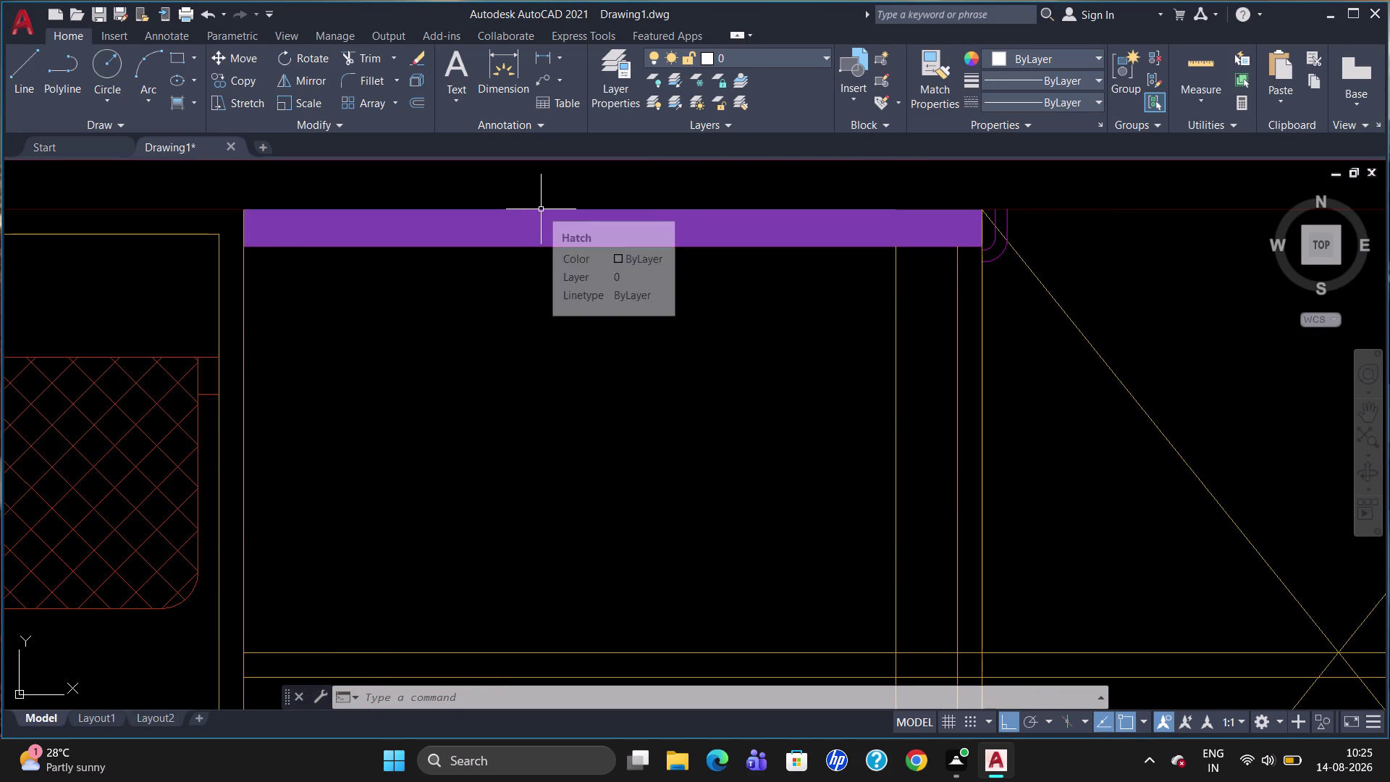
scroll(up, 3)
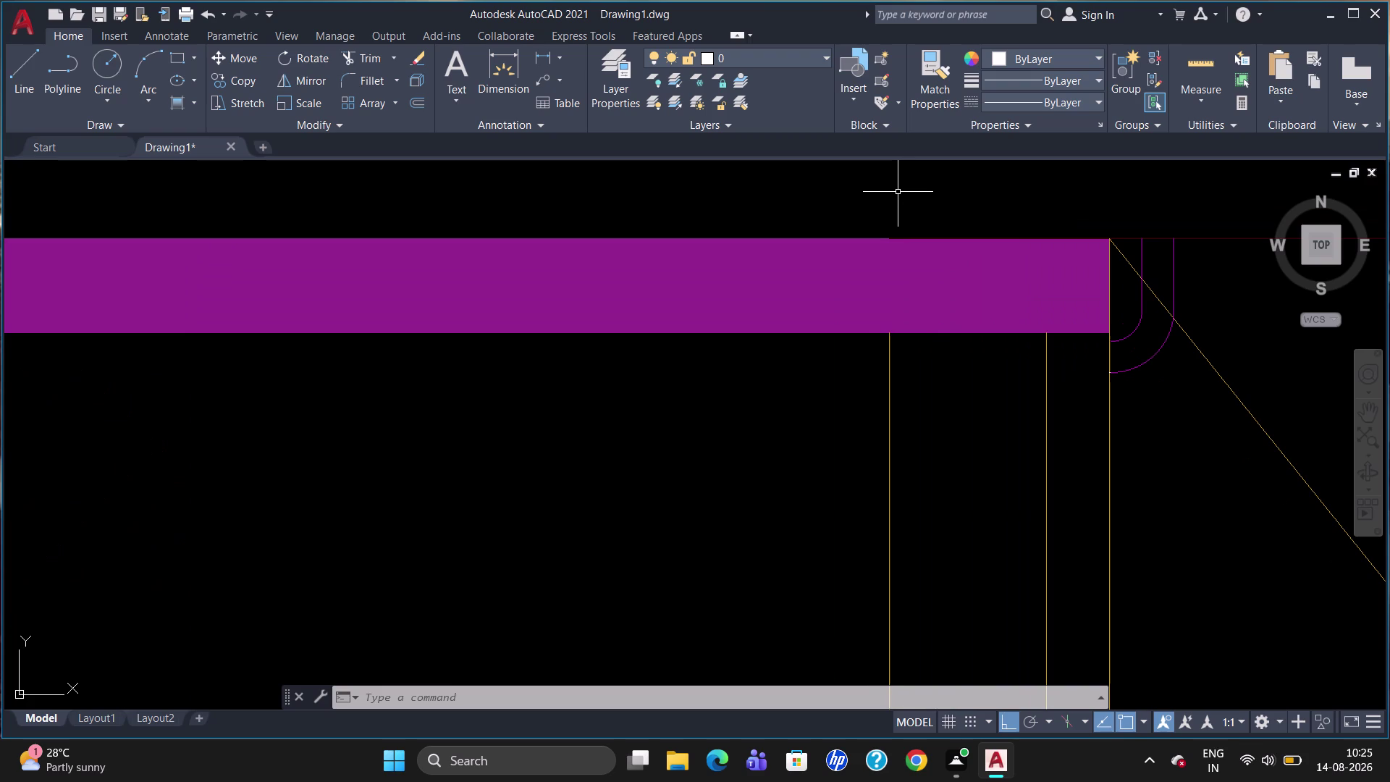
Start the LINE command and make Layer5 the current layer.
key(l)
key(Return)
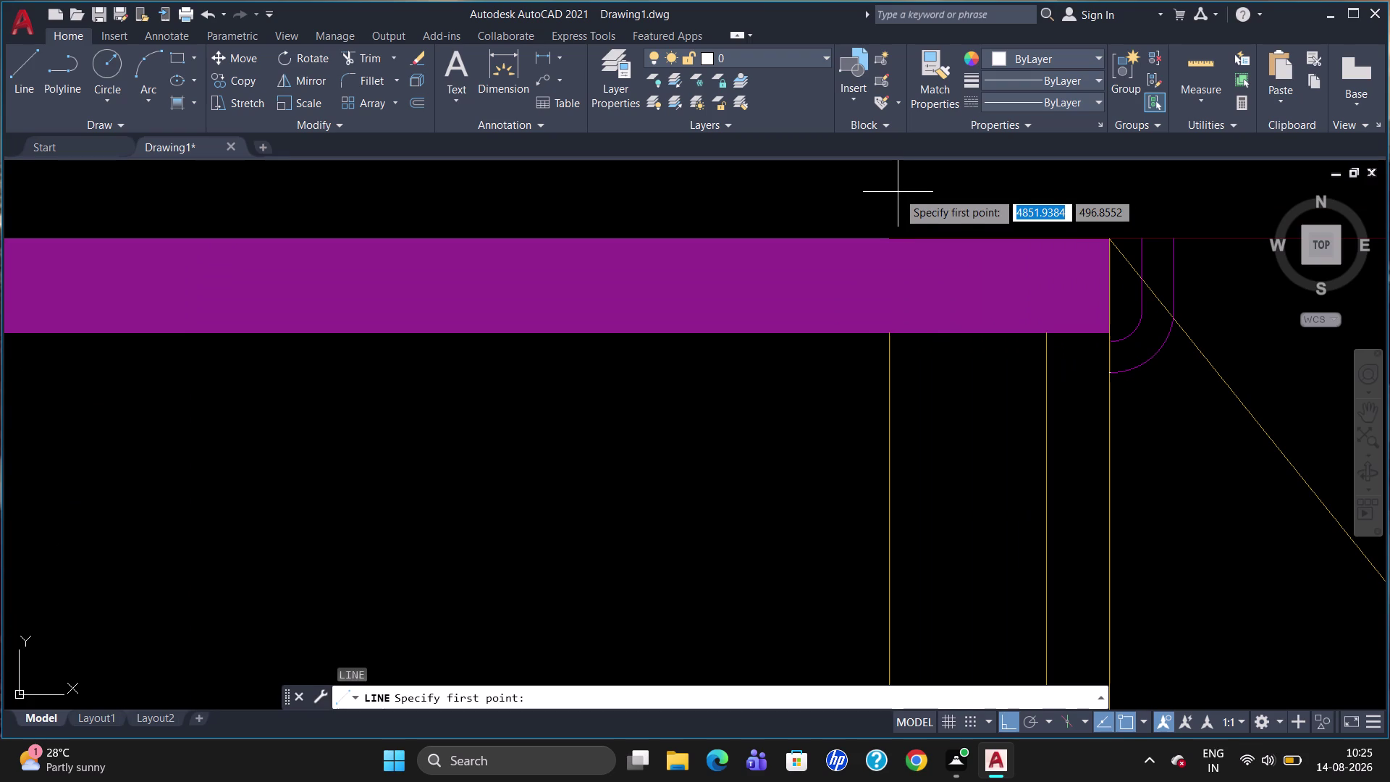
click(772, 56)
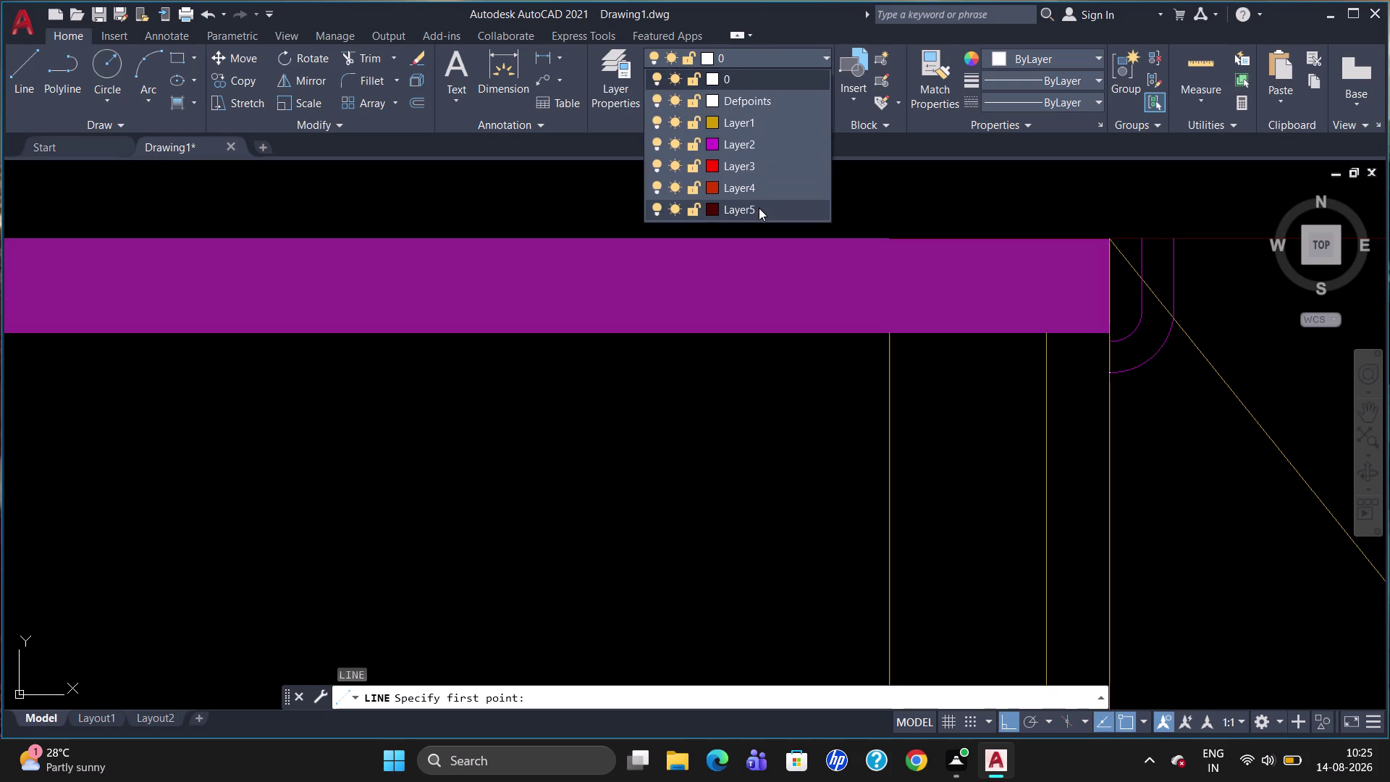
click(759, 206)
Draw leftward from the countertop's right top corner, then cancel and zoom around the strip.
scroll(up, 3)
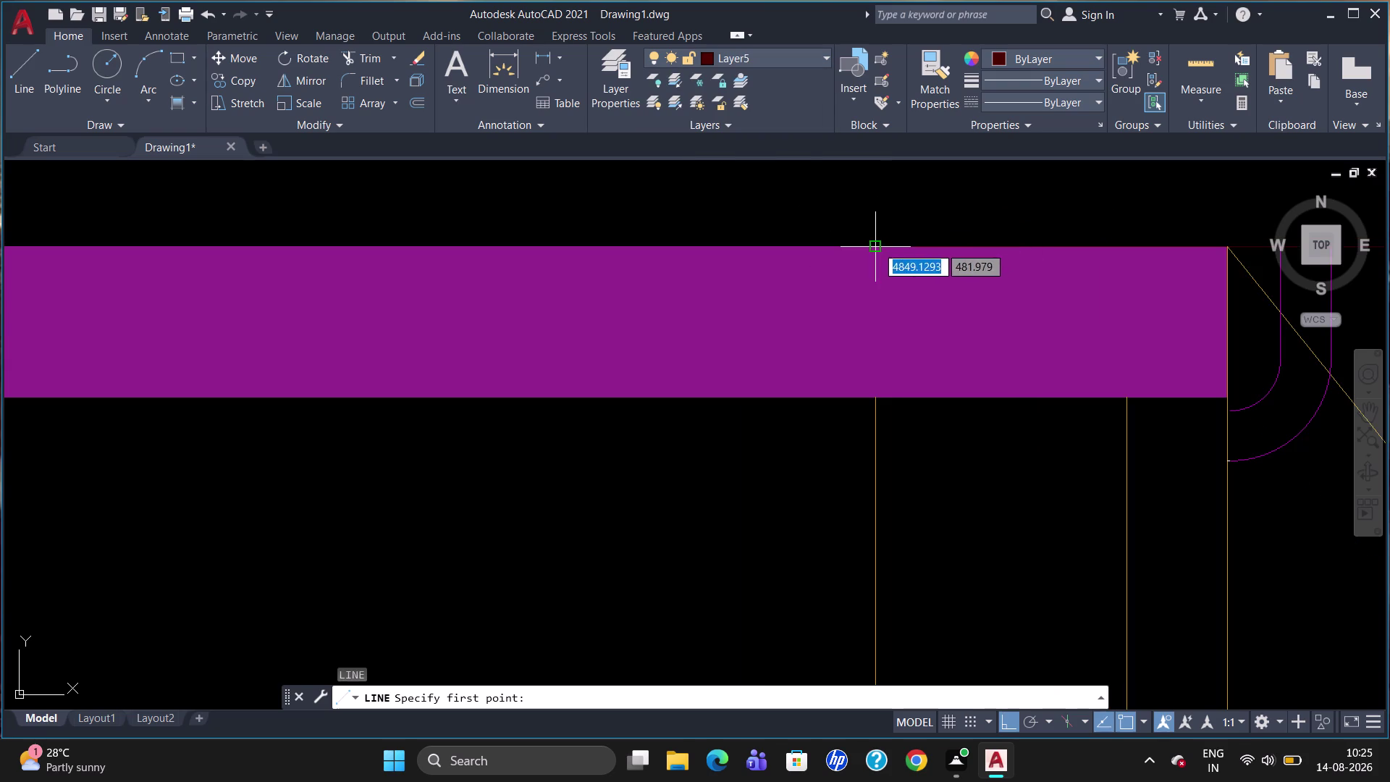
click(876, 244)
scroll(down, 3)
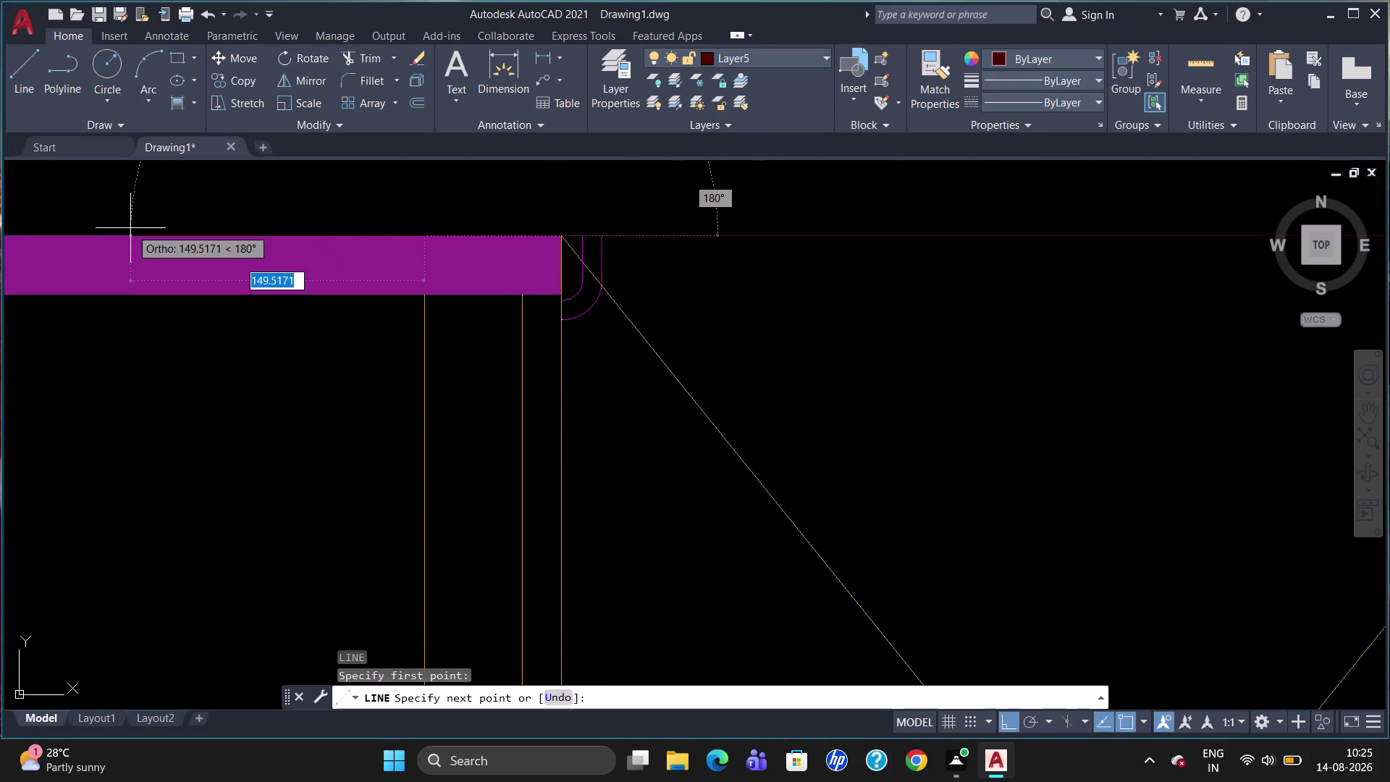
scroll(down, 3)
scroll(down, 3)
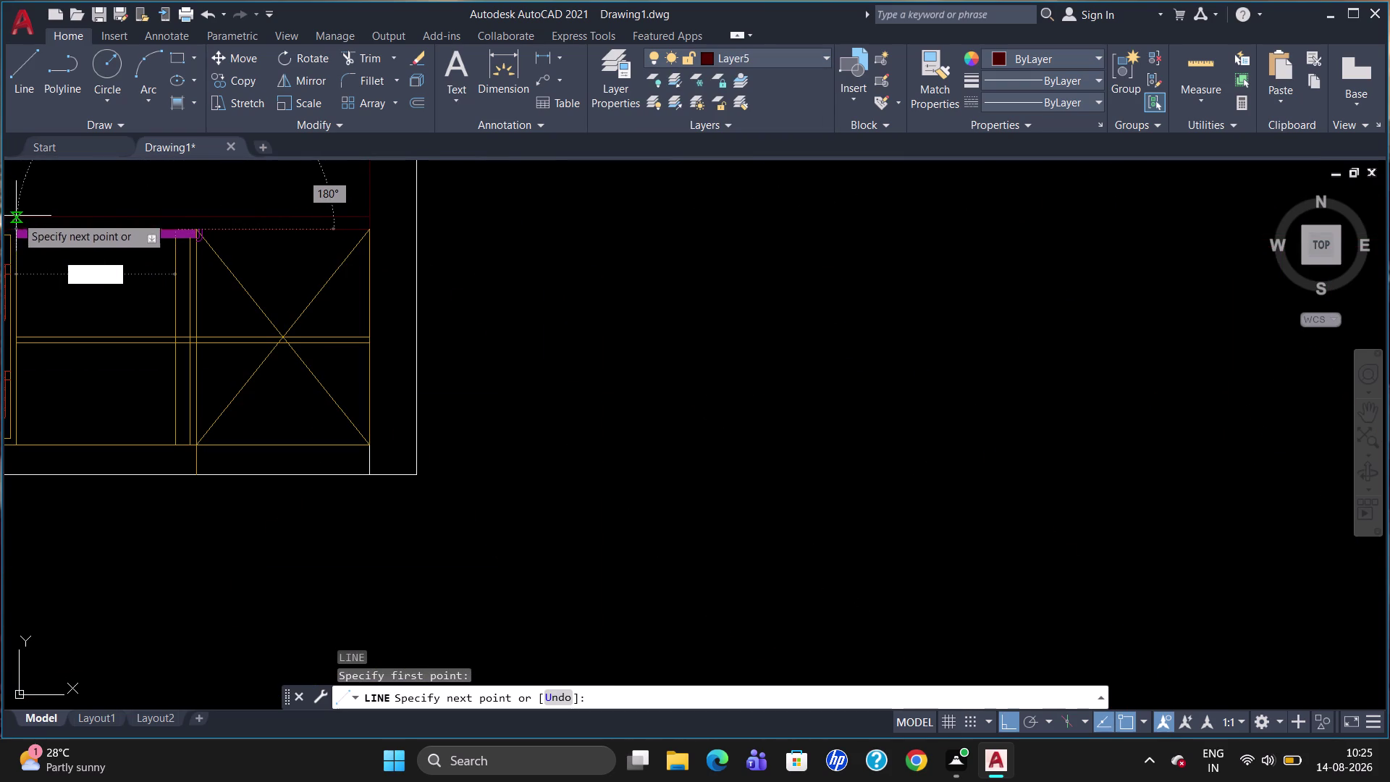
click(16, 230)
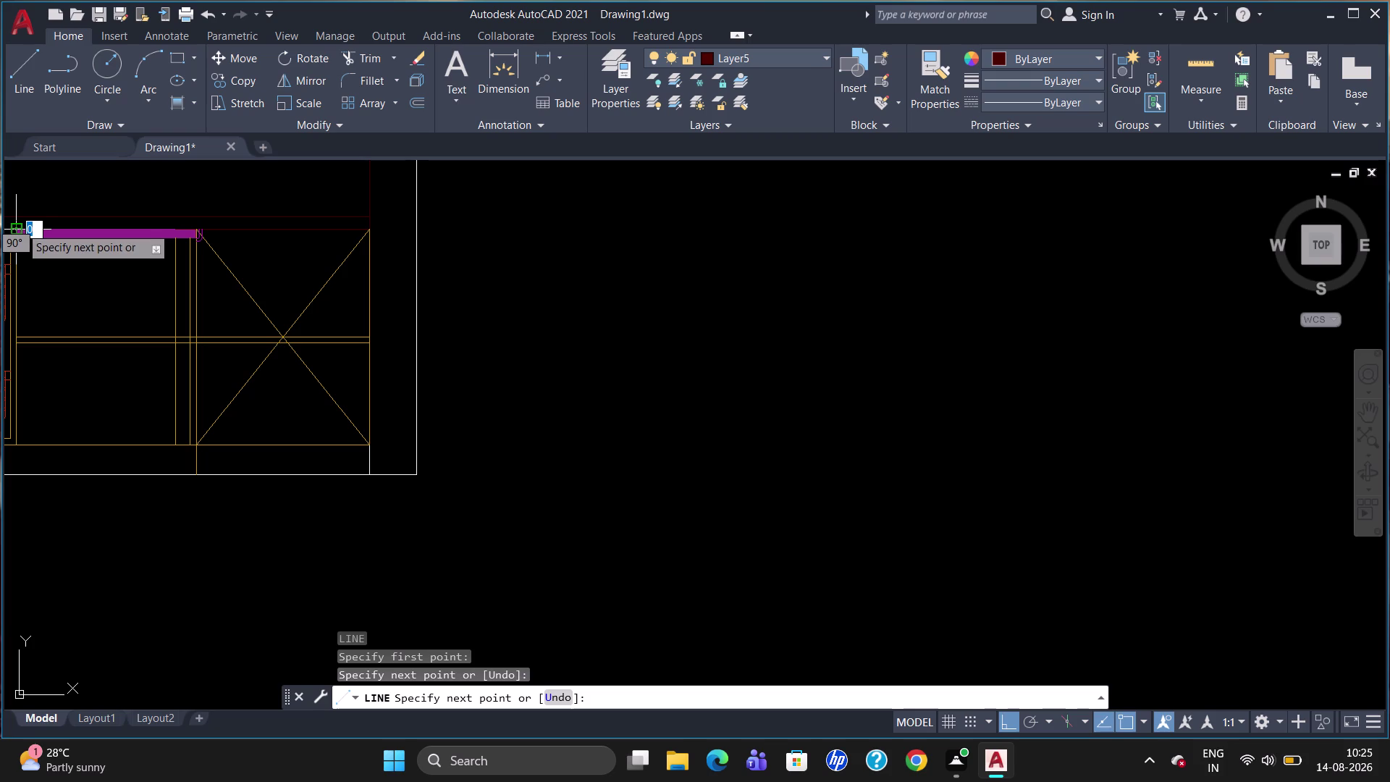
key(Escape)
scroll(up, 3)
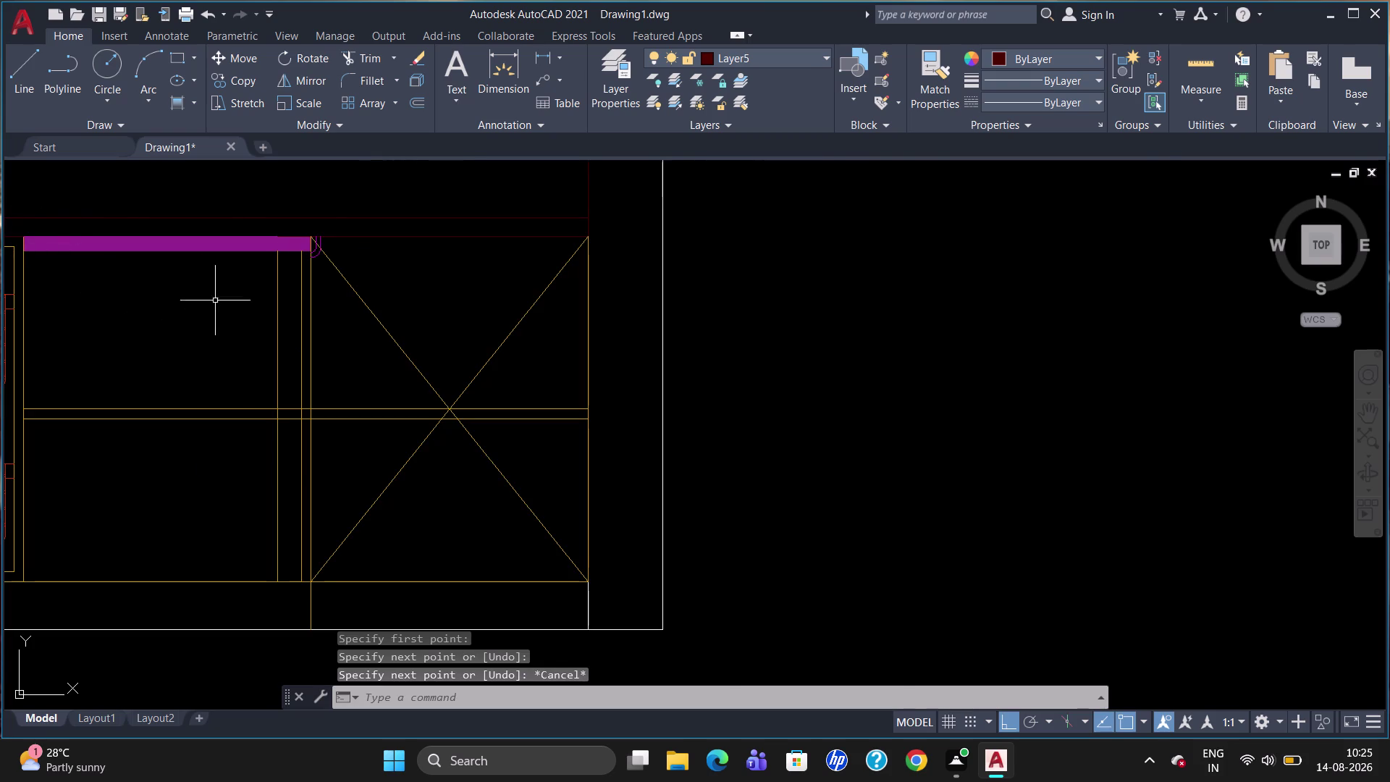
scroll(up, 3)
scroll(down, 3)
scroll(down, 3)
scroll(up, 3)
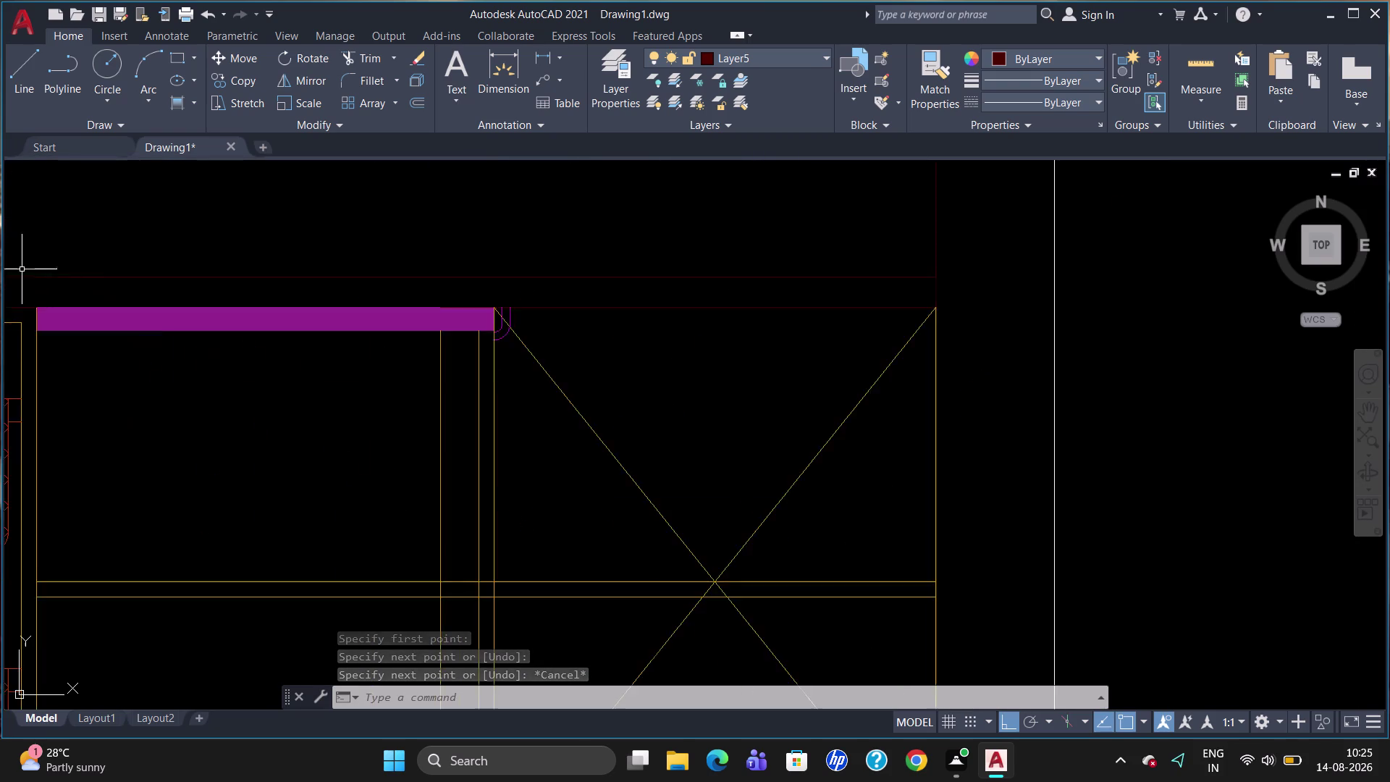
scroll(up, 3)
scroll(down, 3)
scroll(up, 3)
scroll(down, 3)
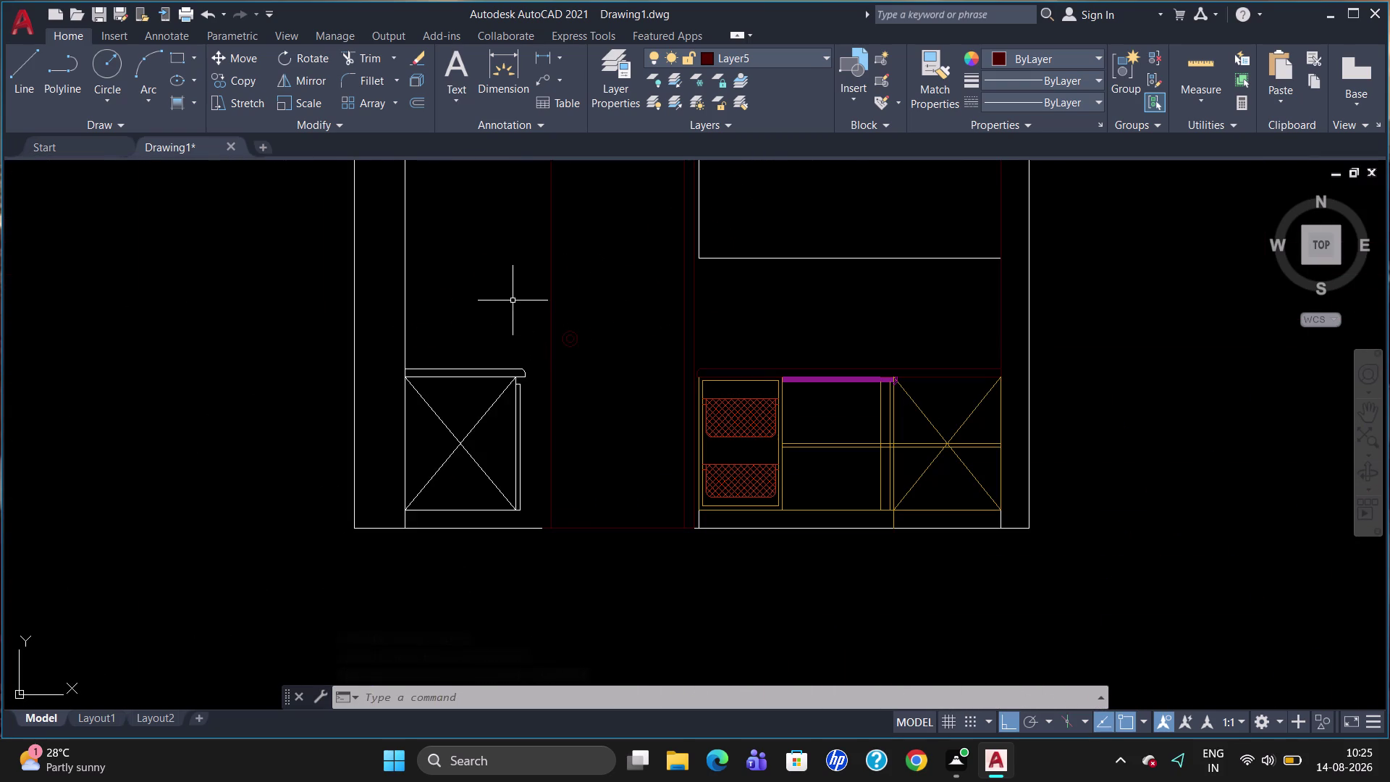
scroll(up, 3)
scroll(up, 3)
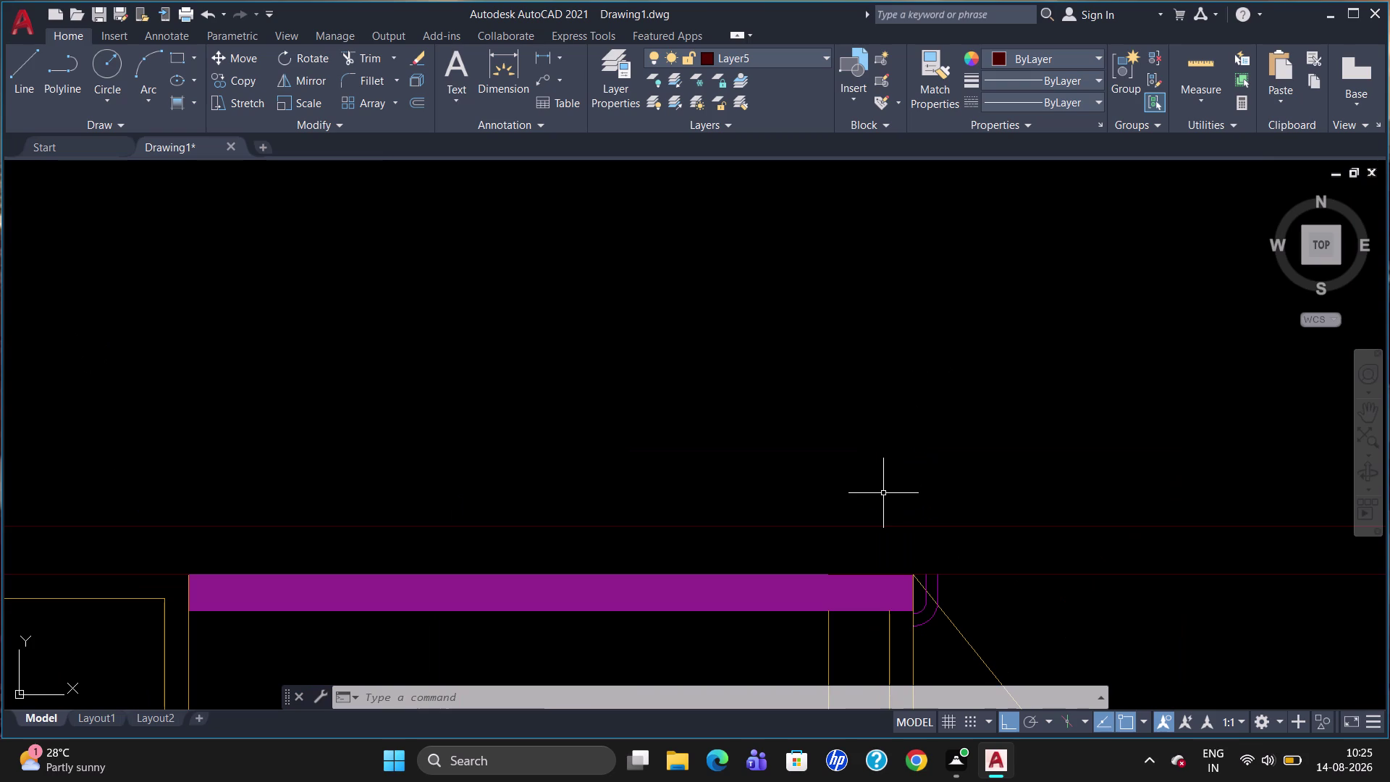
click(874, 573)
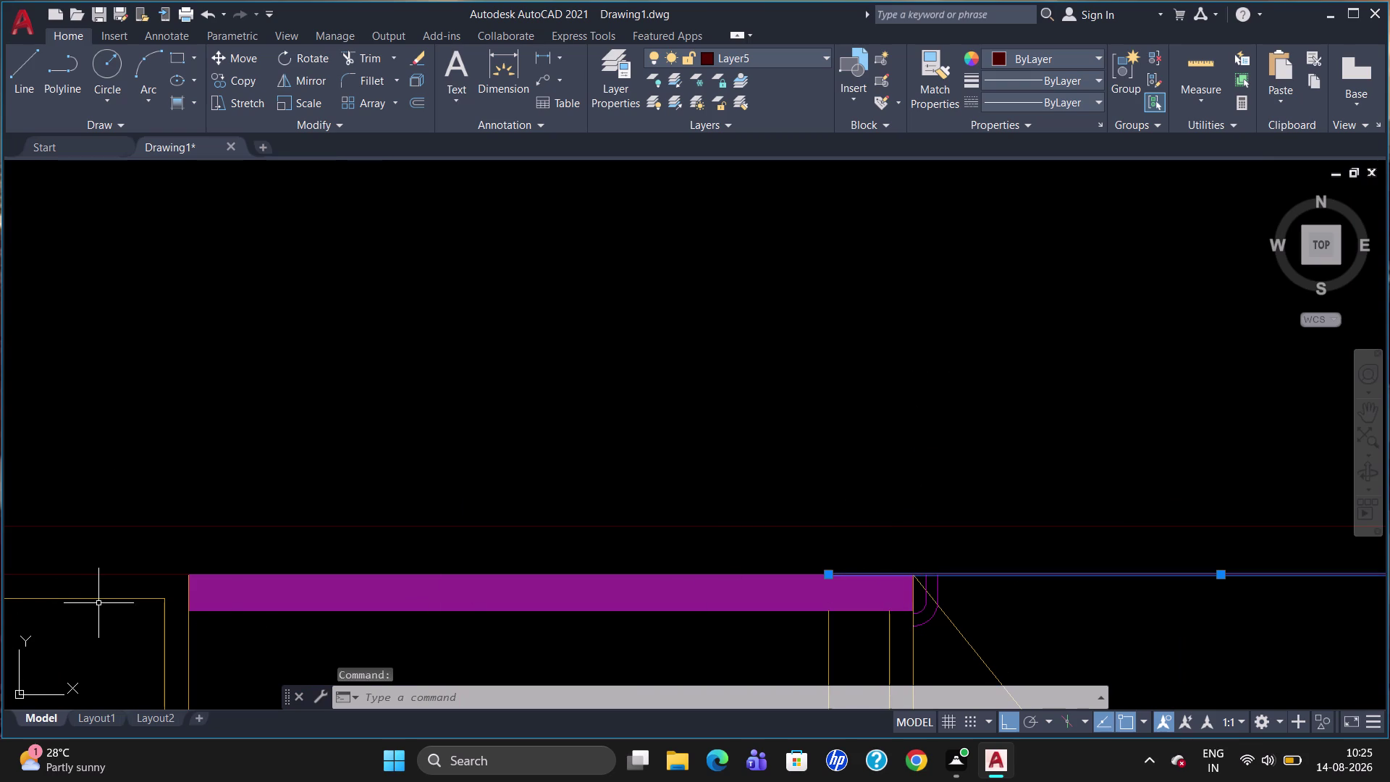
key(Delete)
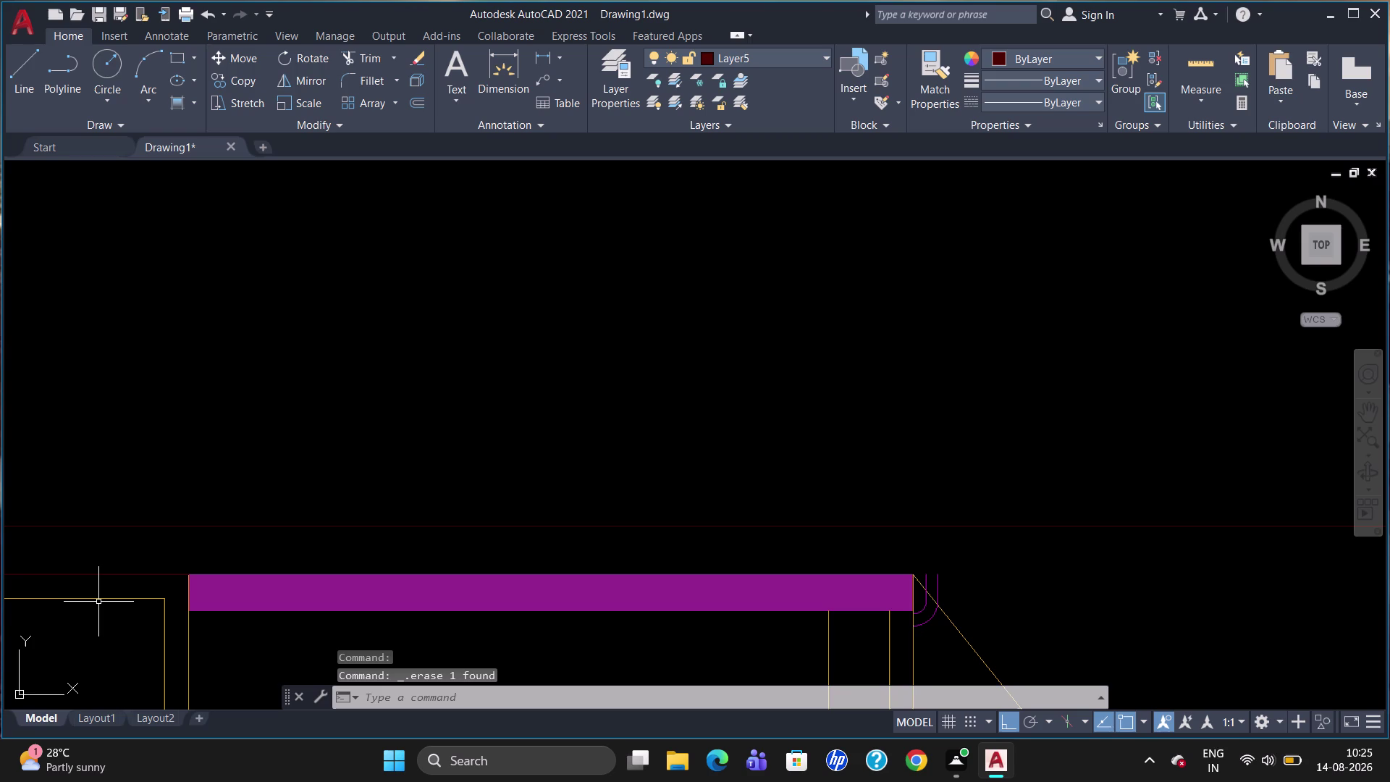
key(o)
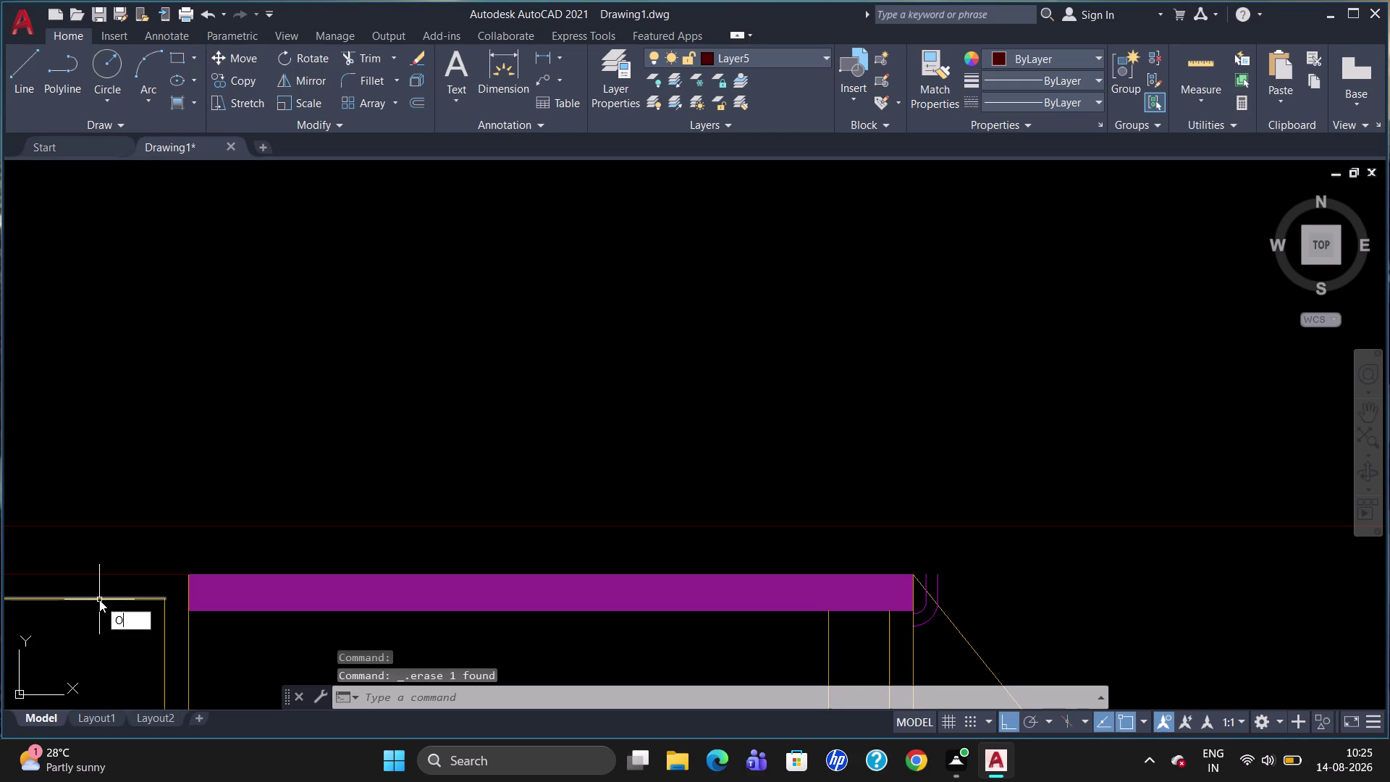
key(Escape)
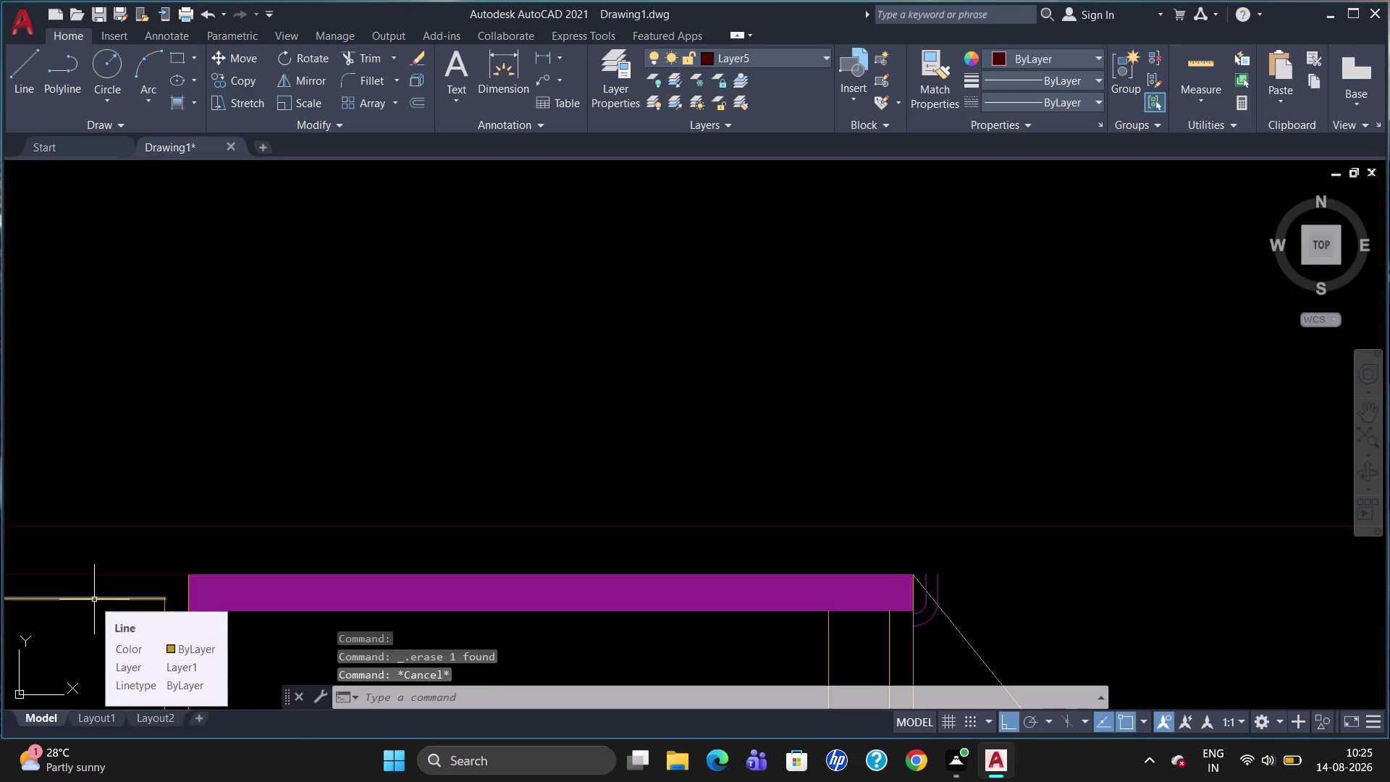
key(u)
key(Return)
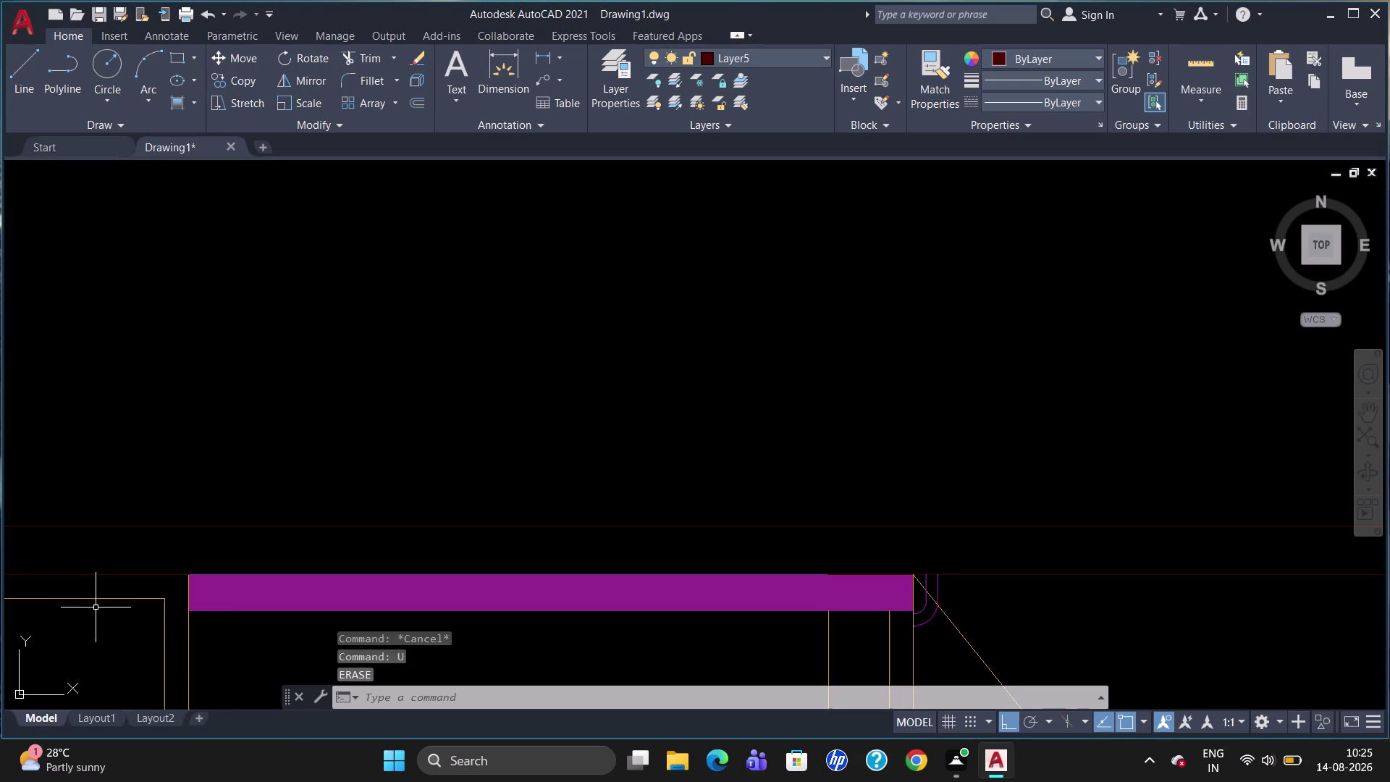
scroll(down, 3)
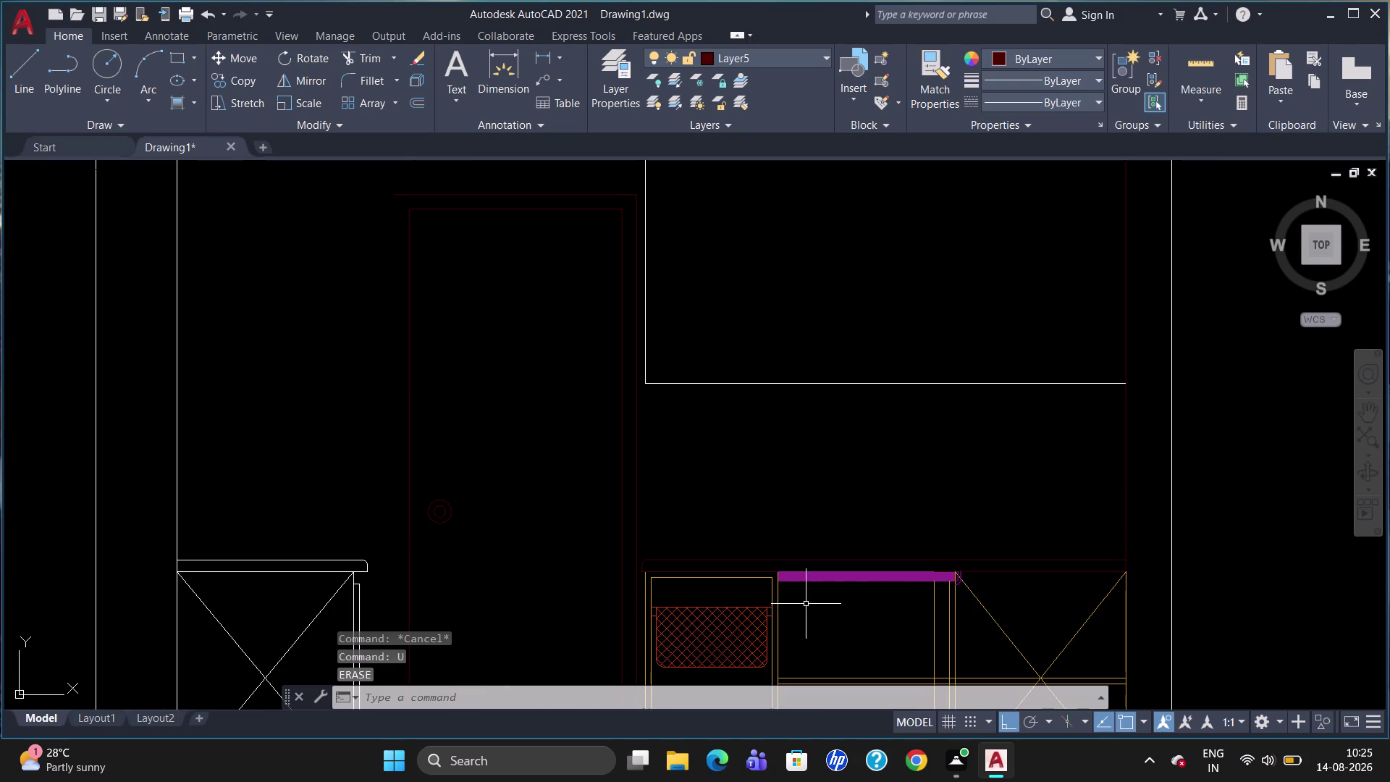
scroll(up, 3)
scroll(down, 3)
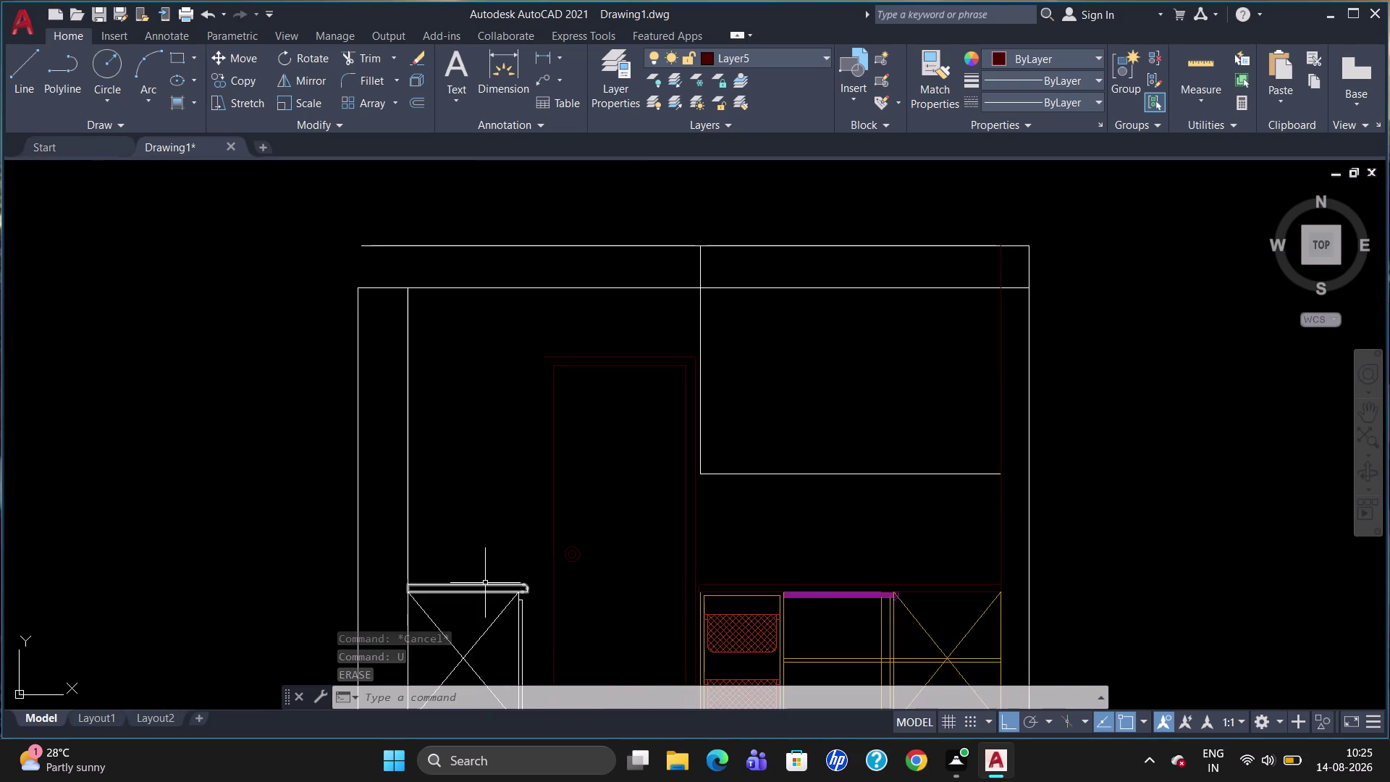
scroll(down, 3)
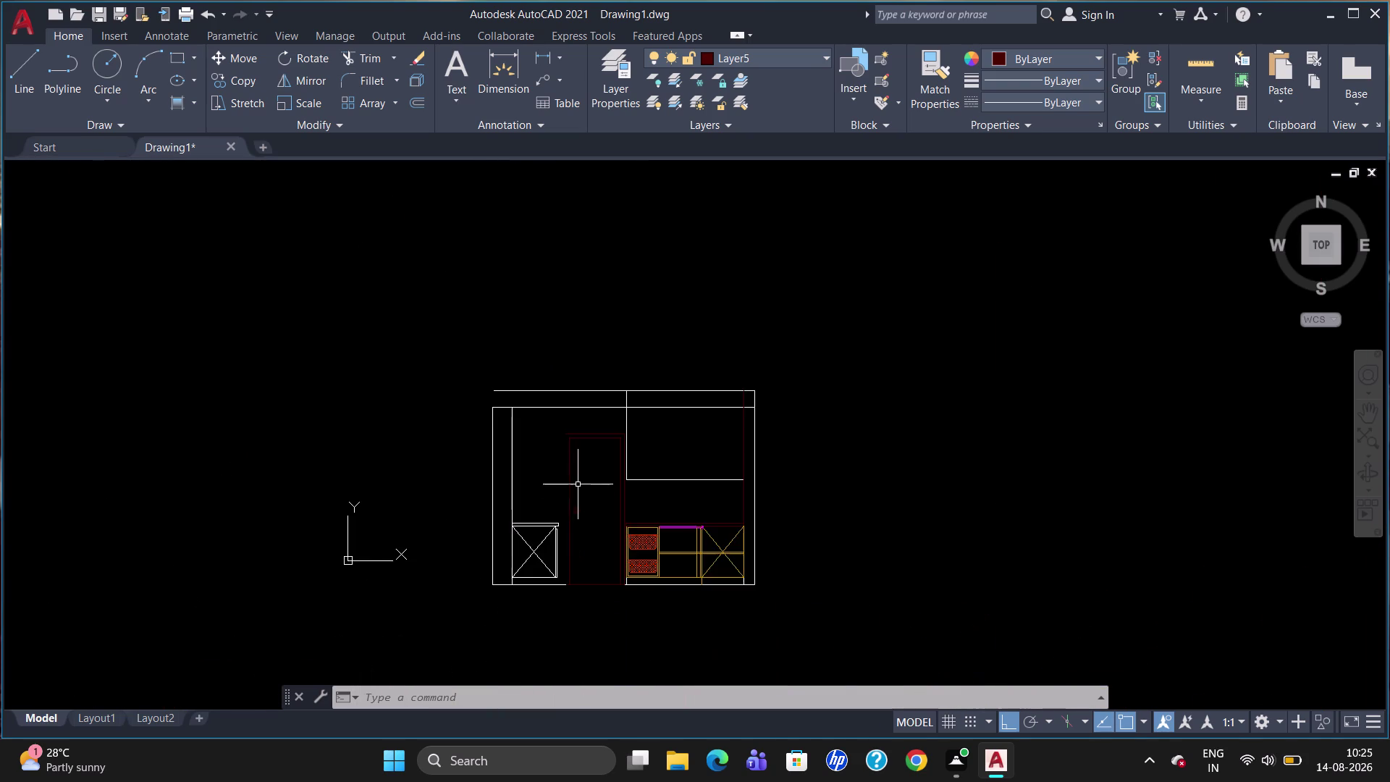
scroll(up, 3)
scroll(down, 3)
scroll(up, 3)
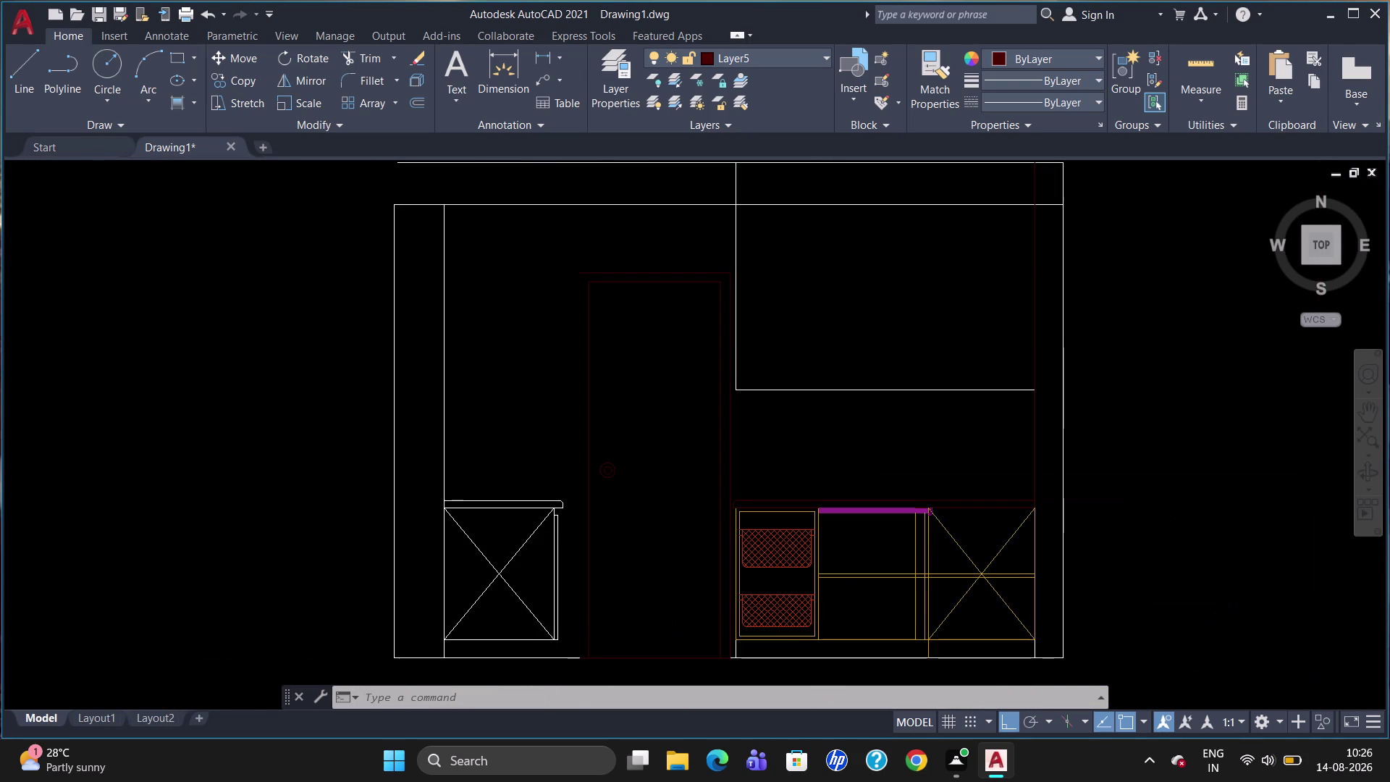
Draw a 2100-long vertical line up from the floor beside the left base cabinet.
key(l)
key(Return)
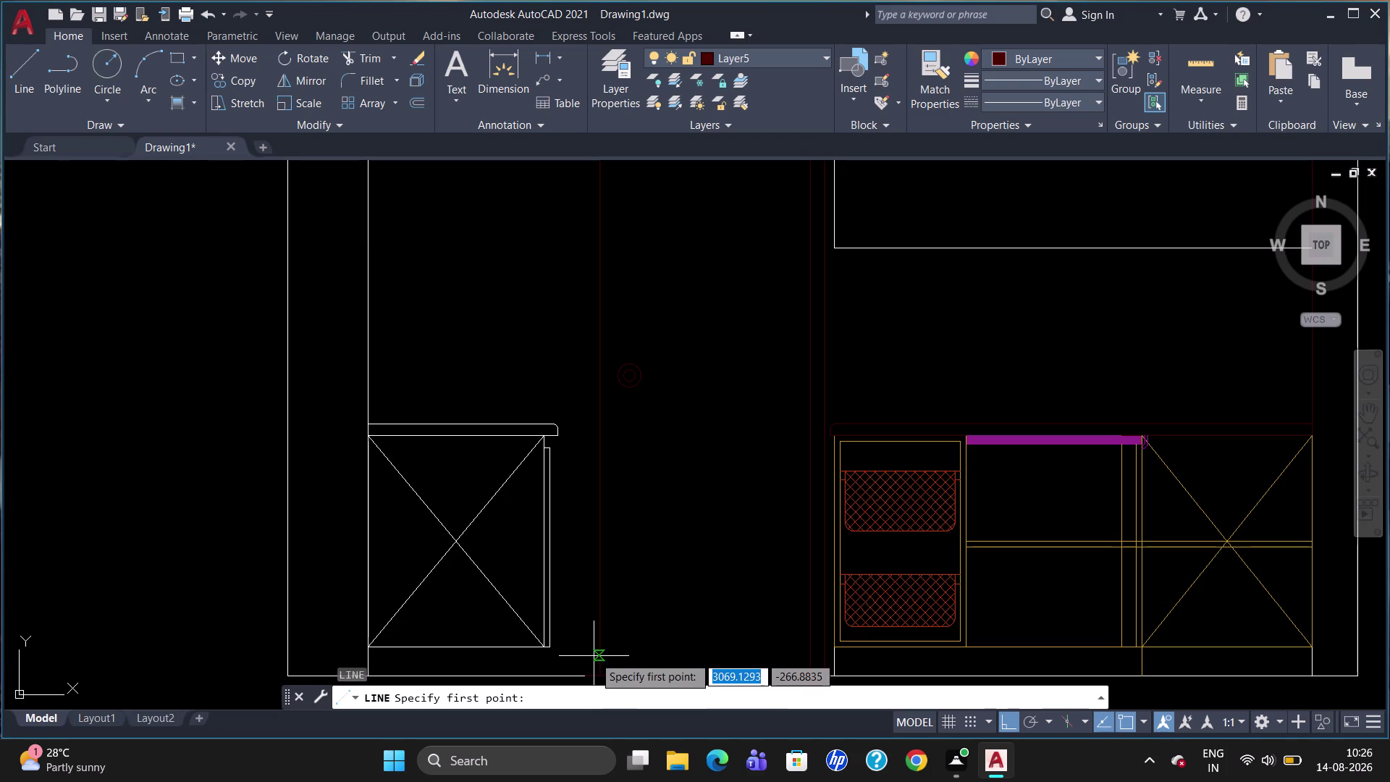
click(582, 677)
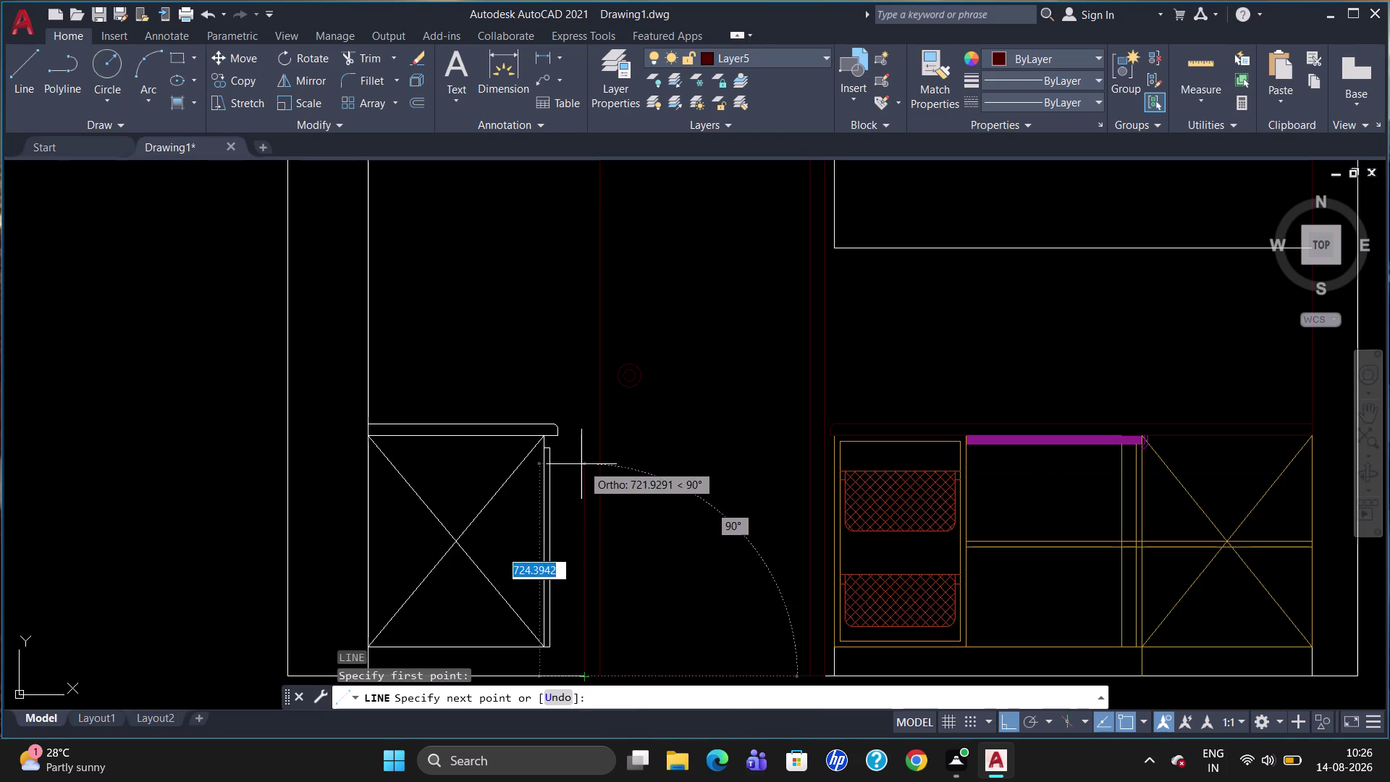
text(2100)
key(Return)
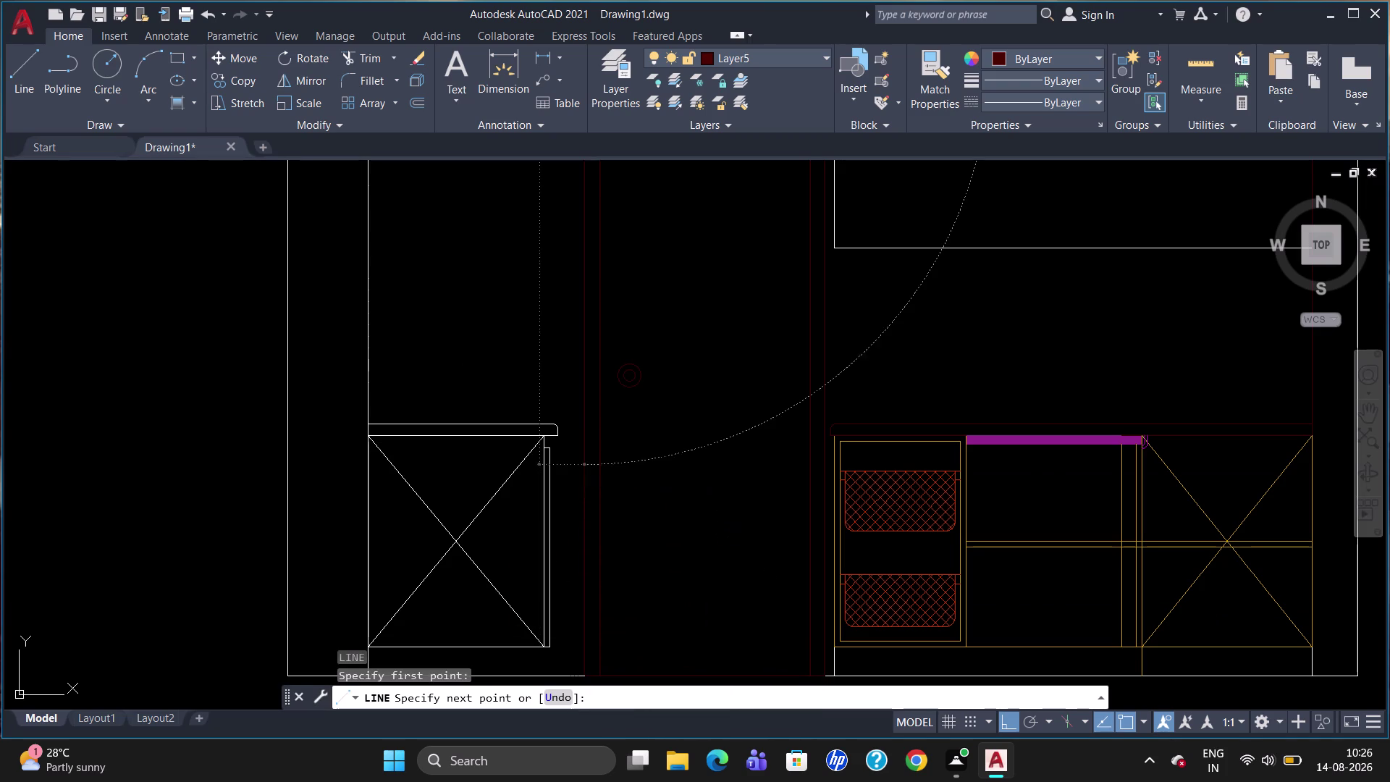
key(Escape)
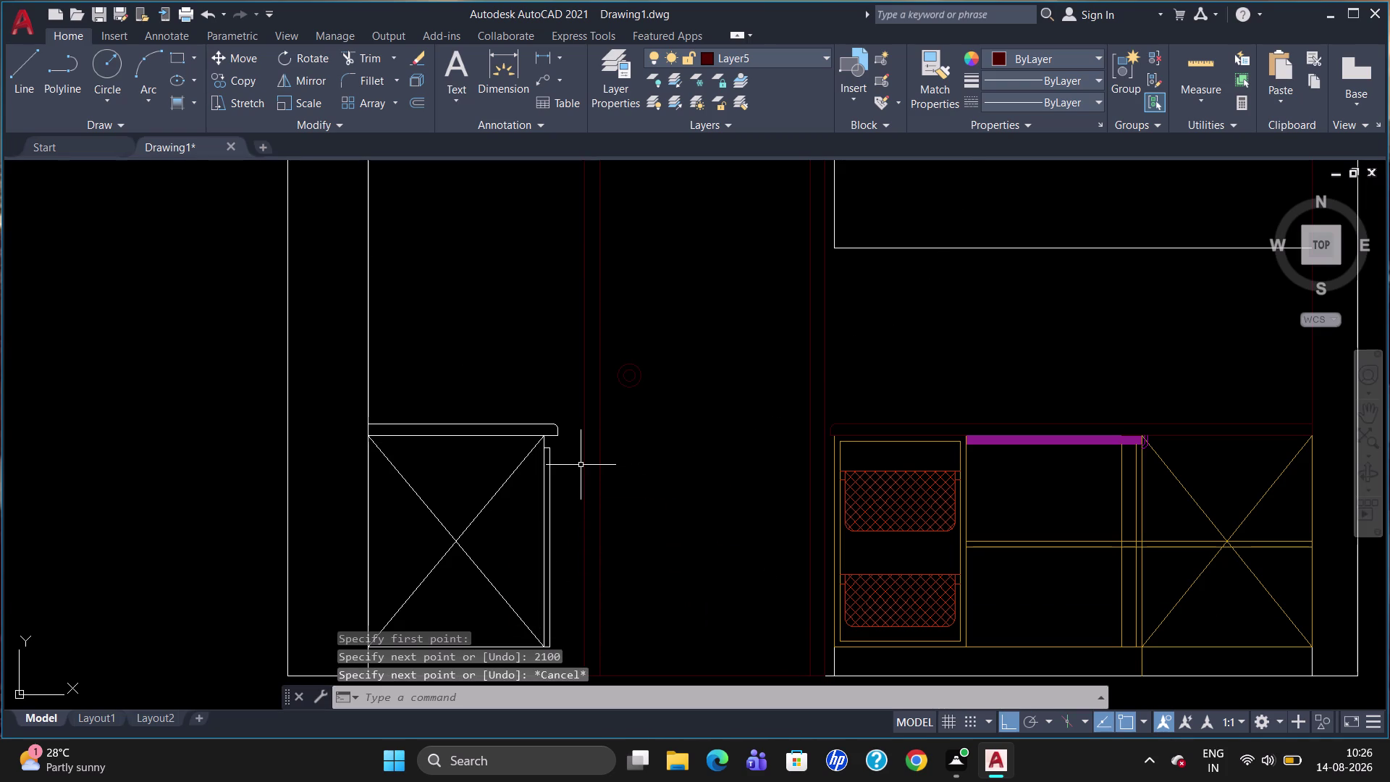
scroll(up, 3)
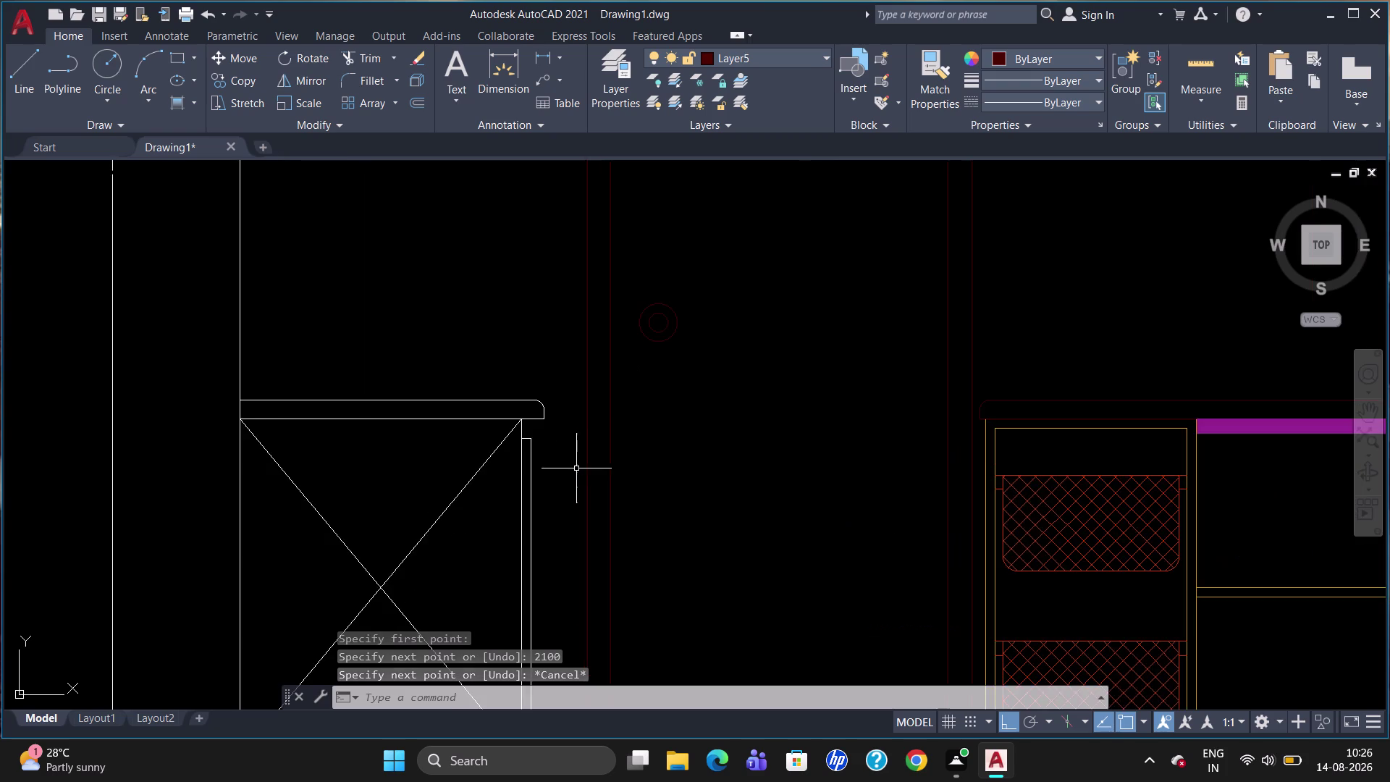
scroll(down, 3)
scroll(up, 3)
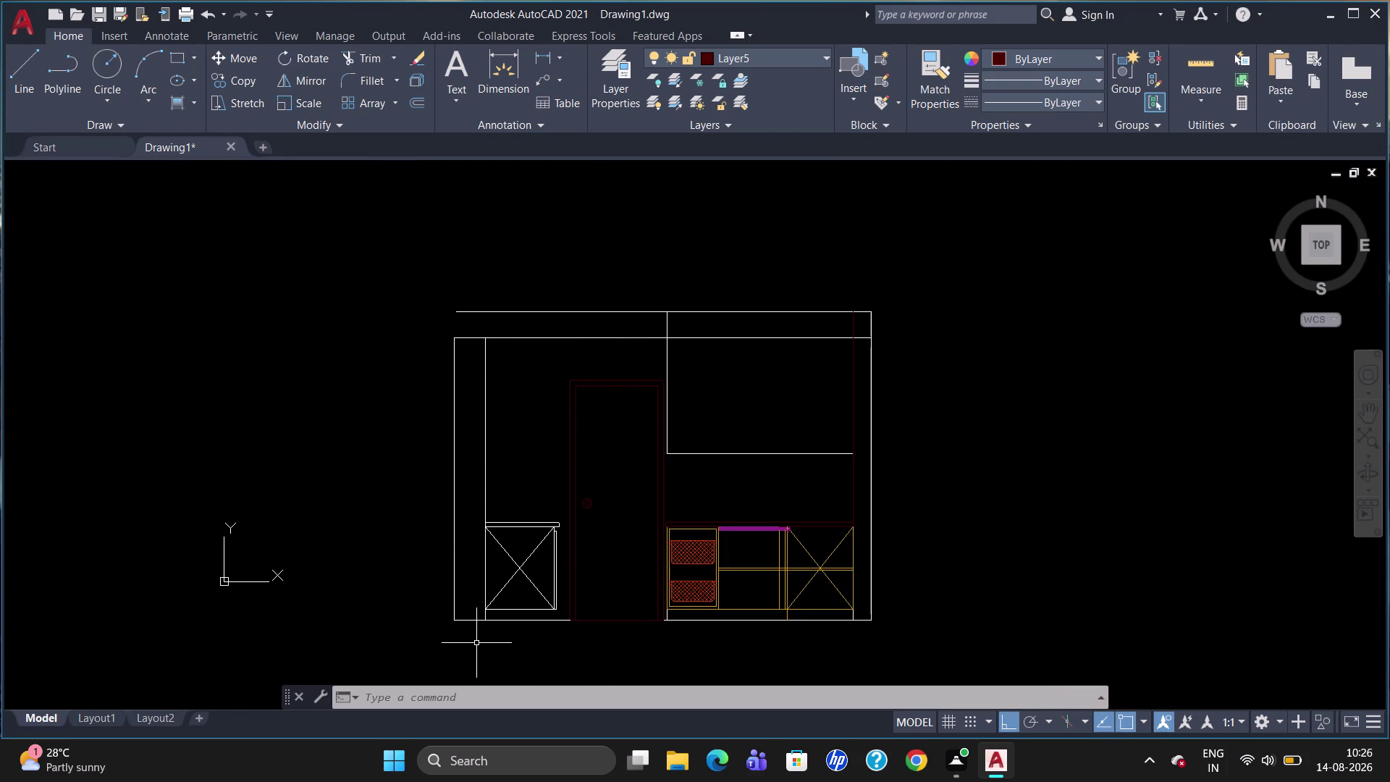
Put the left cabinet's four edges and both diagonal lines on Layer1.
scroll(up, 3)
click(534, 518)
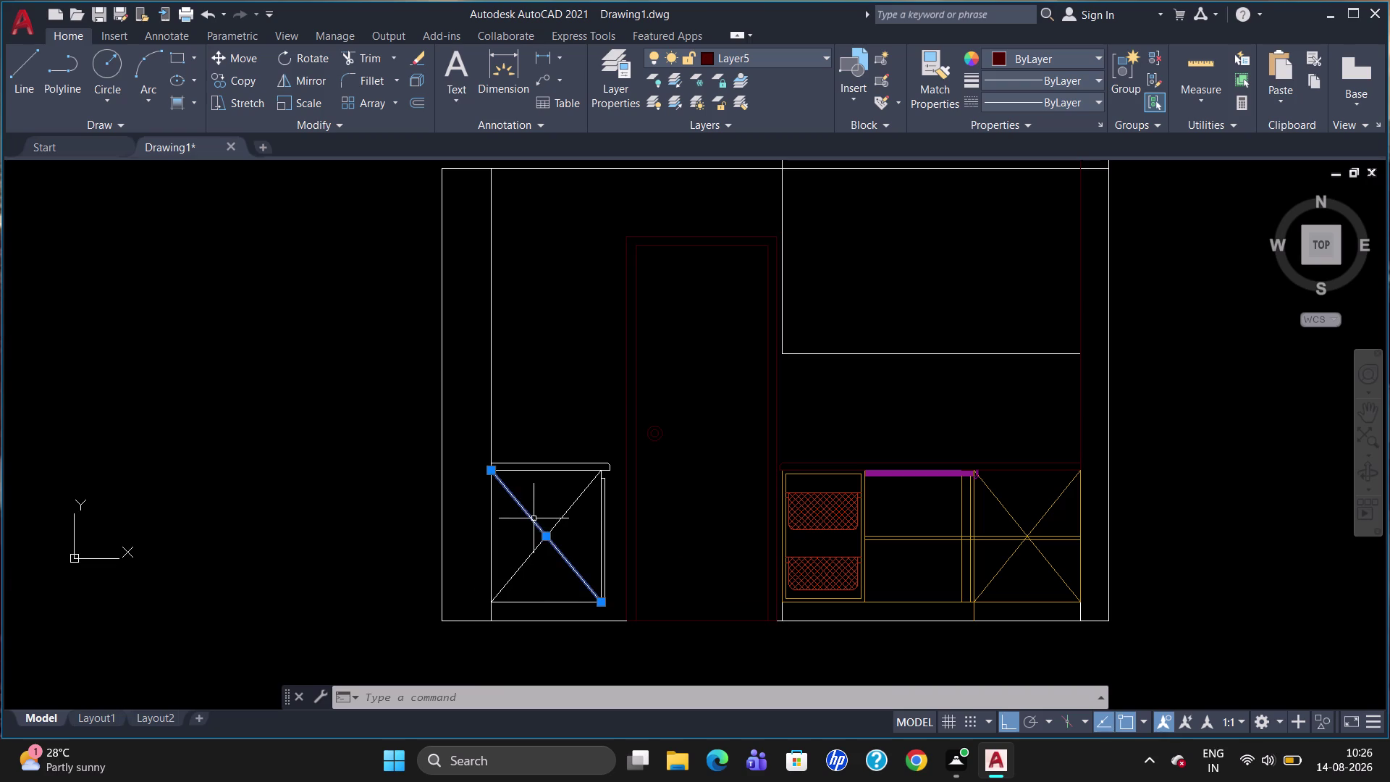
click(563, 515)
click(600, 520)
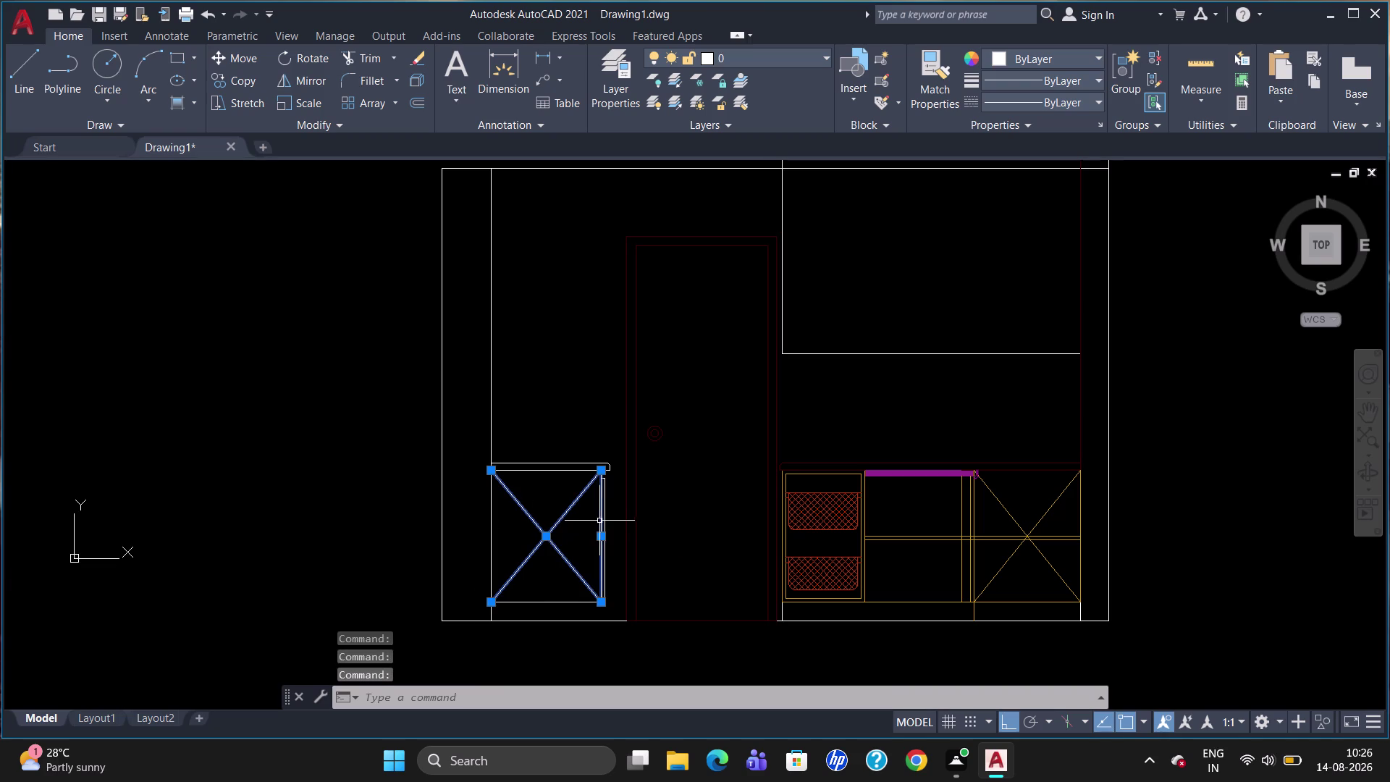
scroll(up, 3)
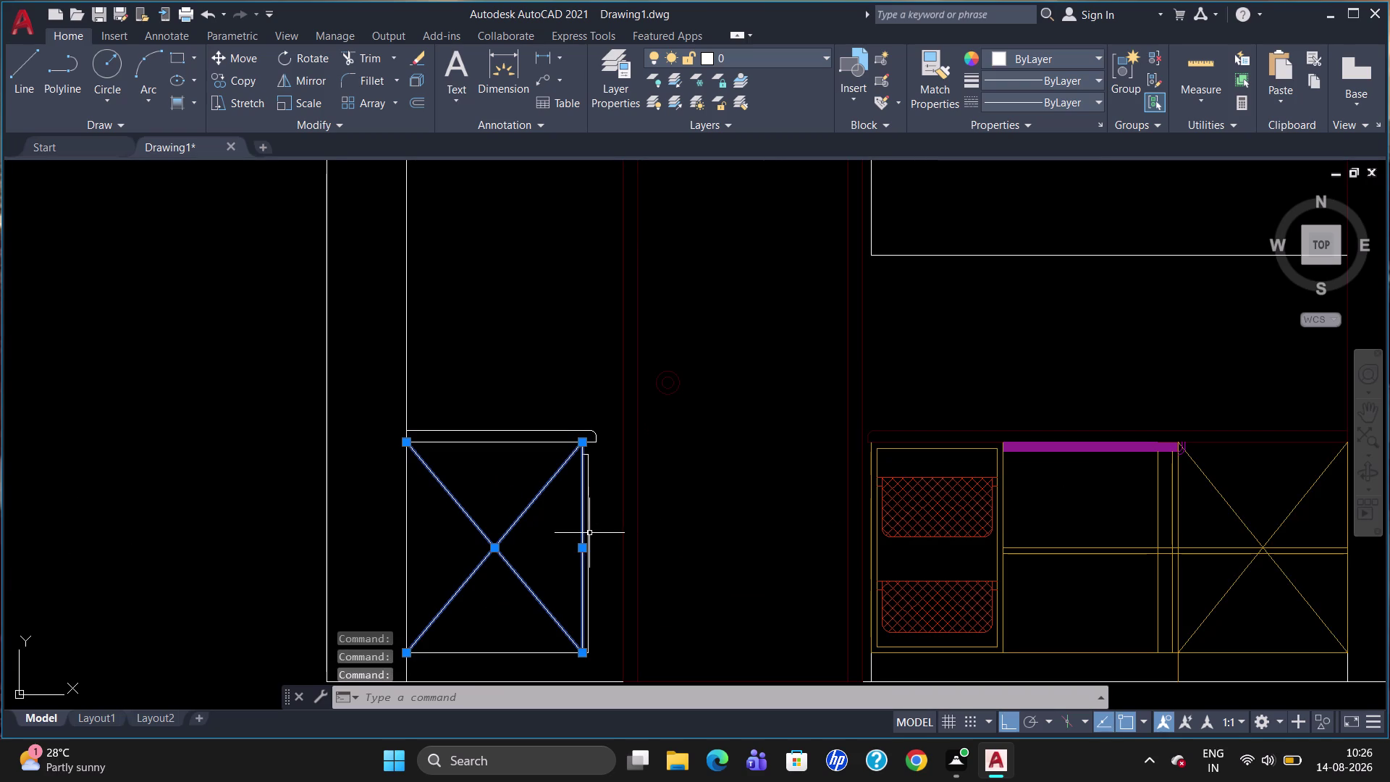
click(589, 532)
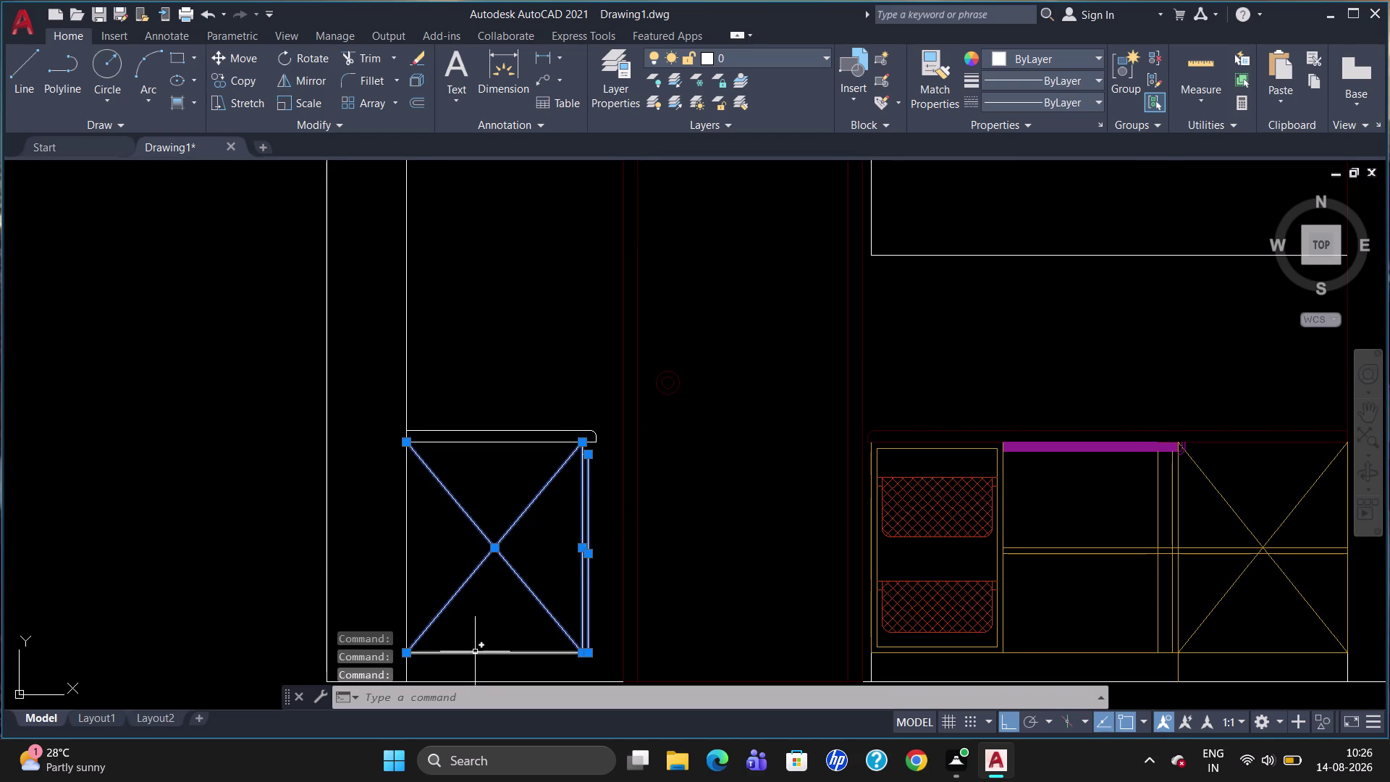
click(478, 651)
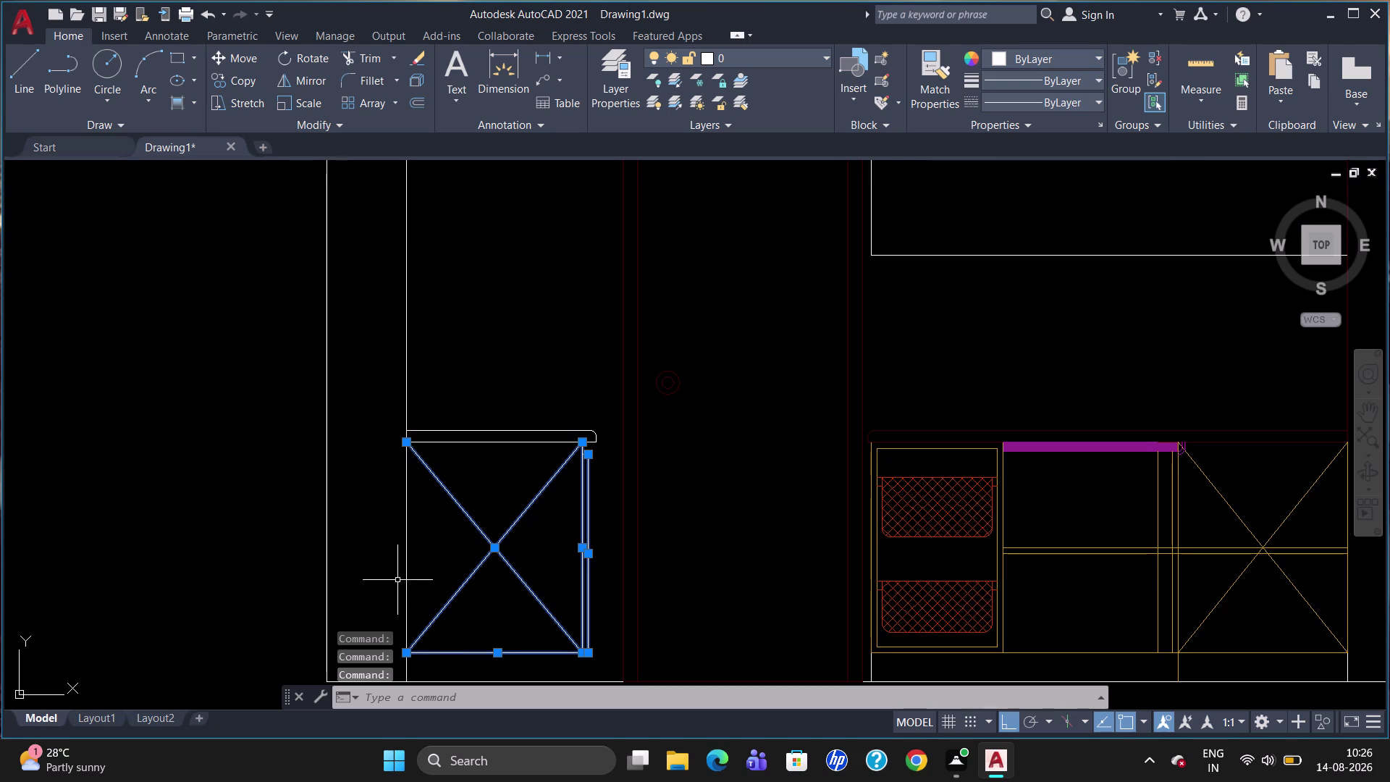
click(405, 572)
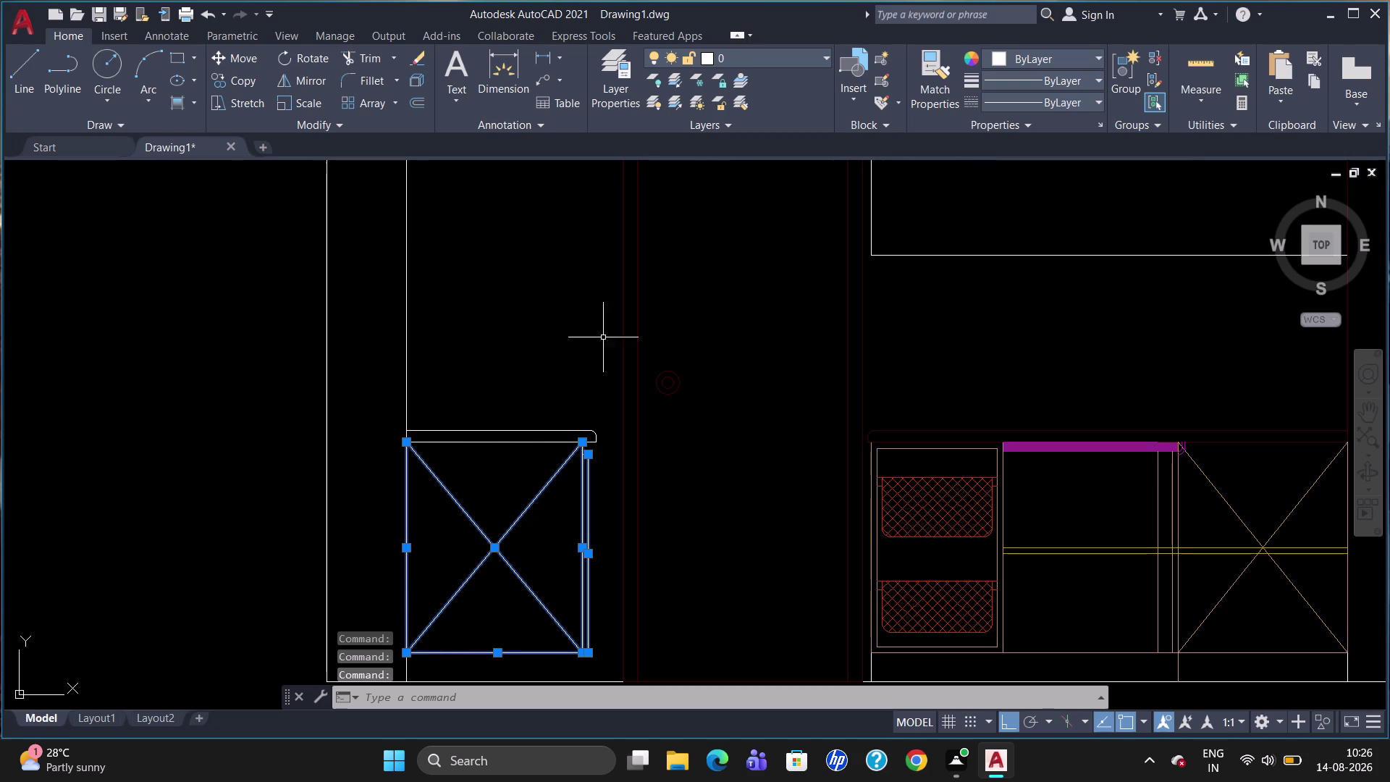
click(766, 52)
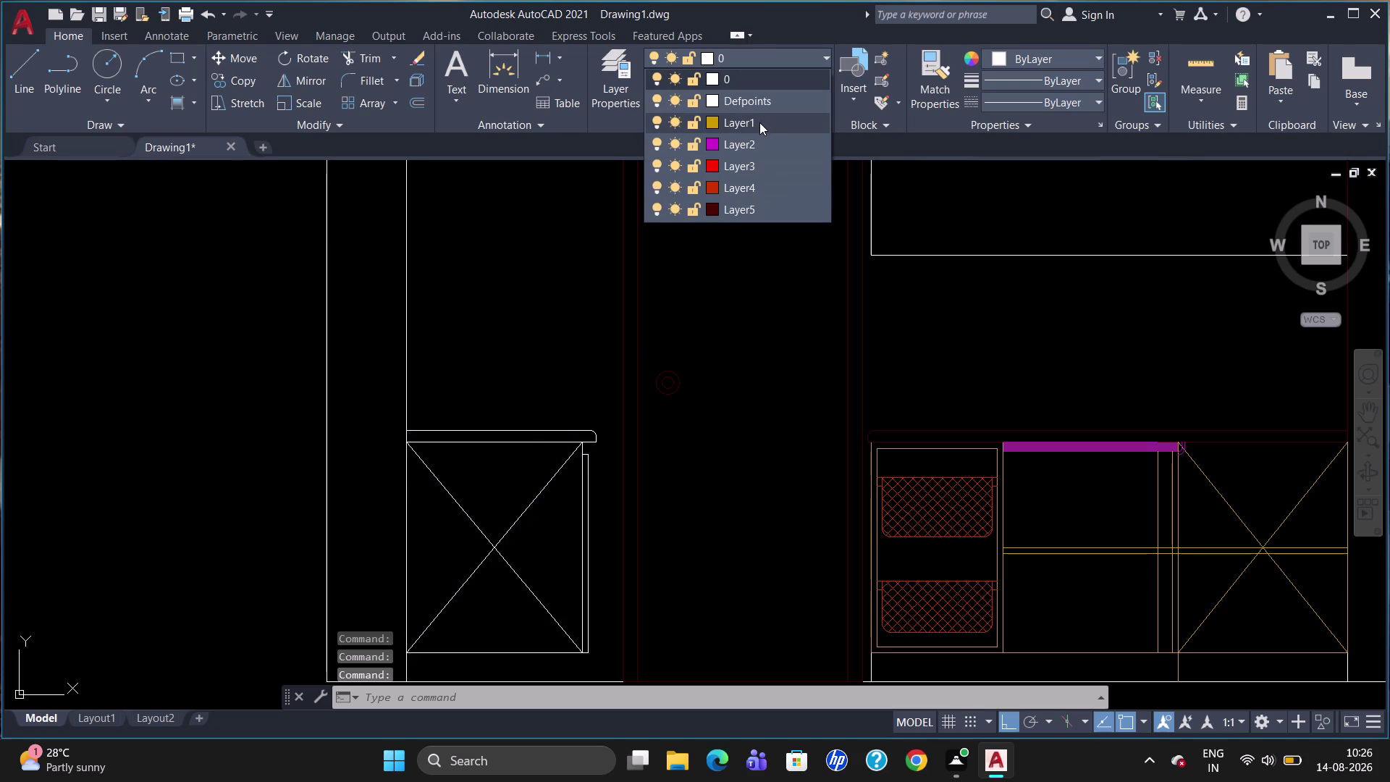
click(761, 121)
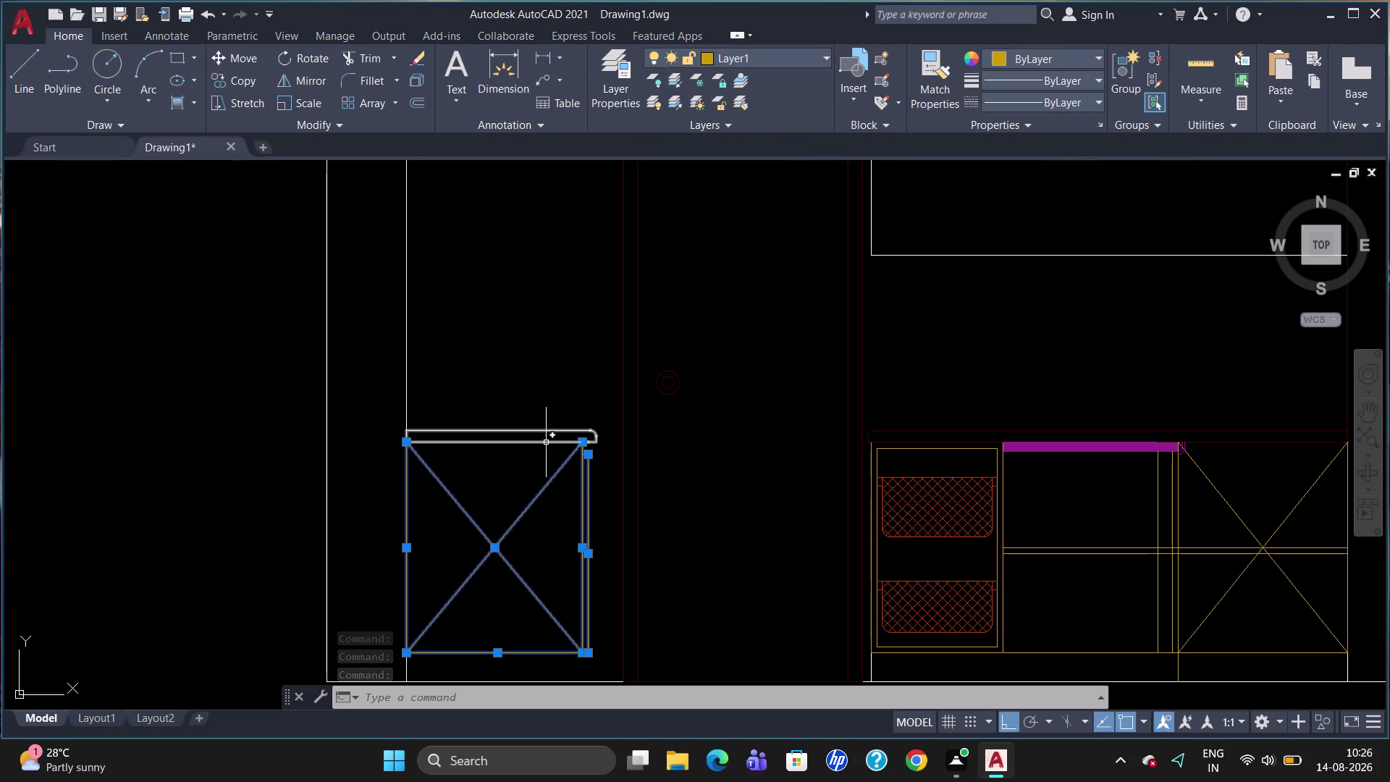
key(Escape)
scroll(up, 3)
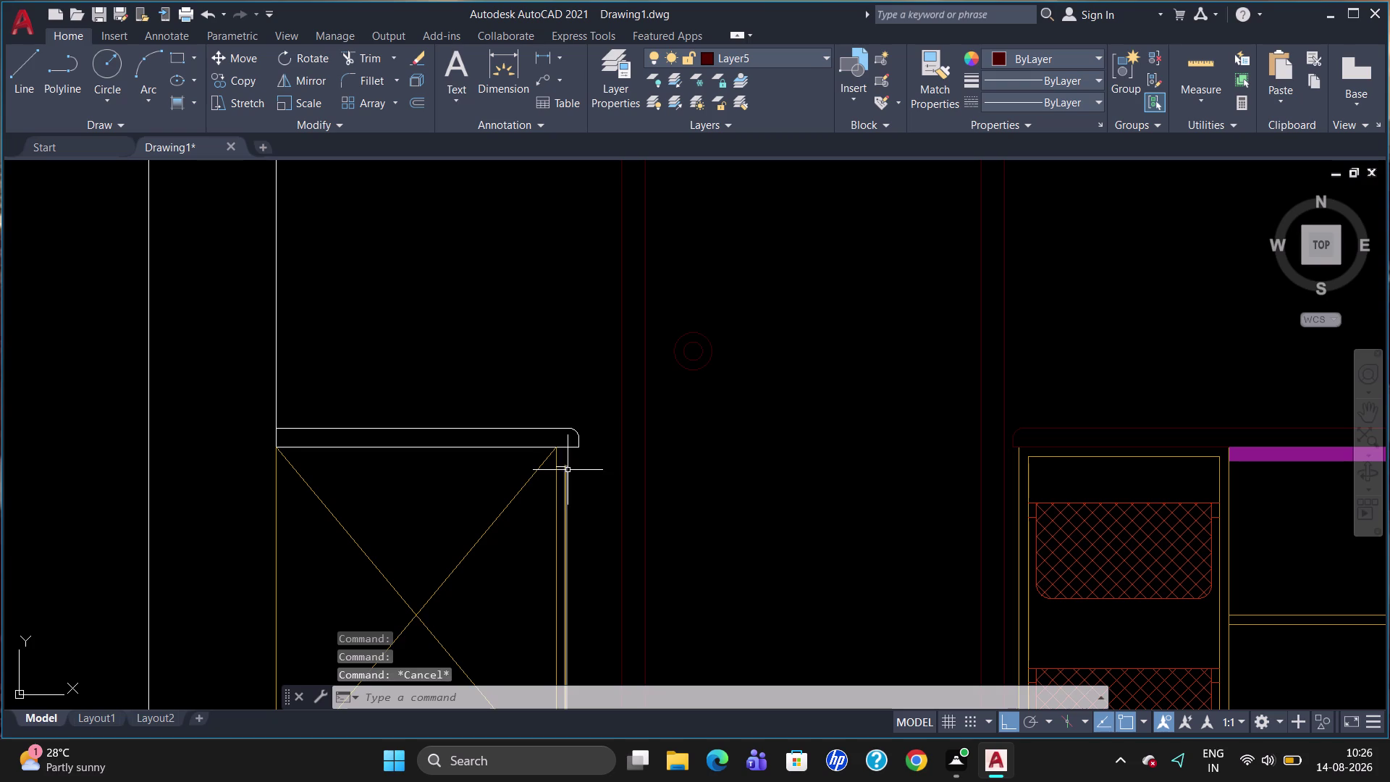
Change the layer of the short piece under the countertop.
click(562, 467)
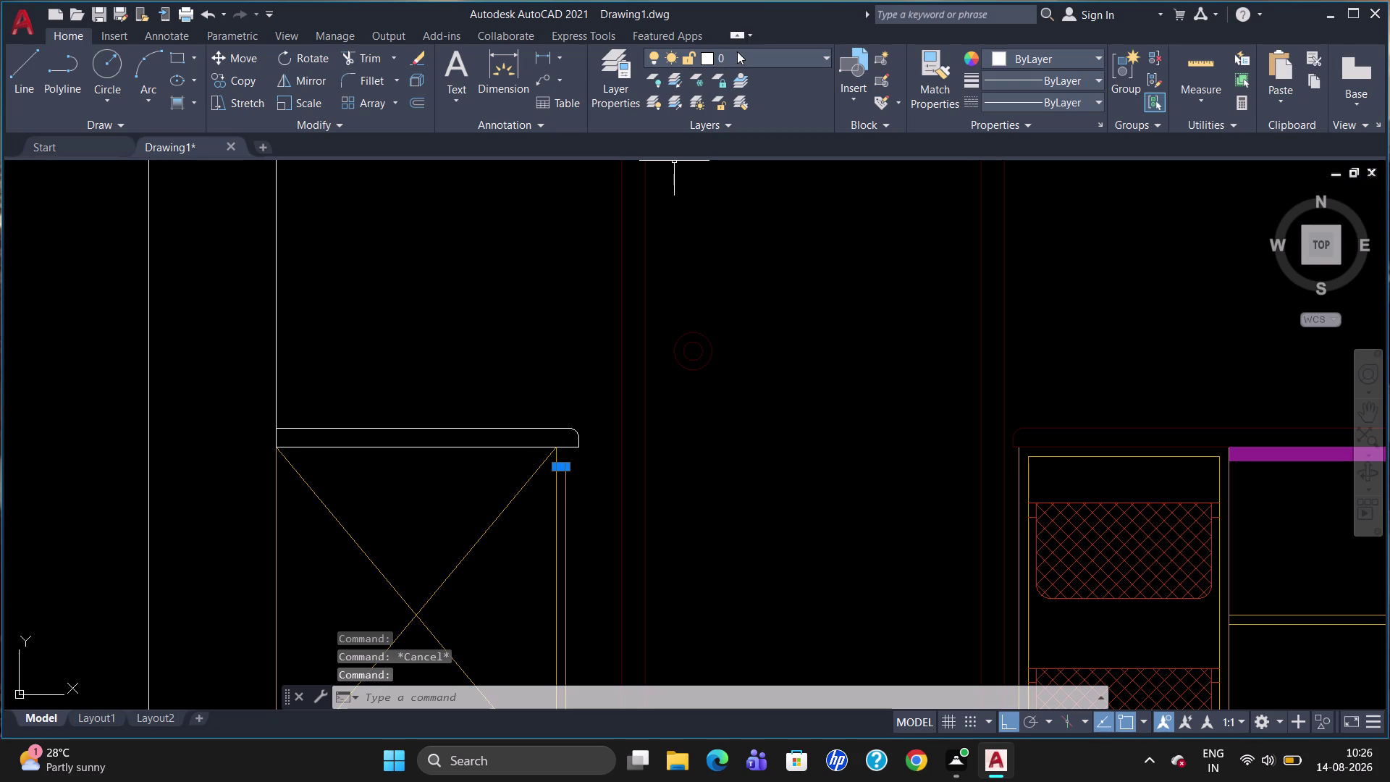
click(737, 52)
click(753, 113)
key(Escape)
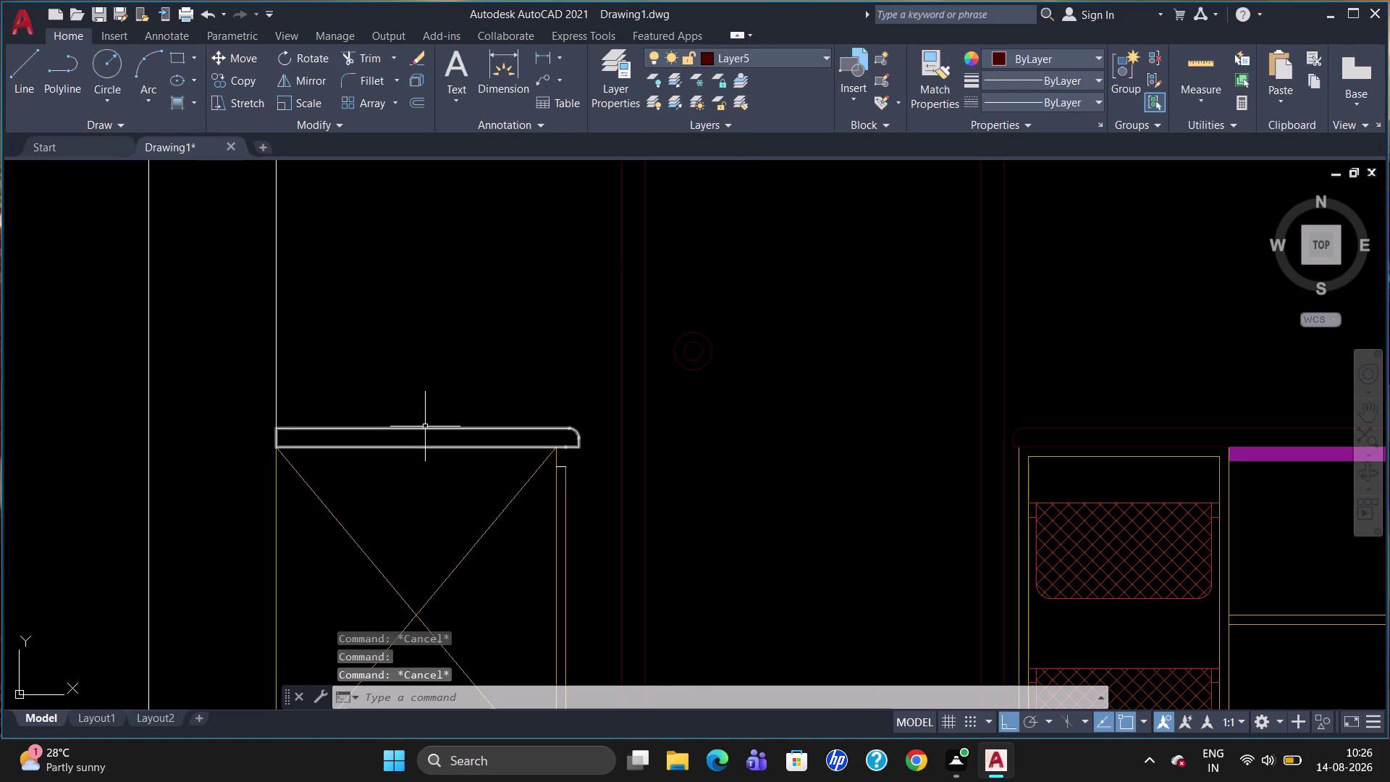
Window-select the countertop outline and assign it to Layer5.
click(425, 426)
click(425, 428)
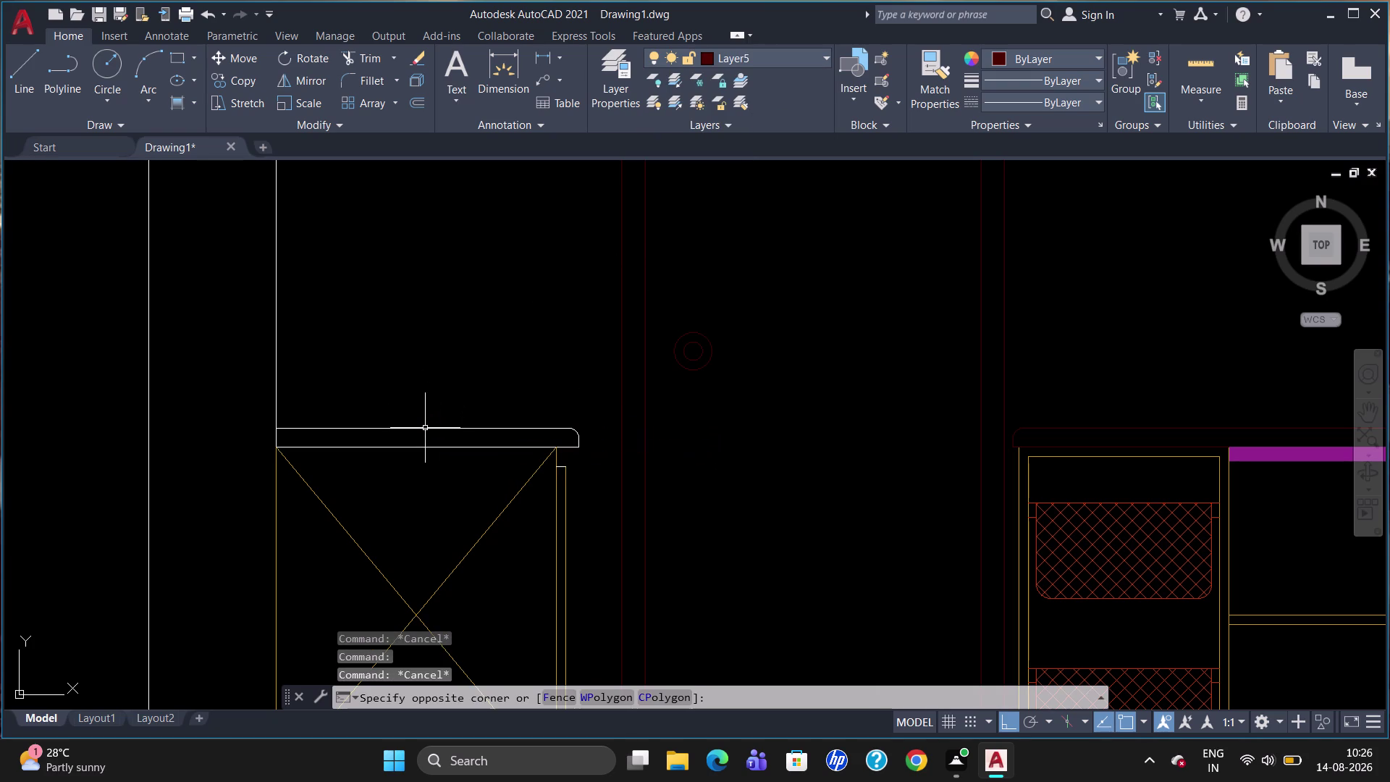
click(425, 427)
click(785, 56)
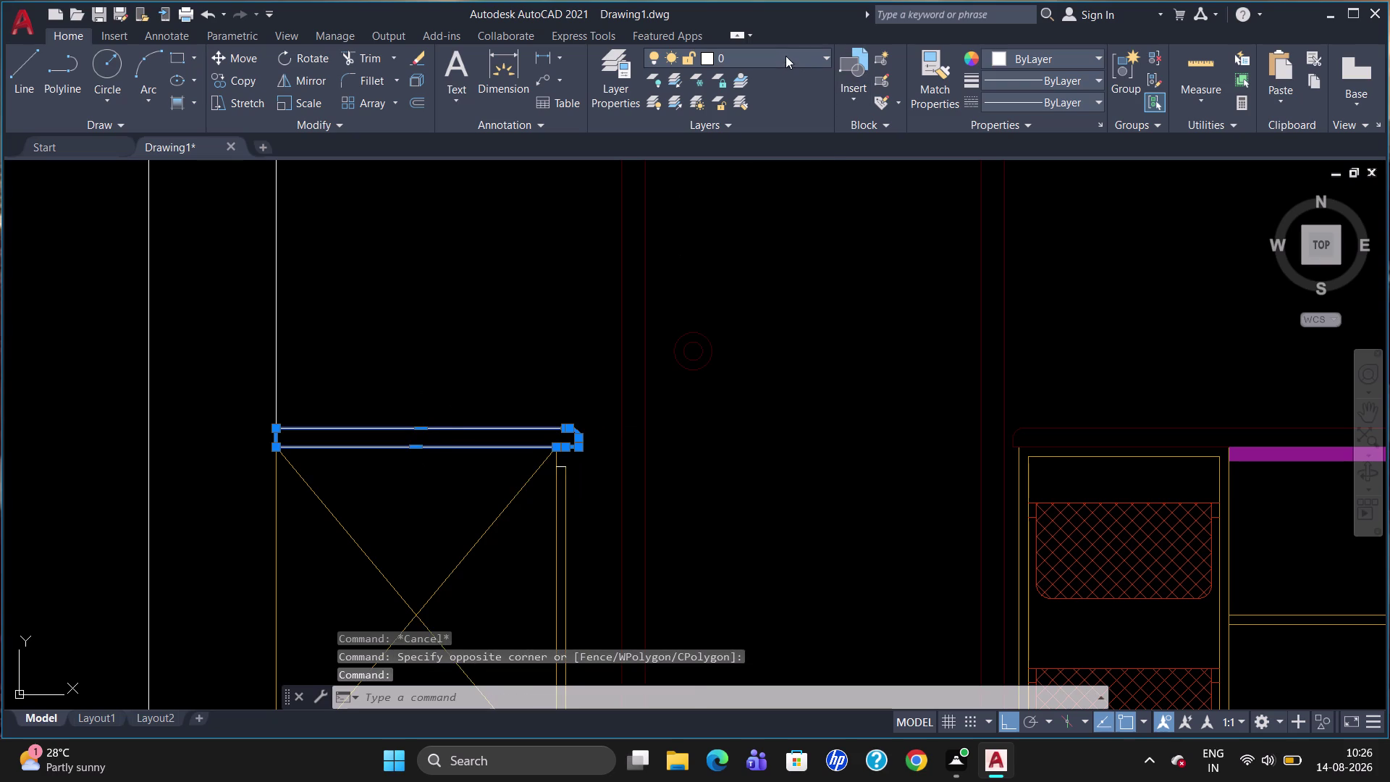
click(764, 210)
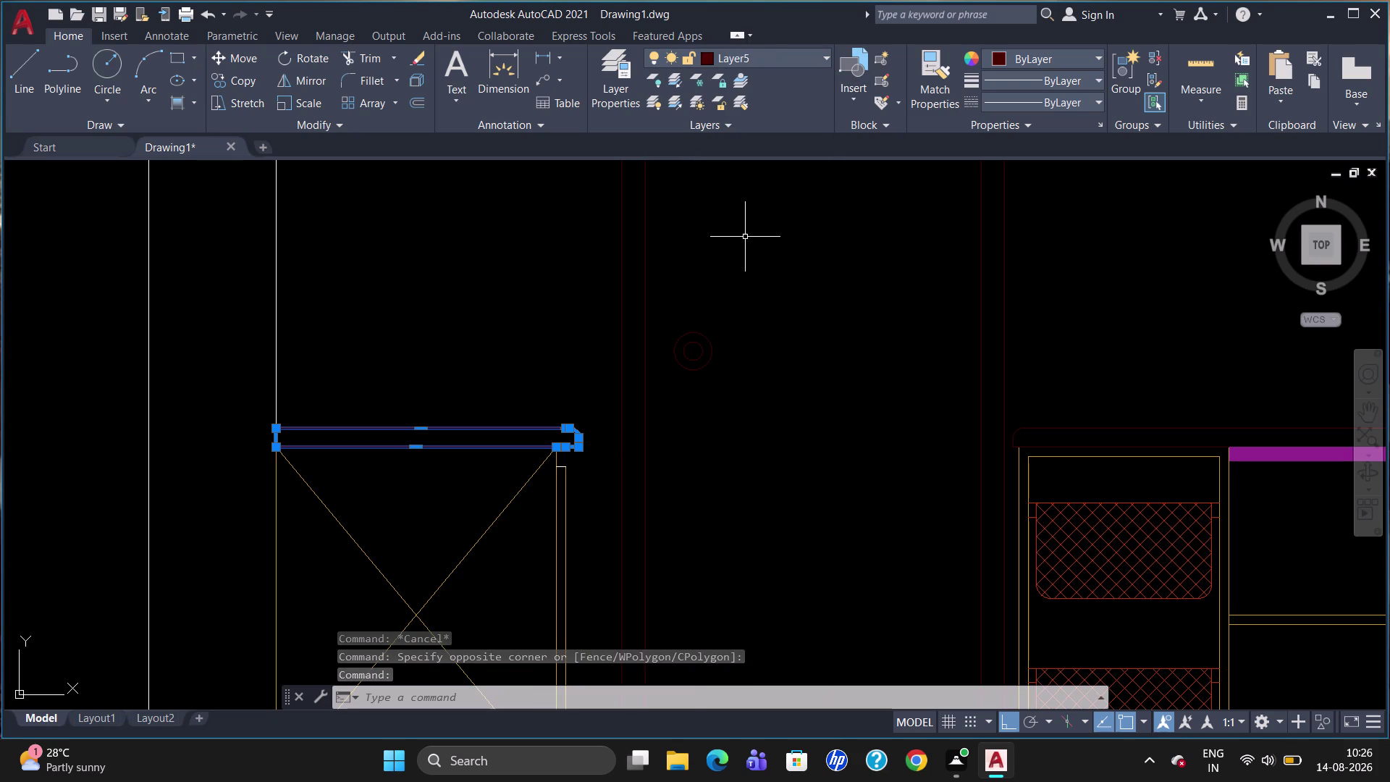
key(Escape)
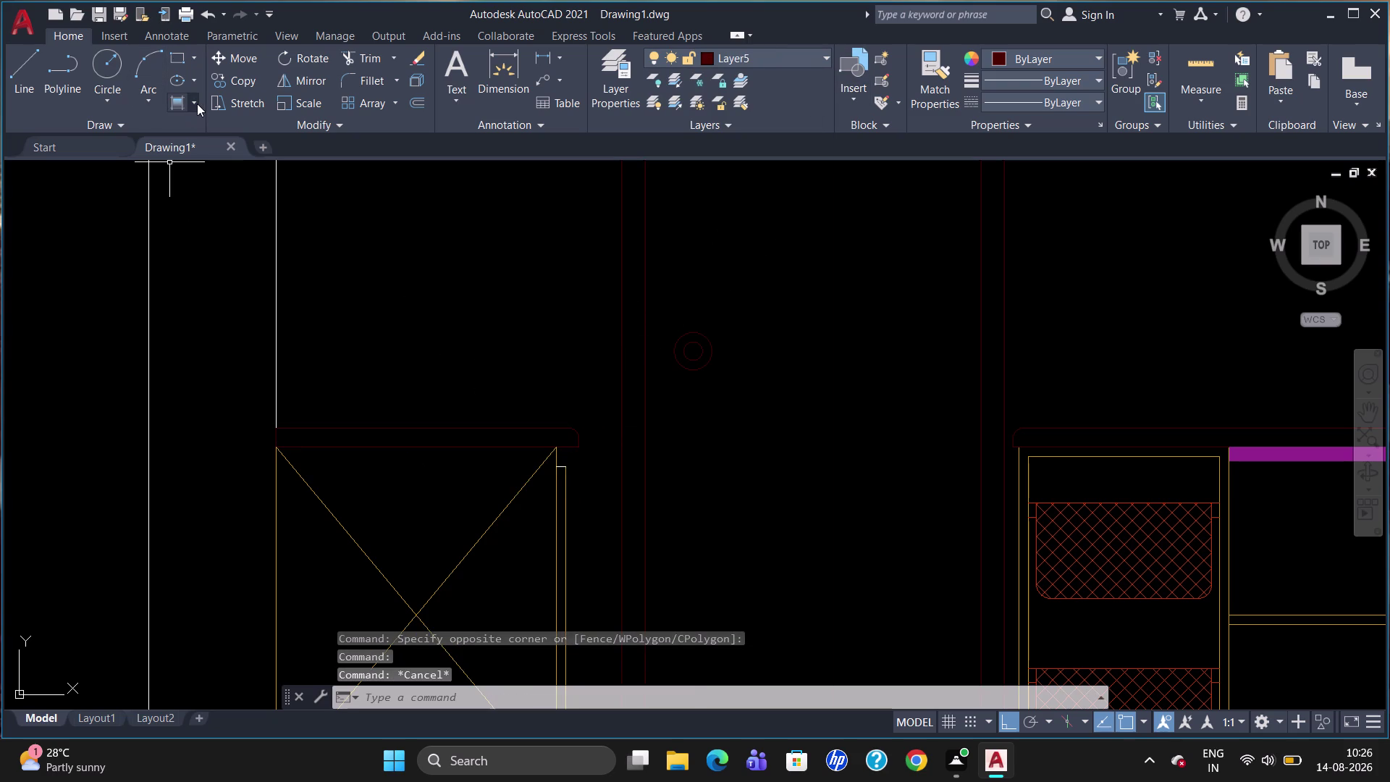
Start a new hatch and open the hatch pattern gallery.
click(197, 103)
click(232, 132)
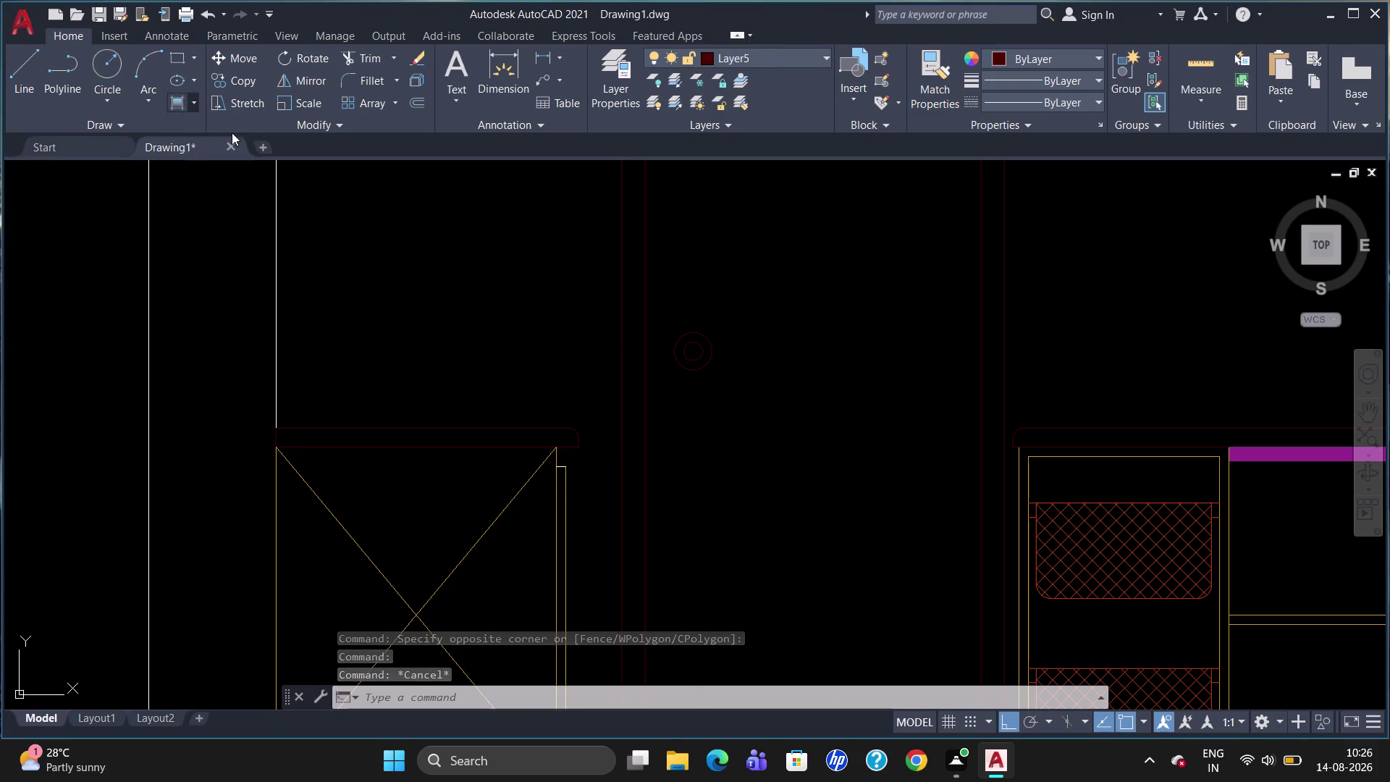
click(412, 104)
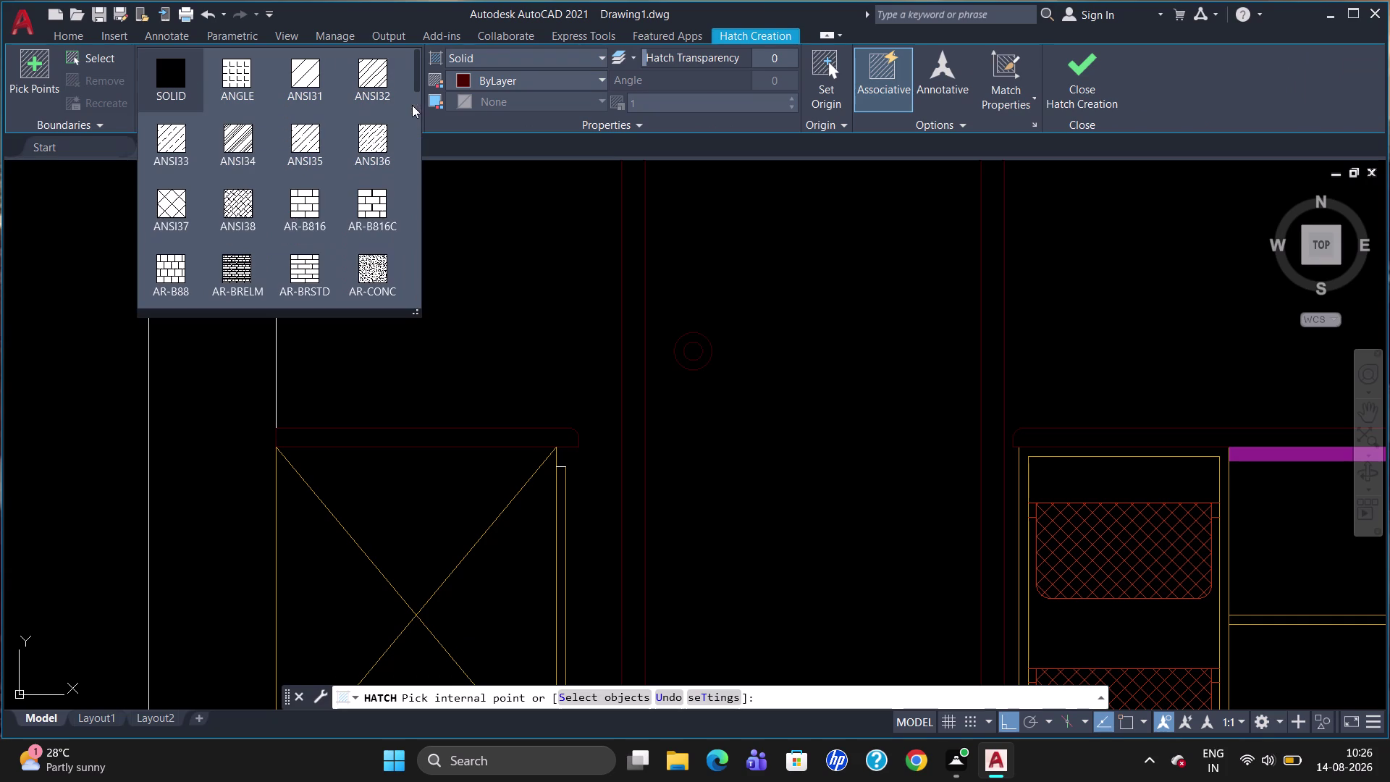
Browse the hatch pattern gallery and pick a sand-style pattern.
scroll(down, 3)
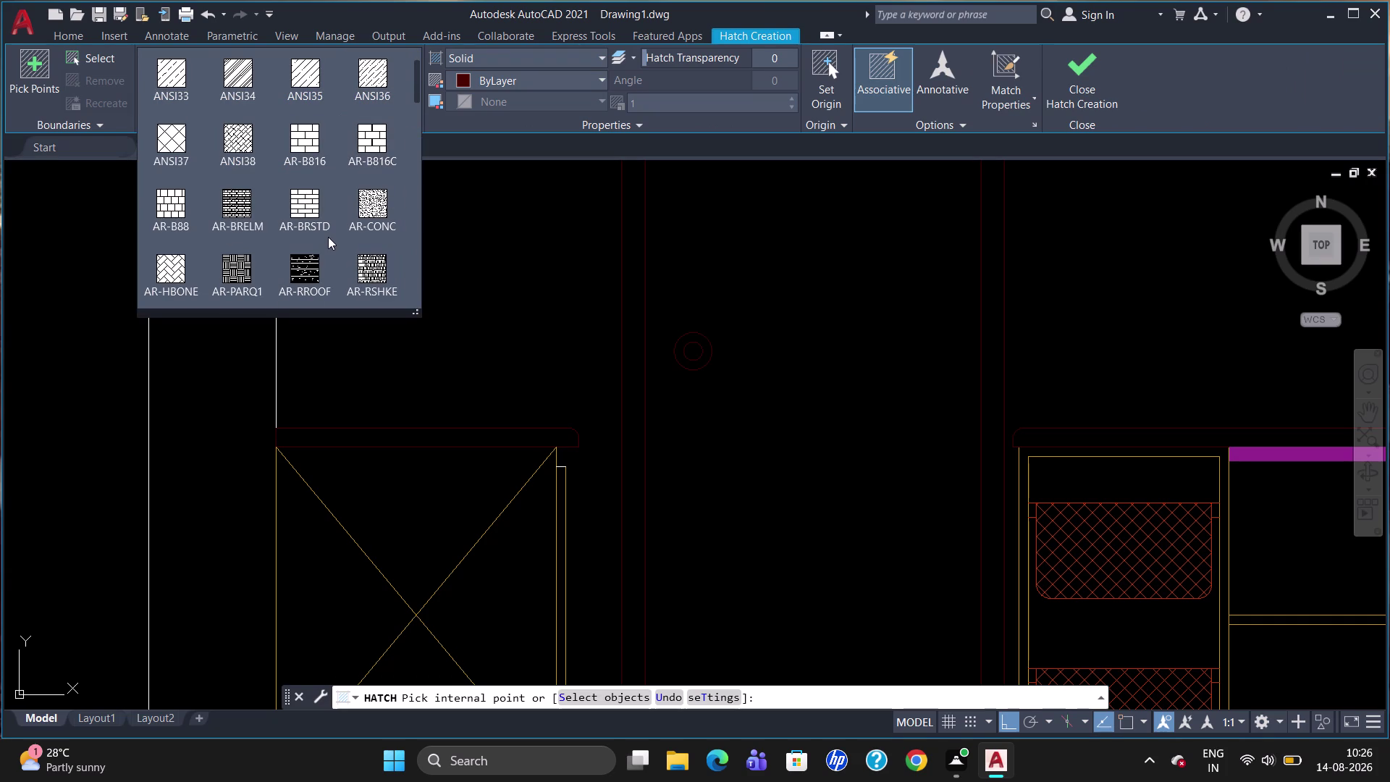
scroll(down, 3)
scroll(down, 3)
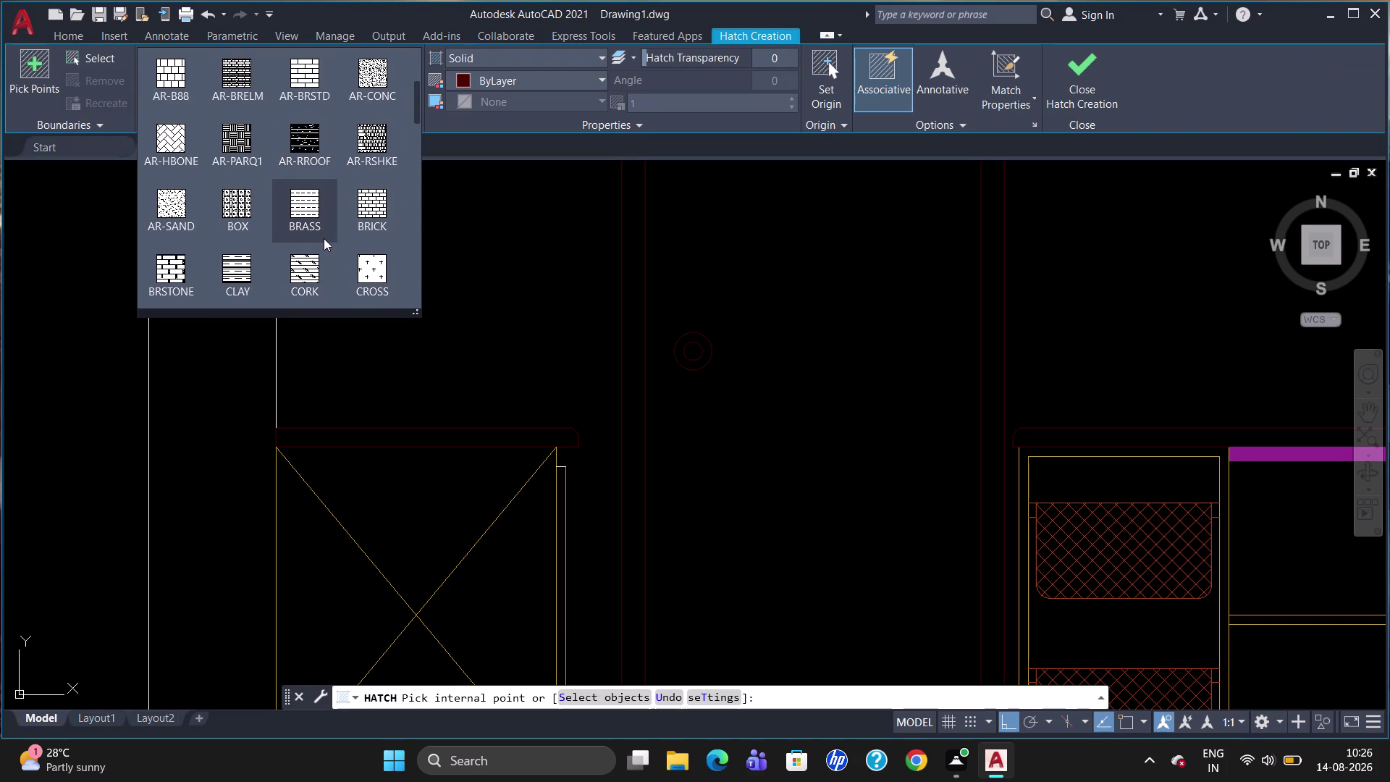
scroll(down, 3)
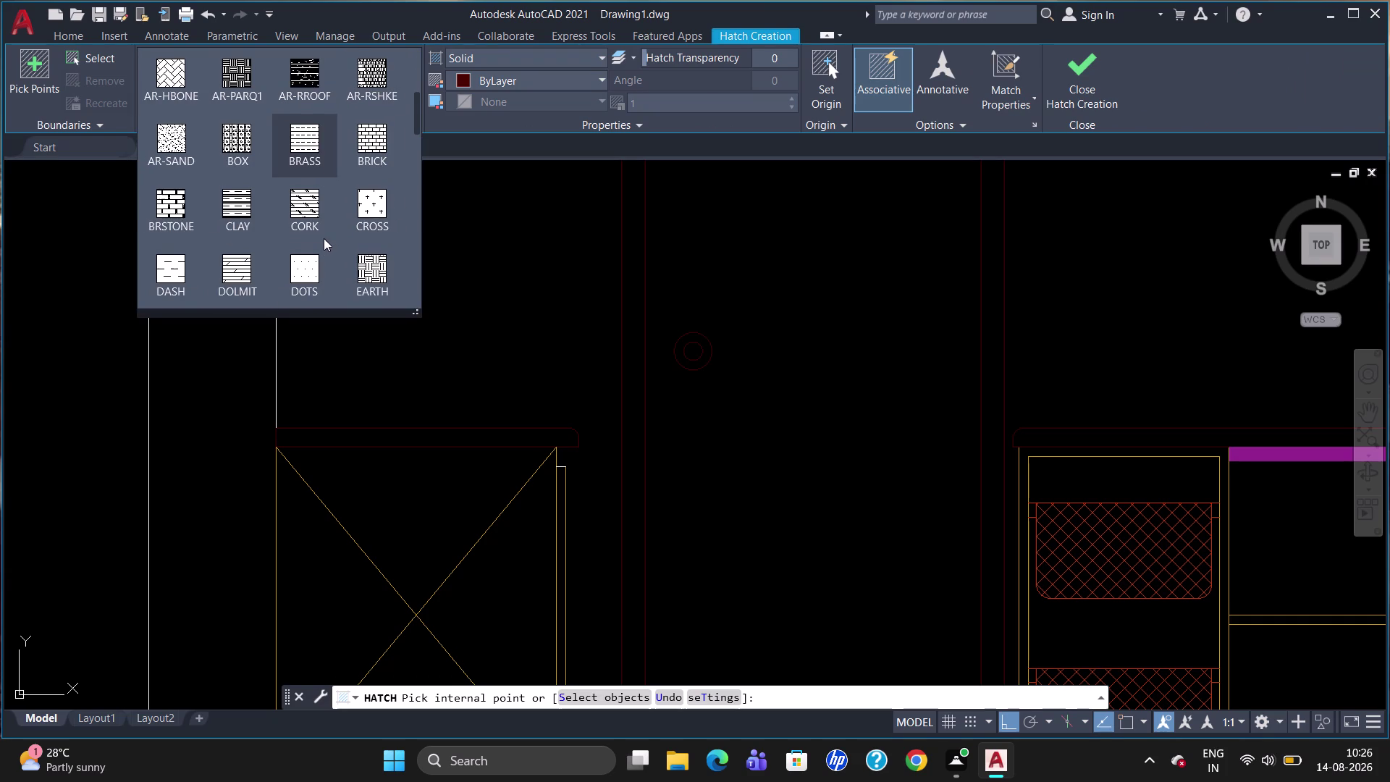
scroll(down, 3)
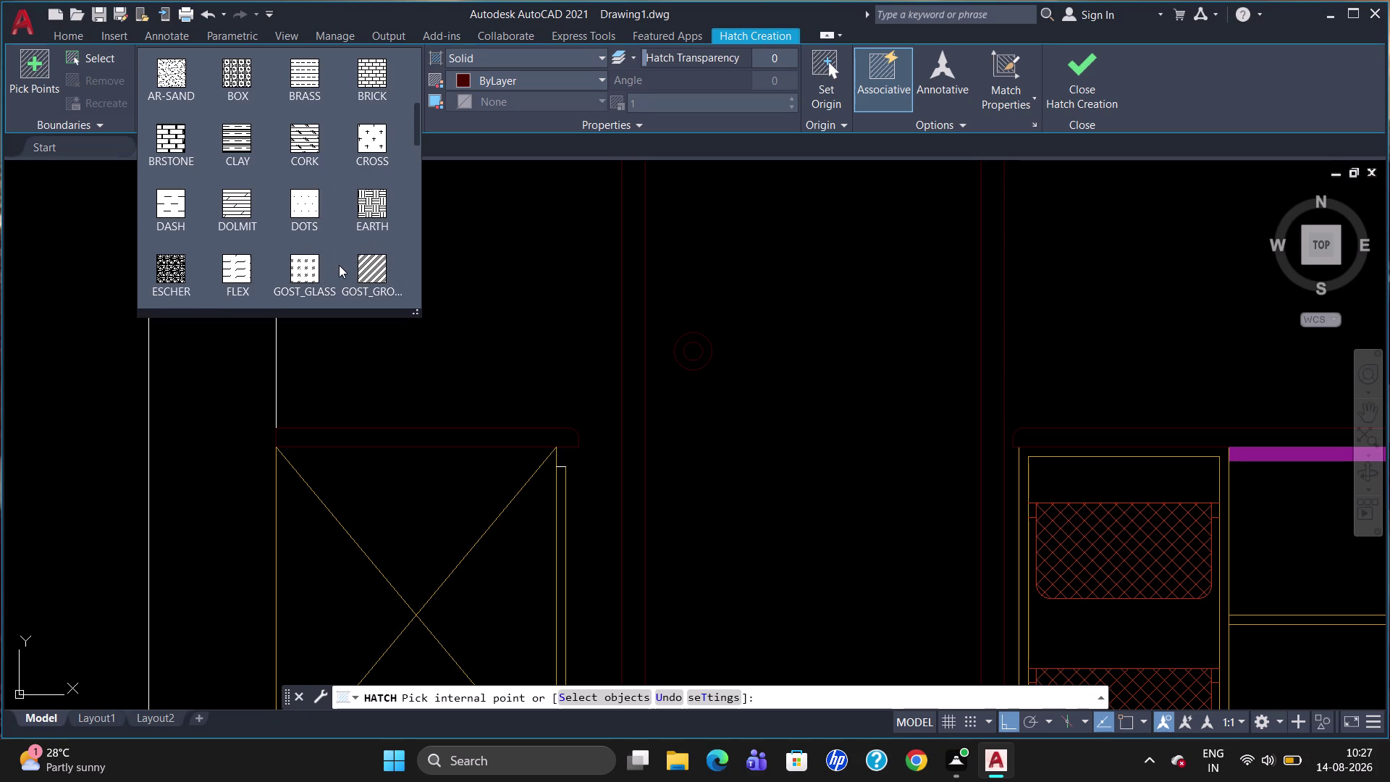
scroll(down, 3)
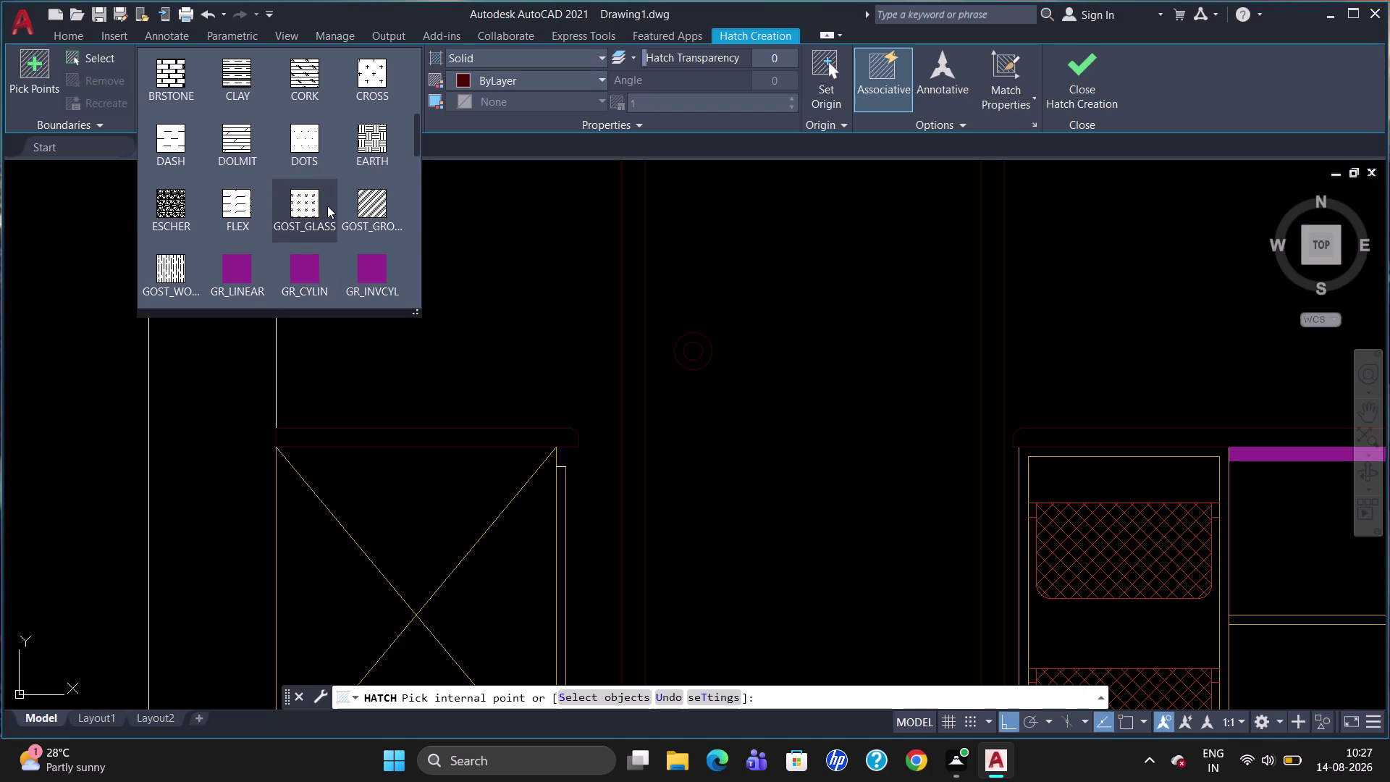
scroll(down, 3)
scroll(down, 3)
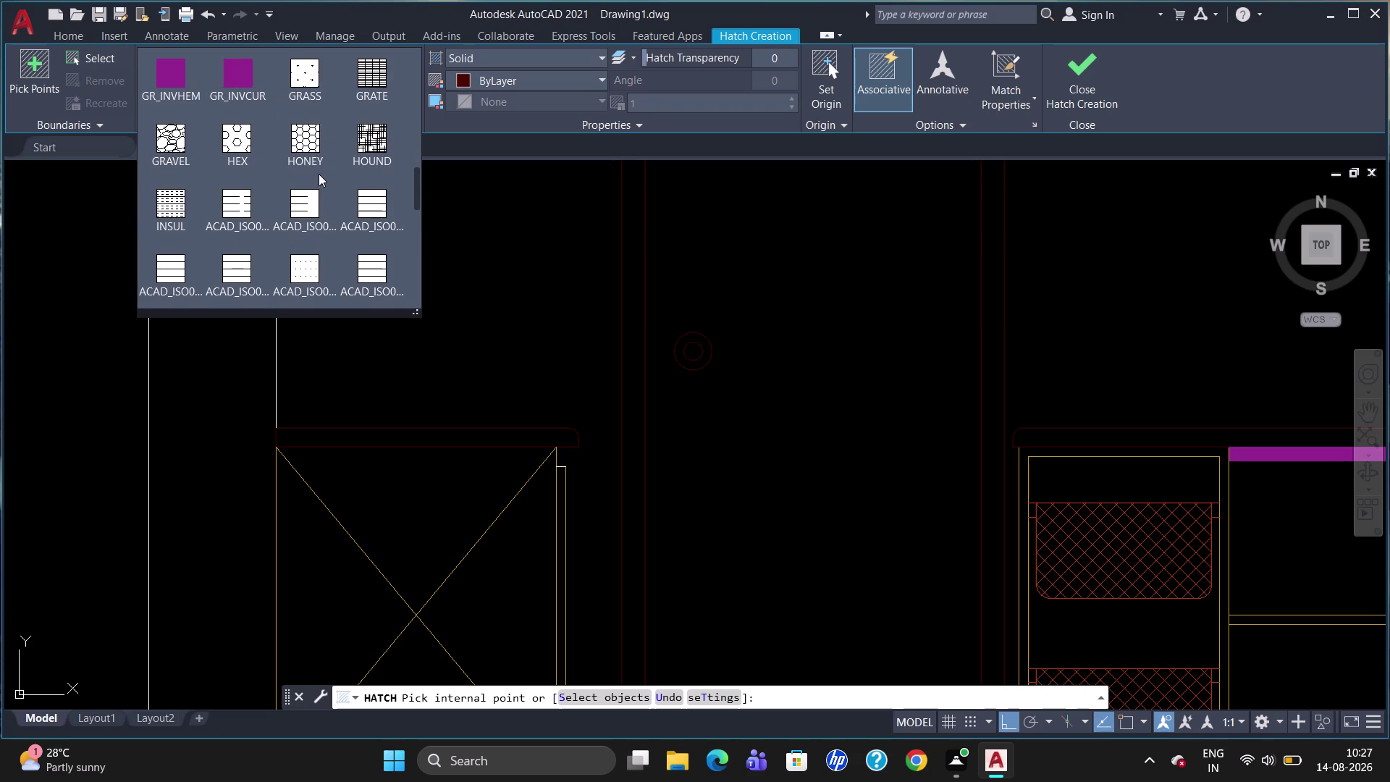
scroll(down, 3)
scroll(down, 3)
scroll(down, 3)
scroll(down, 3)
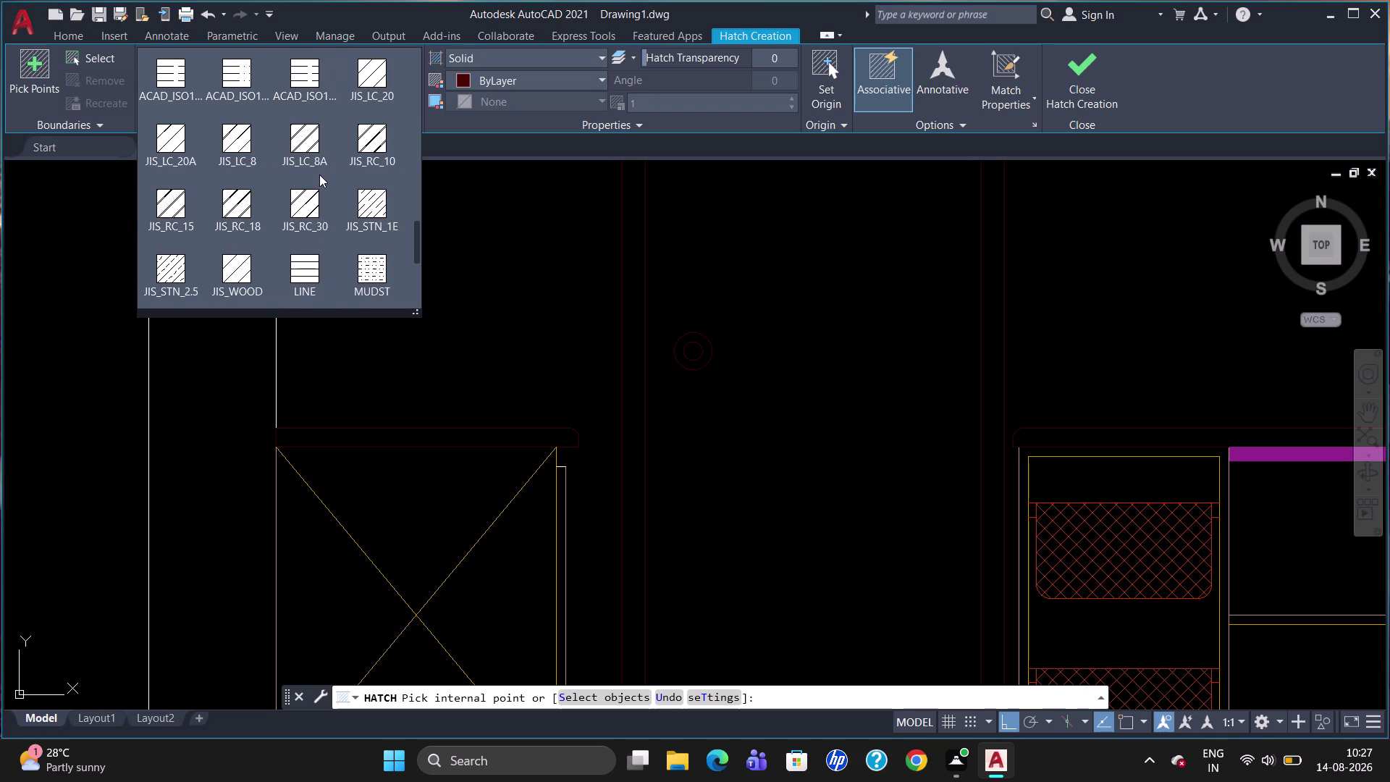
scroll(down, 3)
scroll(down, 3)
scroll(down, 3)
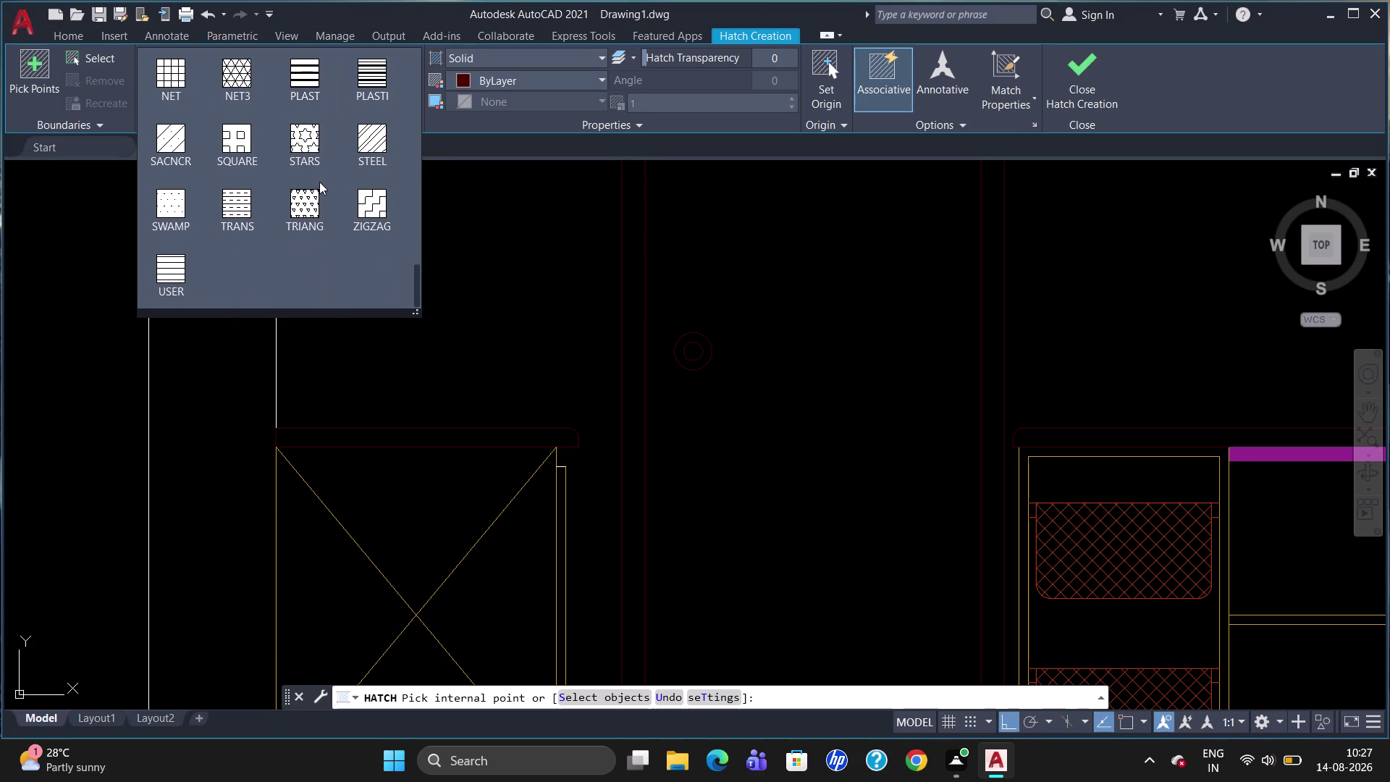
scroll(down, 3)
scroll(up, 3)
scroll(up, 3)
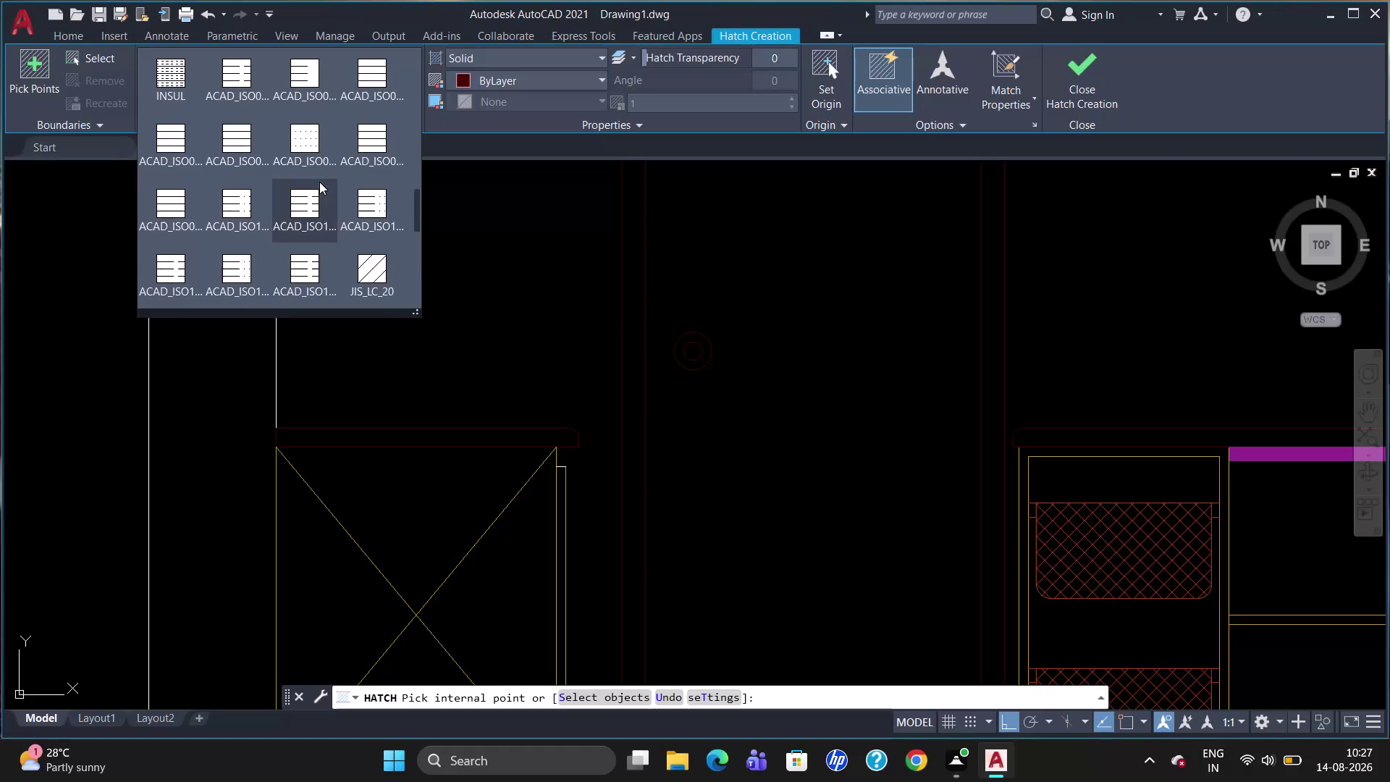
scroll(up, 3)
scroll(up, 3)
scroll(up, 3)
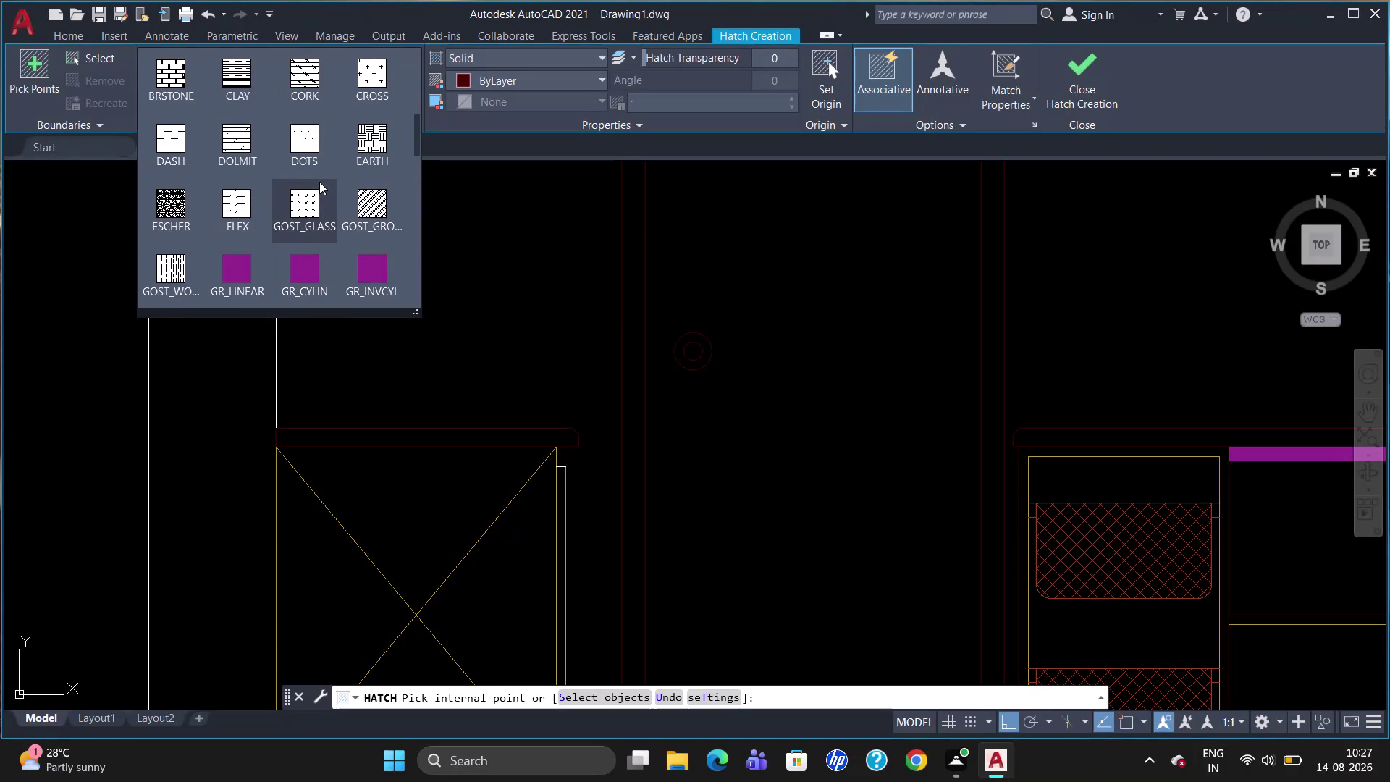
scroll(up, 3)
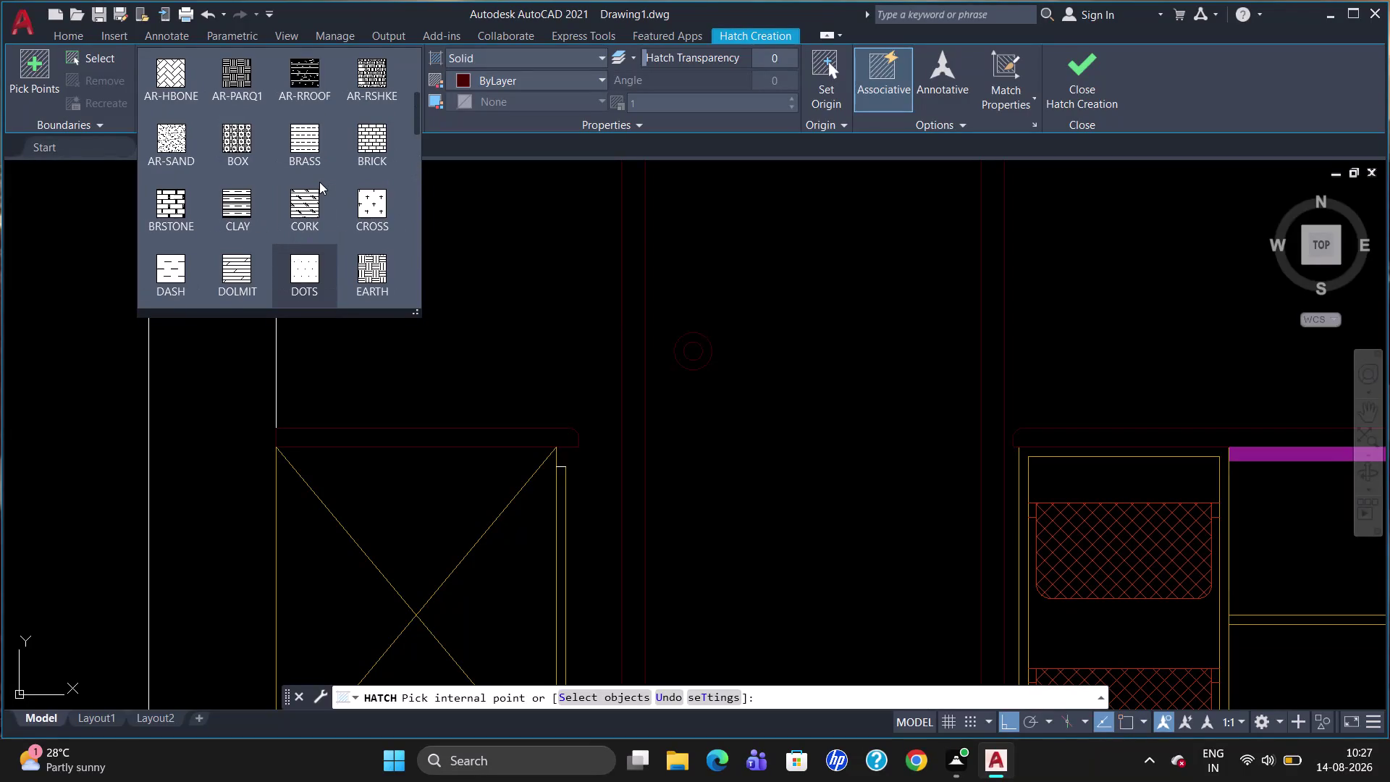
scroll(up, 3)
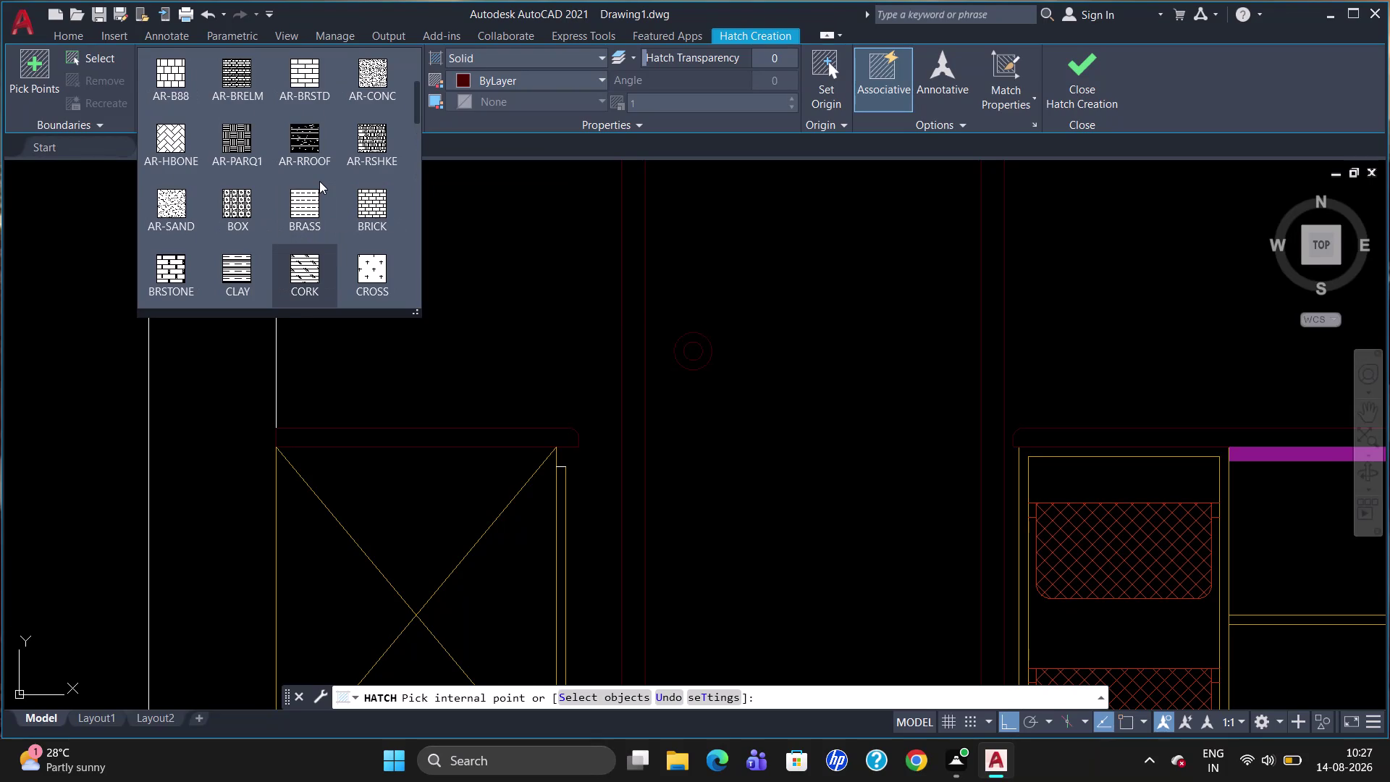
scroll(up, 3)
scroll(up, 3)
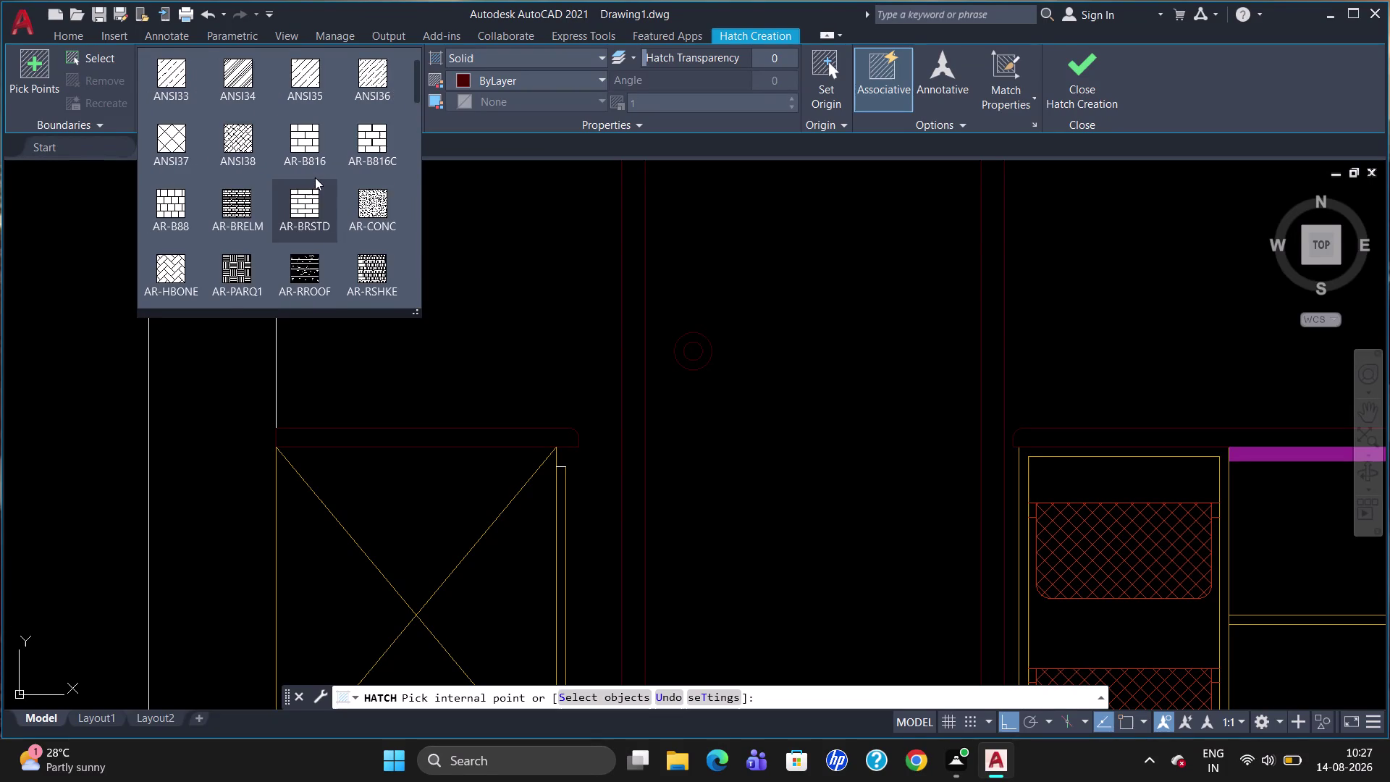
scroll(up, 3)
scroll(up, 3)
scroll(down, 3)
scroll(down, 3)
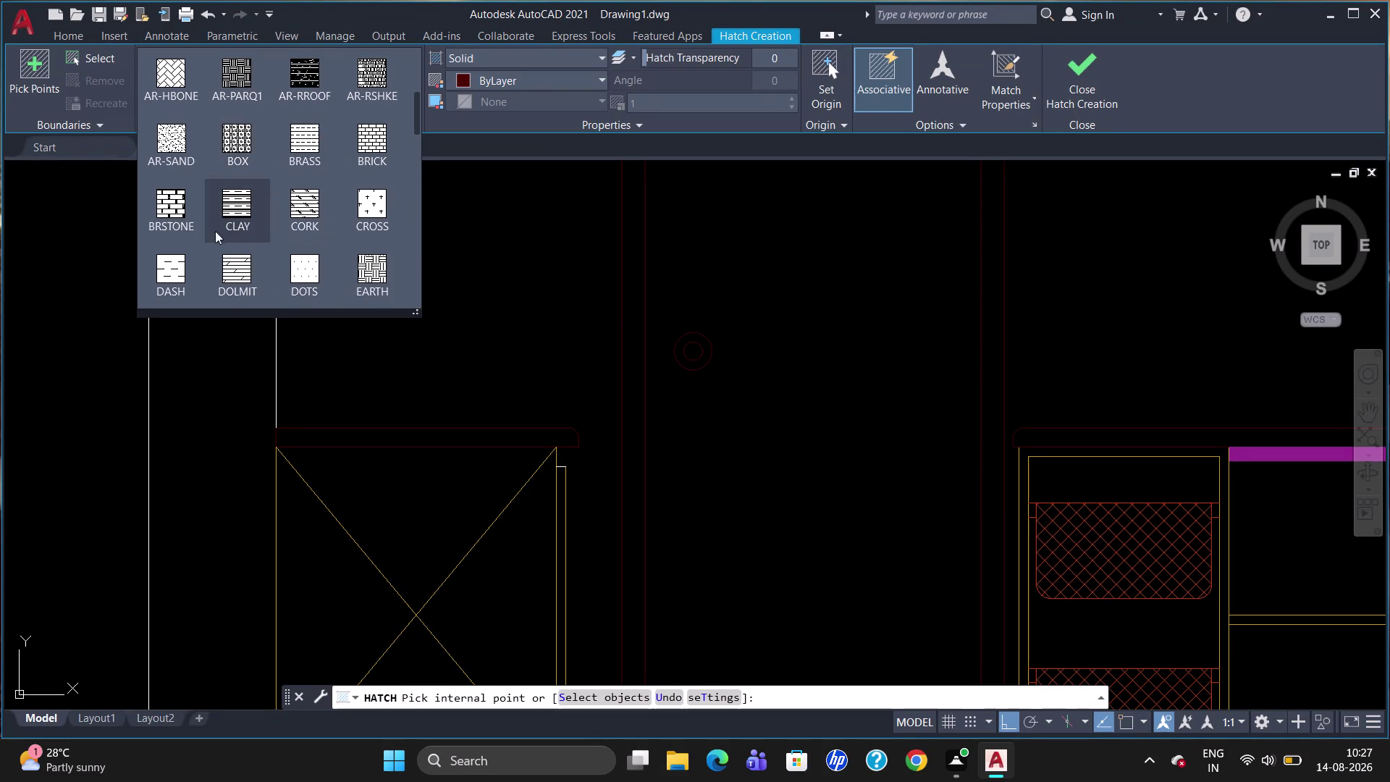
scroll(down, 3)
scroll(up, 3)
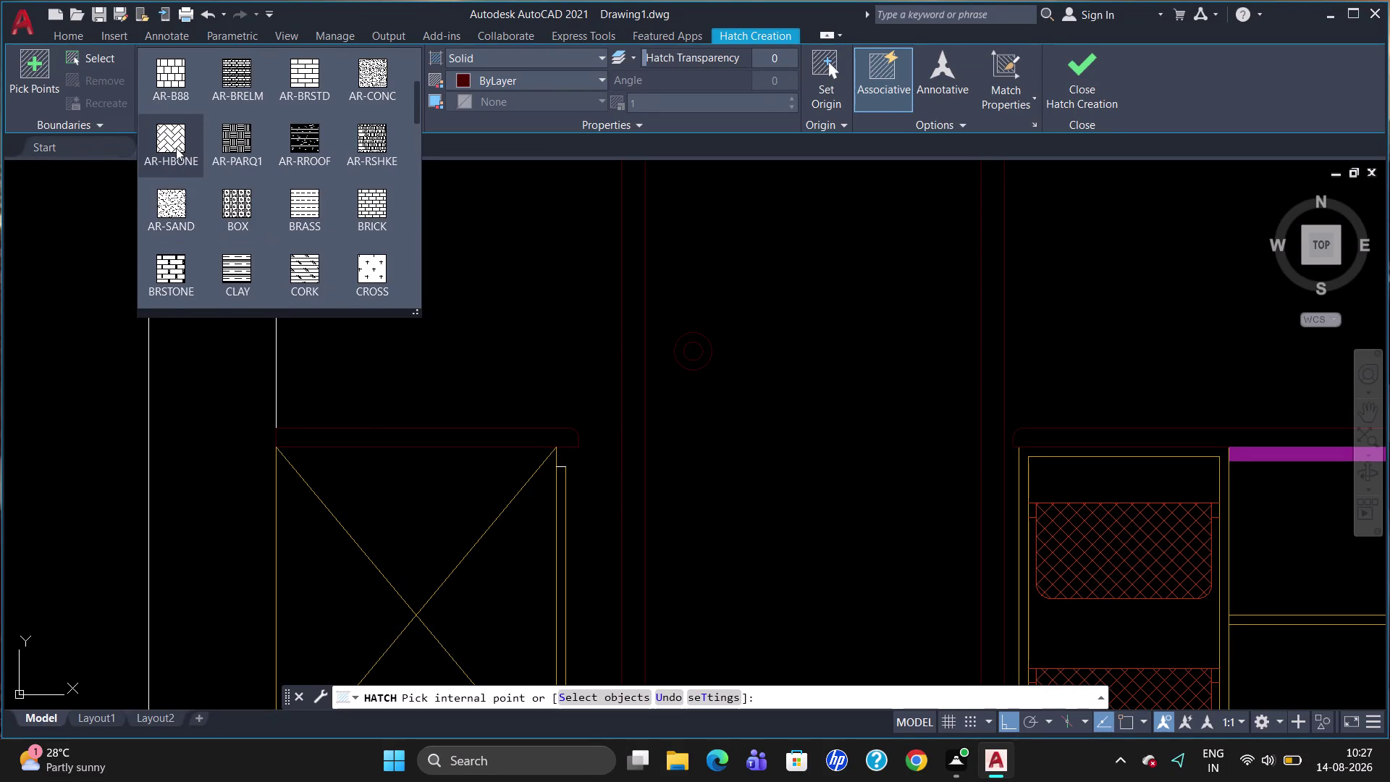
click(182, 209)
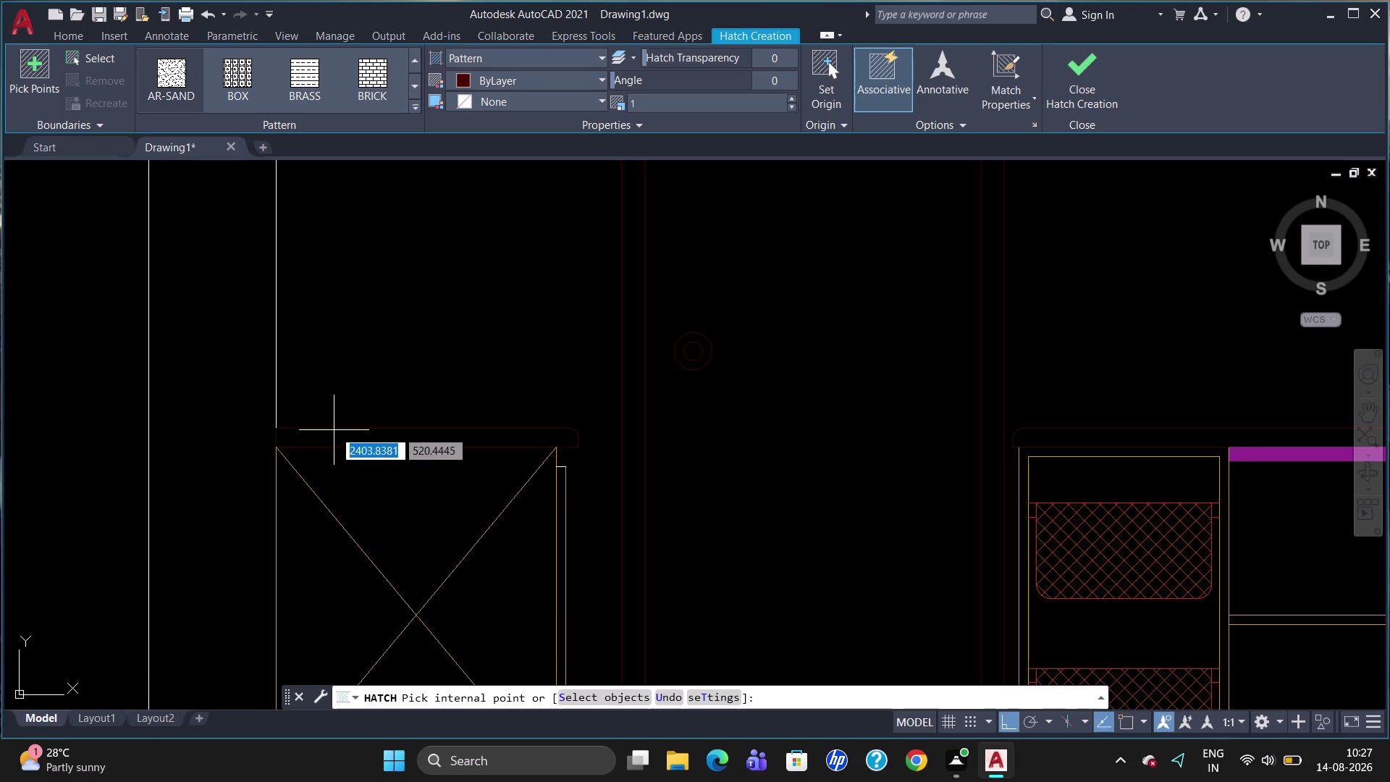
Pick inside the left countertop strip to fill it with AR-SAND.
click(335, 436)
click(336, 438)
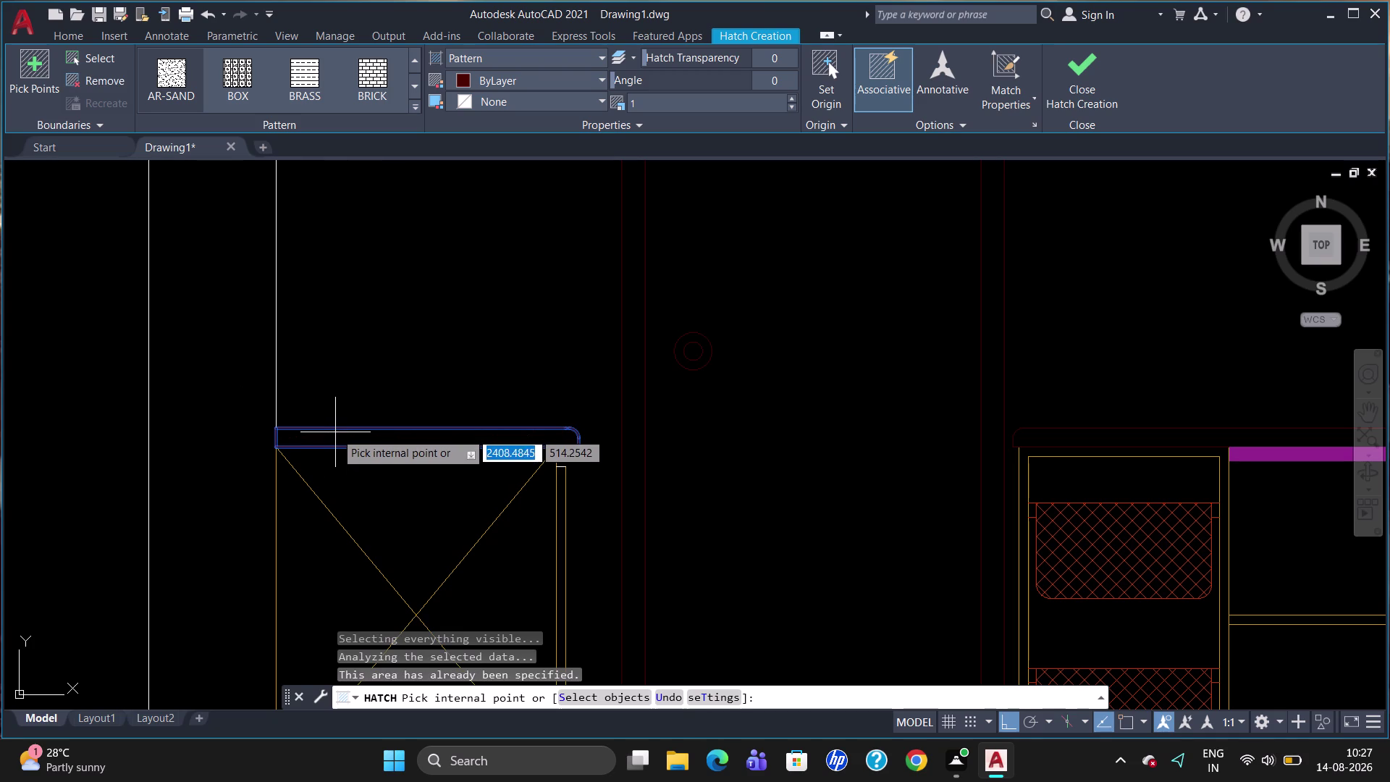
click(403, 436)
scroll(up, 3)
double_click(402, 437)
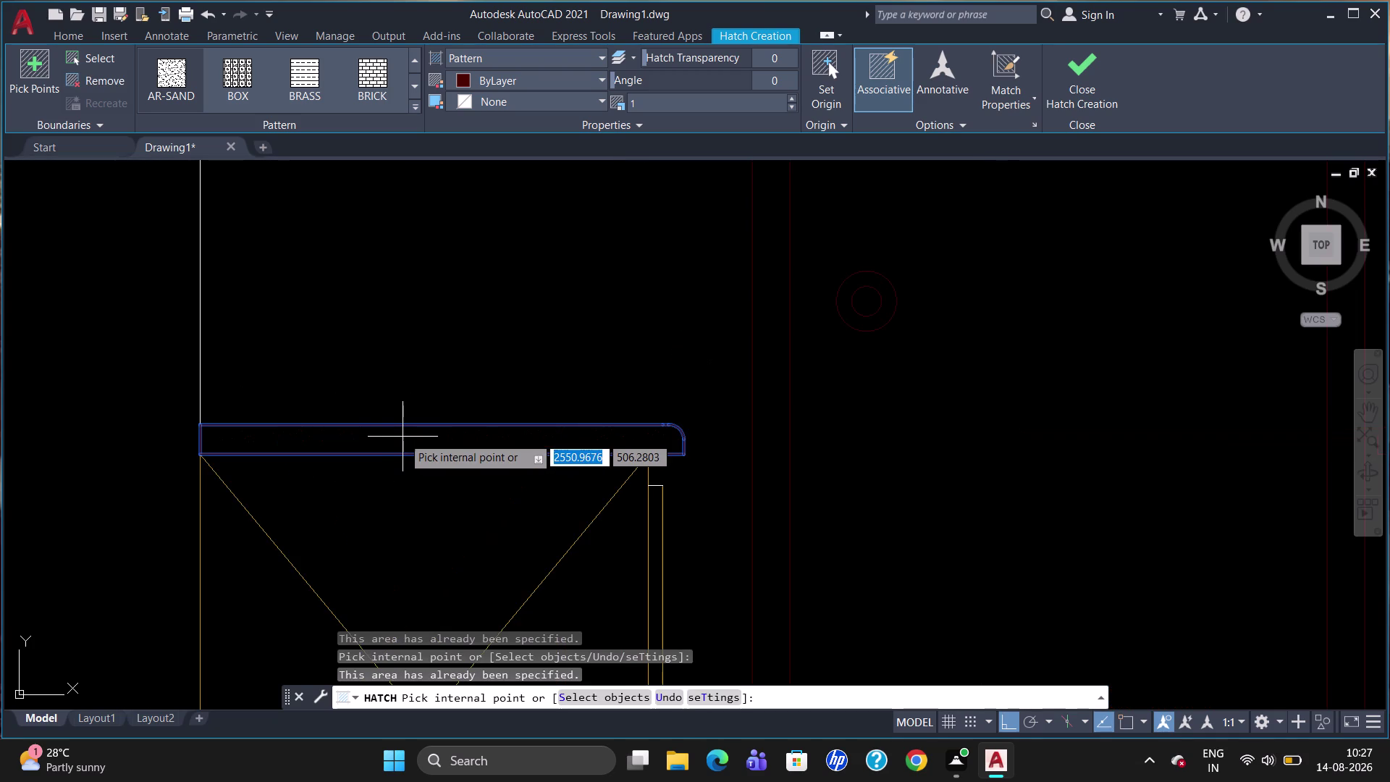
key(Return)
Pick inside the countertop strip once more and restart the hatch command.
scroll(up, 3)
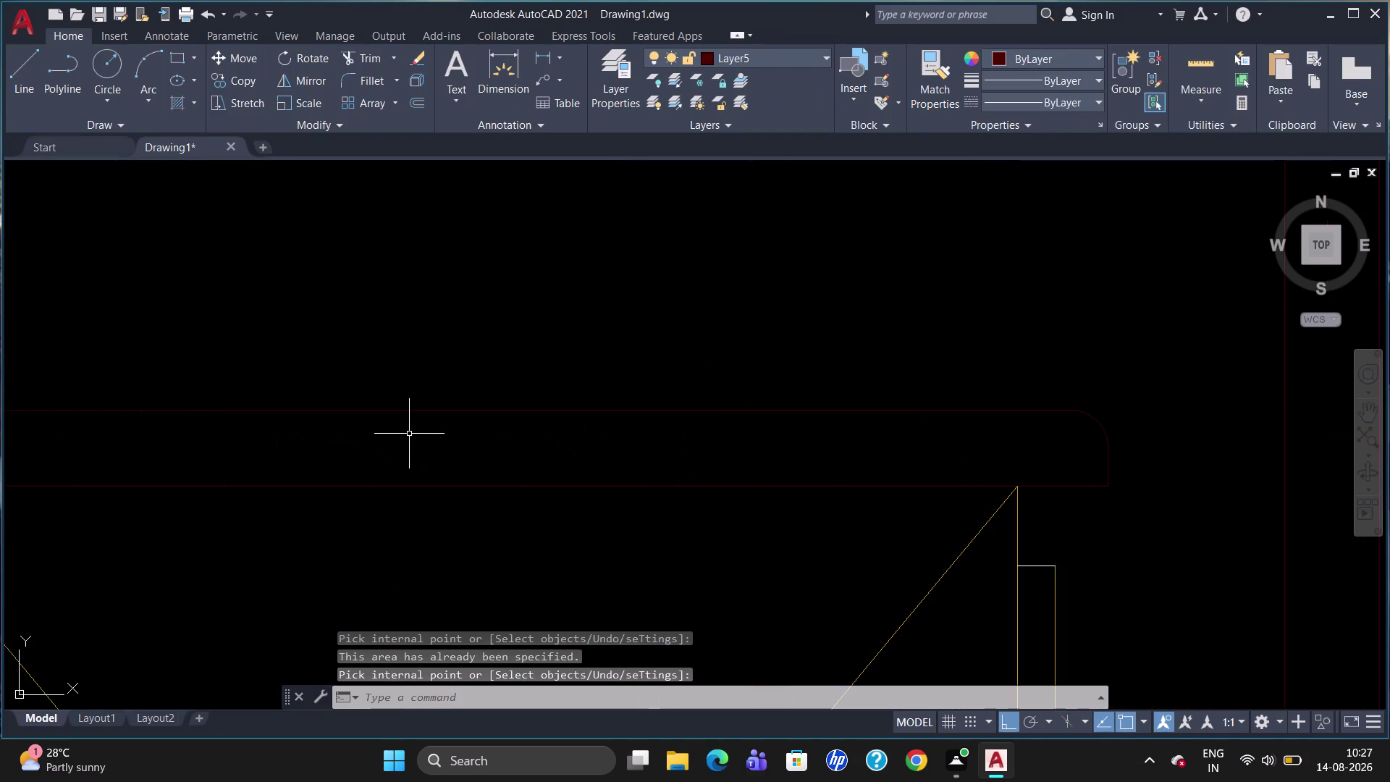
scroll(down, 3)
scroll(down, 3)
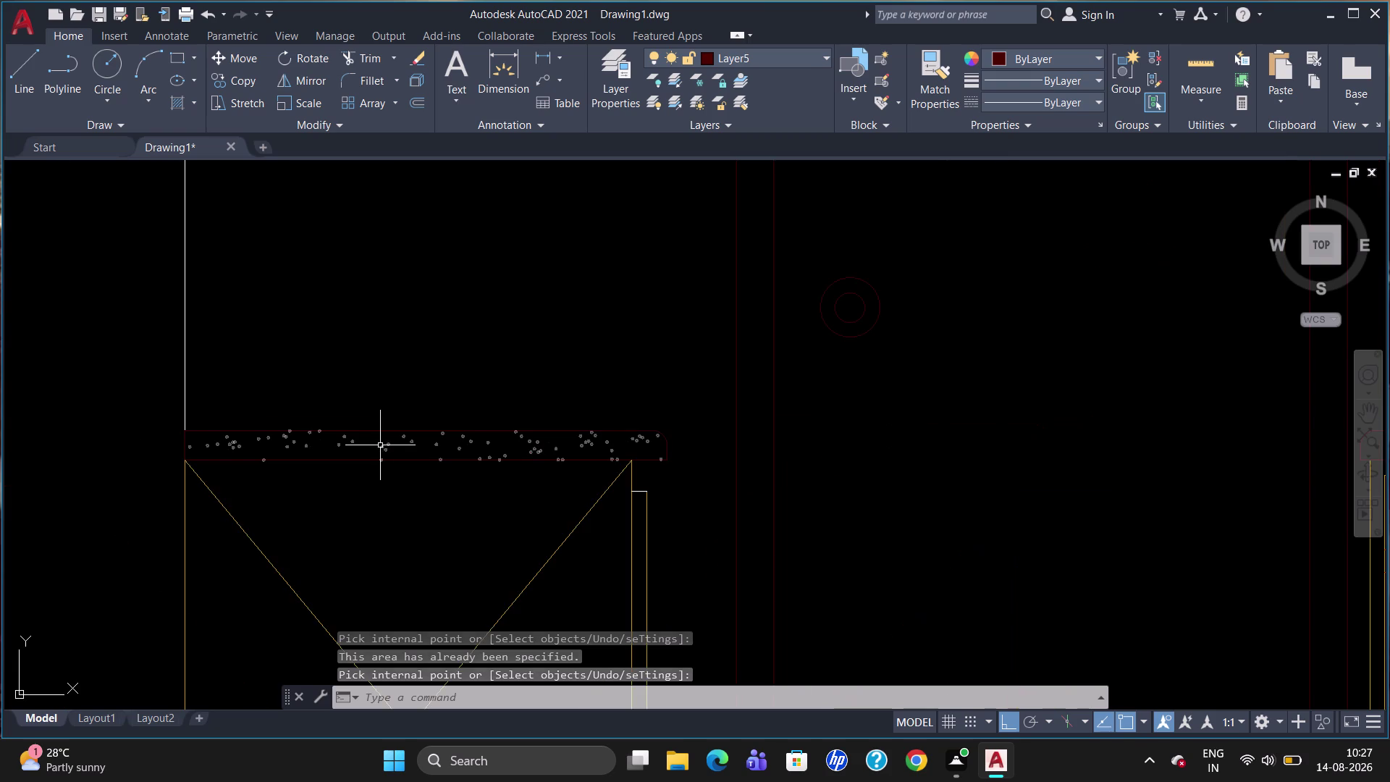
click(384, 441)
click(384, 441)
double_click(384, 442)
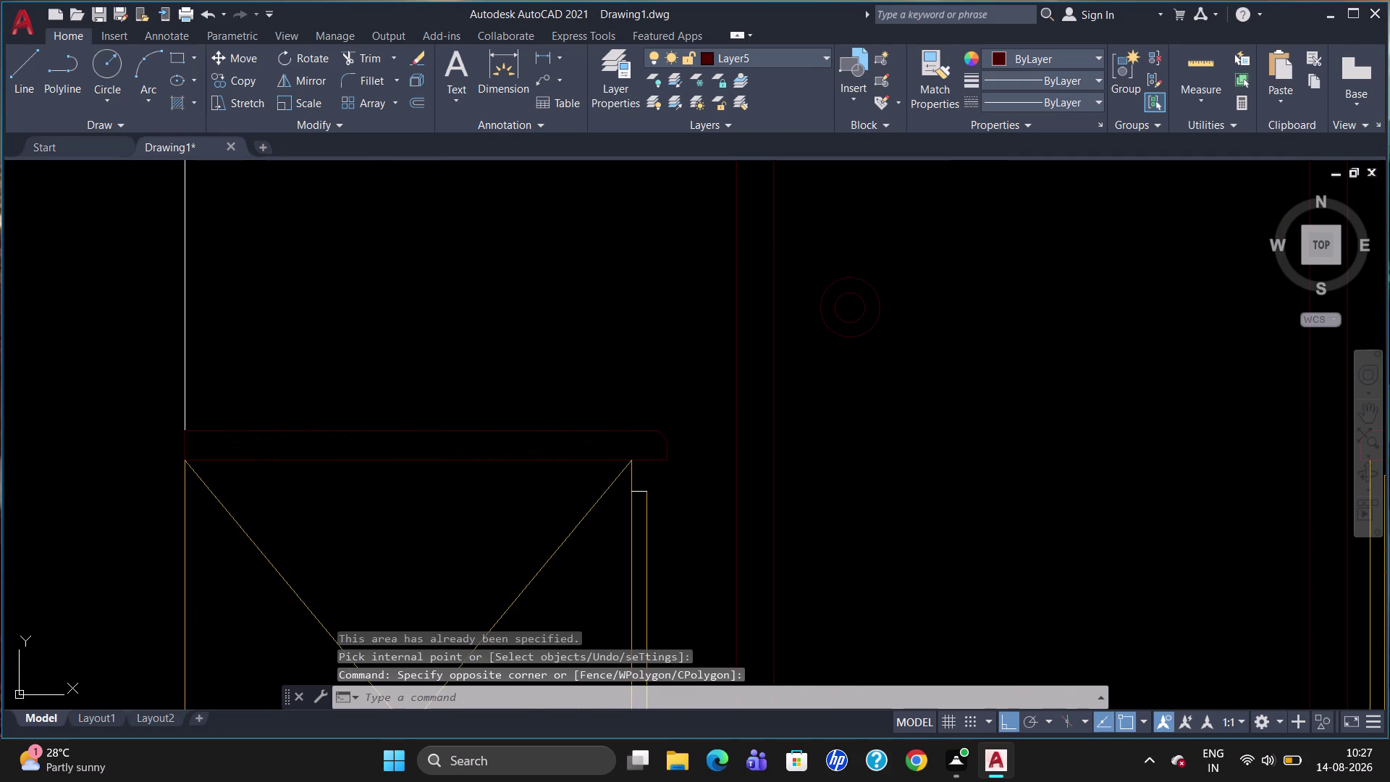
key(Return)
scroll(up, 3)
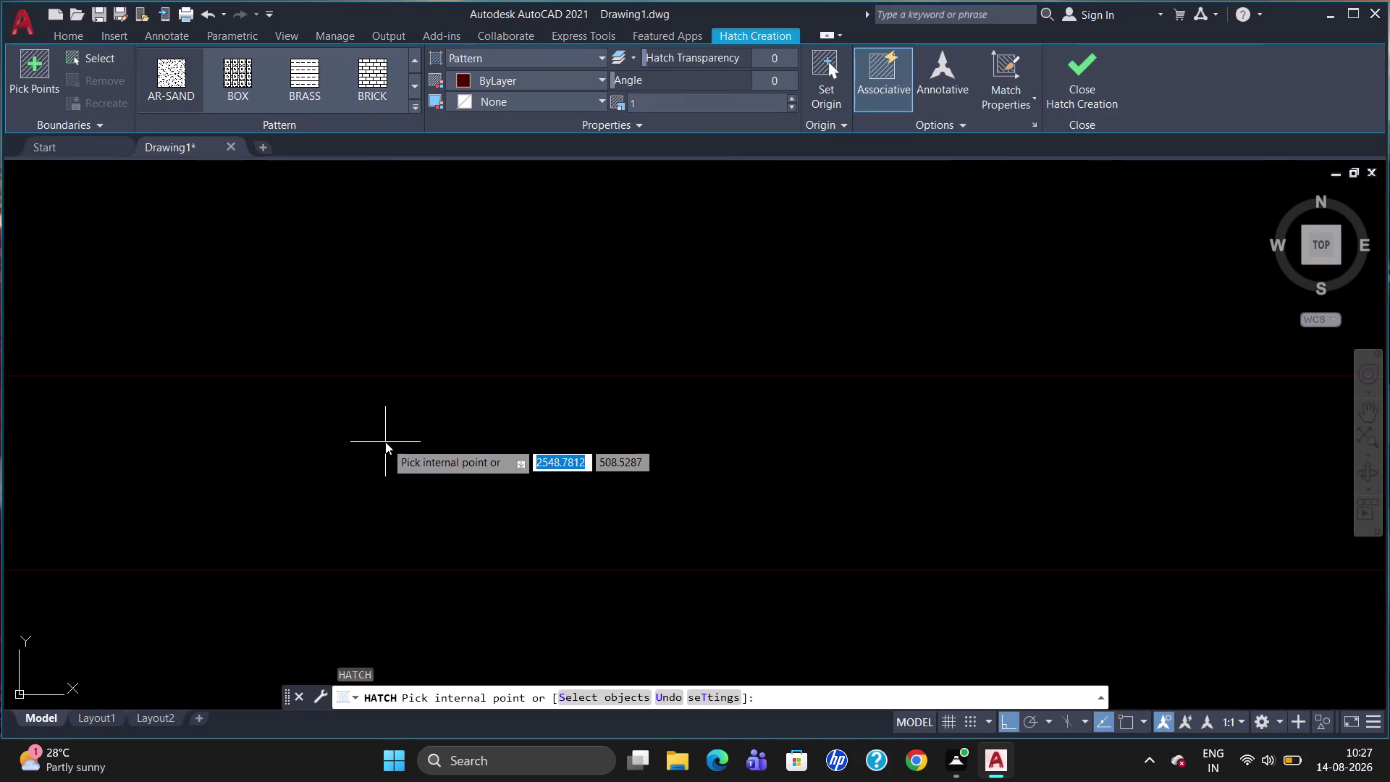
Hatch the countertop strip again at pattern scale 1.9, then cancel the command.
click(385, 441)
scroll(down, 3)
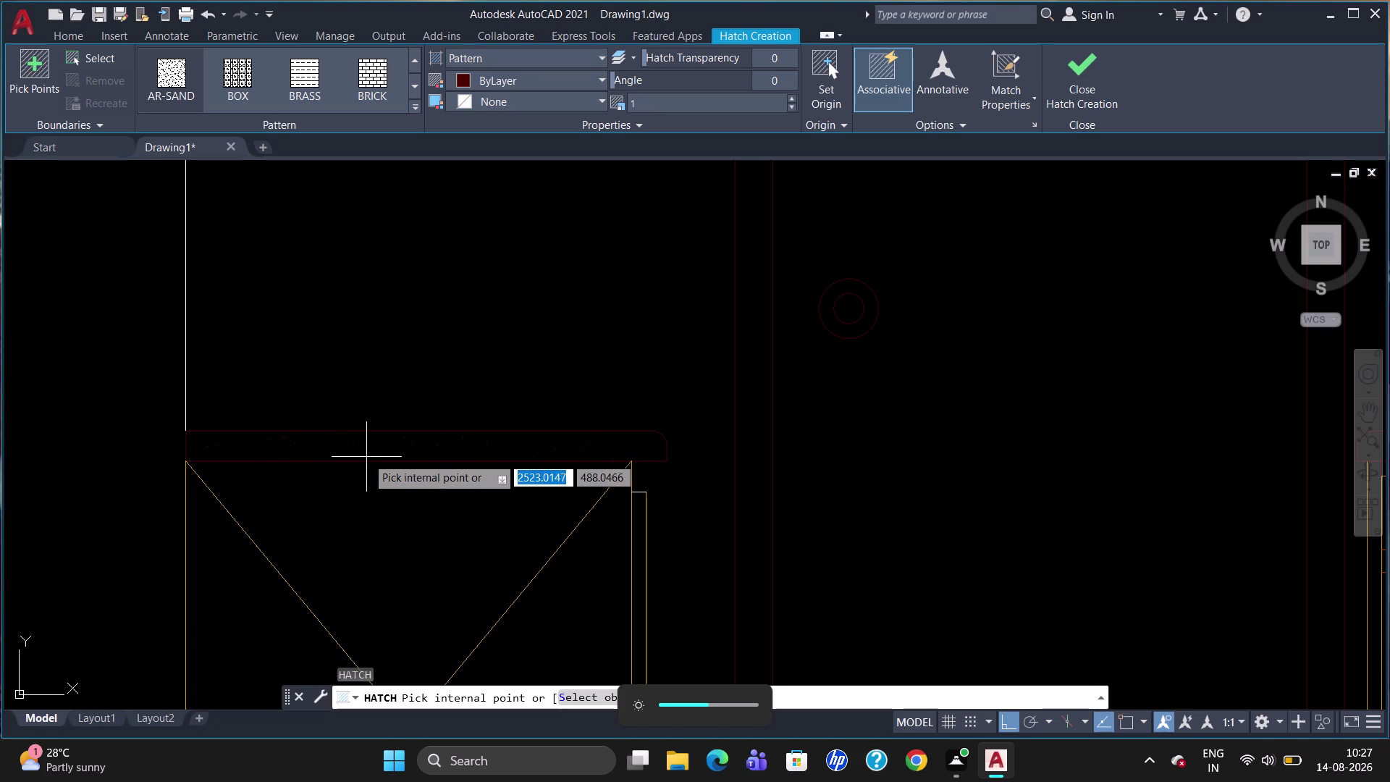
click(401, 446)
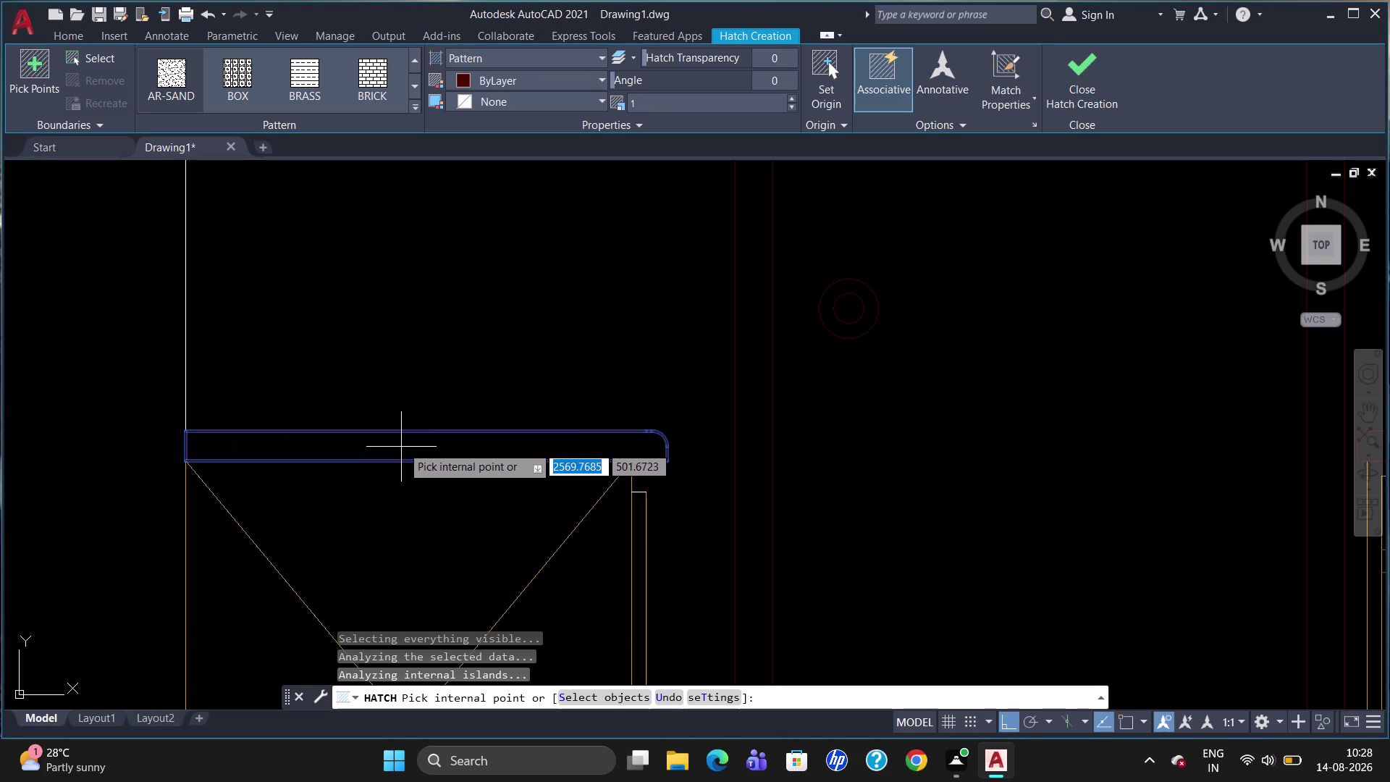
click(673, 107)
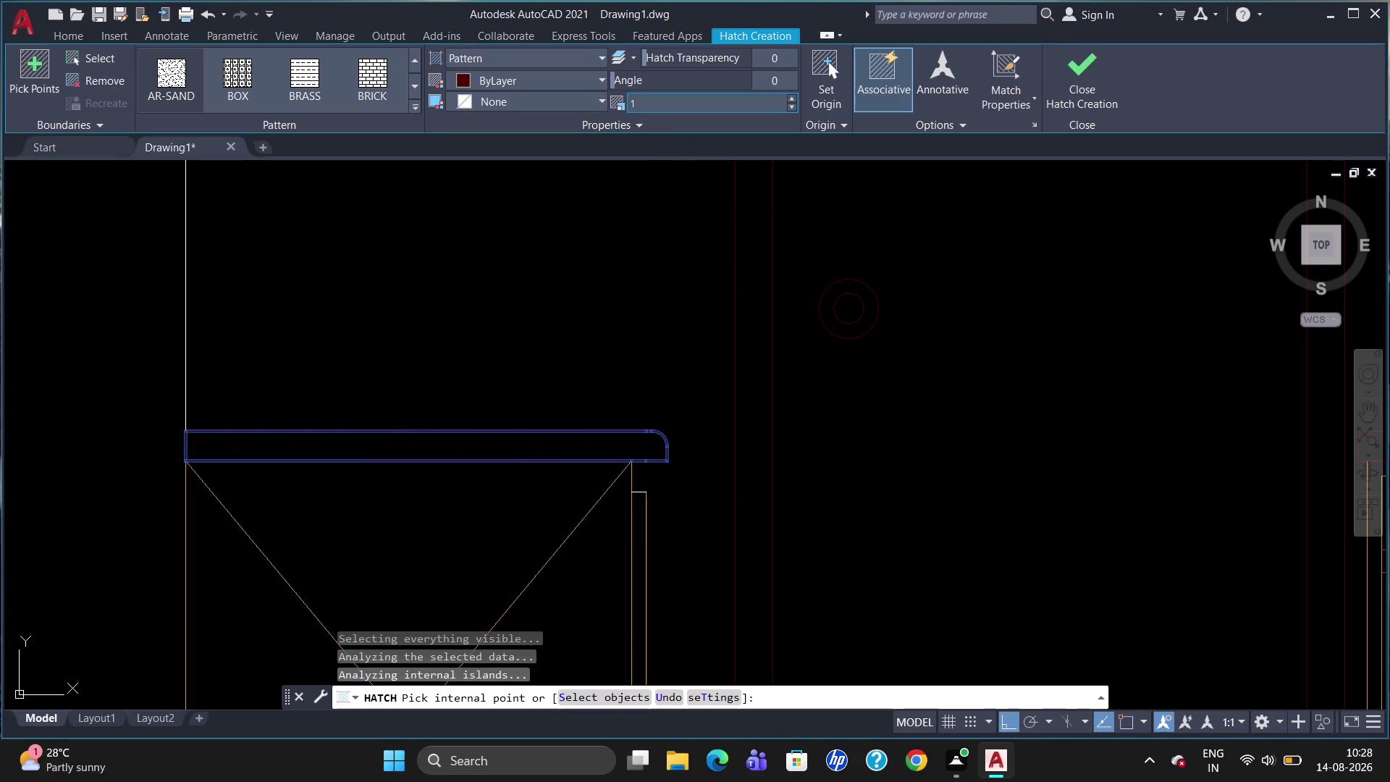
triple_click(791, 99)
triple_click(790, 97)
triple_click(790, 97)
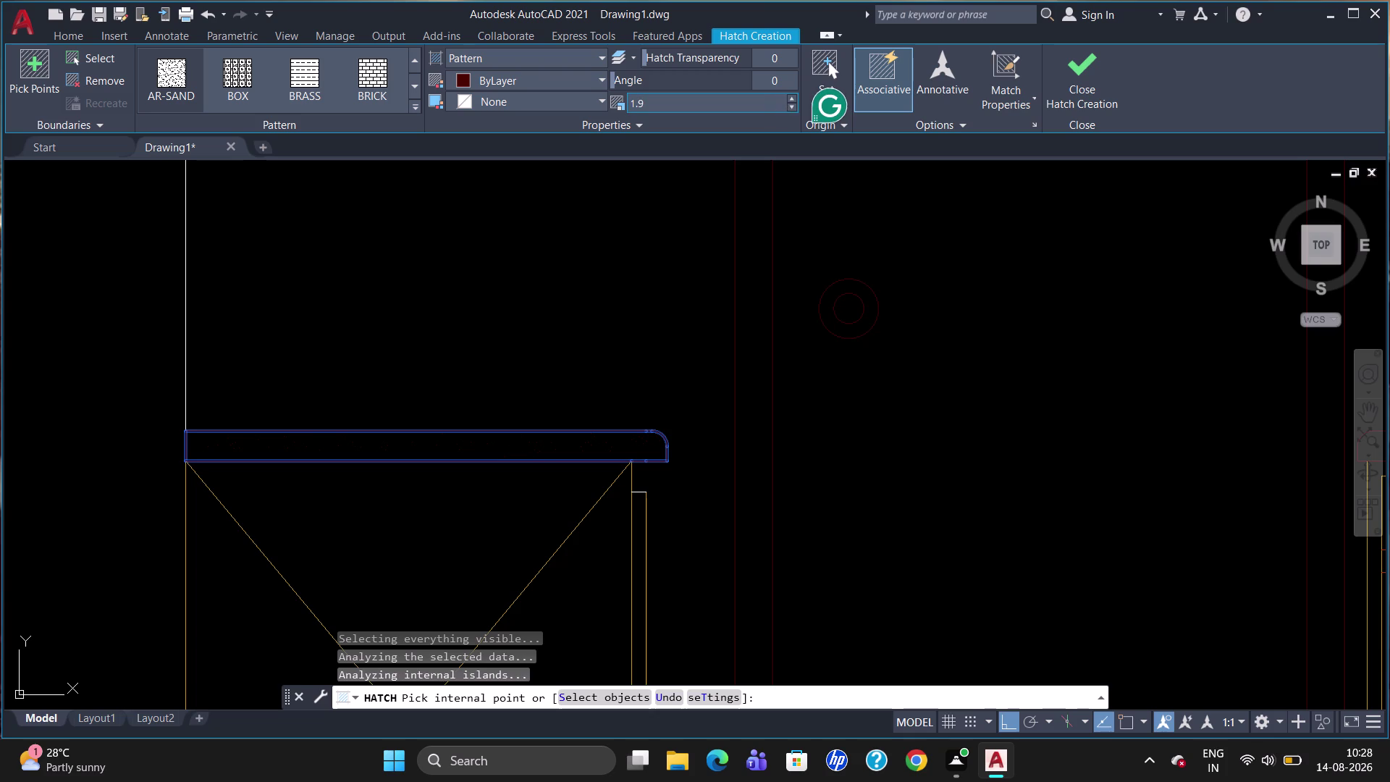
key(Delete)
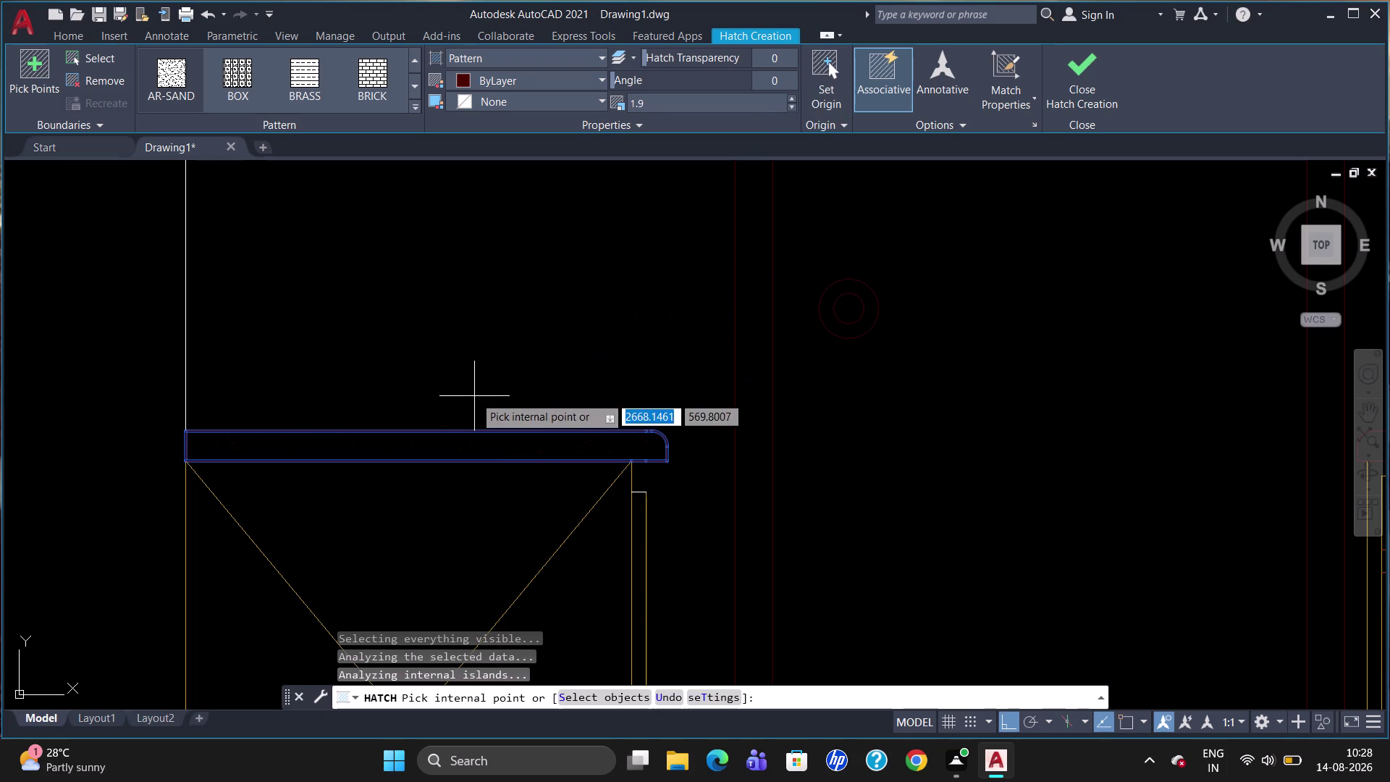
key(Escape)
click(449, 451)
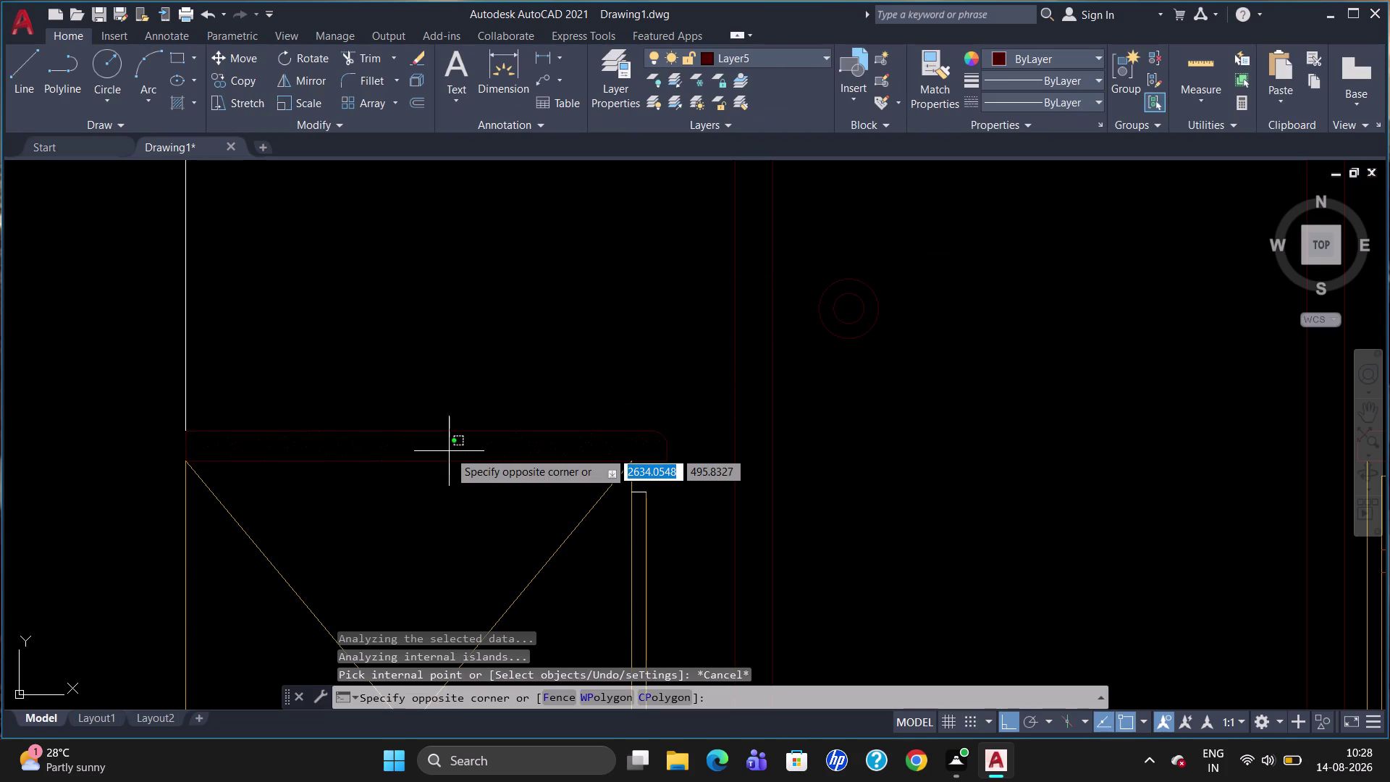
Cancel the stray selection window and pending command near the countertop.
double_click(450, 450)
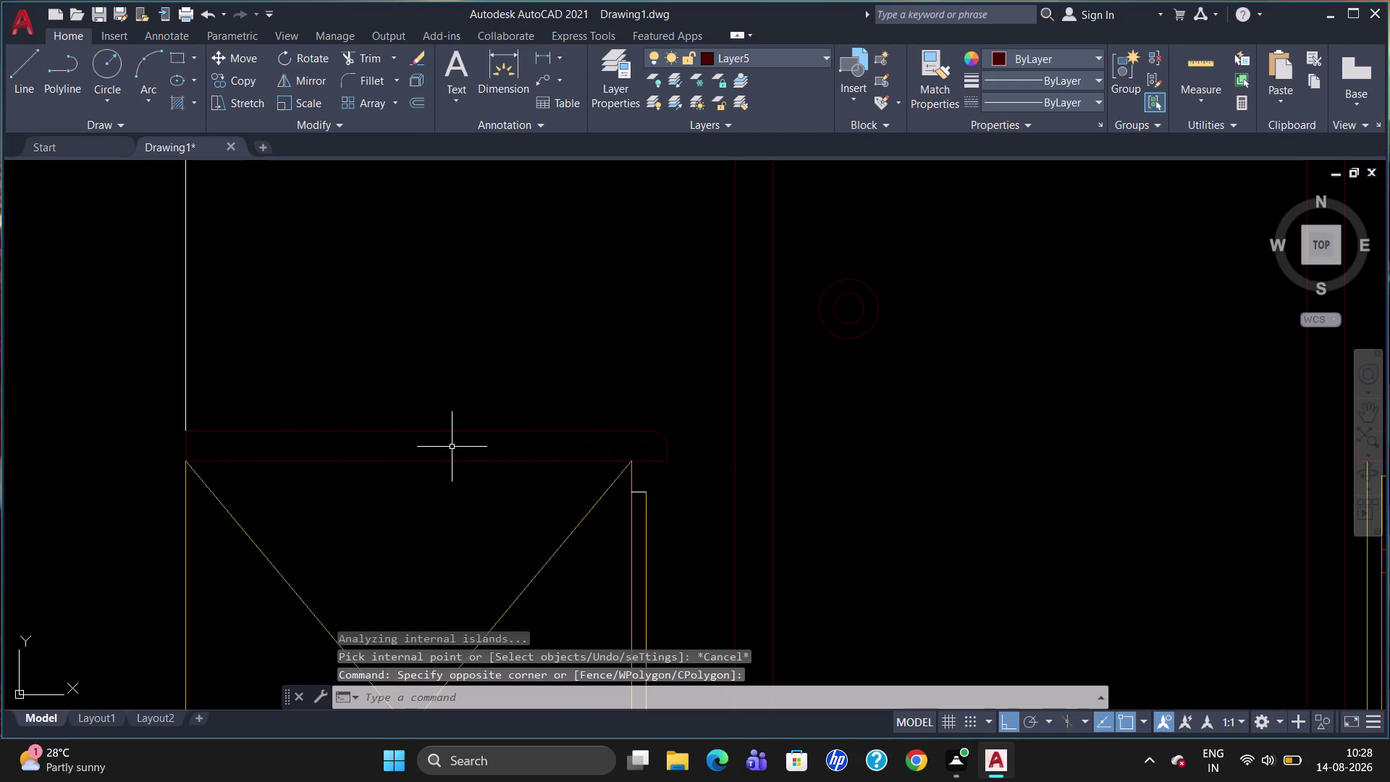
scroll(up, 3)
click(451, 446)
double_click(475, 440)
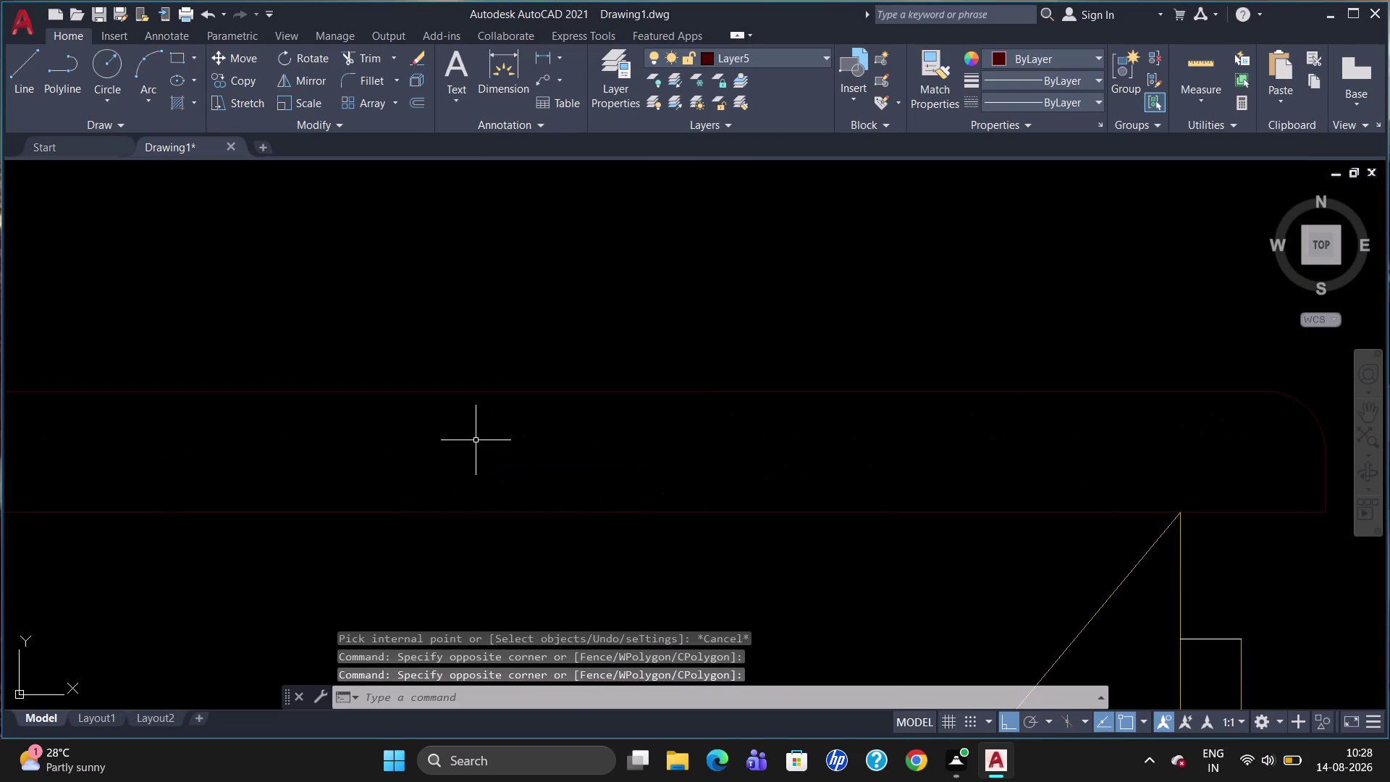
click(476, 442)
key(Escape)
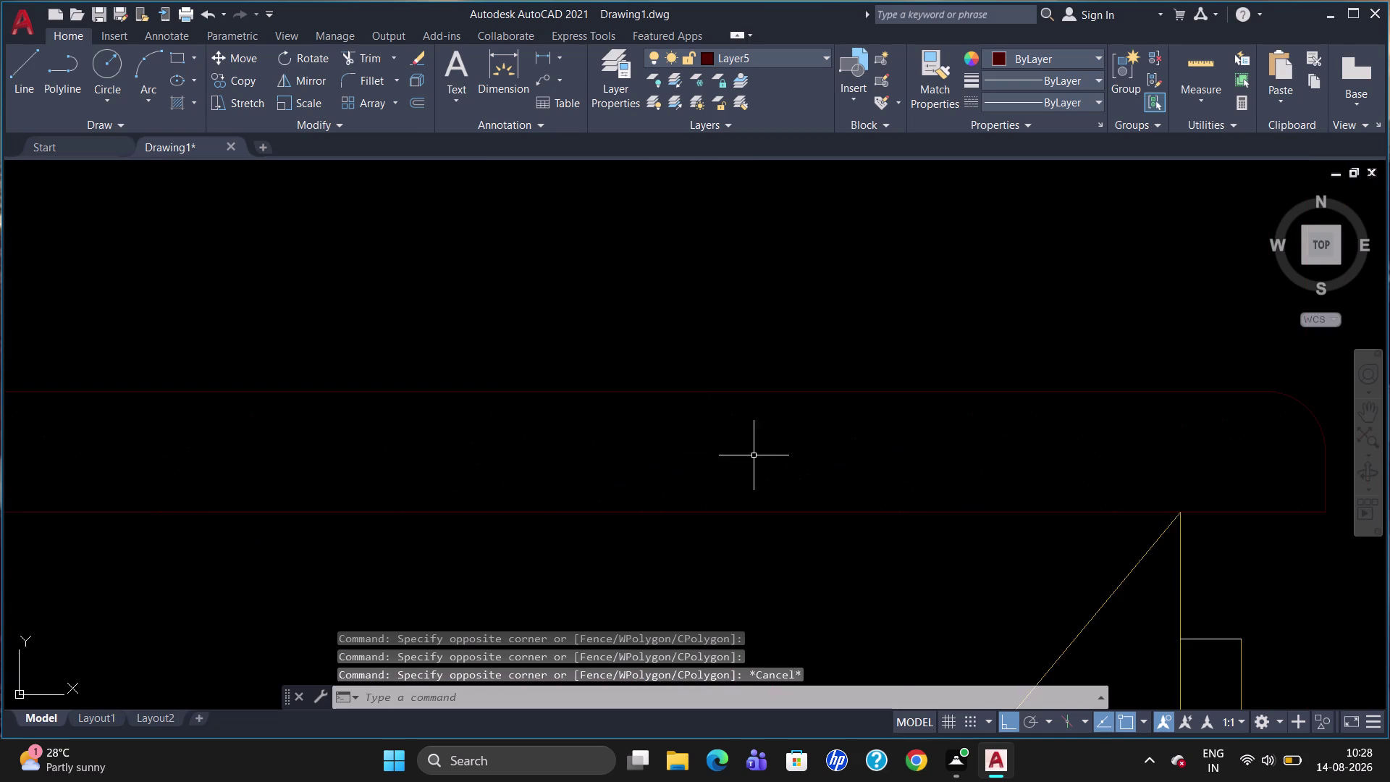
key(Escape)
scroll(down, 3)
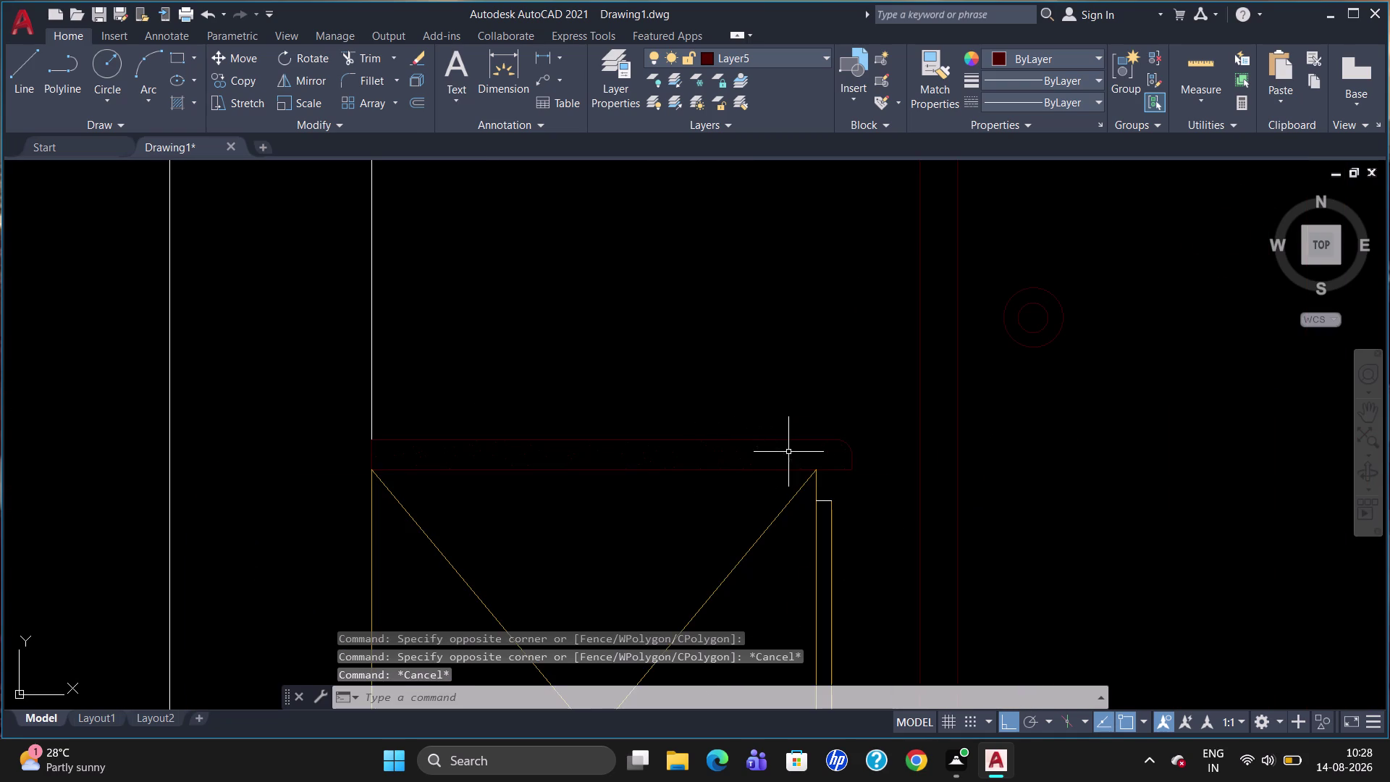
Select and delete both sand hatches in the countertop strip.
click(748, 462)
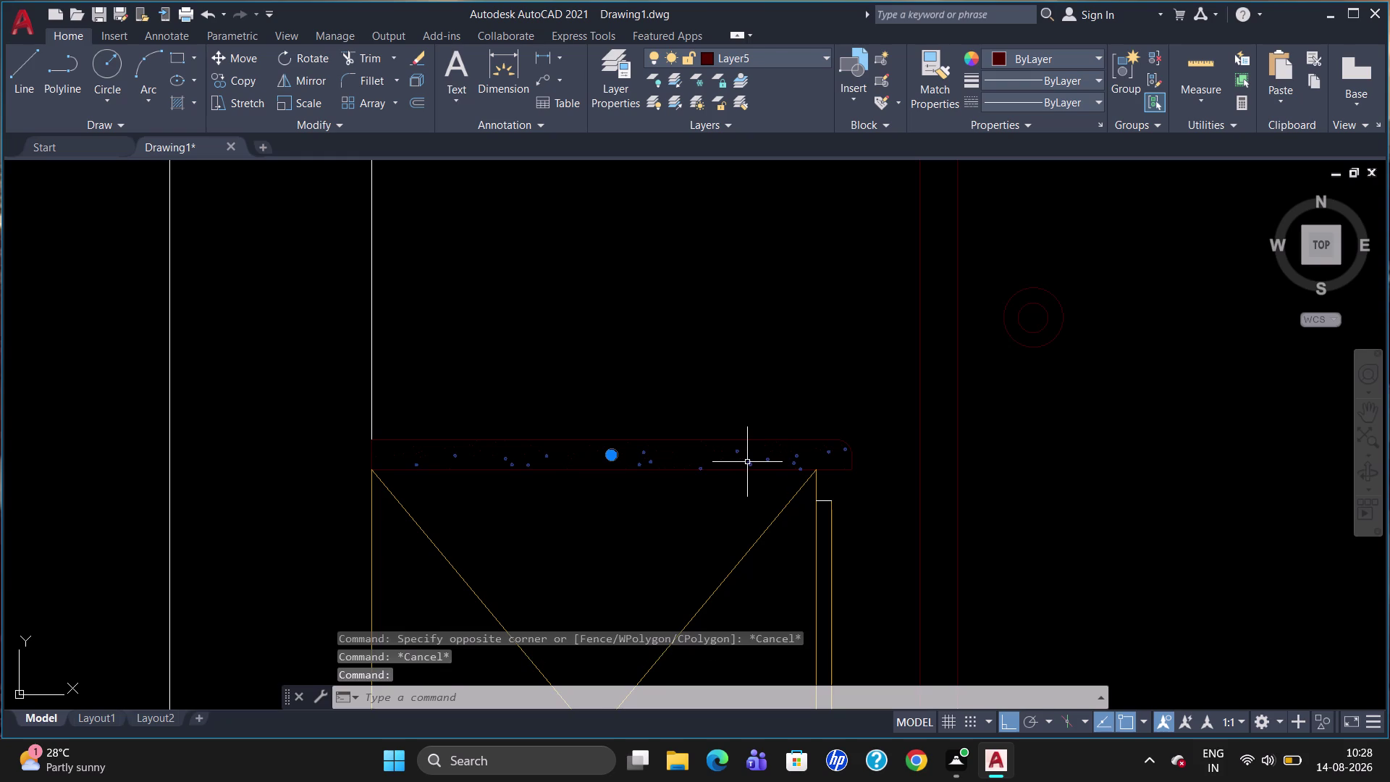
key(Delete)
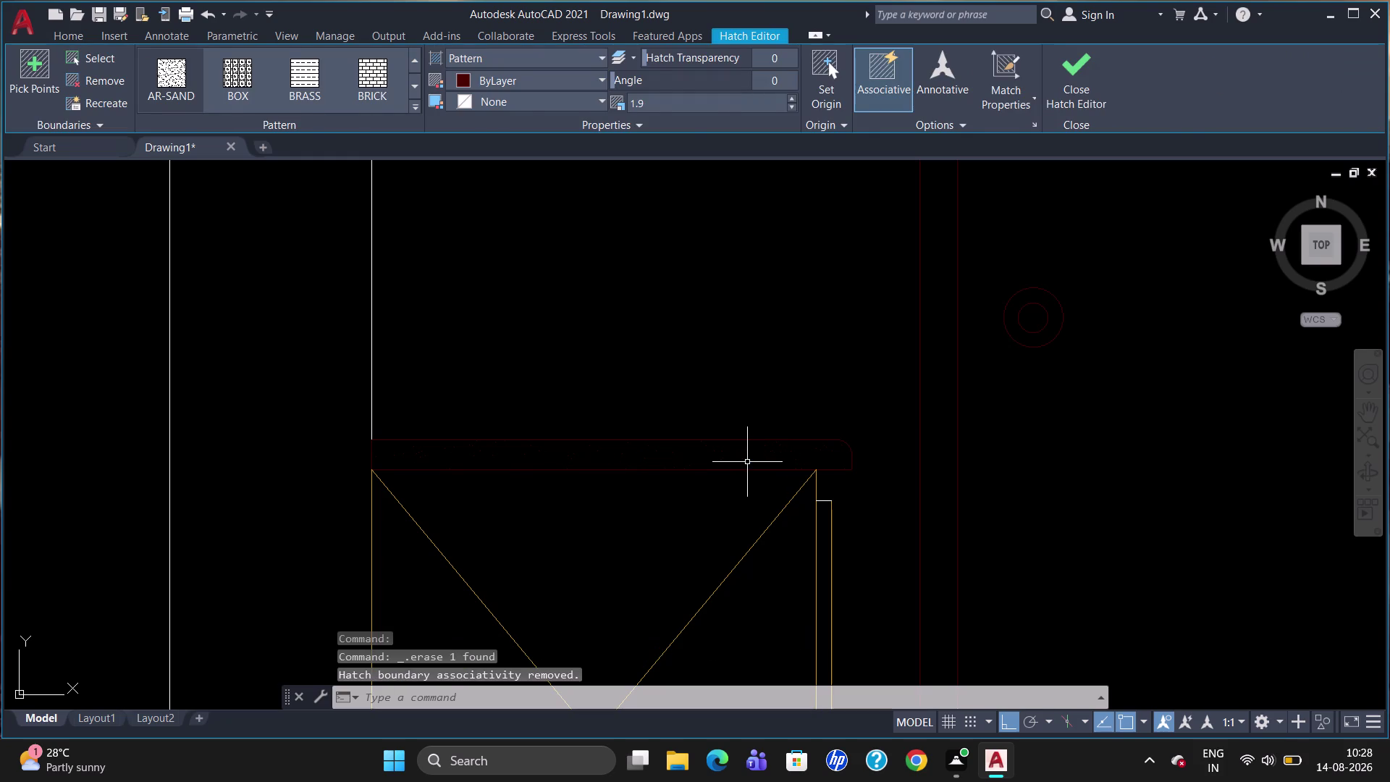
click(721, 456)
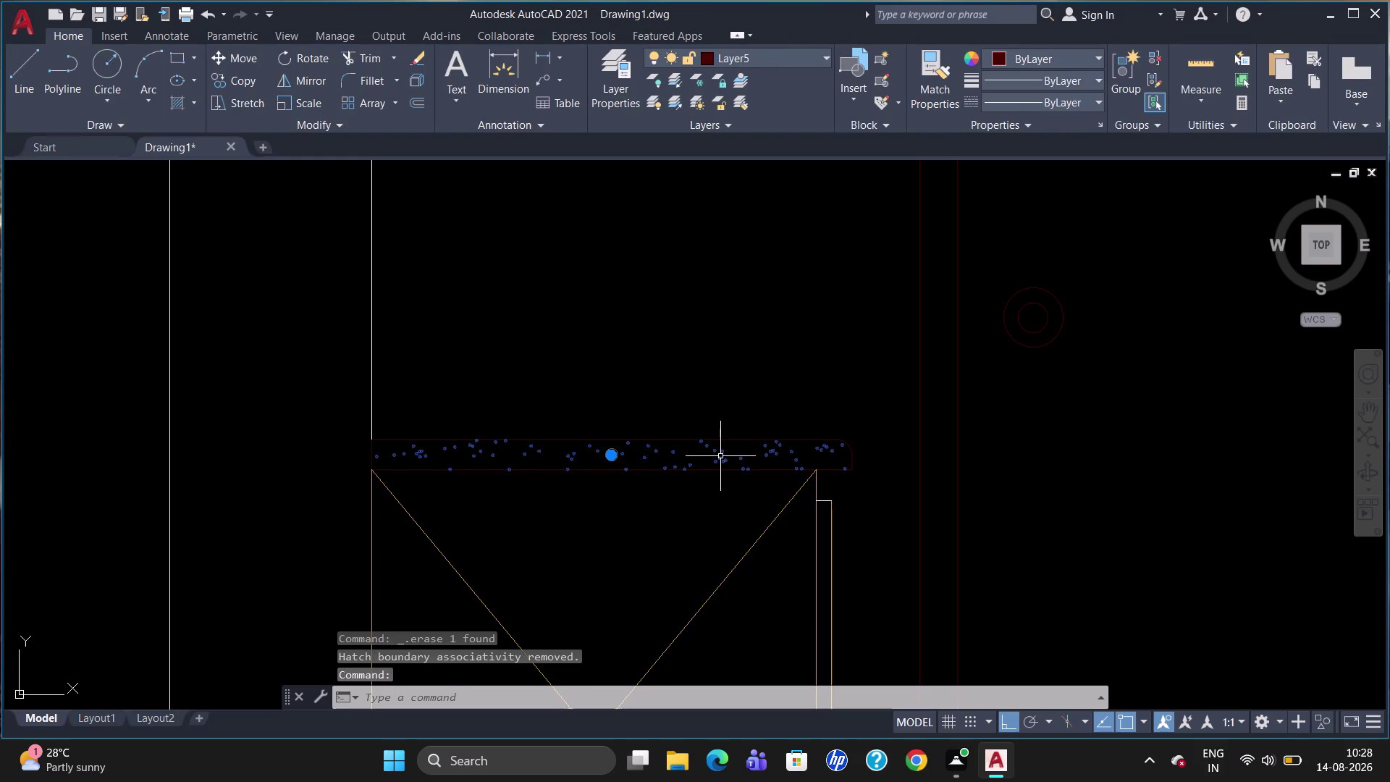
key(Delete)
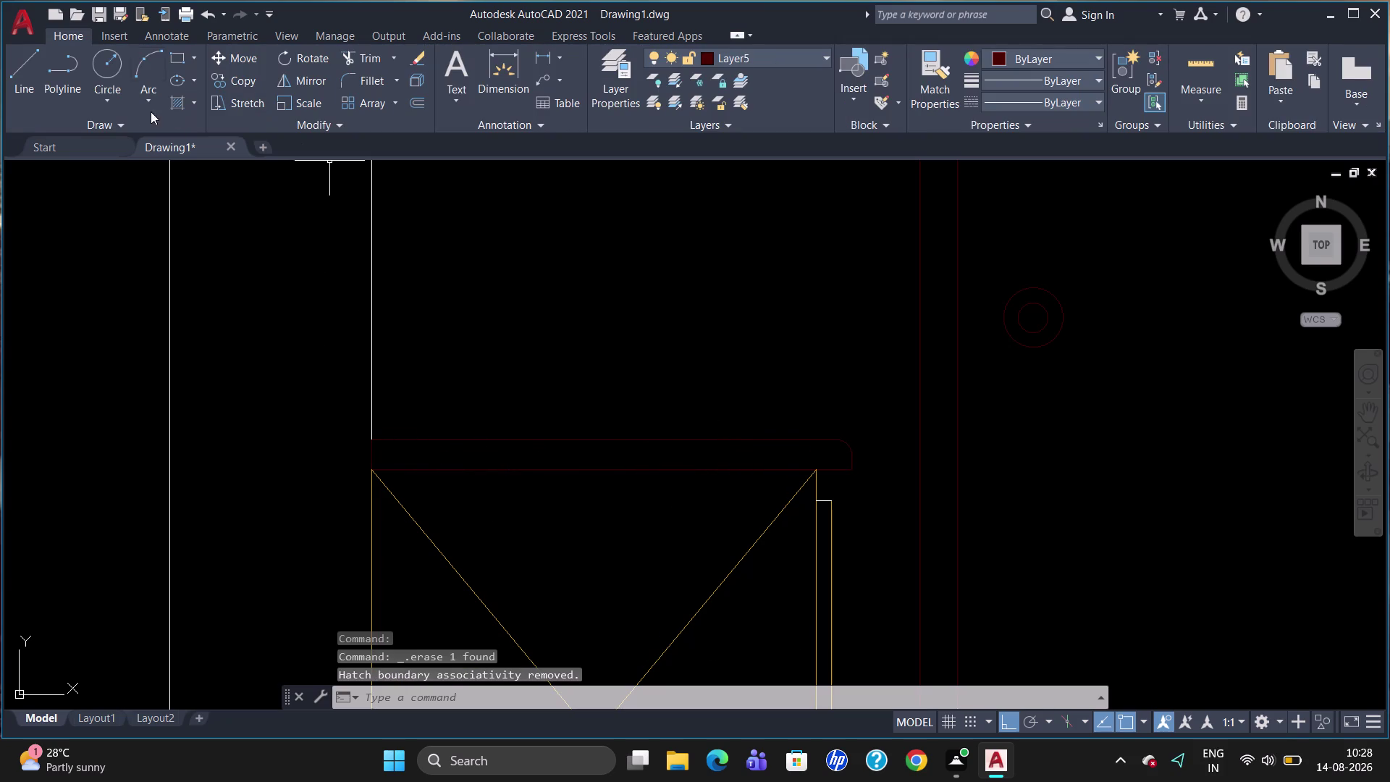
click(199, 111)
click(212, 132)
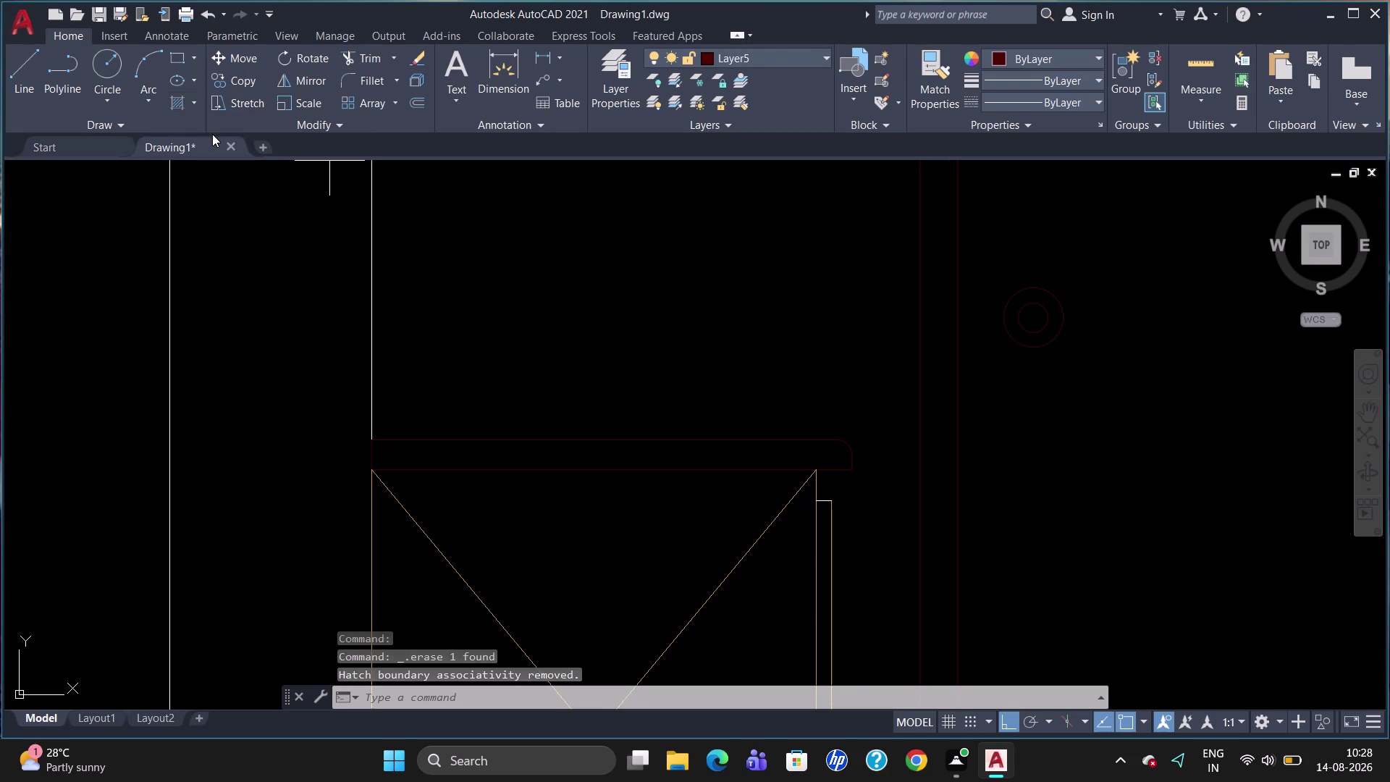